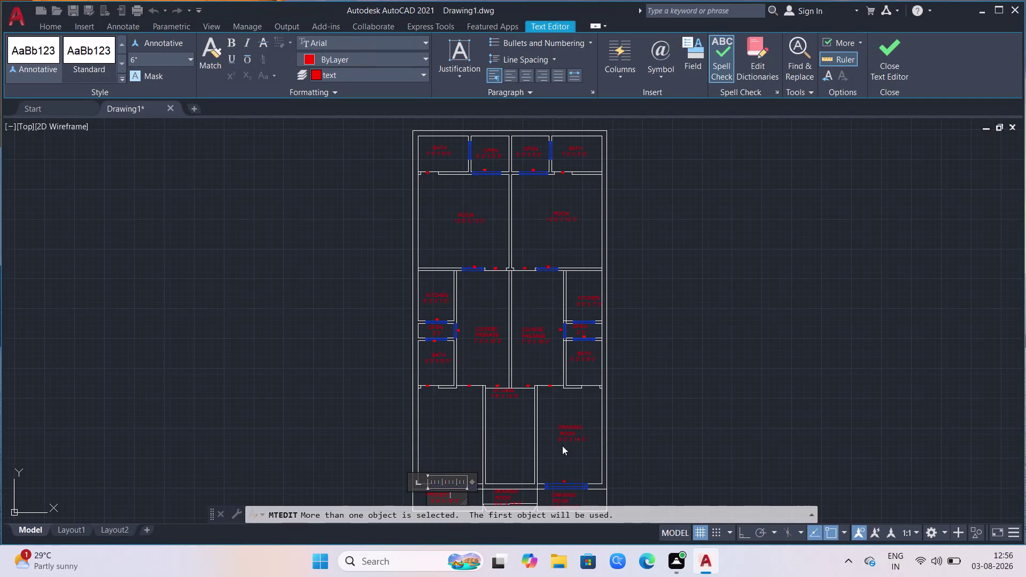
Finish the label edit and copy the DRAWING ROOM label into another front room.
click(573, 433)
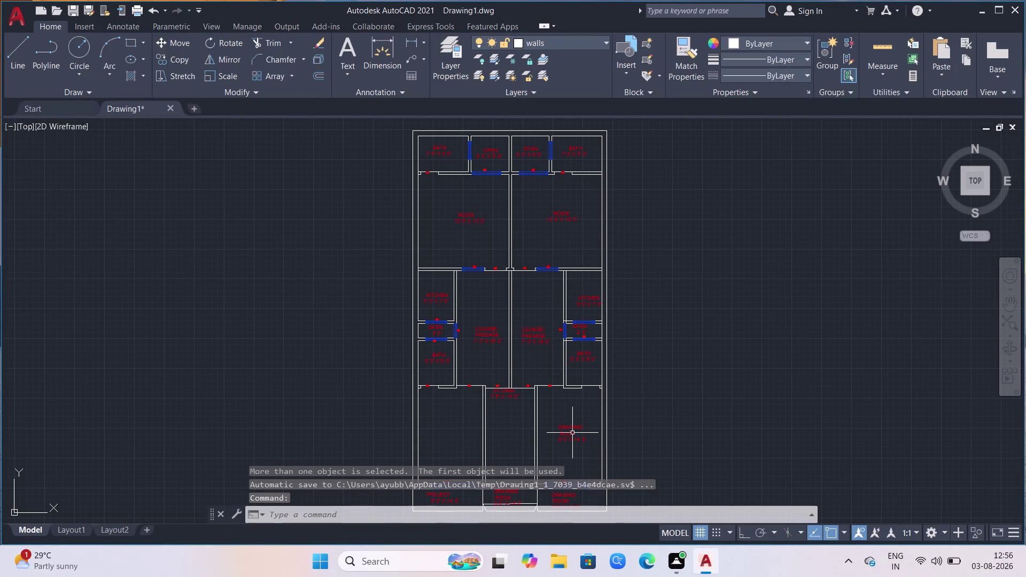
click(565, 442)
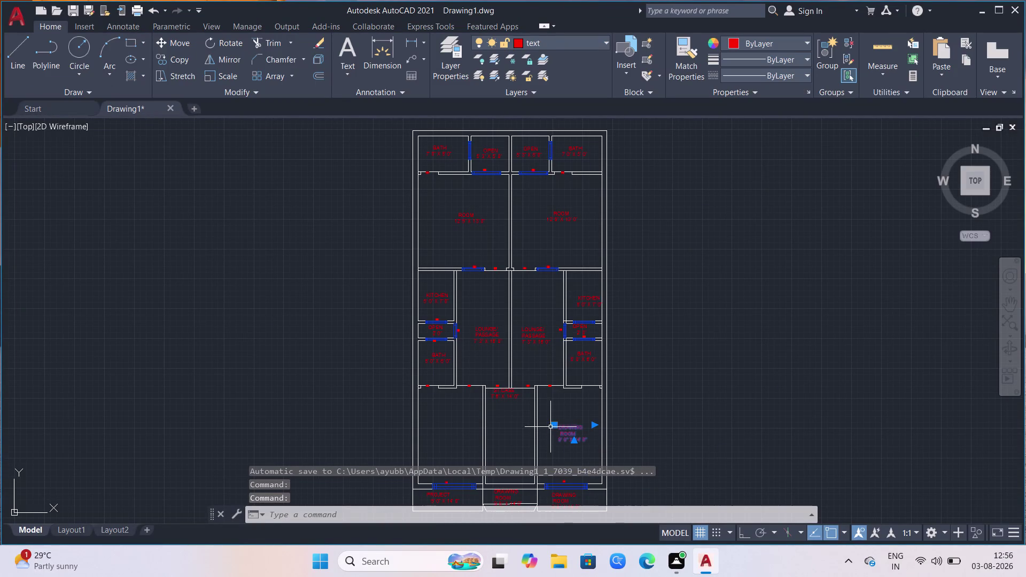
click(555, 427)
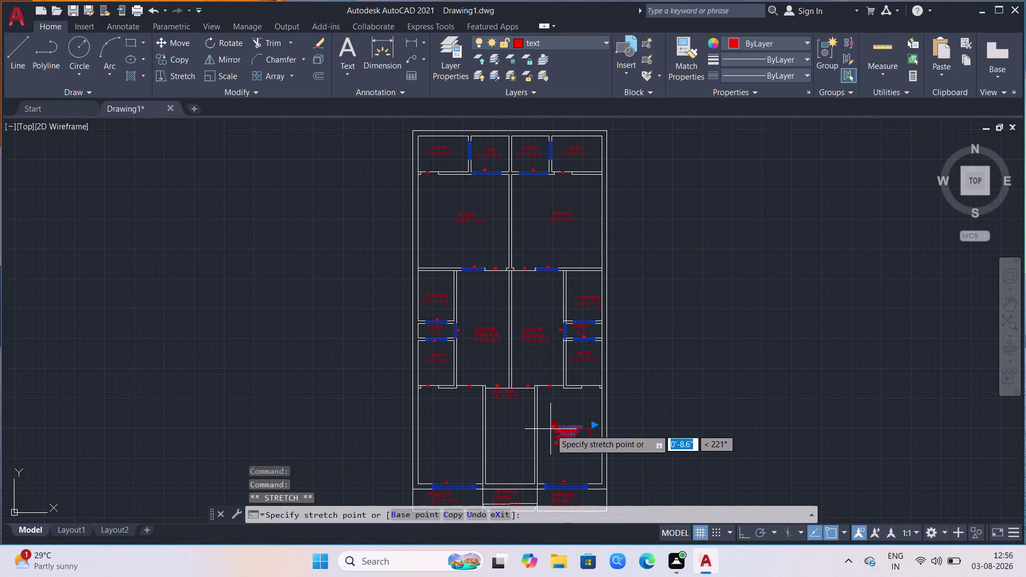
key(c)
key(Return)
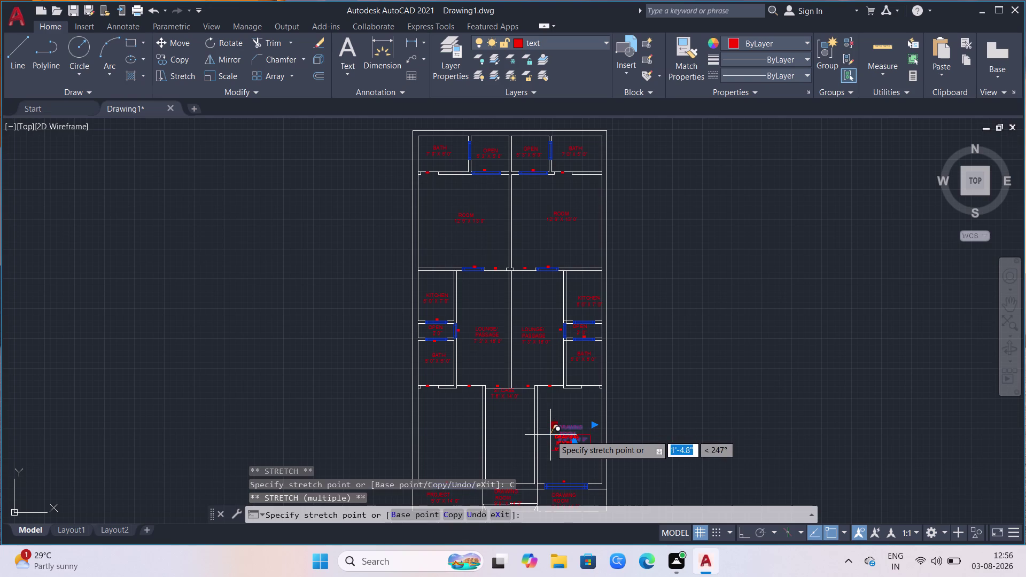
click(427, 422)
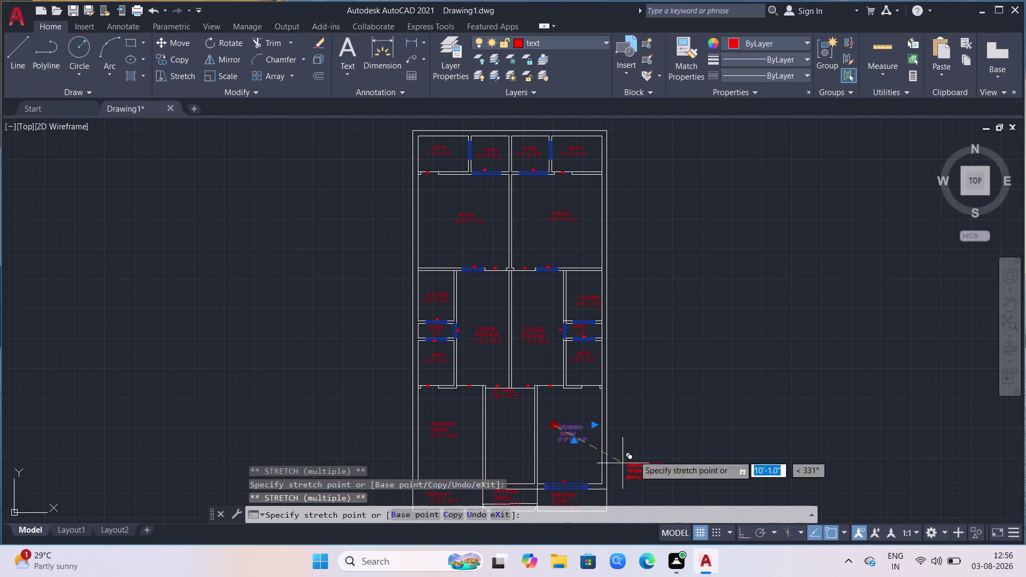
scroll(down, 3)
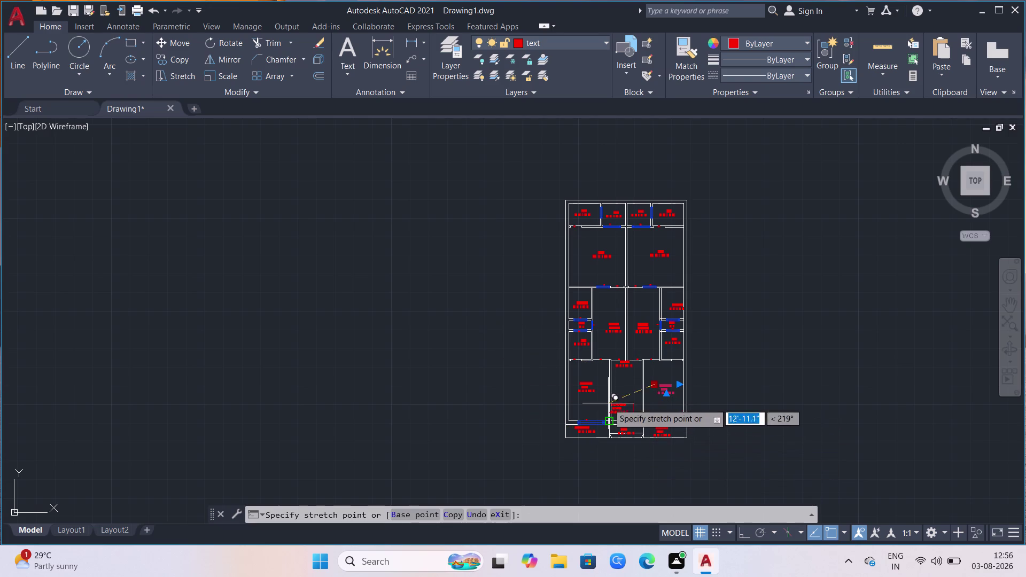
scroll(up, 3)
scroll(up, 3)
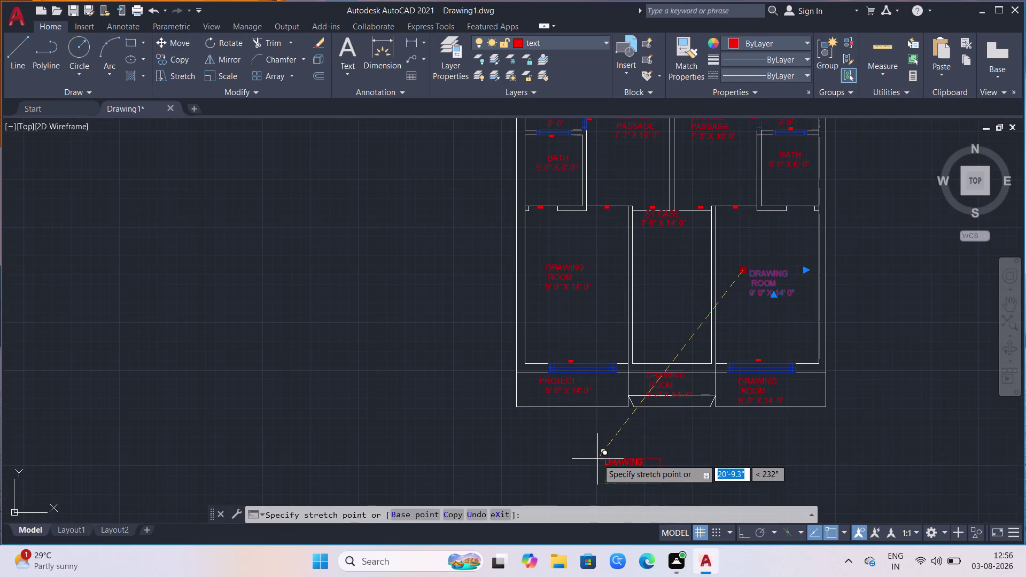
key(Escape)
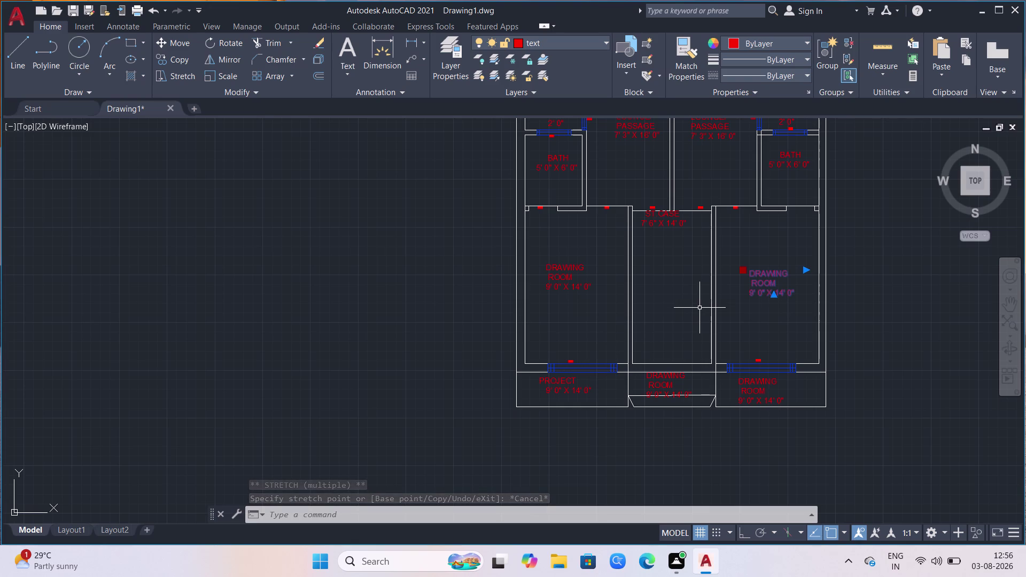
scroll(up, 3)
scroll(up, 3)
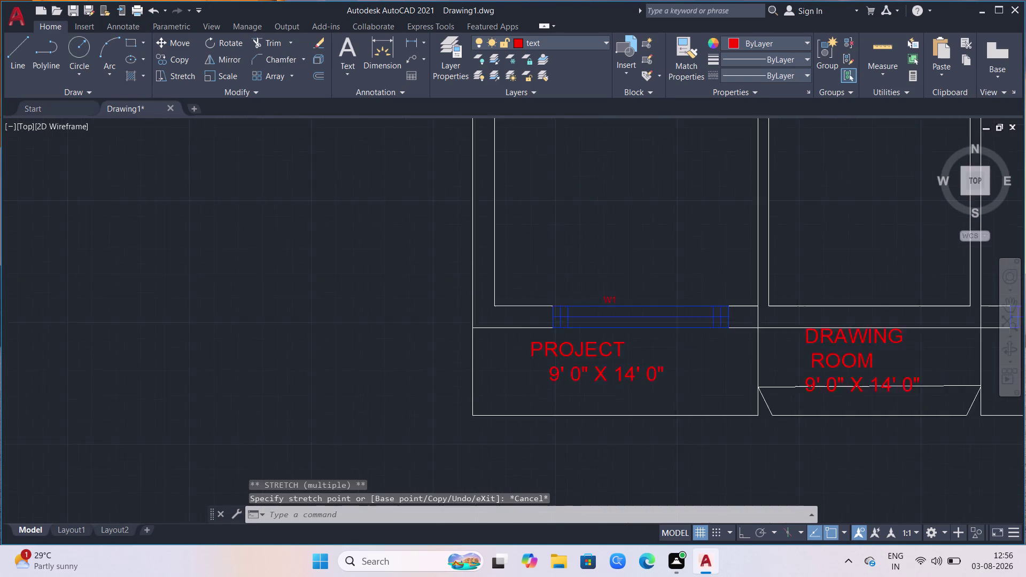
click(741, 361)
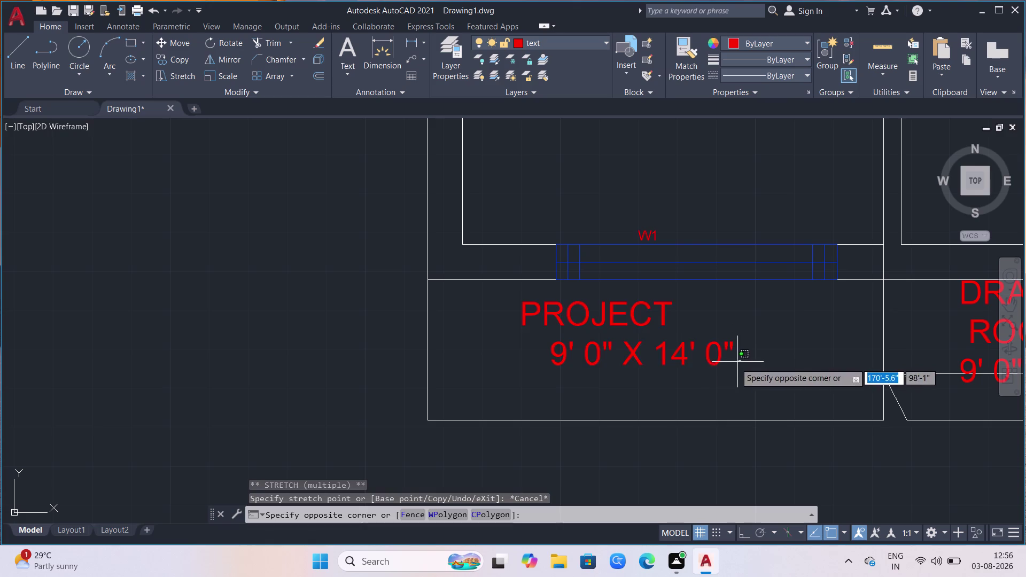
click(807, 376)
click(673, 344)
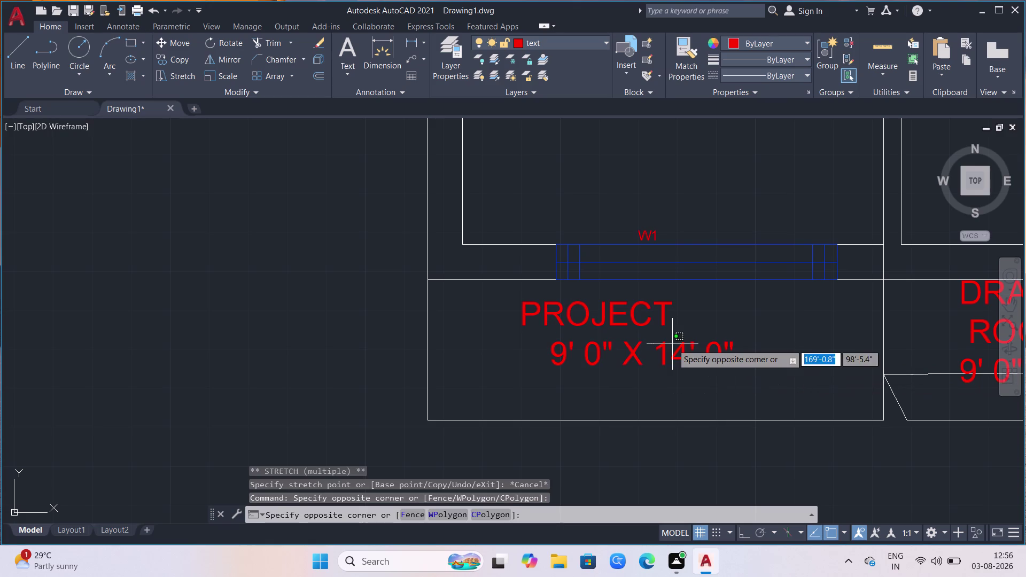
click(681, 367)
click(614, 353)
click(642, 356)
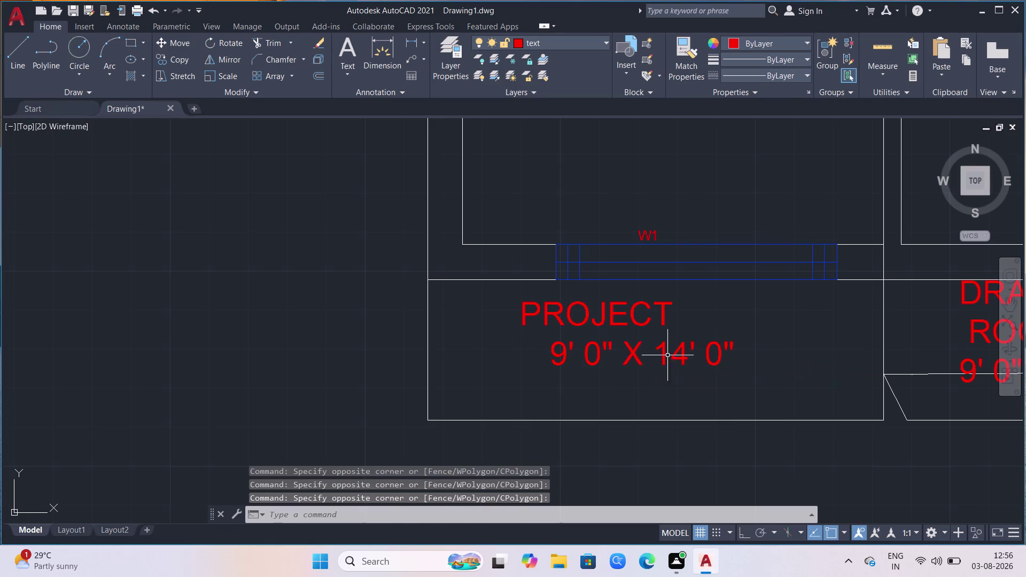
click(611, 309)
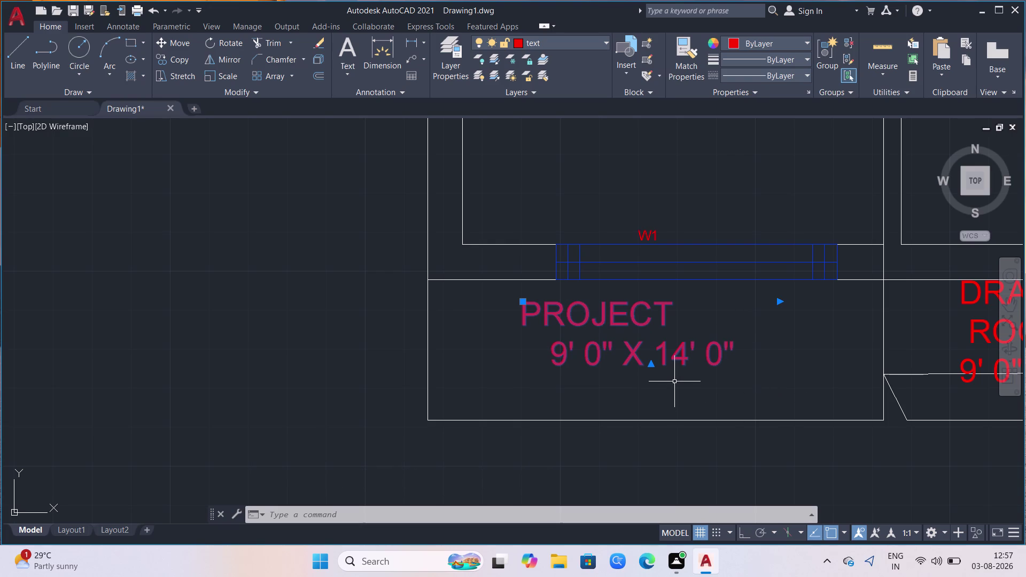
key(Return)
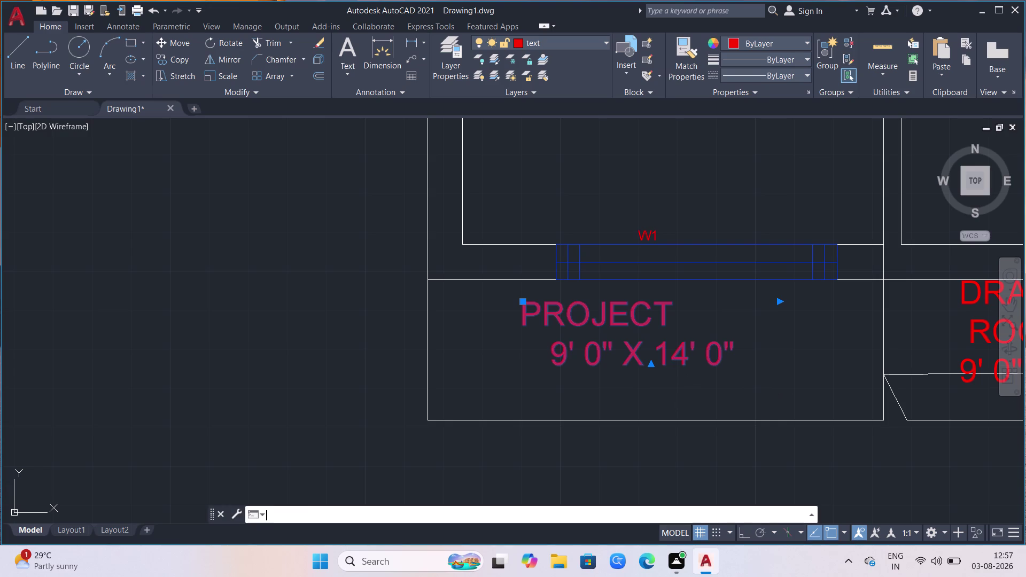
scroll(down, 3)
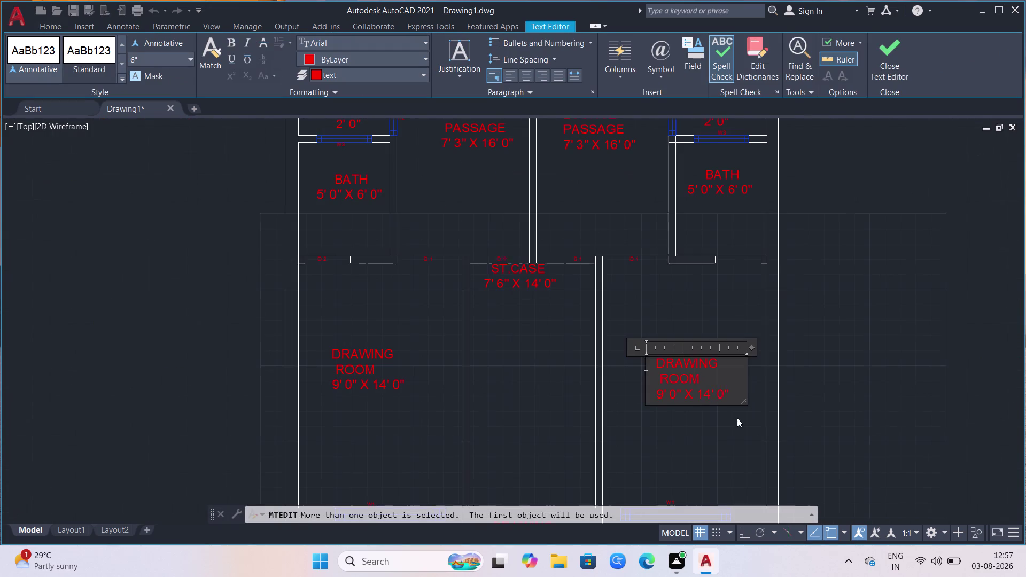
key(Escape)
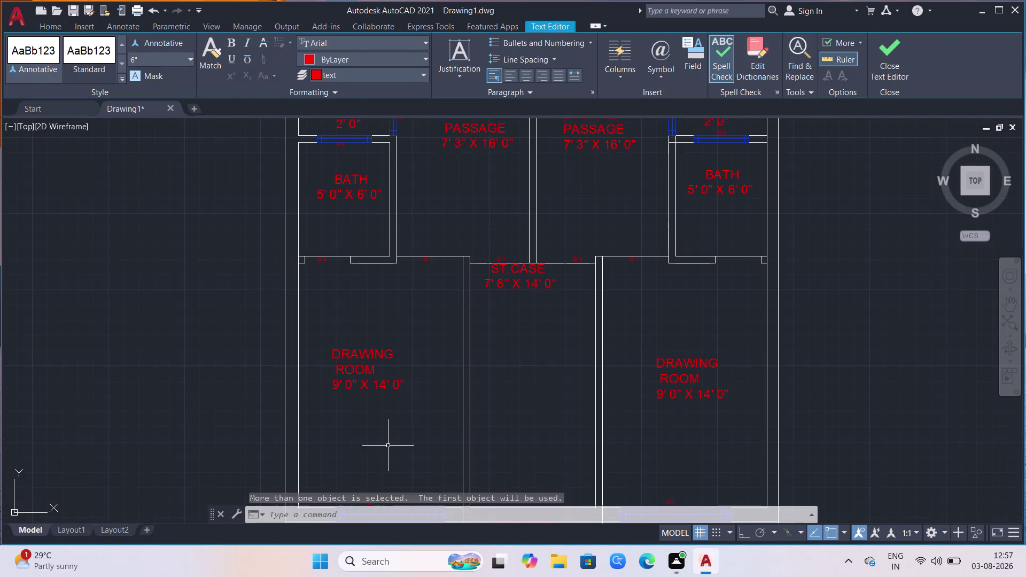
scroll(down, 3)
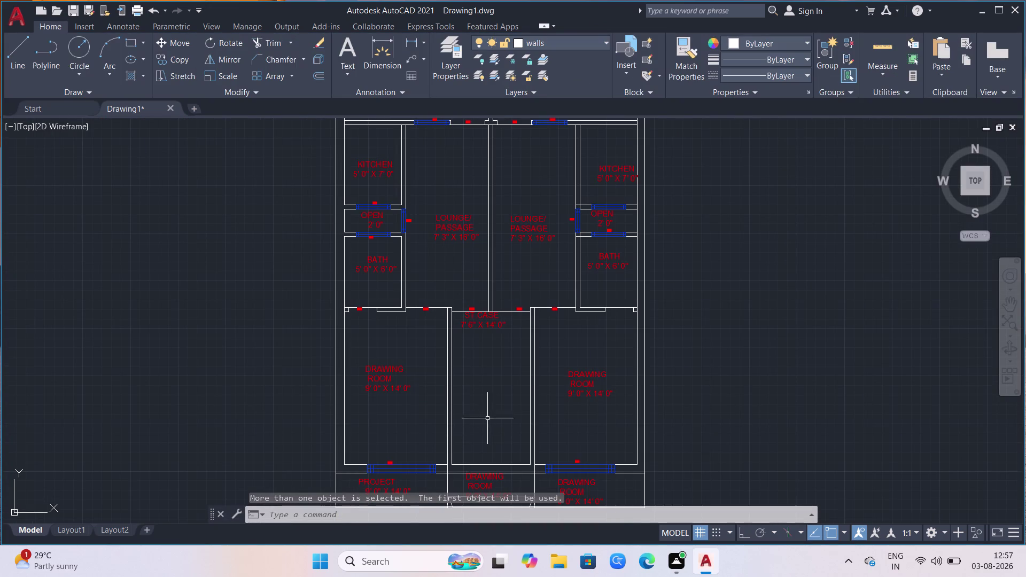
scroll(down, 3)
scroll(up, 3)
scroll(up, 3)
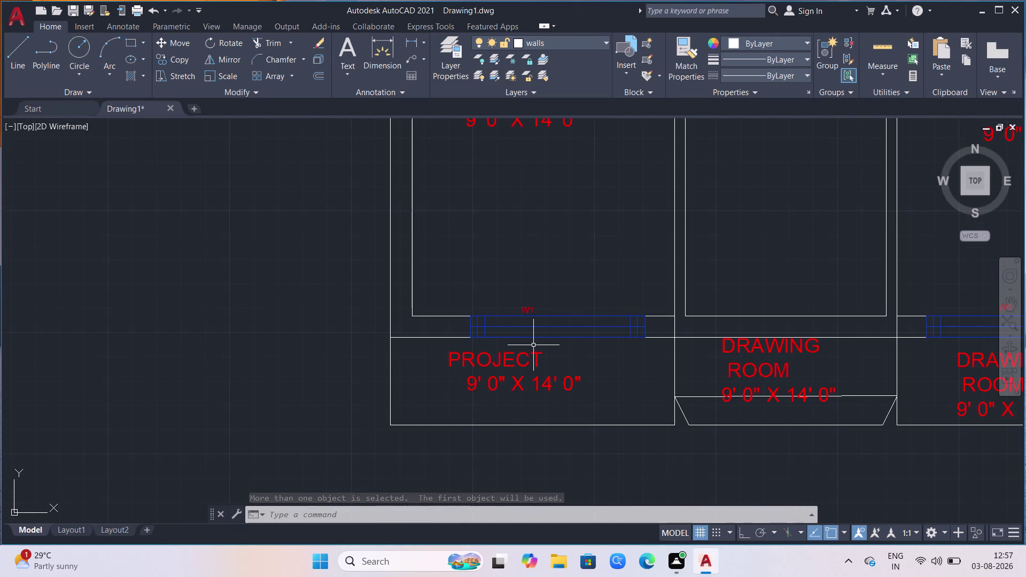
scroll(up, 3)
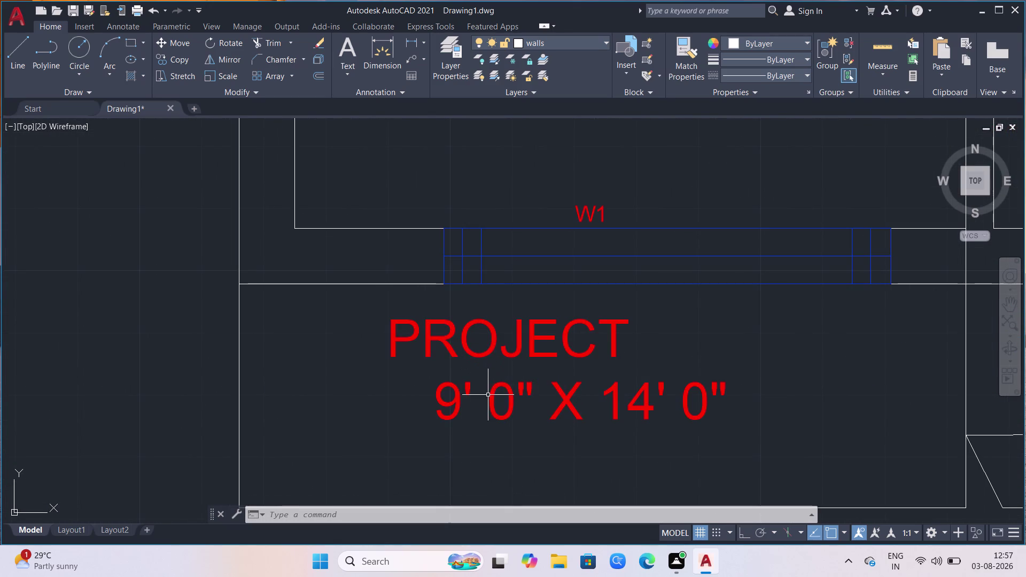
click(494, 398)
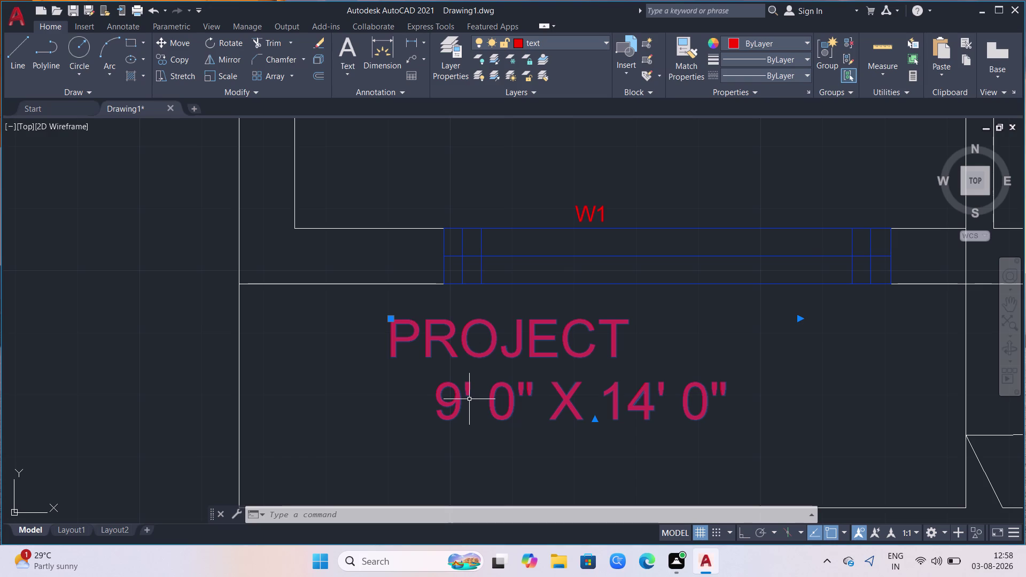
Zoom in and run MTEDIT on the PROJECT, 9' 0" x 14' 0" label.
scroll(down, 3)
scroll(up, 3)
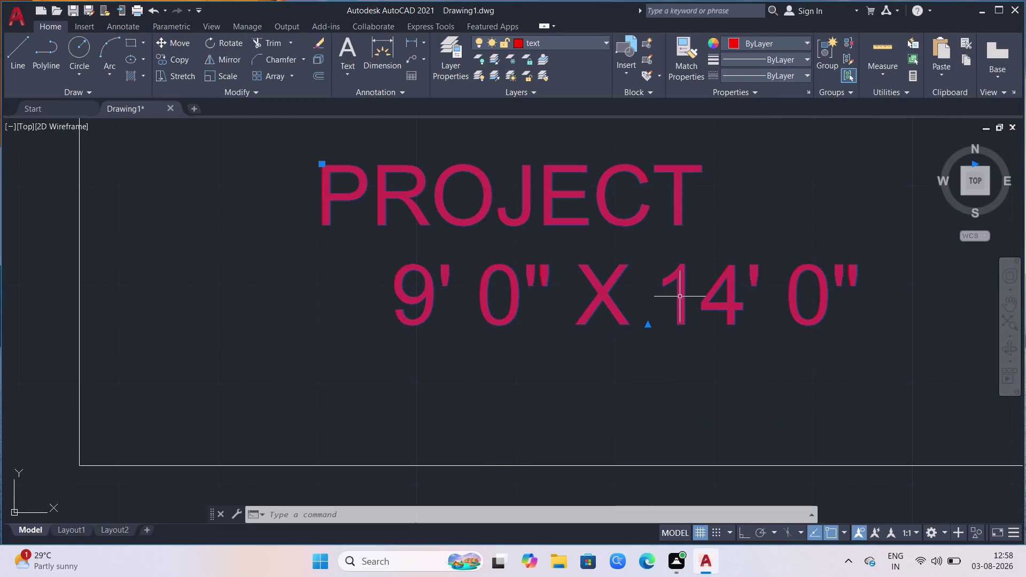
key(m)
key(t)
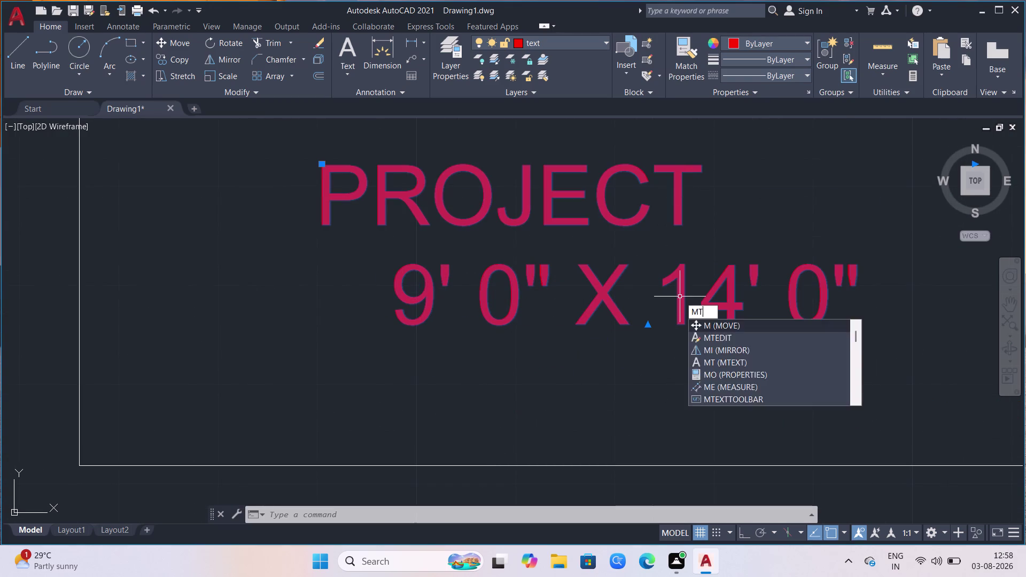
click(725, 334)
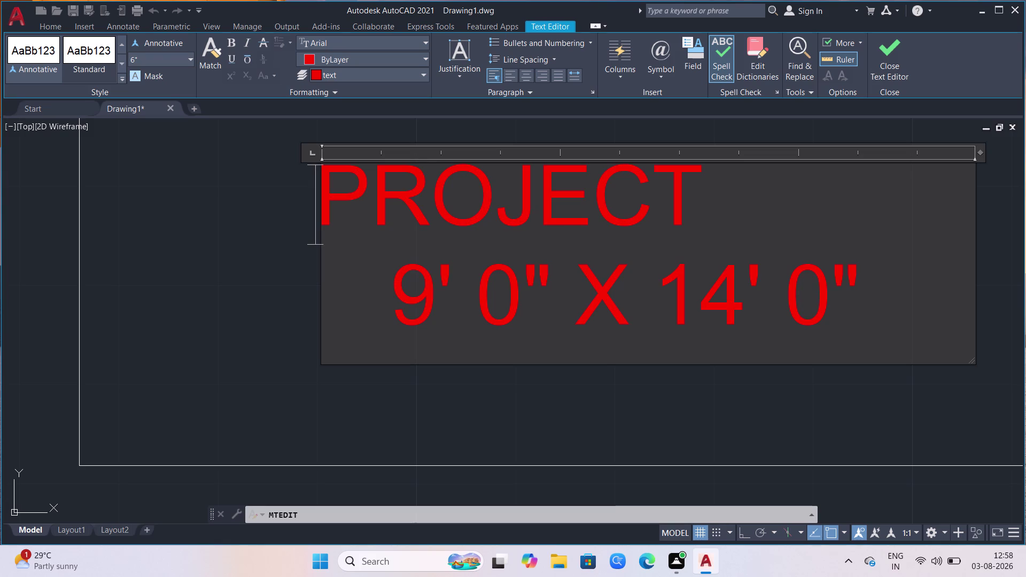
Change the label's width from 9' 0" to 2' 6".
click(445, 302)
key(BackSpace)
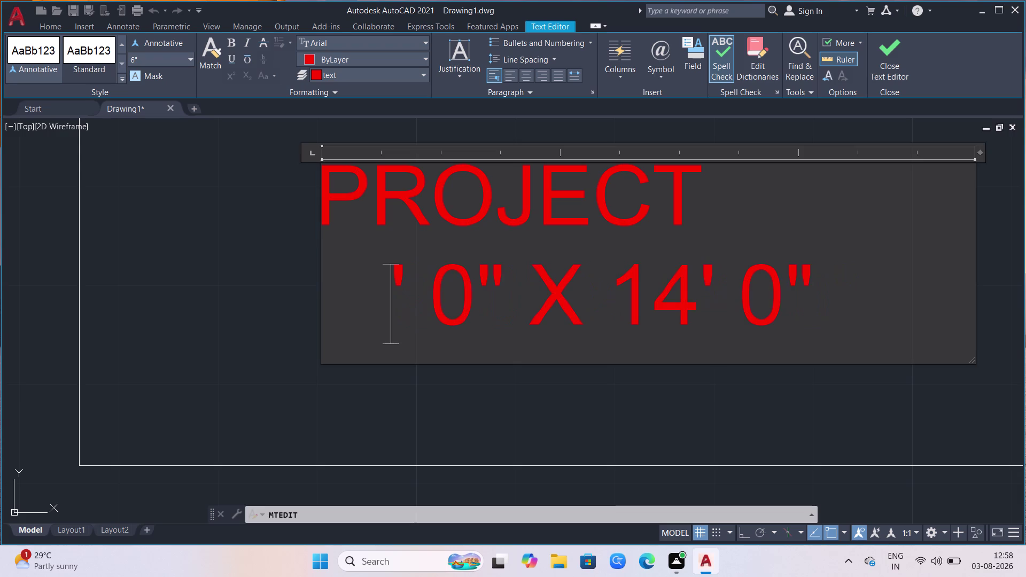
key(2)
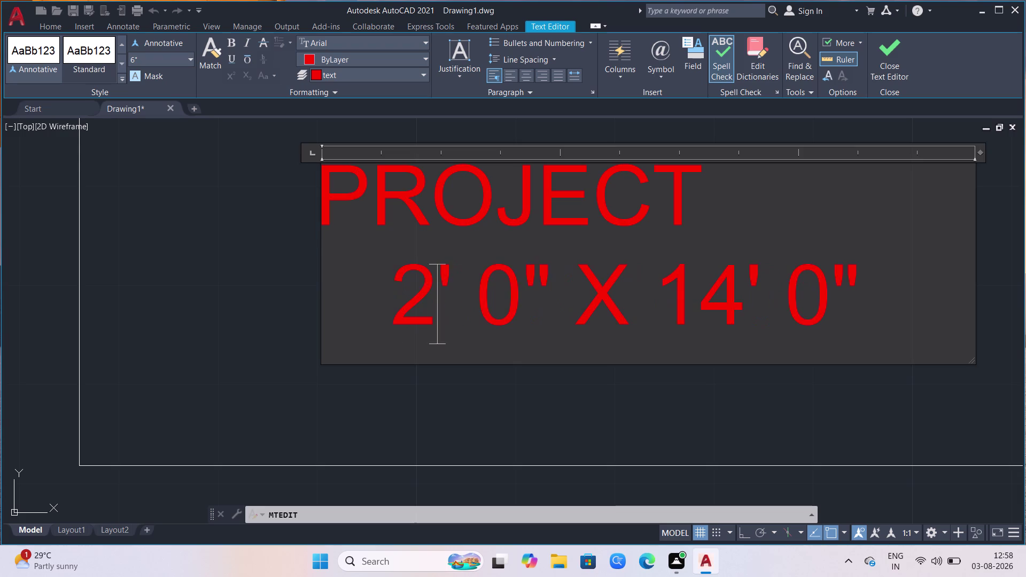
click(520, 295)
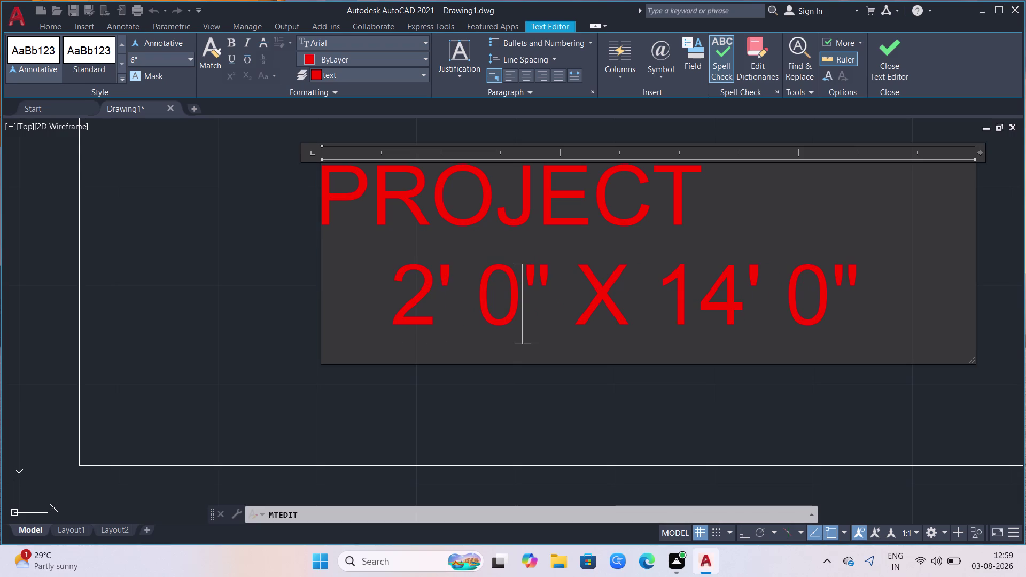
key(BackSpace)
key(6)
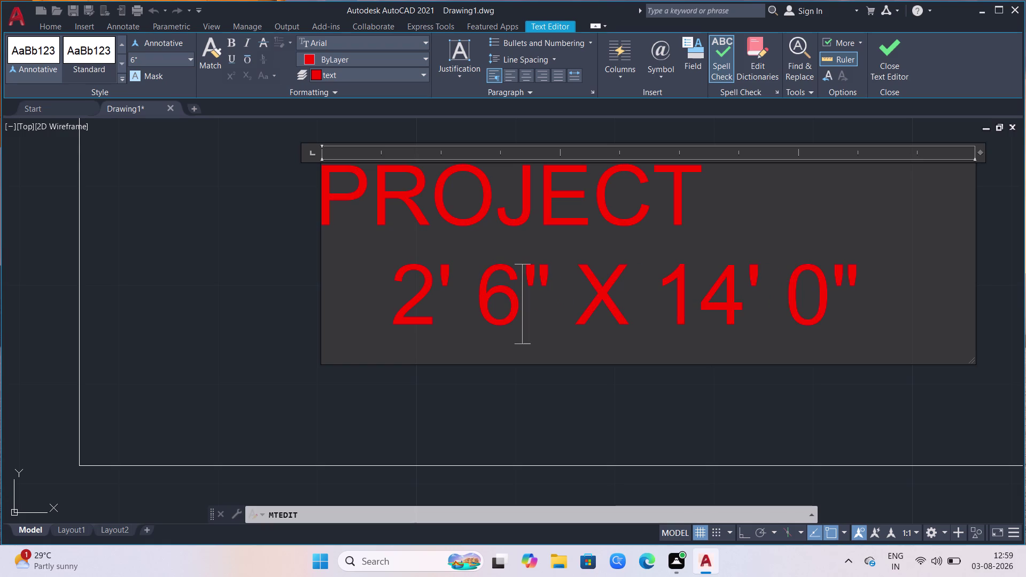
Erase the x 14' 0" length part of the size.
click(897, 295)
key(BackSpace)
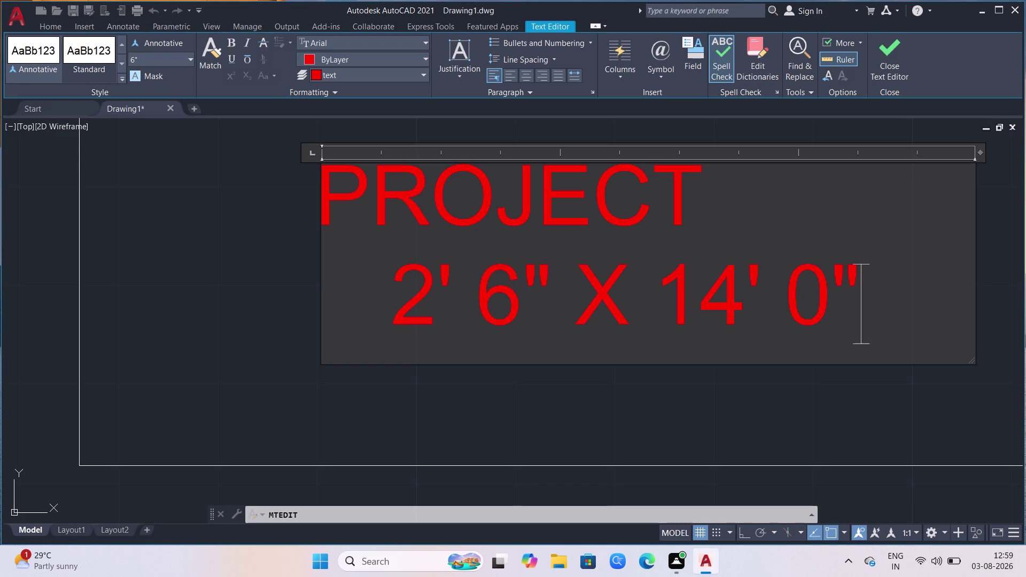
key(backslash)
key(BackSpace)
key(BackSpace)
key(BackSpace)
key(BackSpace)
key(BackSpace)
key(BackSpace)
key(BackSpace)
key(BackSpace)
key(BackSpace)
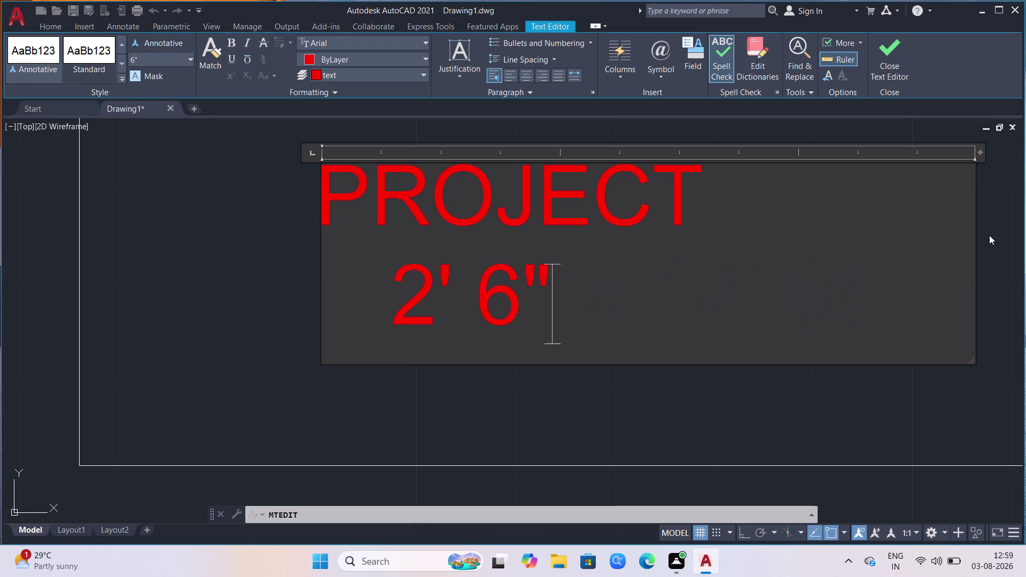
Add IO after PROJECT and delete the spaces before 2' 6".
click(738, 201)
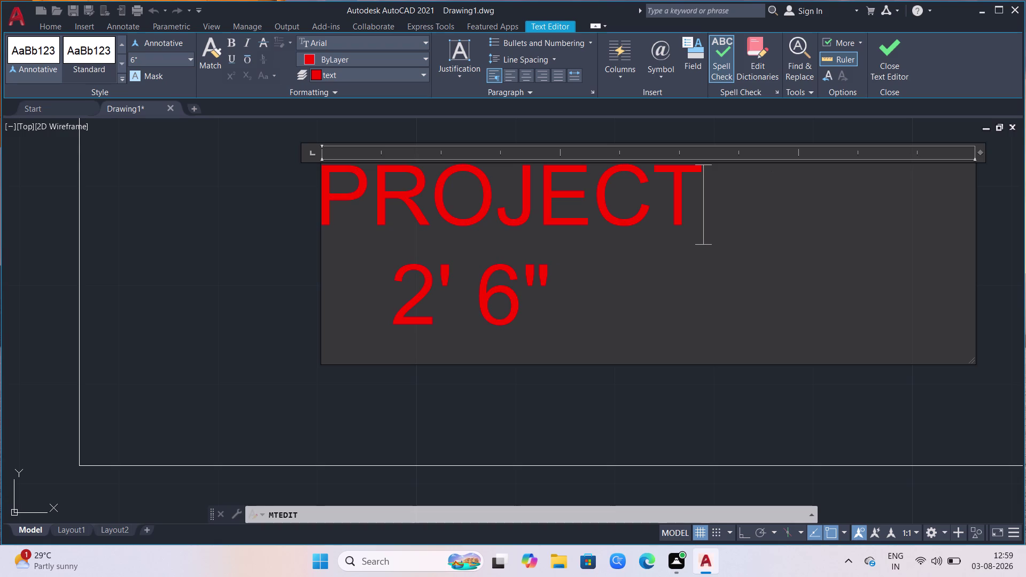
text(IO)
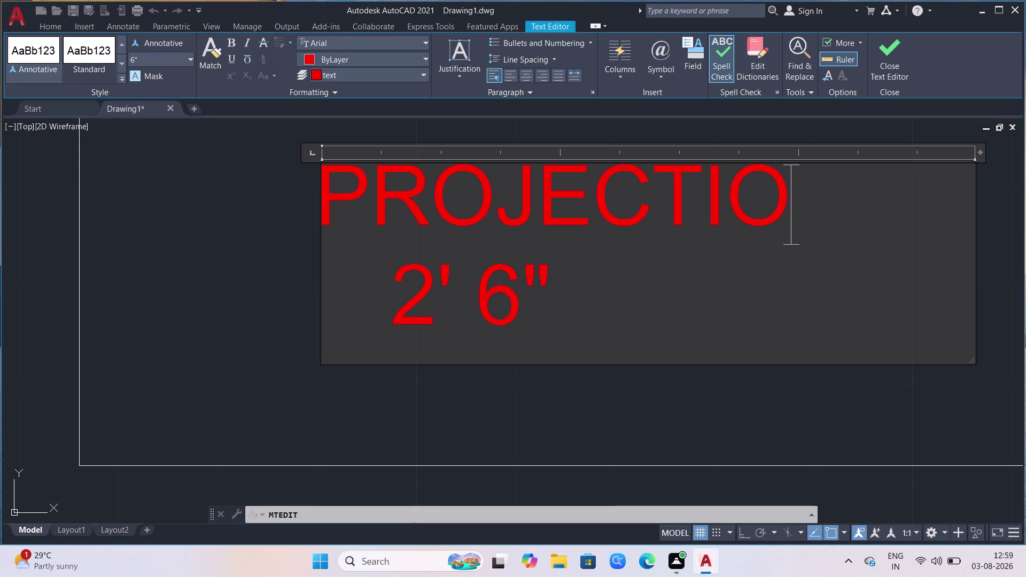
key(n)
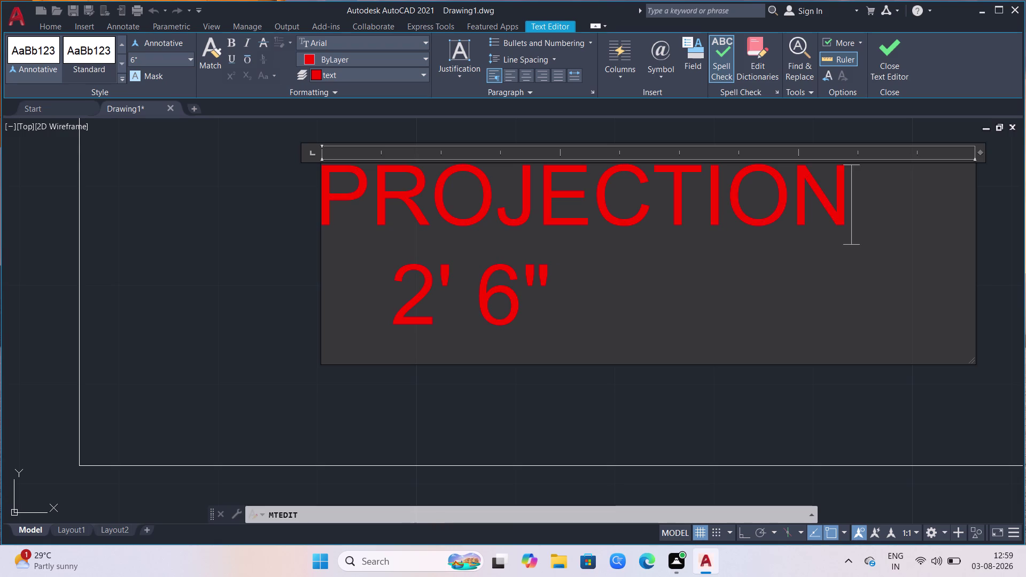
click(363, 275)
key(space)
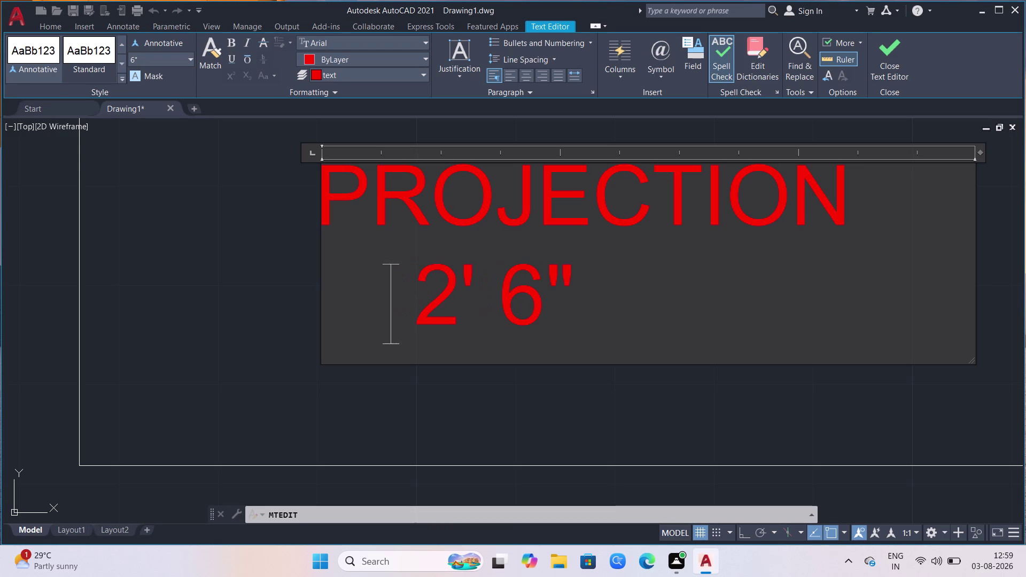
key(space)
key(space)
key(BackSpace)
key(BackSpace)
key(BackSpace)
key(BackSpace)
key(BackSpace)
key(BackSpace)
key(BackSpace)
key(BackSpace)
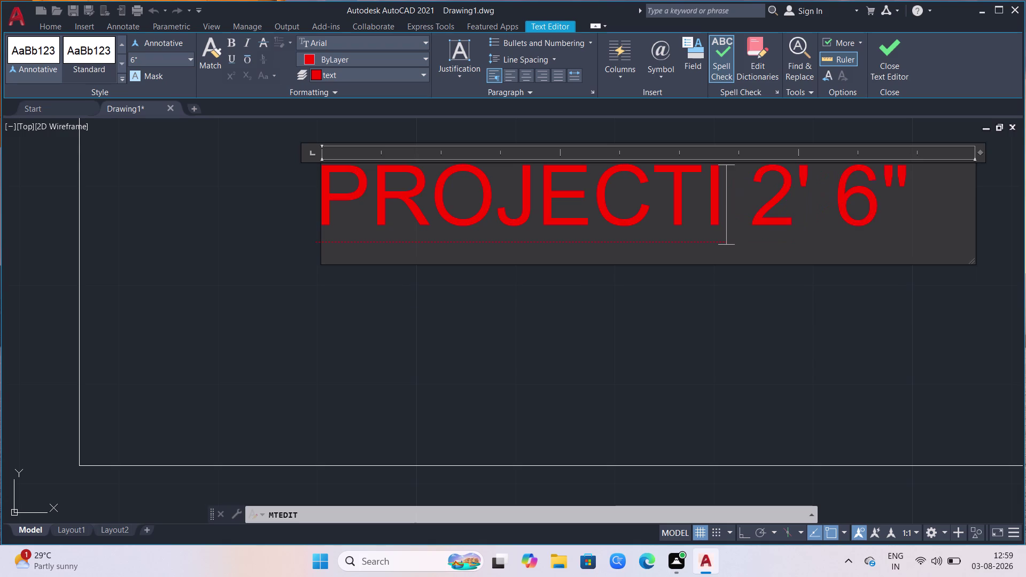
Retype ON to complete PROJECTION and move 2' 6" onto its own line.
text(O)
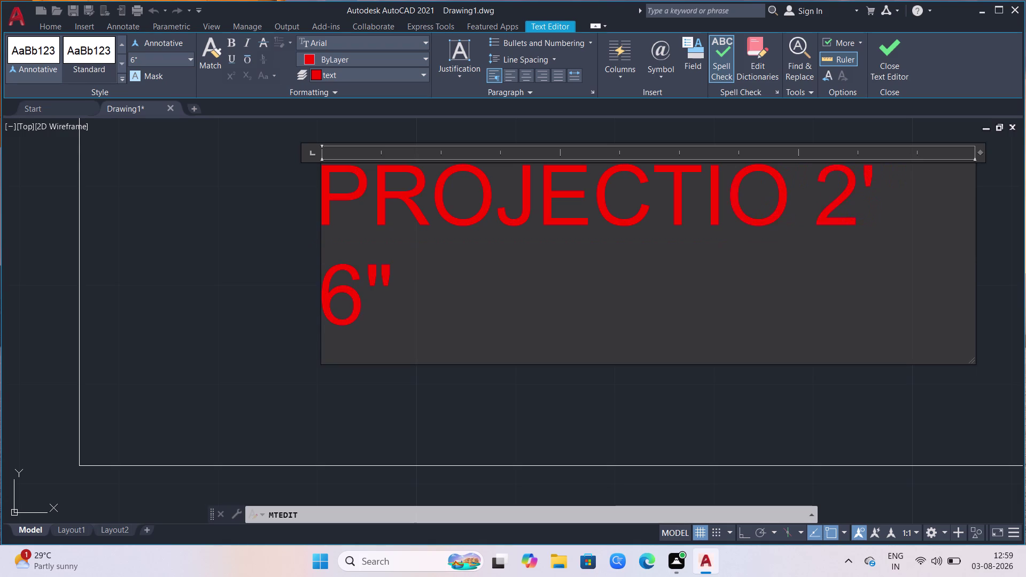
text(N)
key(space)
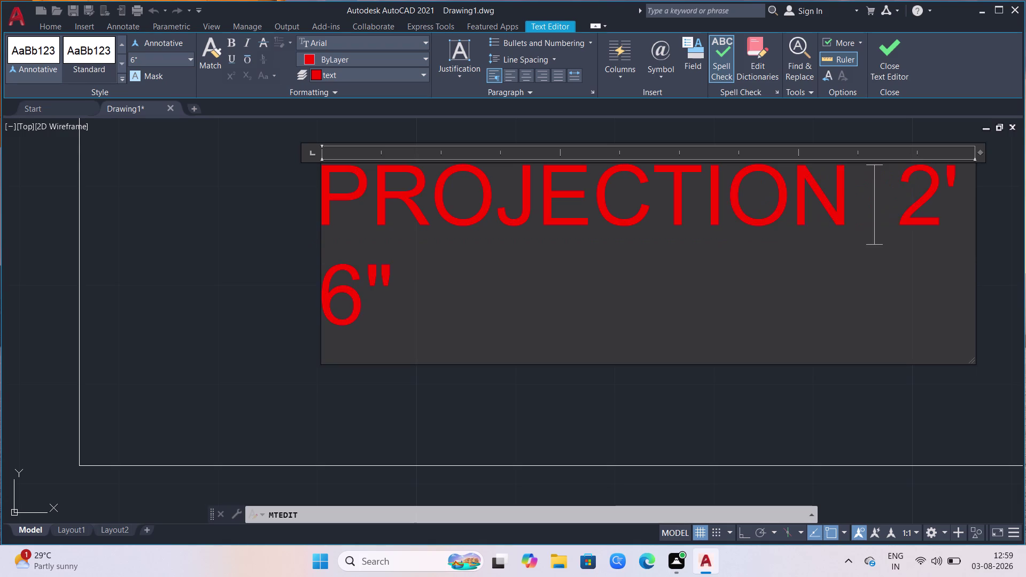
key(space)
key(space)
key(space)
key(space)
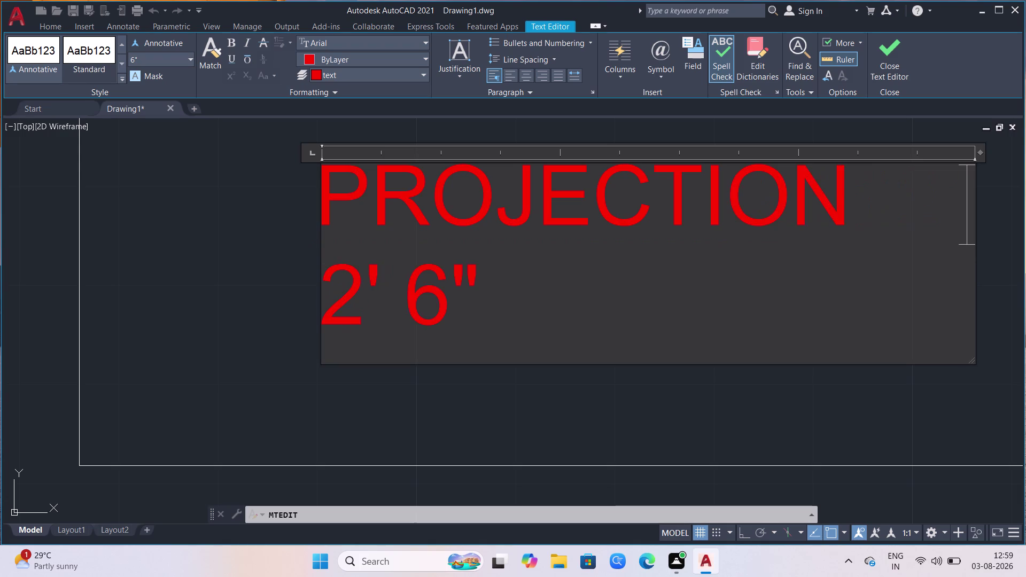
click(323, 273)
key(space)
key(space)
key(space)
key(space)
key(space)
key(space)
key(space)
key(space)
key(space)
key(space)
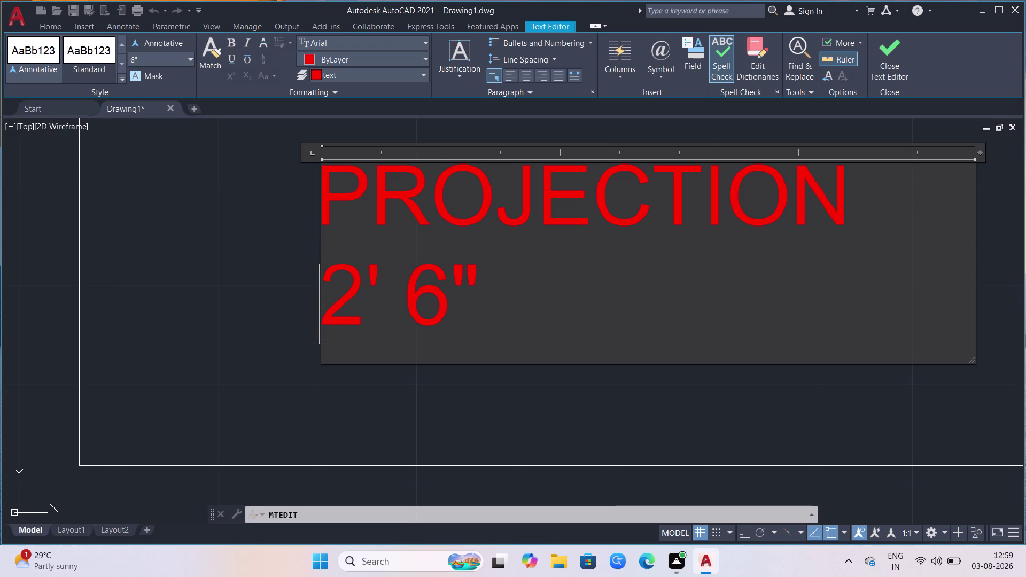
key(space)
click(323, 273)
click(326, 271)
key(space)
key(space)
key(space)
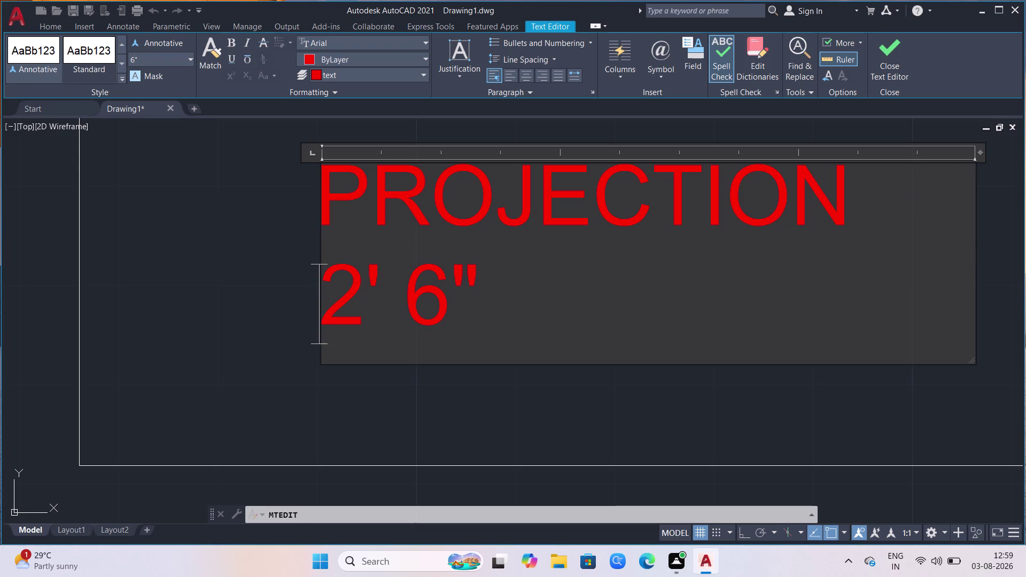
click(323, 291)
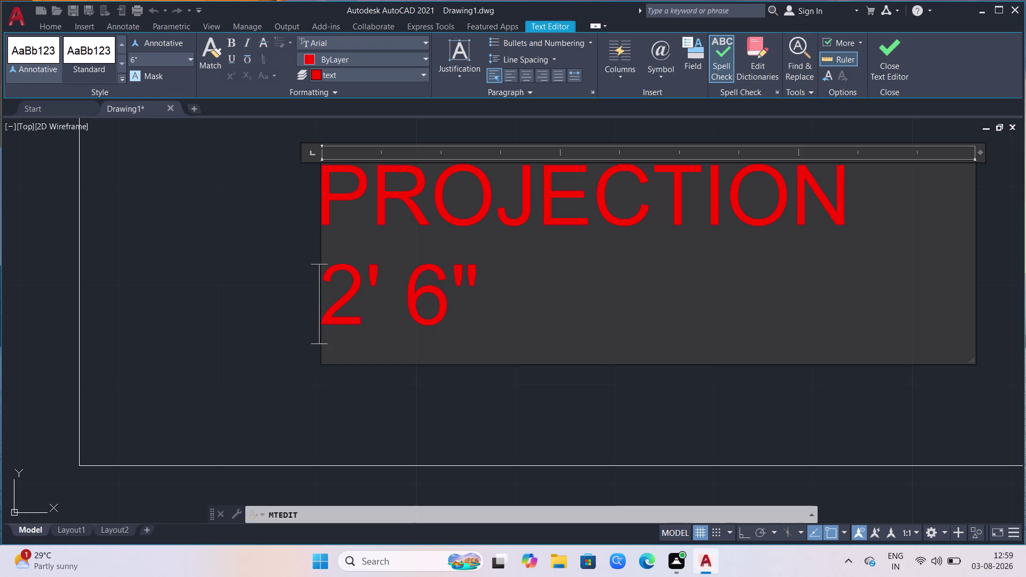
click(330, 287)
key(space)
key(space)
key(space)
Trim the end of 2' 6", undoing over-deletions, leaving the inch mark removed.
click(527, 294)
key(BackSpace)
key(BackSpace)
key(BackSpace)
key(BackSpace)
key(BackSpace)
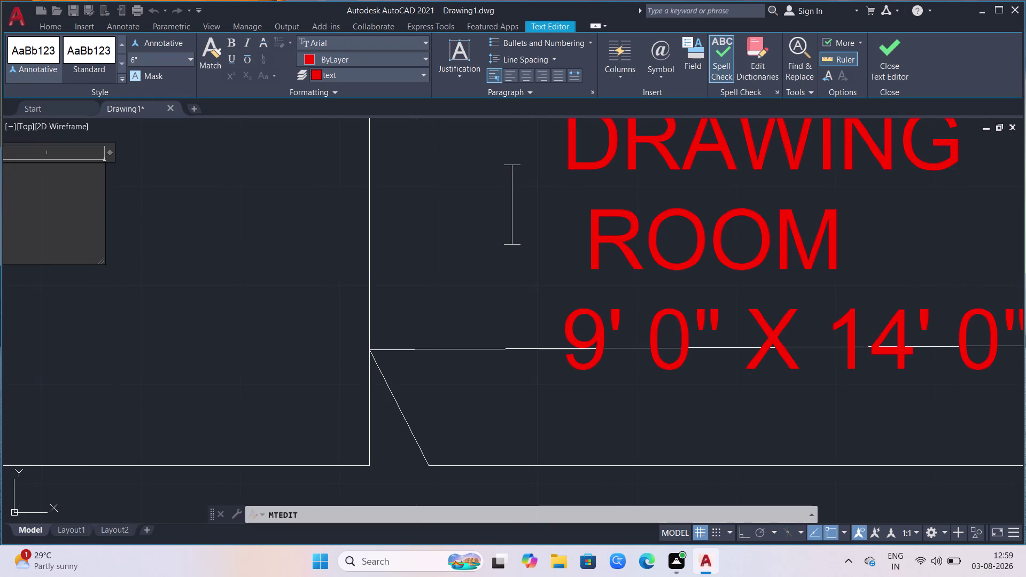
key(ctrl+z)
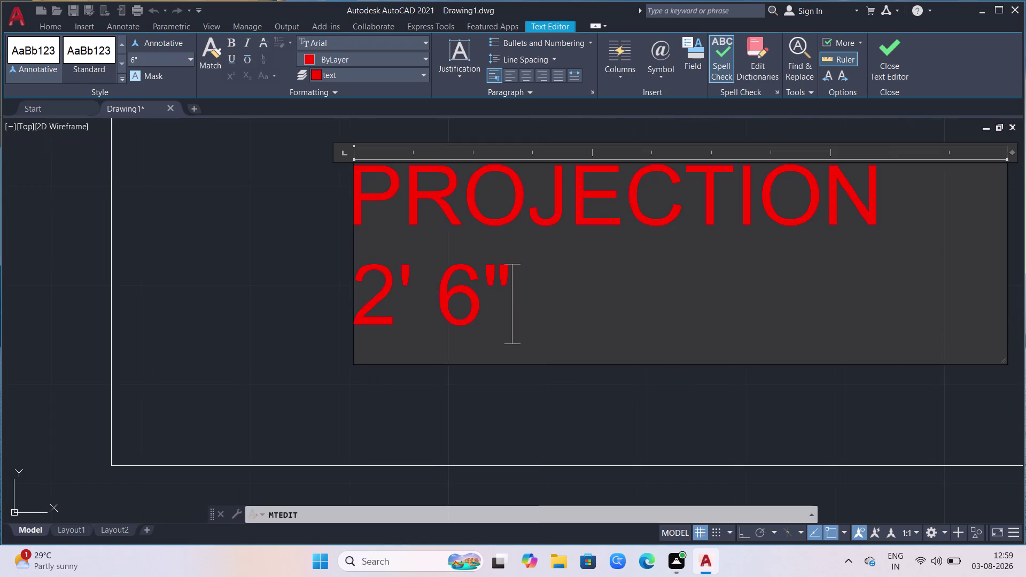
key(BackSpace)
key(BackSpace)
key(BackSpace)
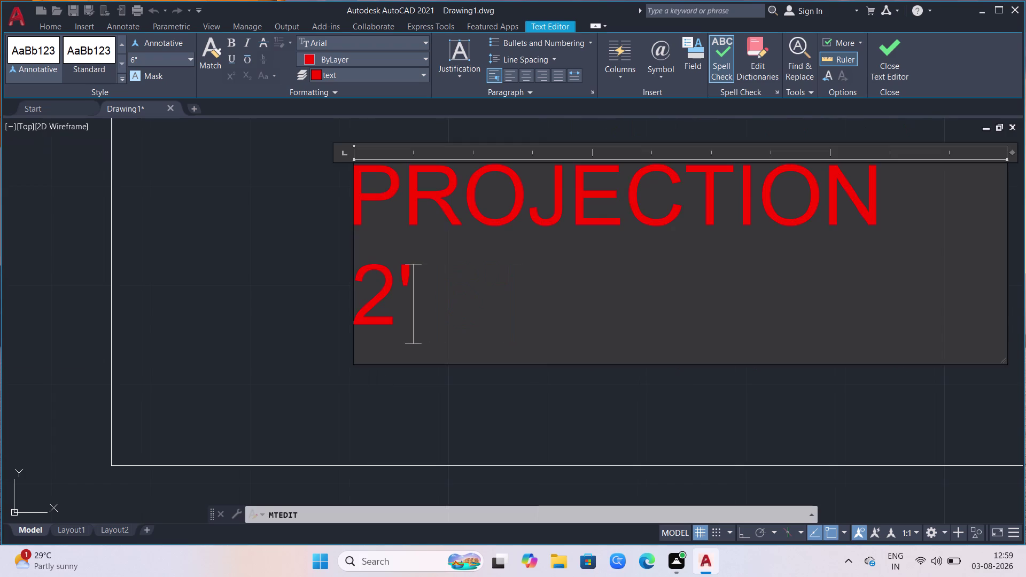
key(BackSpace)
key(BackSpace)
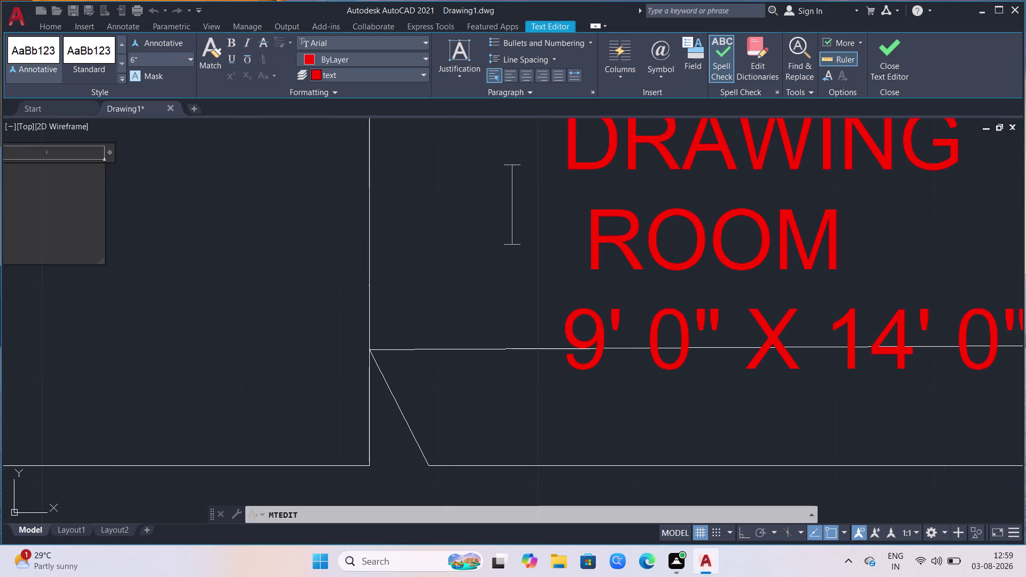
key(ctrl+z)
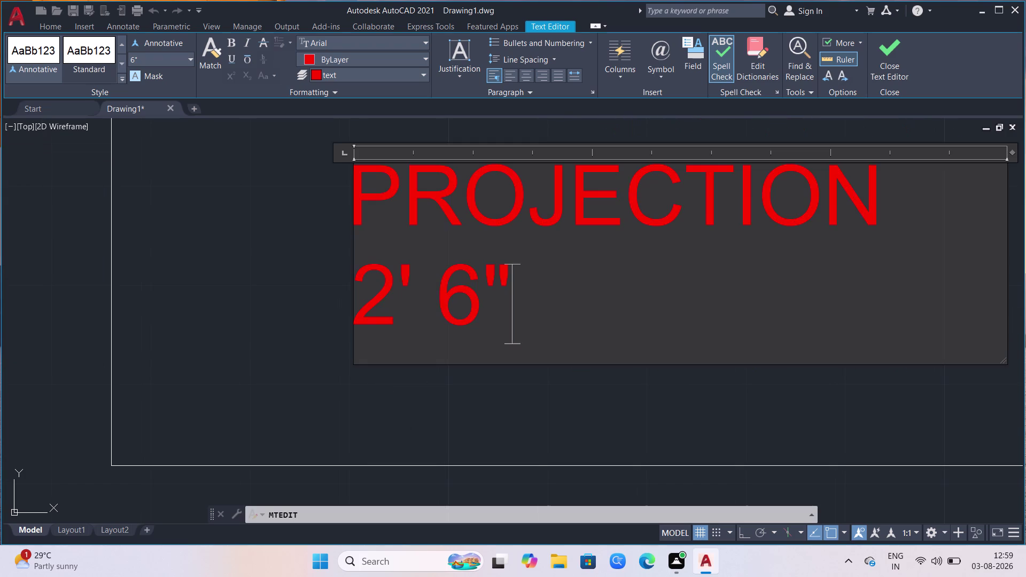
key(BackSpace)
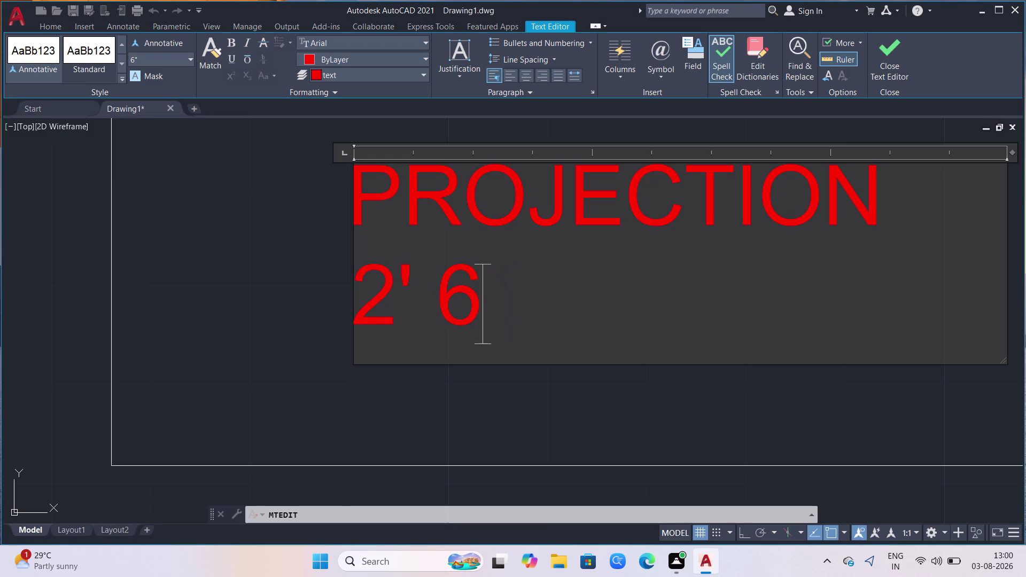
Remove the stray B after PROJECTION and adjust the spacing.
click(882, 201)
text(B)
key(space)
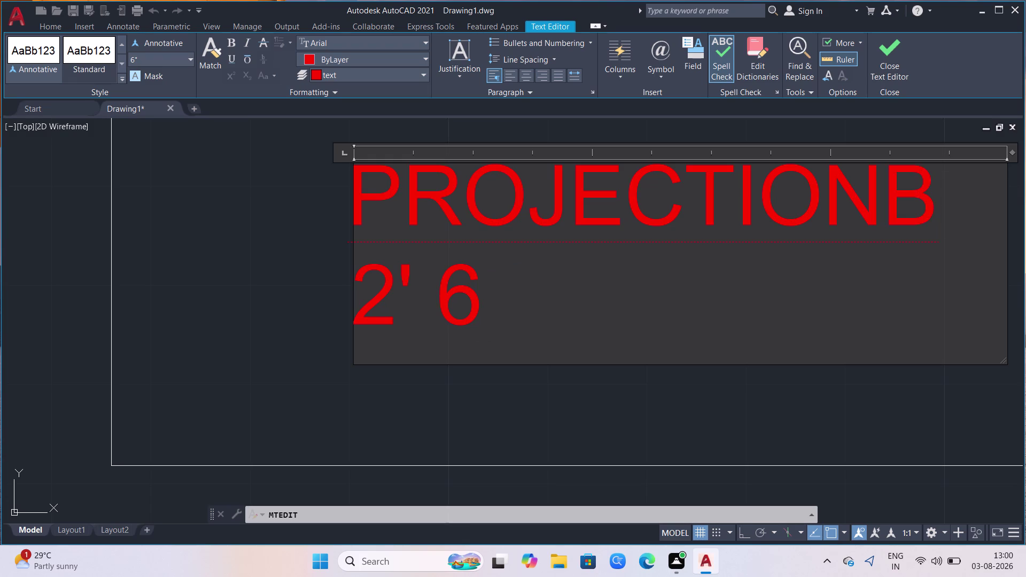
key(BackSpace)
key(BackSpace)
key(space)
key(space)
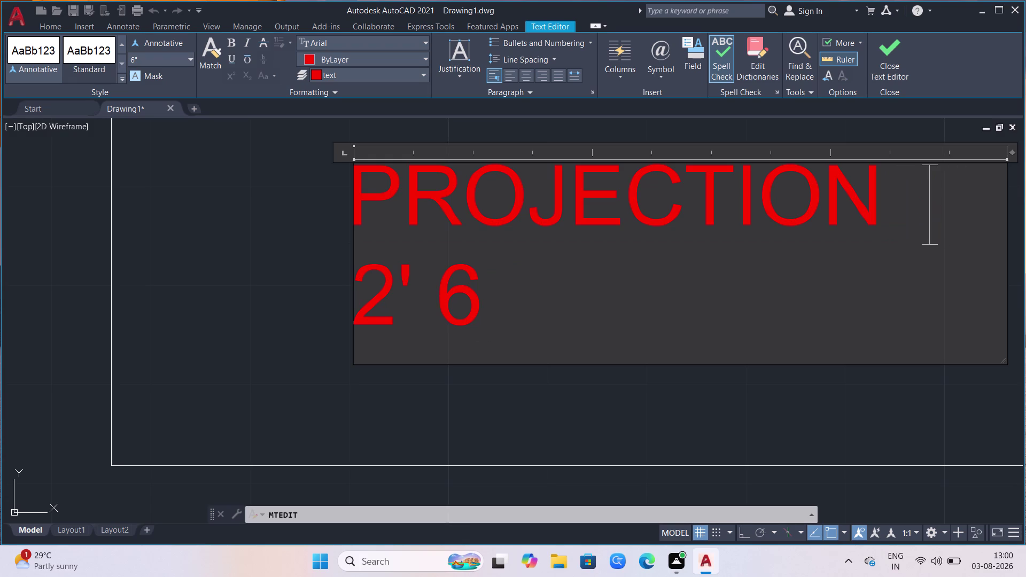
key(space)
key(space)
key(space)
key(space)
key(space)
key(space)
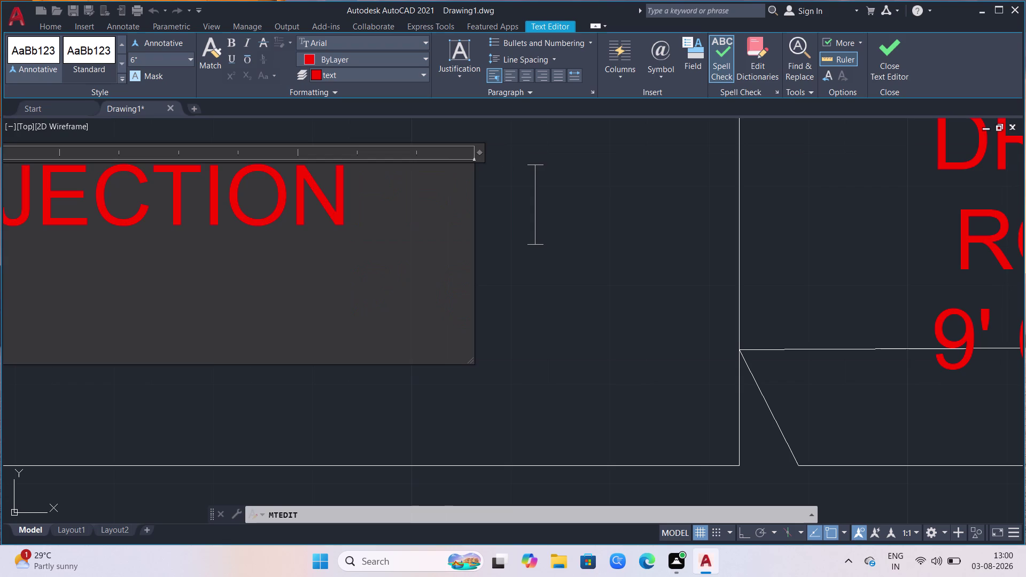
key(space)
key(space)
Keep the text changes, re-add the inch mark after 6, and finish the label.
key(Escape)
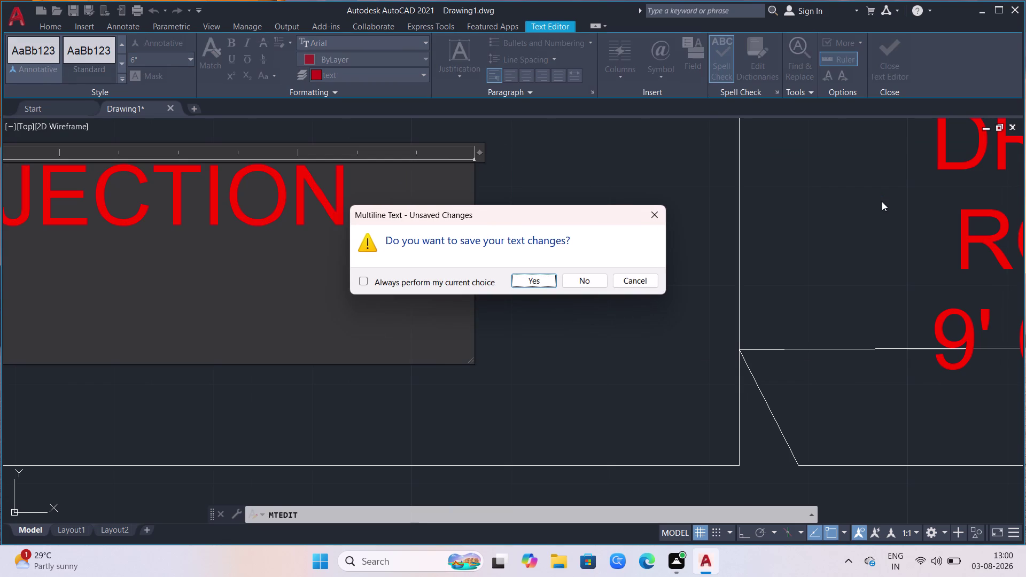
click(659, 211)
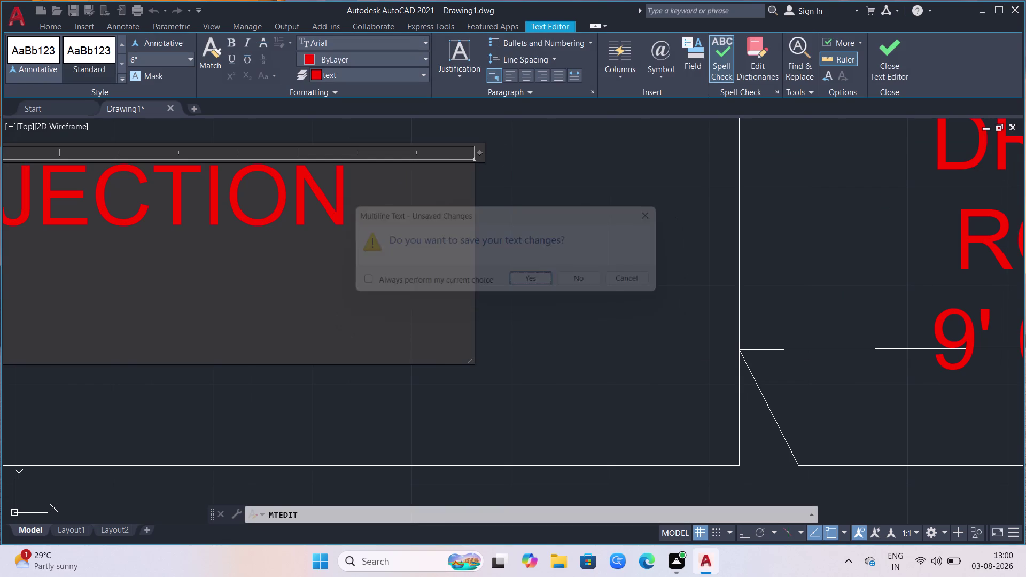
scroll(down, 3)
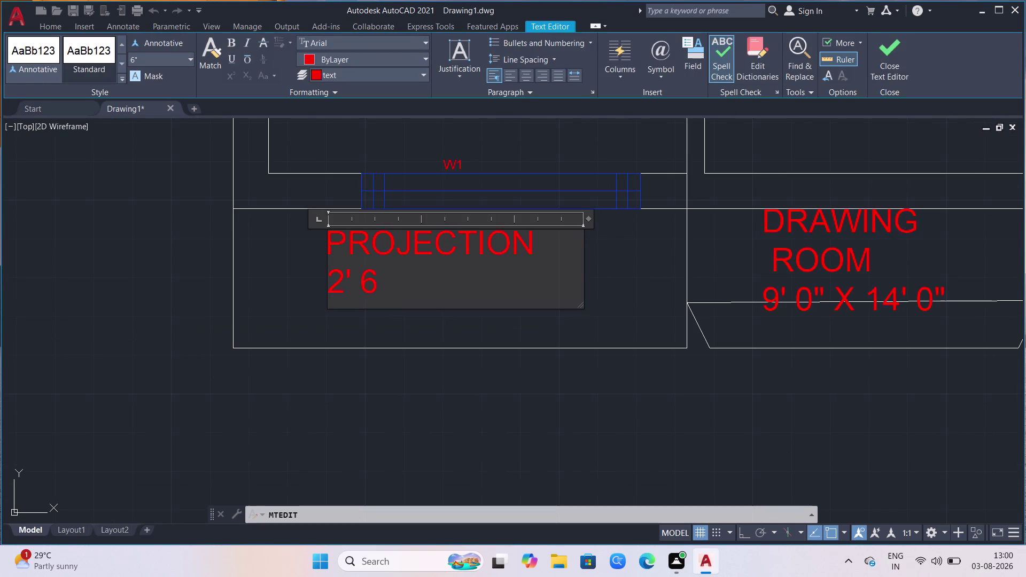
click(401, 272)
key(shift+quotedbl)
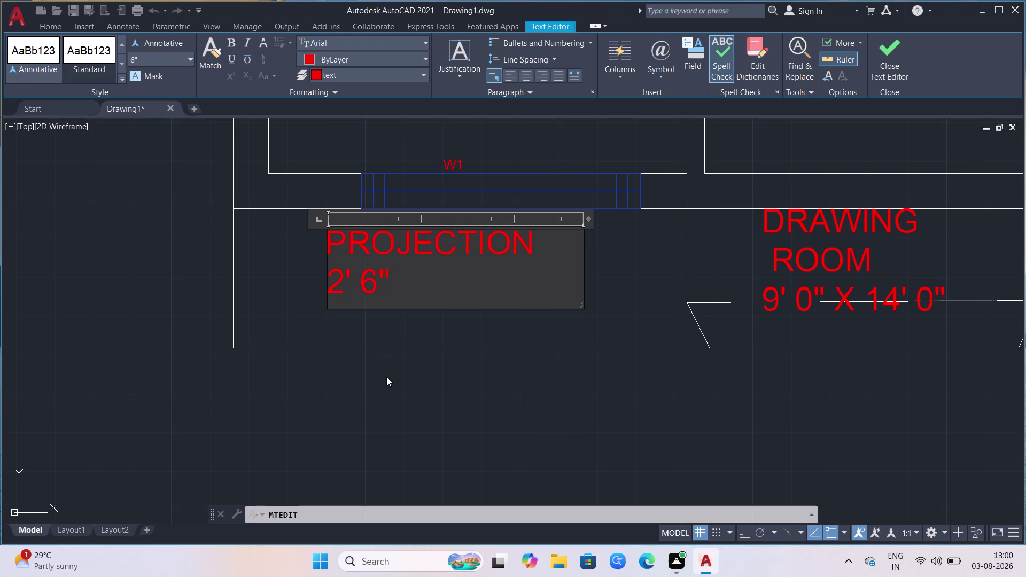
click(387, 377)
scroll(down, 3)
scroll(down, 3)
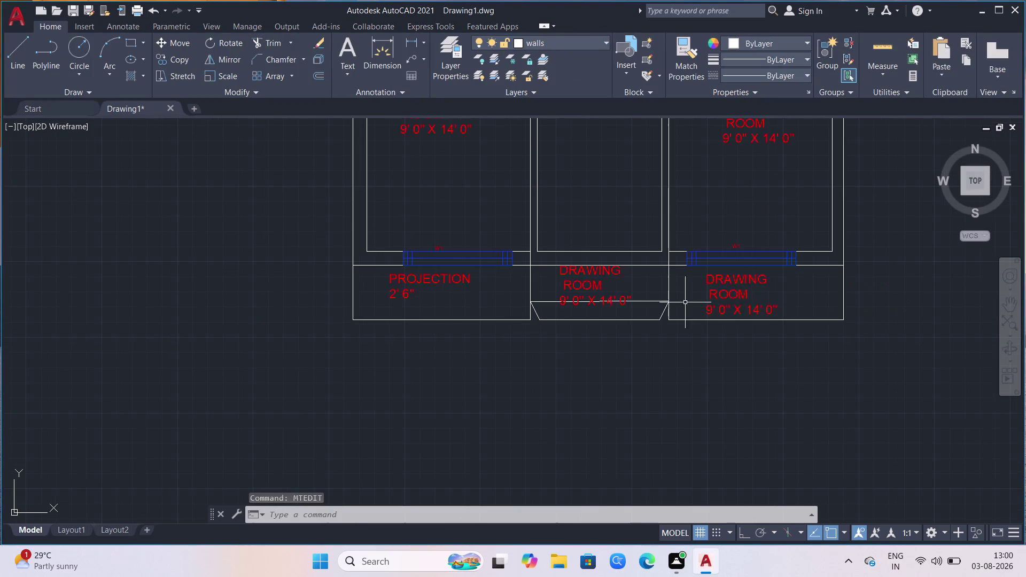
click(595, 297)
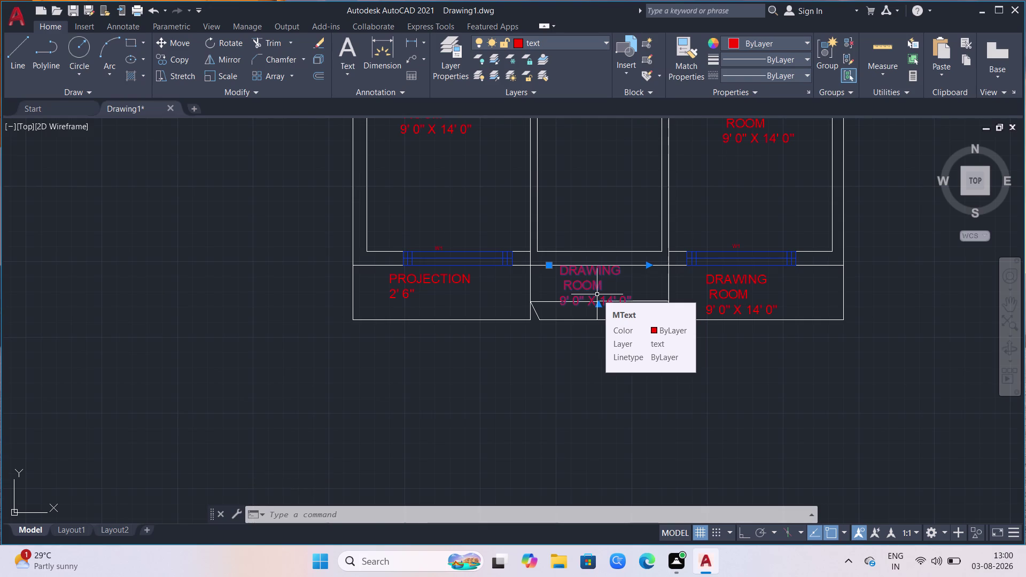
click(732, 288)
key(Delete)
scroll(down, 3)
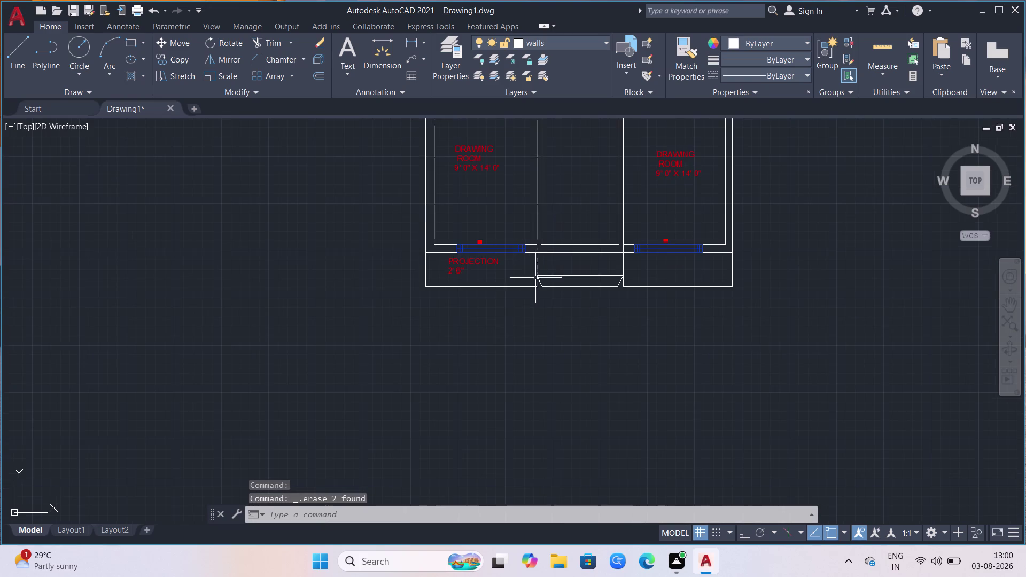
scroll(up, 3)
click(435, 290)
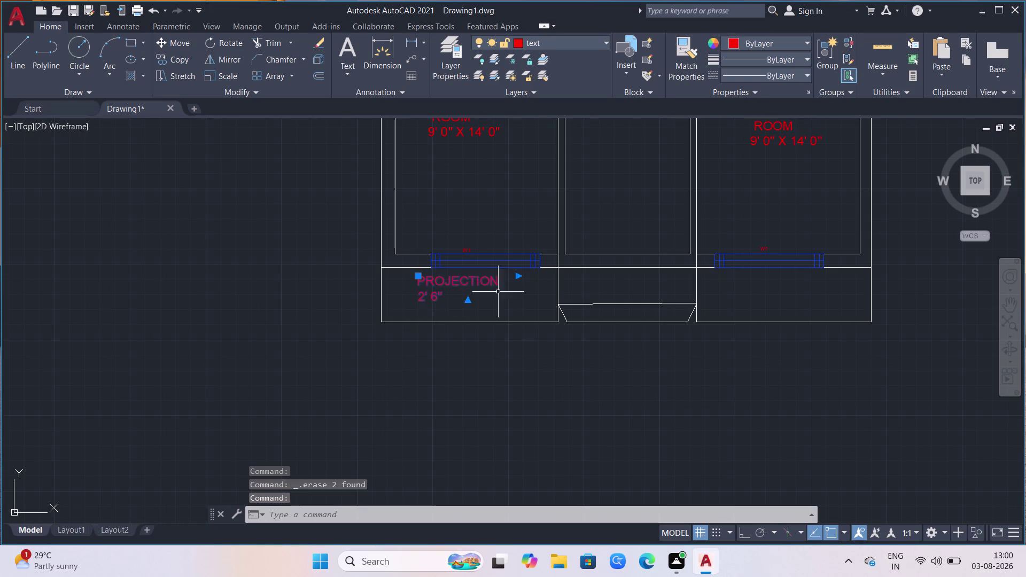
click(421, 277)
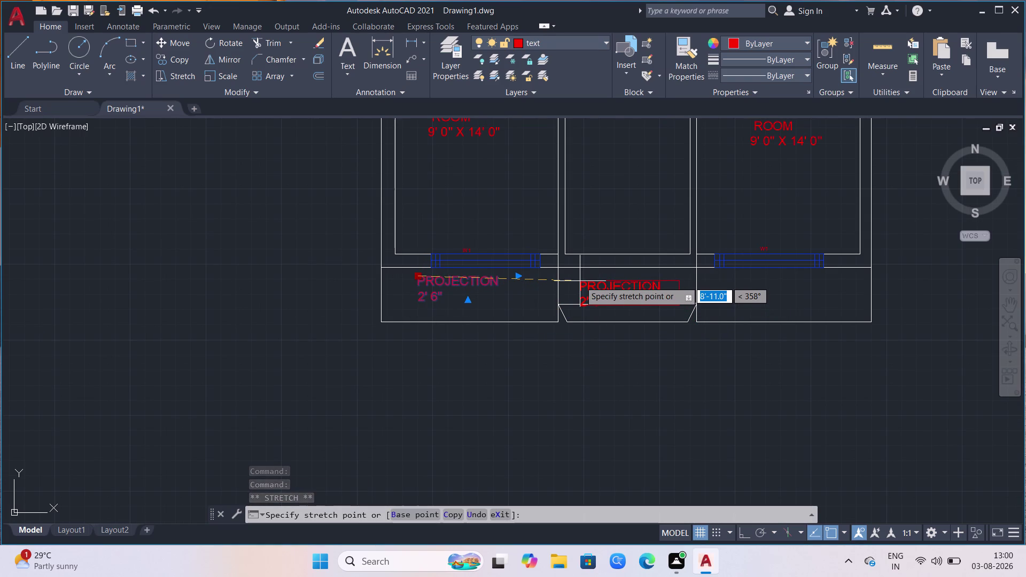
click(580, 281)
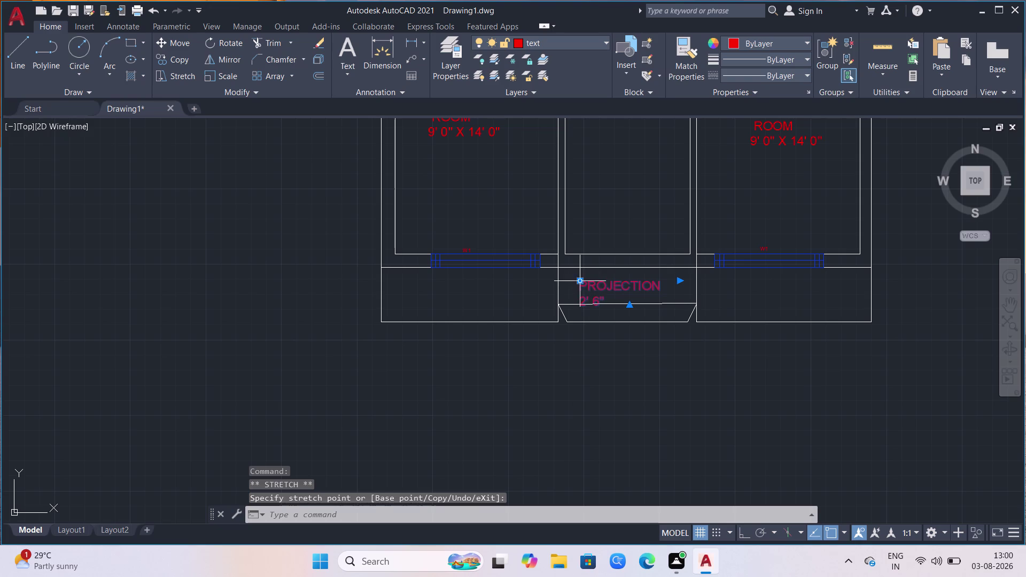
click(580, 284)
key(c)
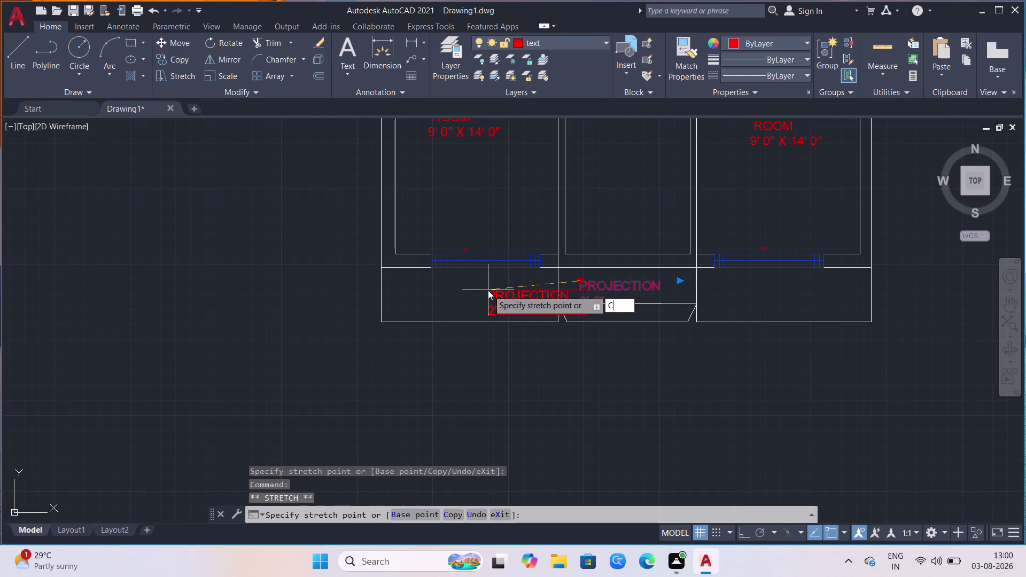
key(Return)
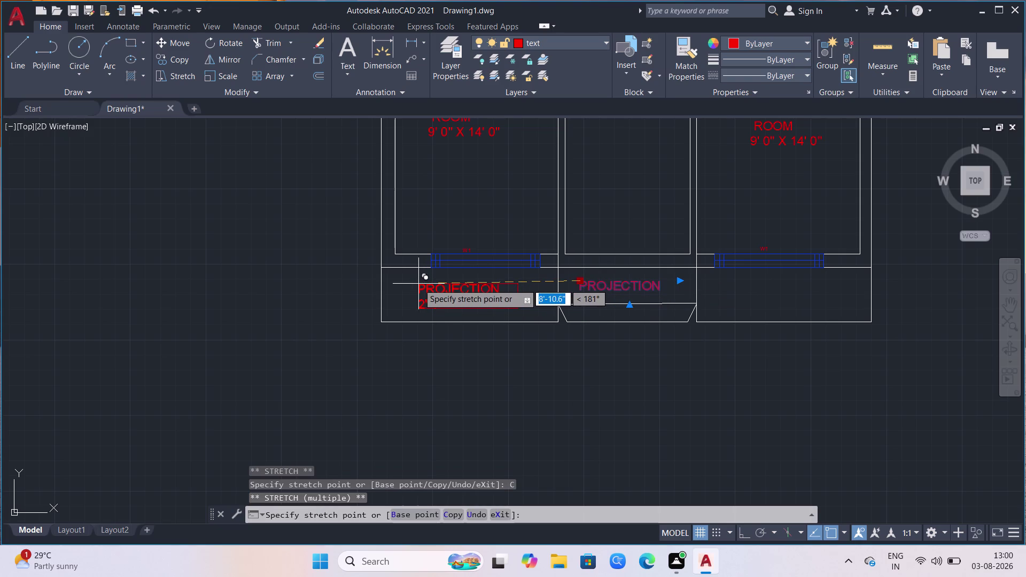
click(417, 280)
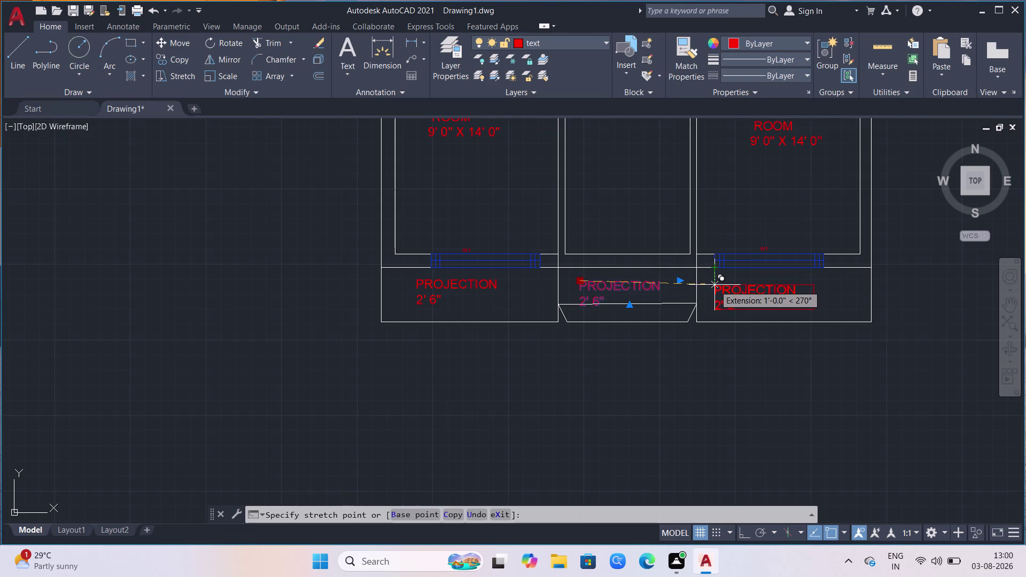
click(715, 285)
key(Escape)
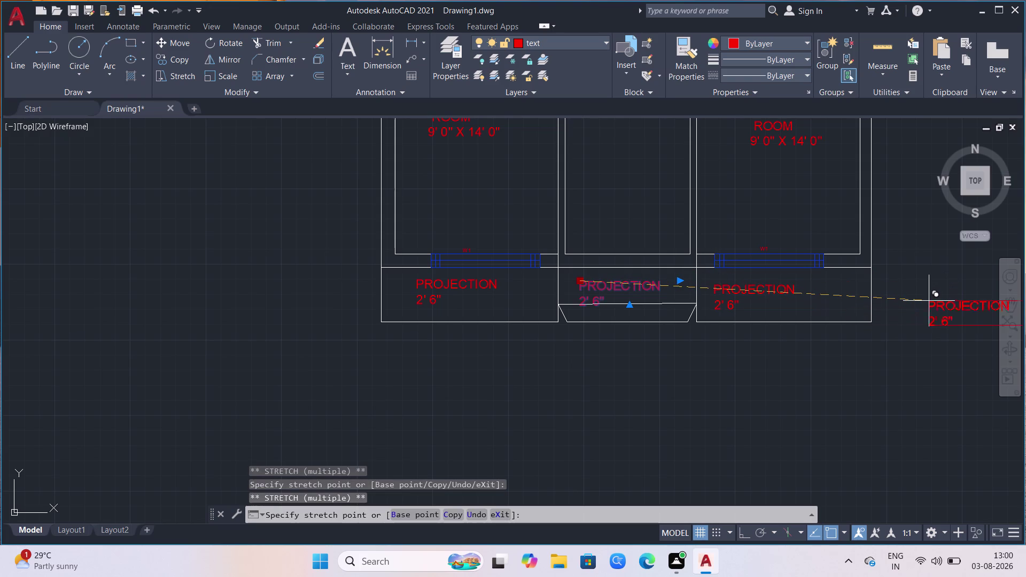
scroll(down, 3)
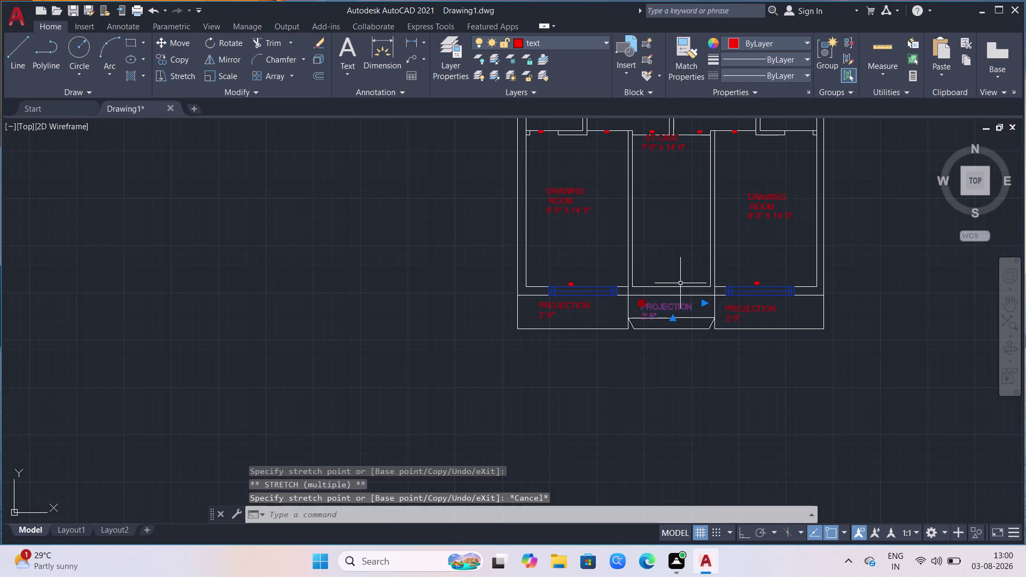
scroll(down, 3)
scroll(down, 3)
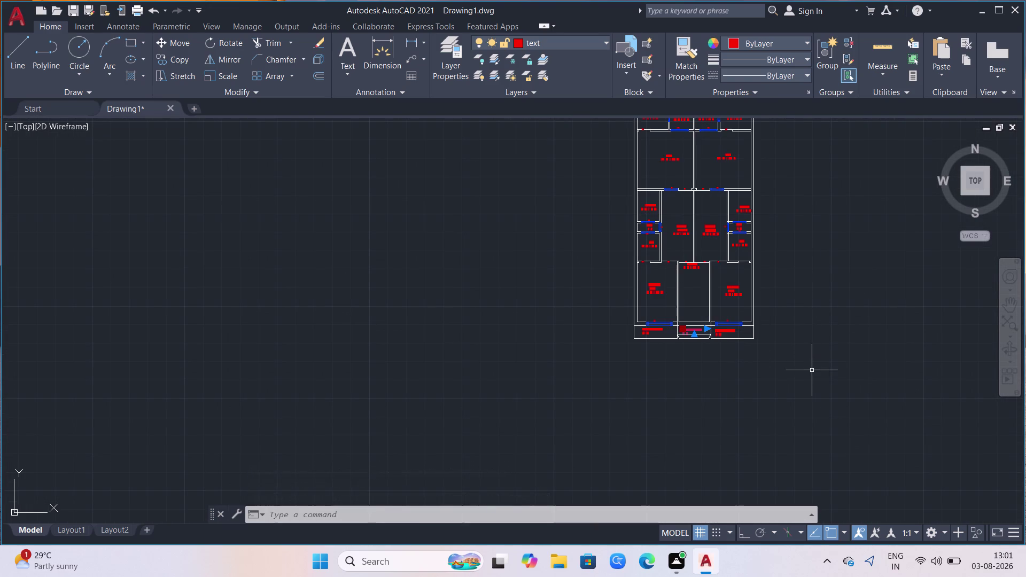
scroll(down, 3)
scroll(up, 3)
scroll(down, 3)
scroll(up, 3)
scroll(down, 3)
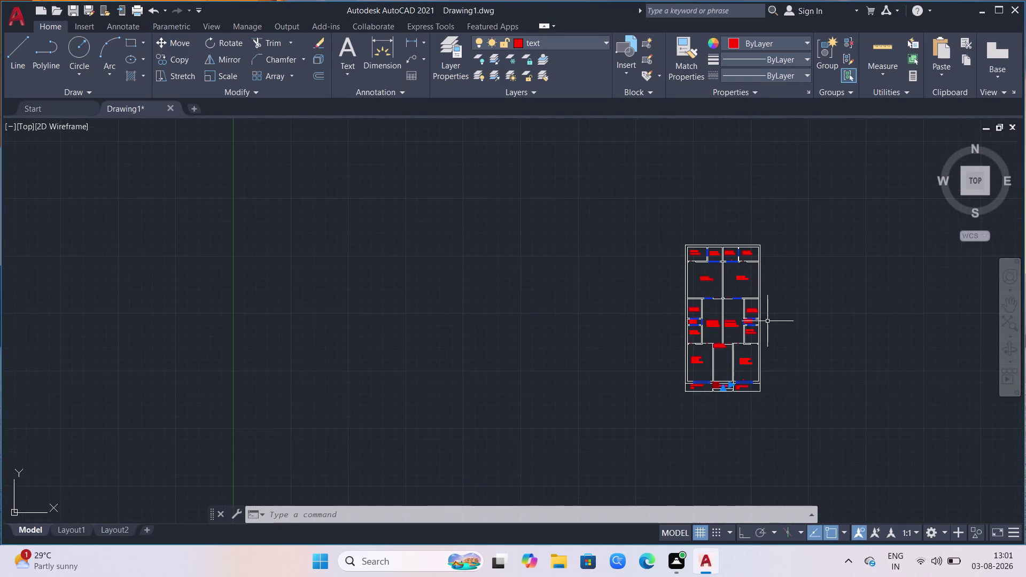
scroll(up, 3)
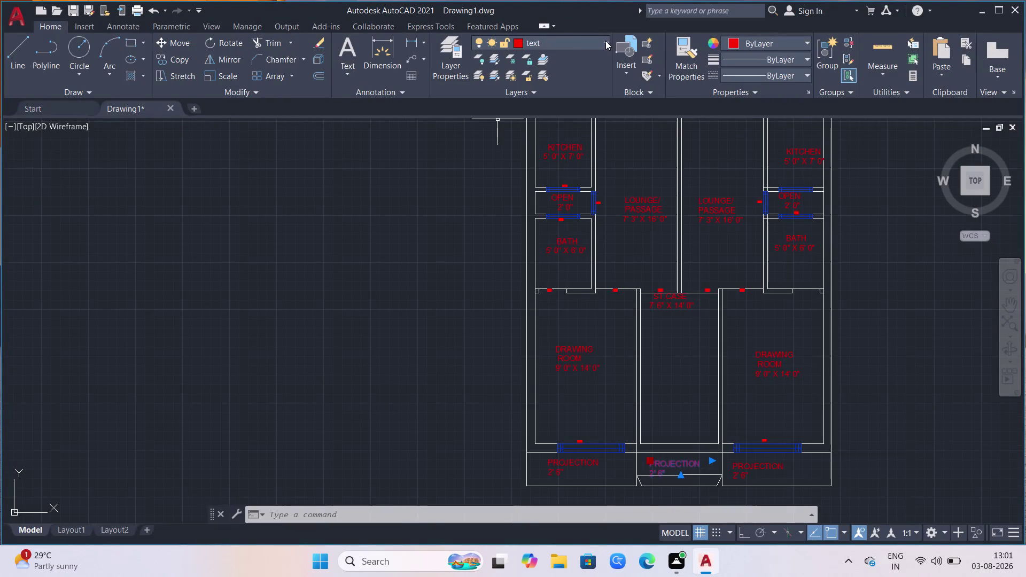
Make st case current, start a line at an M2P midpoint, then cancel it.
click(605, 40)
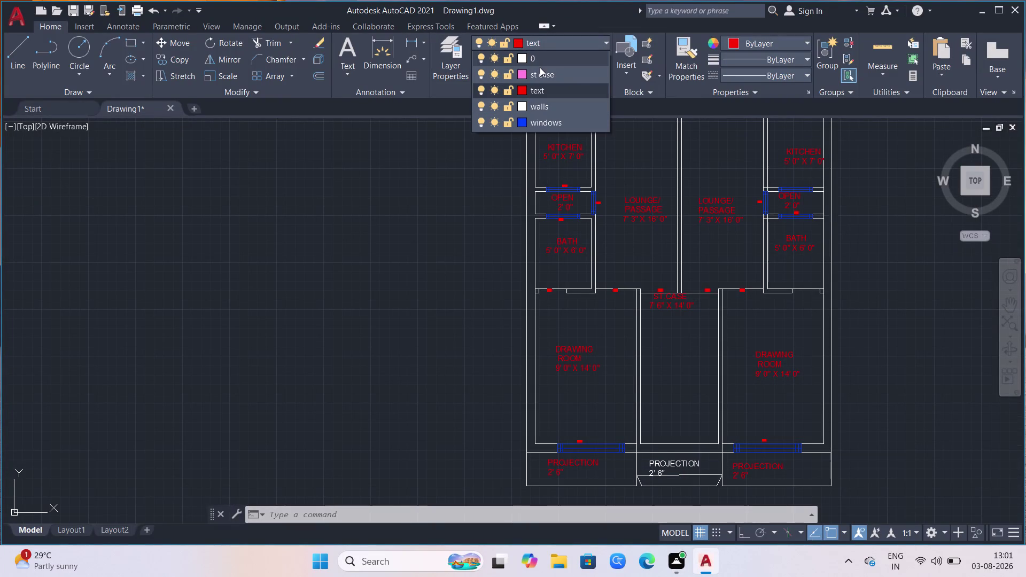
click(540, 70)
scroll(up, 3)
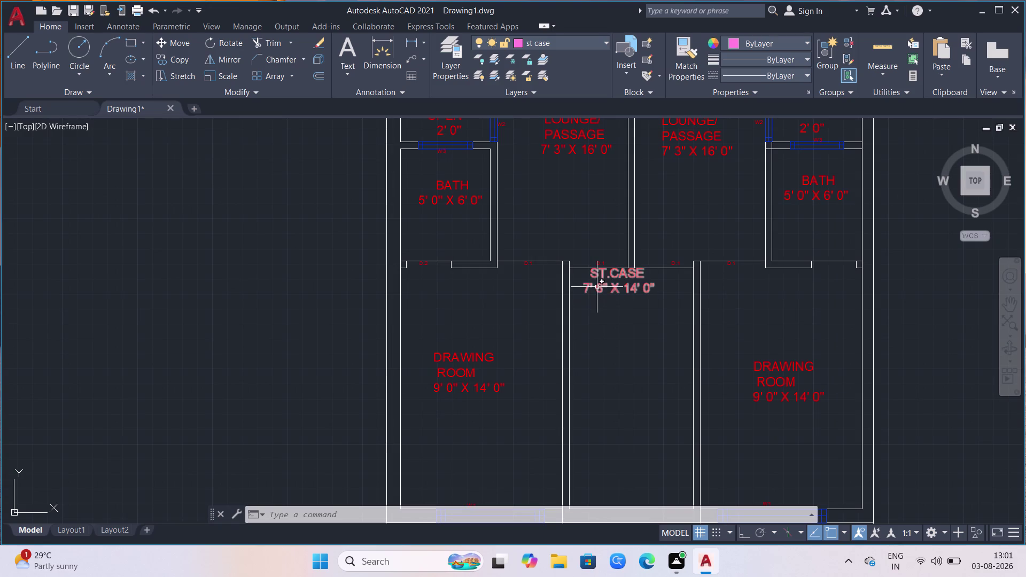
click(22, 49)
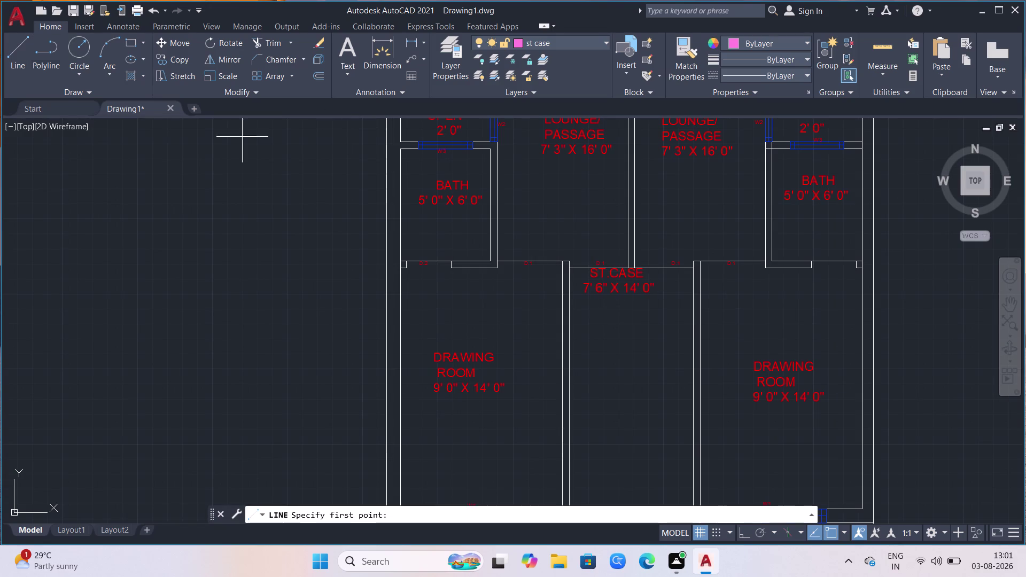
key(m)
text(2P)
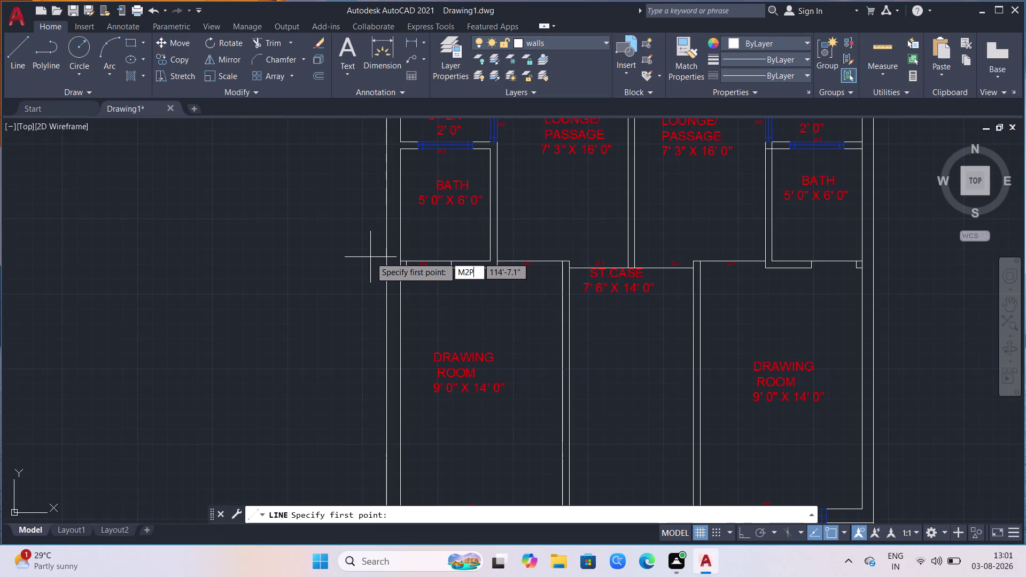
key(Return)
click(573, 268)
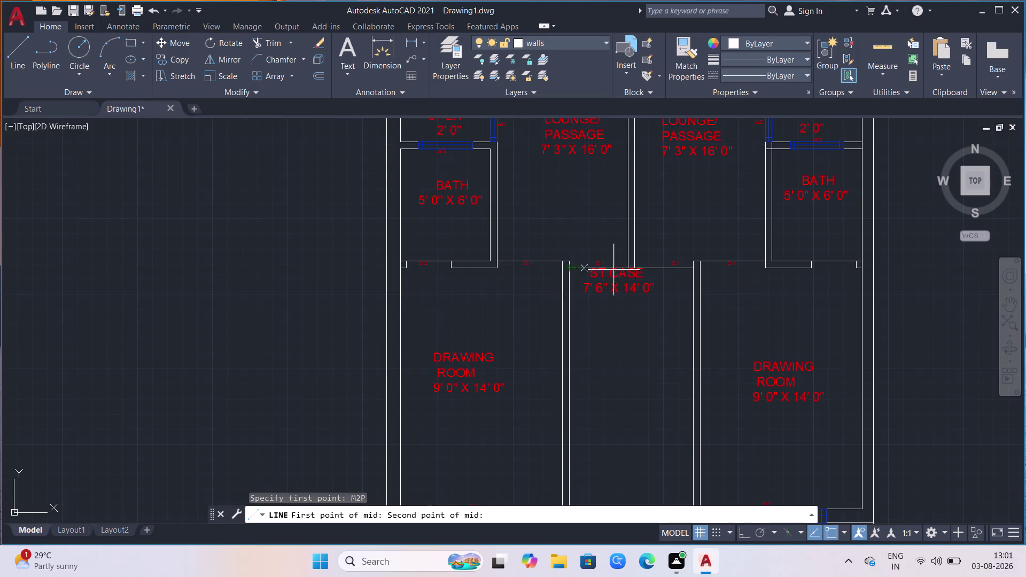
click(693, 273)
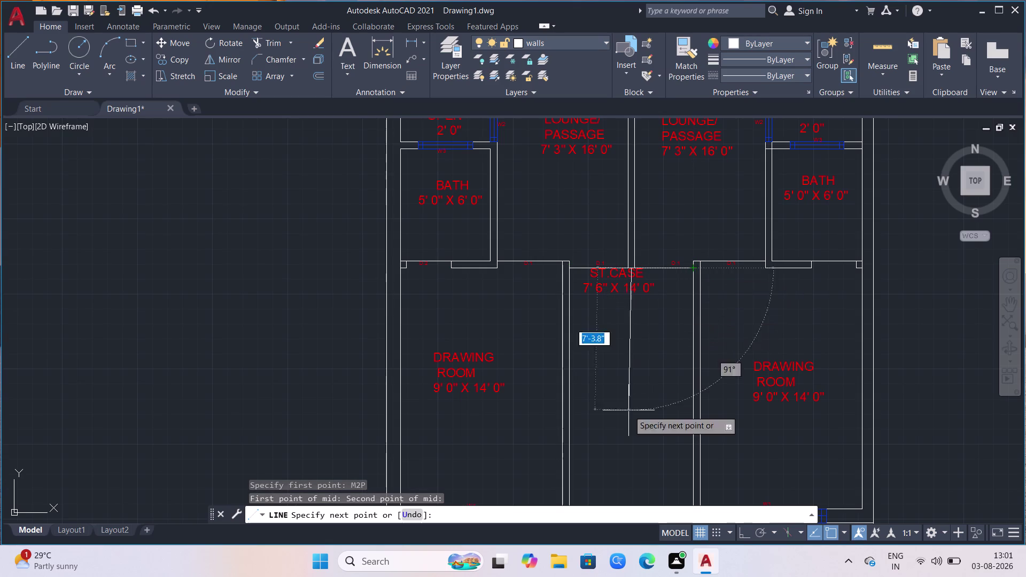
scroll(down, 3)
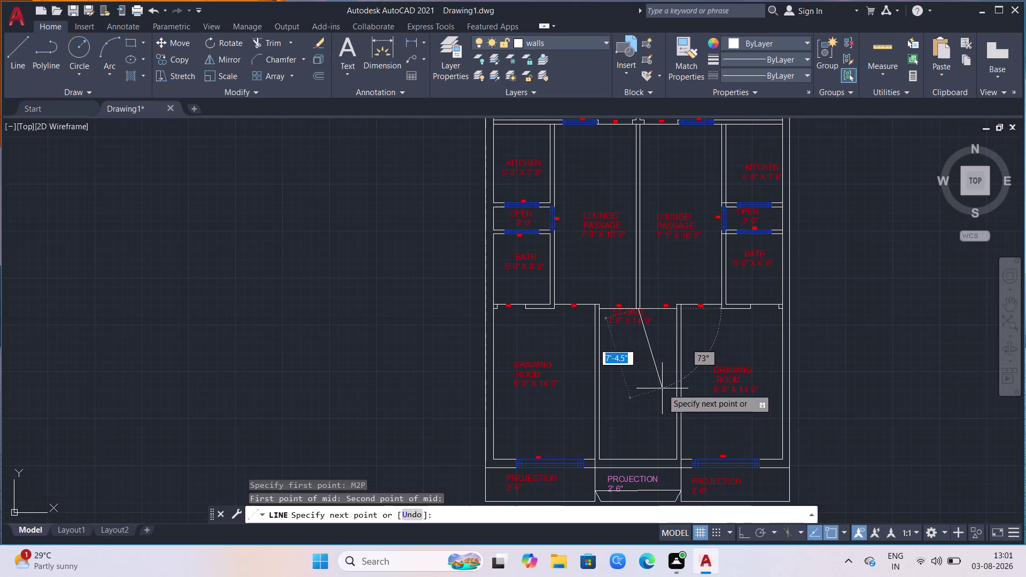
key(Escape)
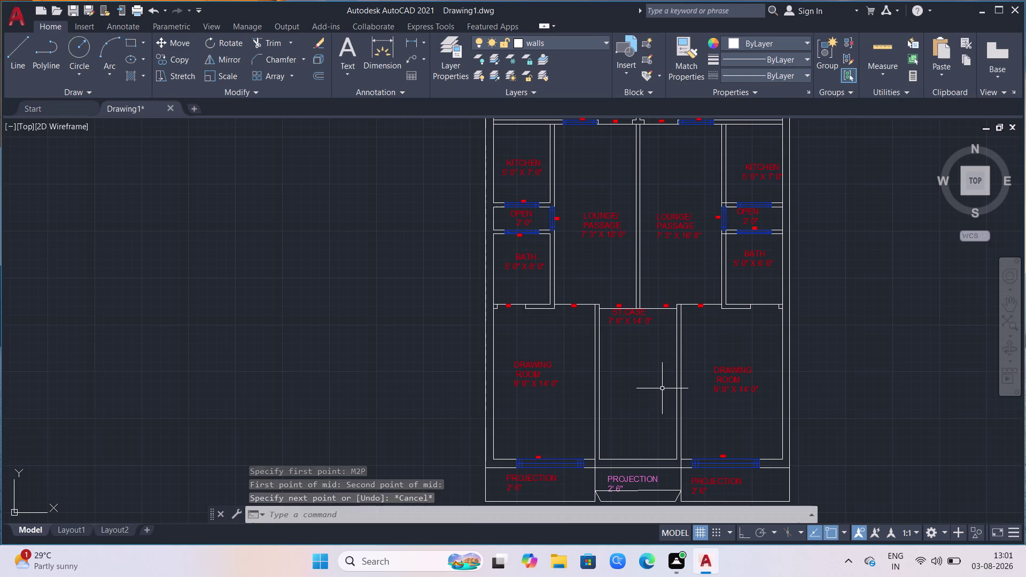
scroll(up, 3)
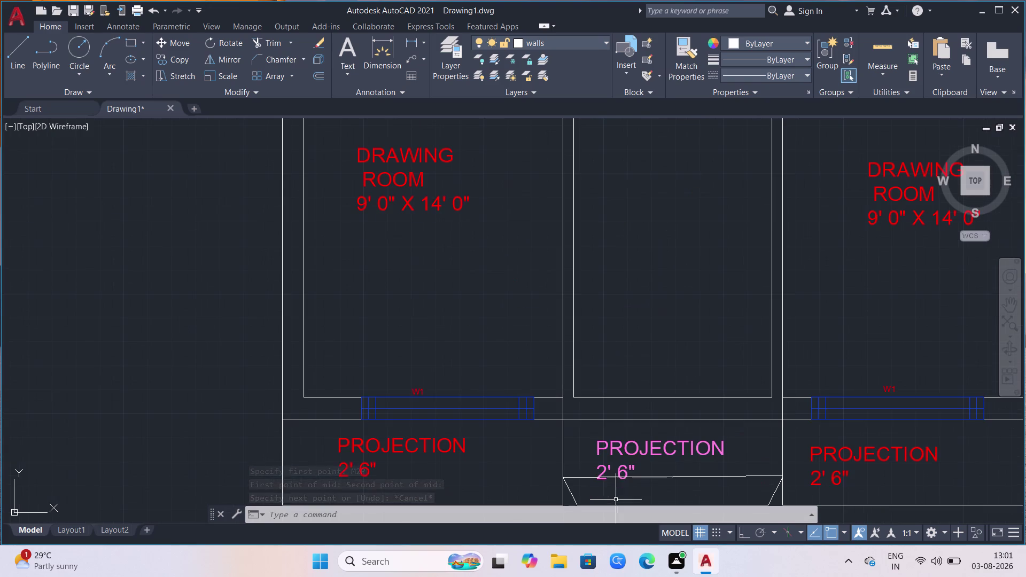
Move the staircase PROJECTION label to the text layer and restore st case as current.
click(628, 453)
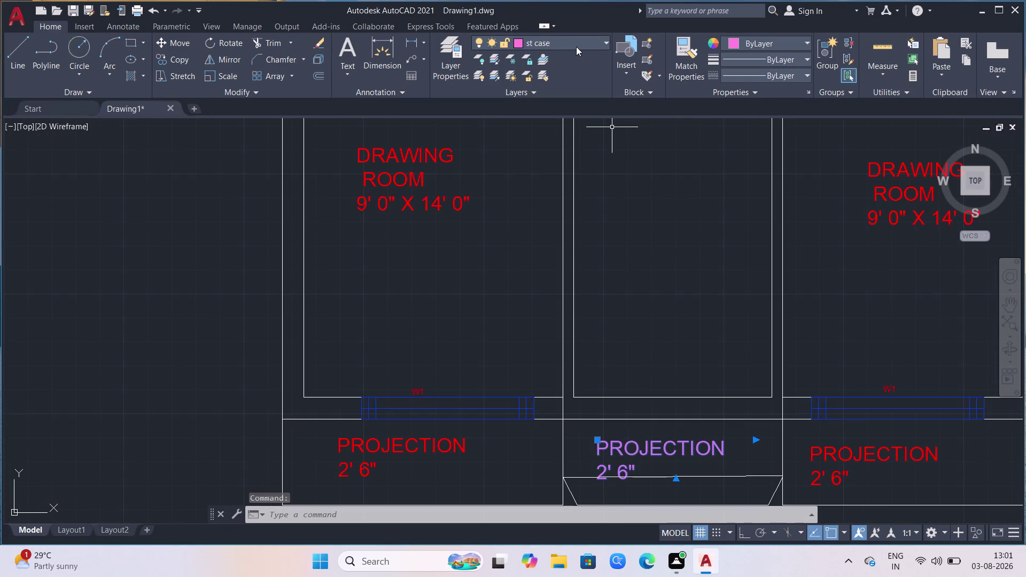
click(576, 47)
click(560, 87)
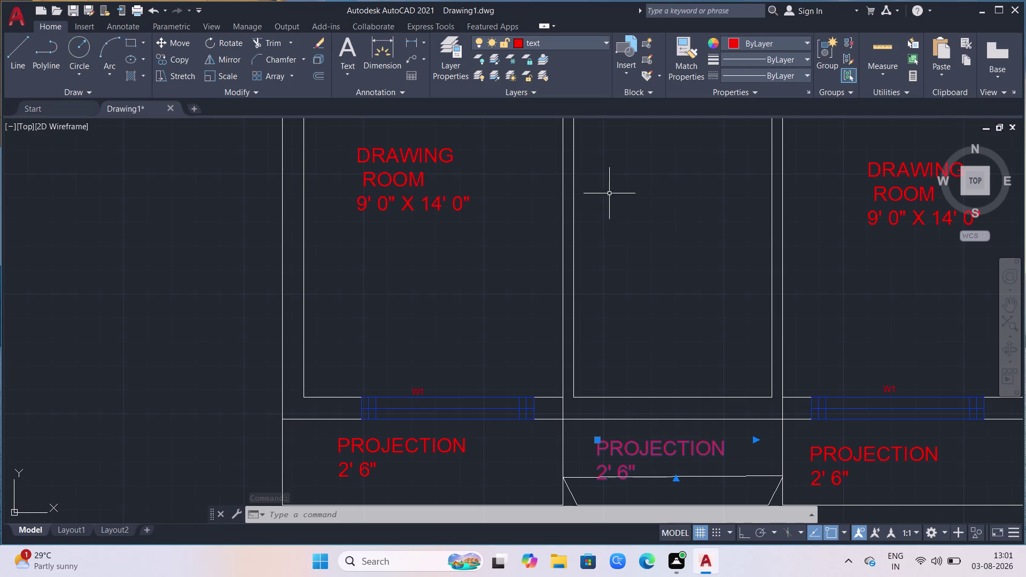
key(Escape)
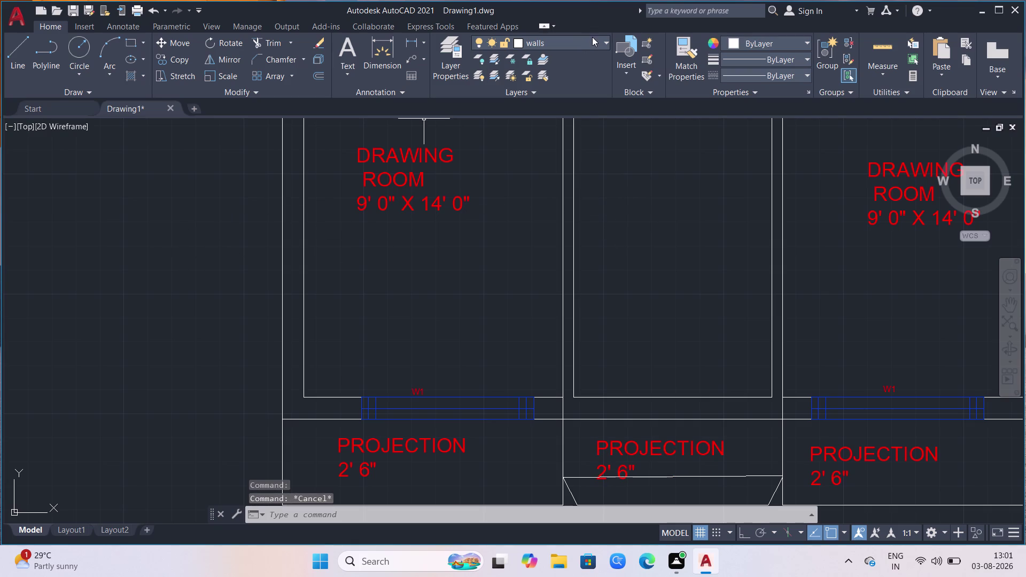
click(605, 40)
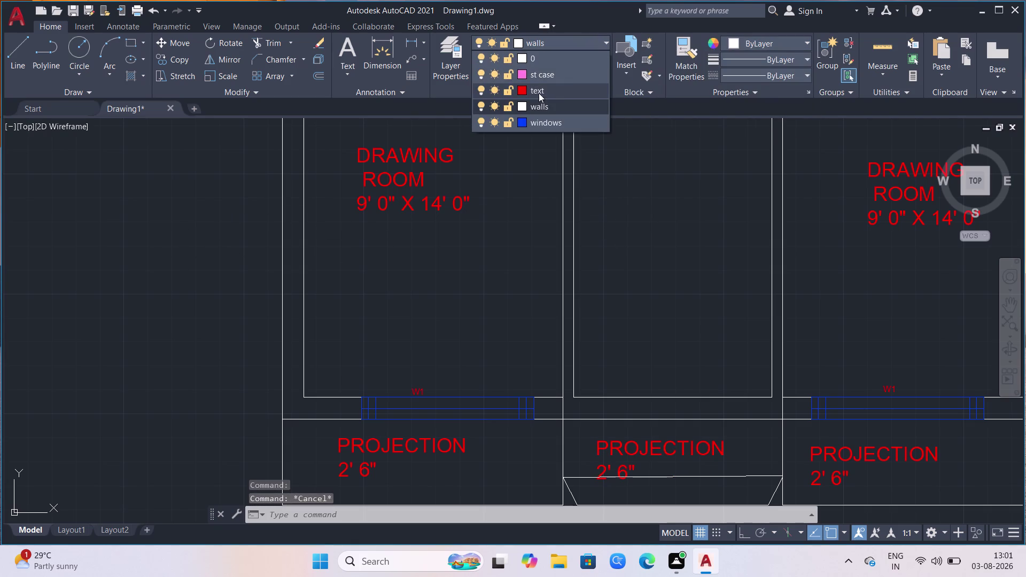
click(545, 70)
scroll(down, 3)
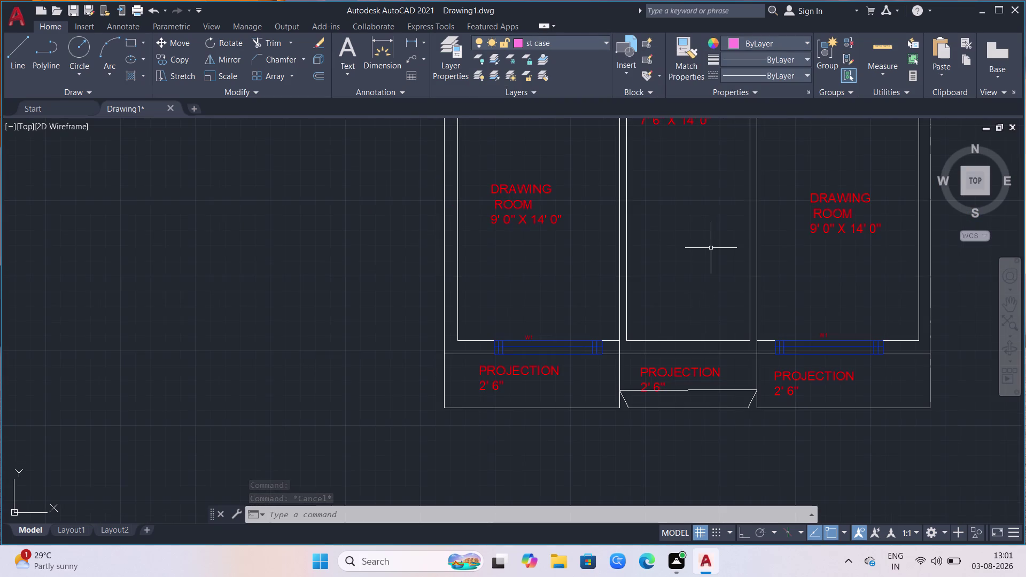
scroll(down, 3)
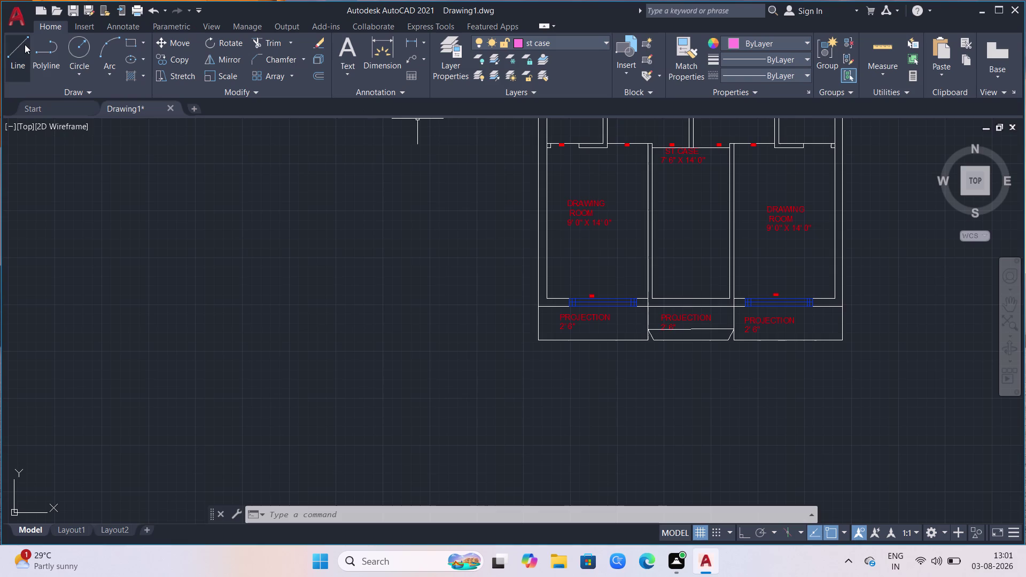
Start a line on the st case layer, then cancel the misplaced start point.
click(25, 45)
scroll(down, 3)
scroll(up, 3)
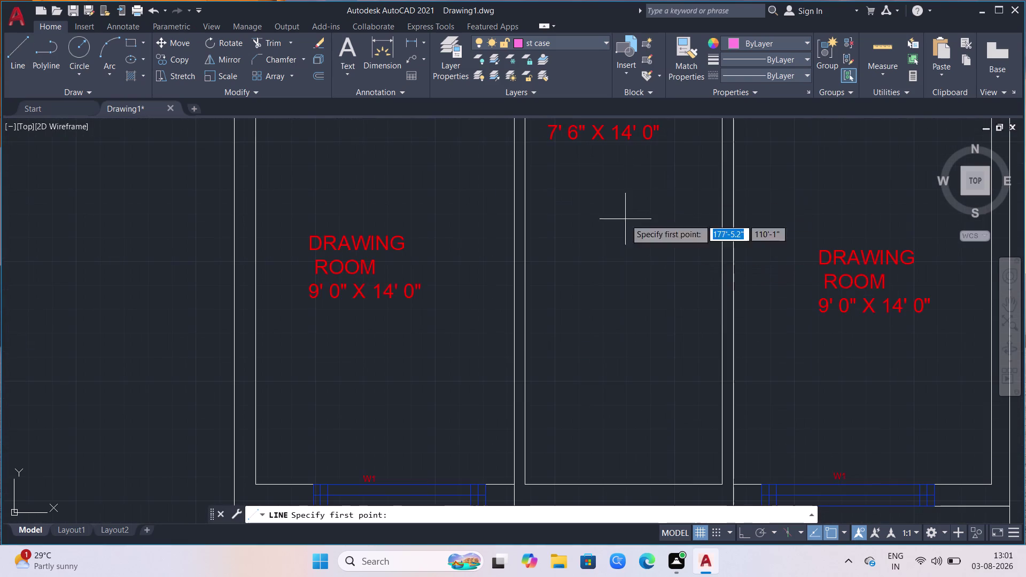
scroll(down, 3)
scroll(up, 3)
click(563, 202)
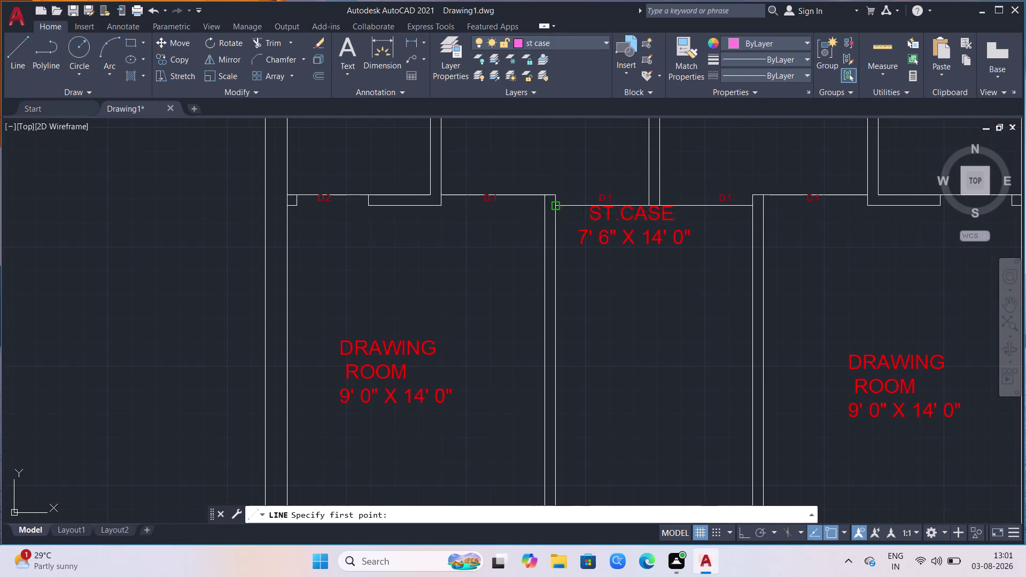
key(Escape)
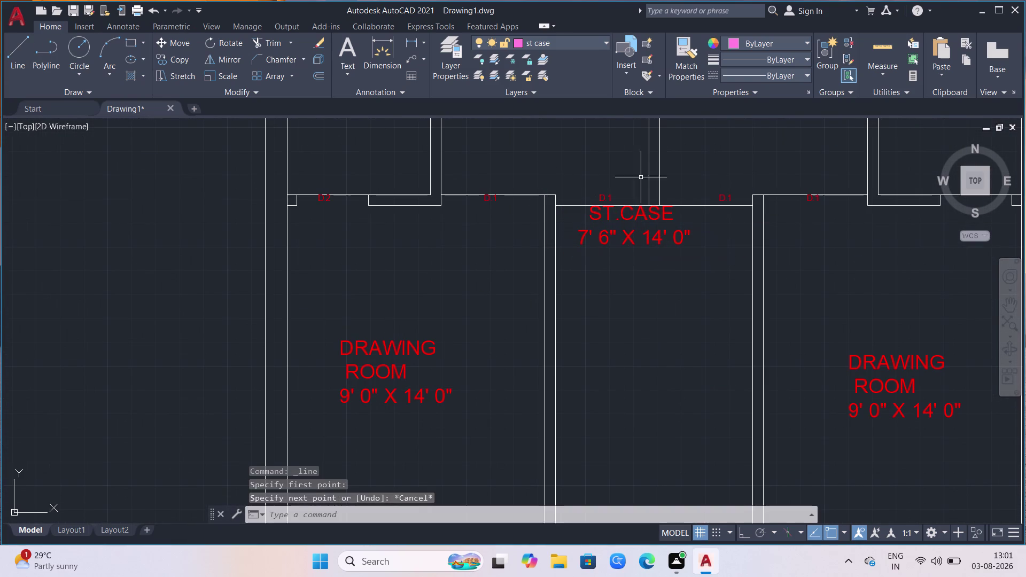
Restart the staircase line at the midpoint between the two room wall corners.
click(16, 52)
key(m)
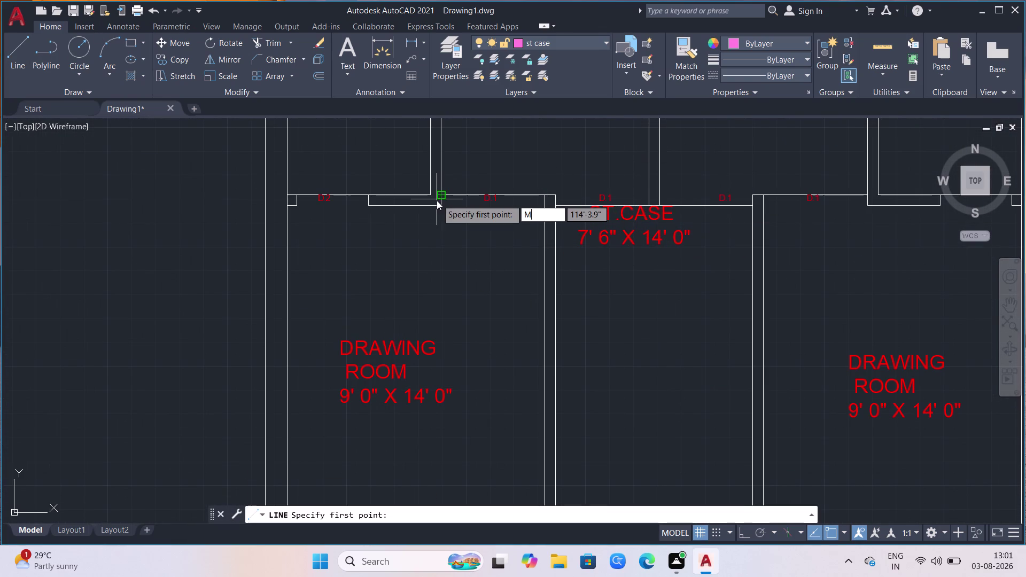
text(2P)
key(Return)
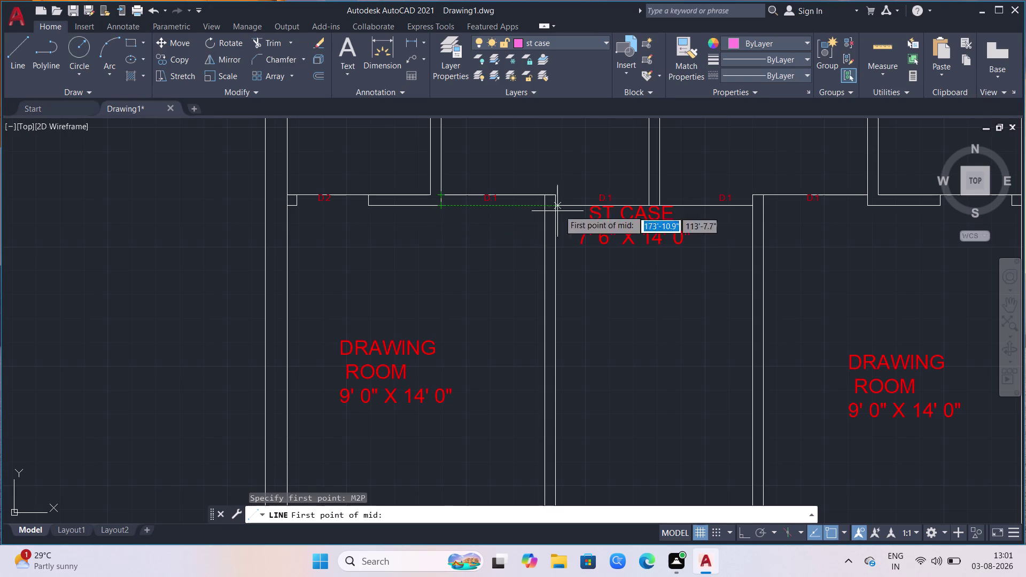
click(554, 202)
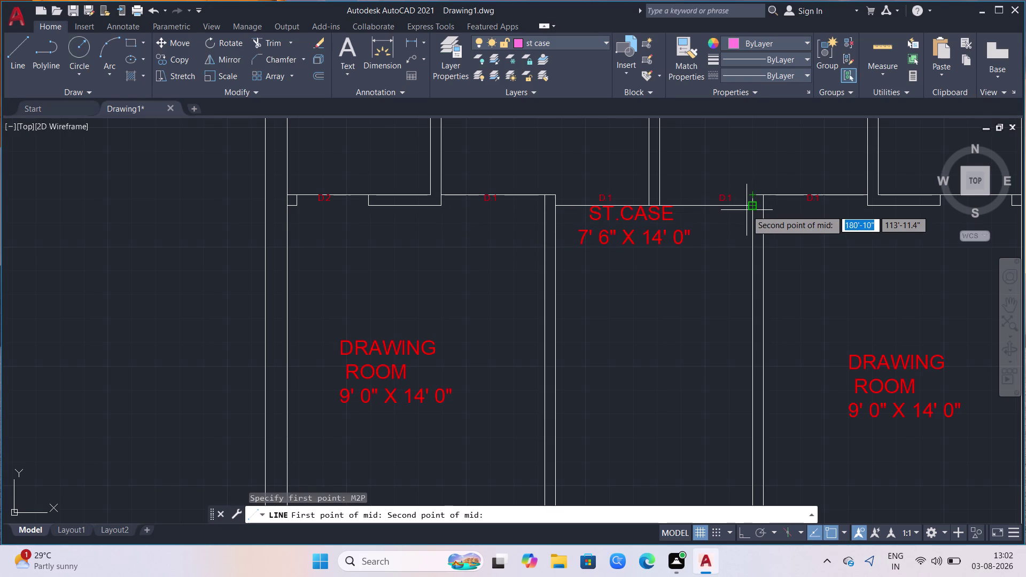
click(747, 208)
With Ortho on, run the staircase line straight down to the bottom wall.
scroll(down, 3)
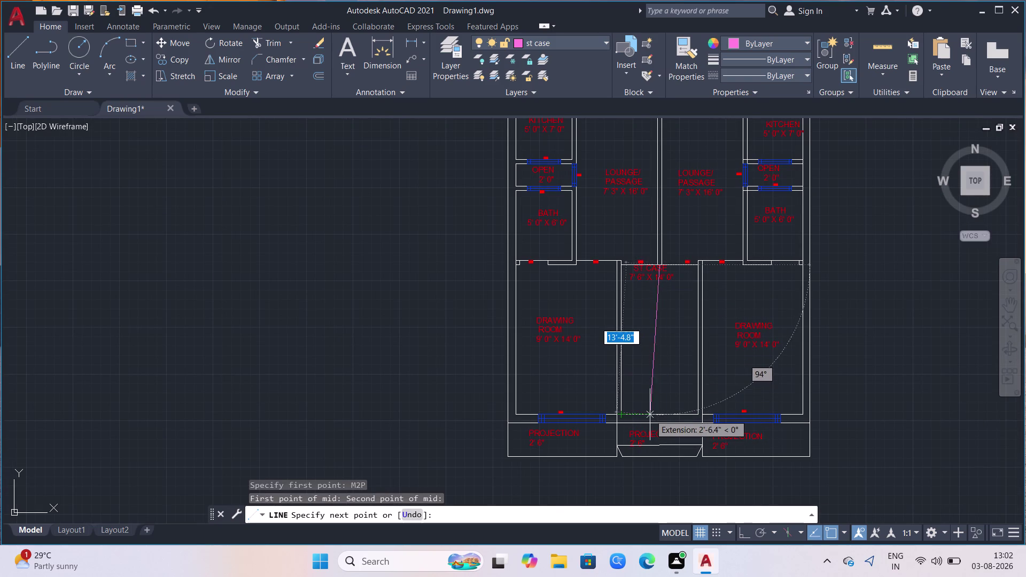
scroll(up, 3)
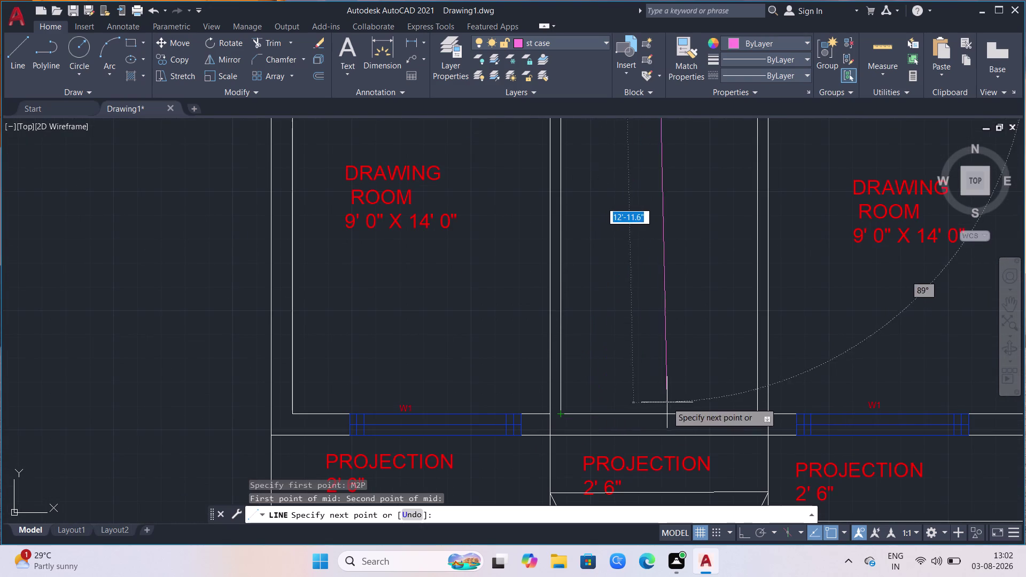
scroll(down, 3)
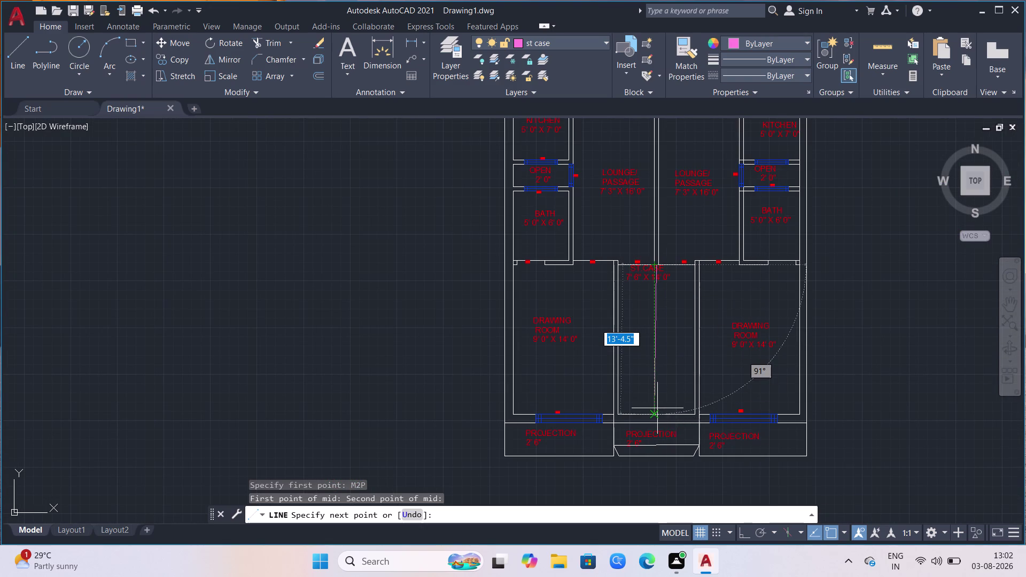
scroll(up, 3)
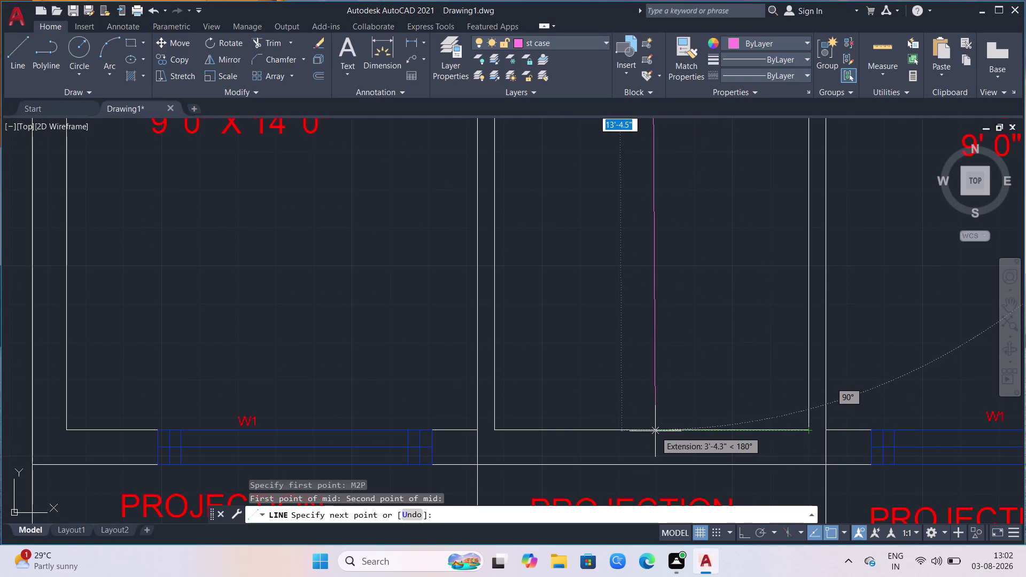
scroll(down, 3)
scroll(down, 3)
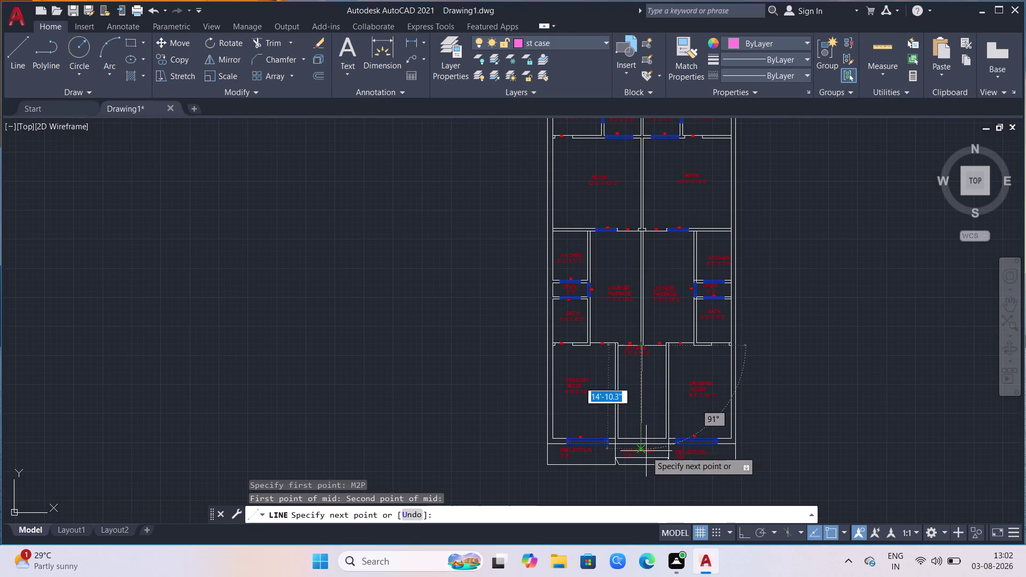
scroll(up, 3)
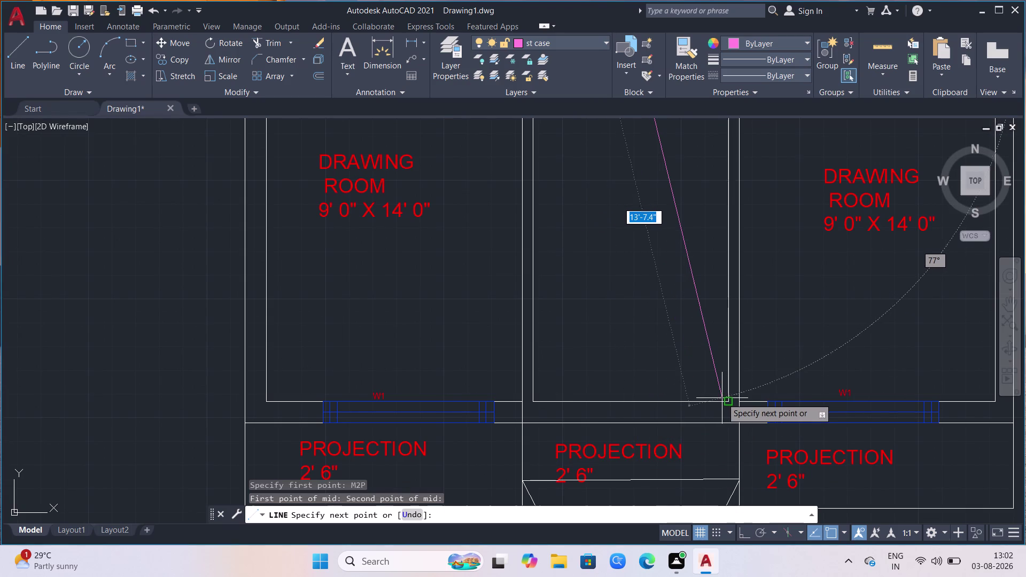
key(F8)
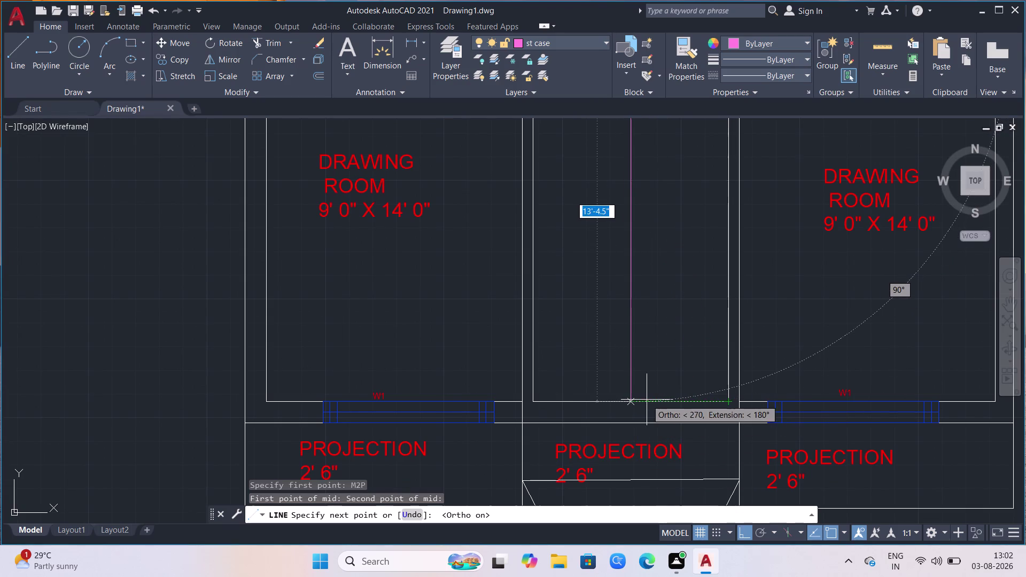
click(631, 403)
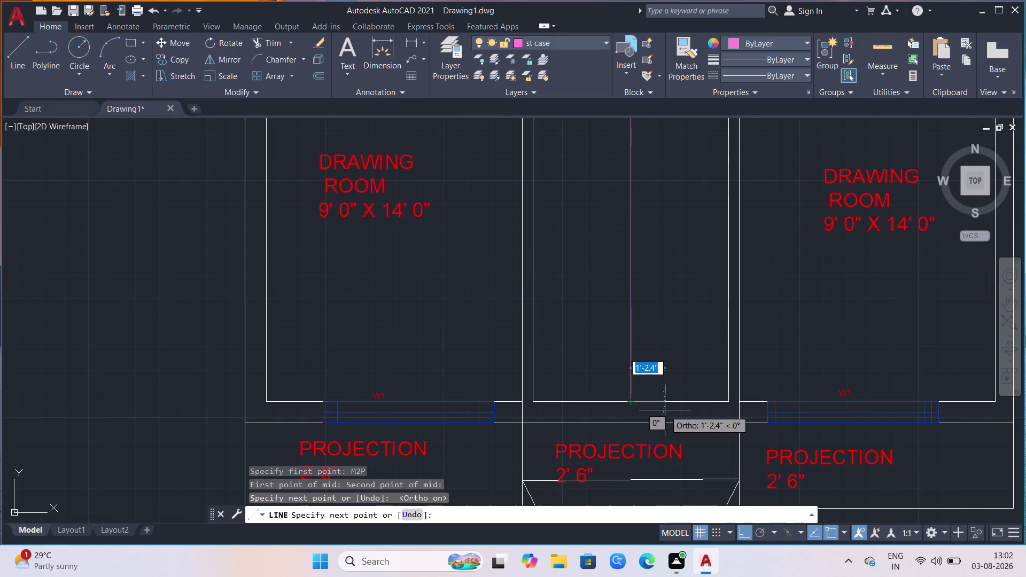
key(Escape)
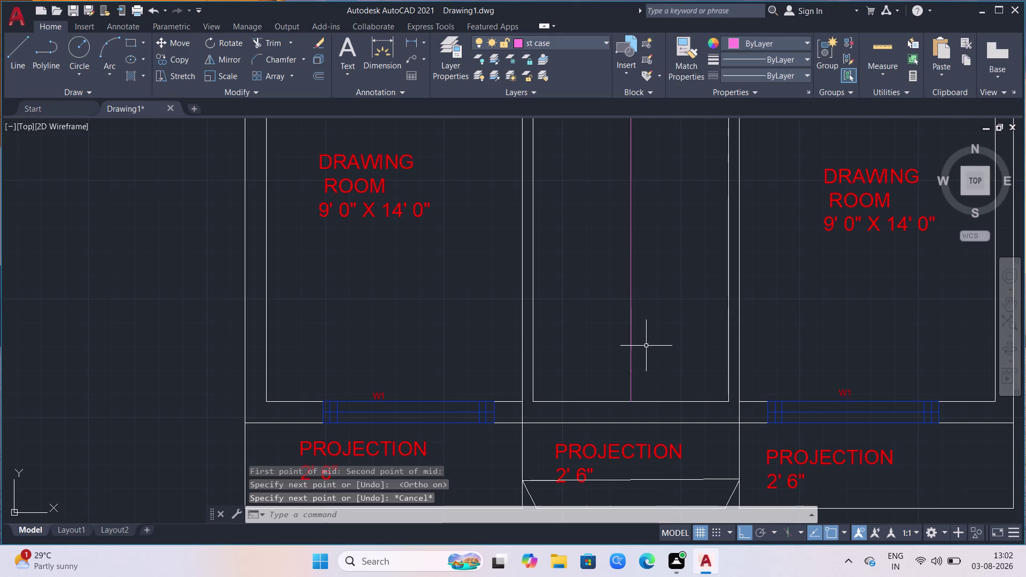
key(o)
key(Return)
Offset the staircase line by 2 to both sides, plus one further copy.
click(641, 399)
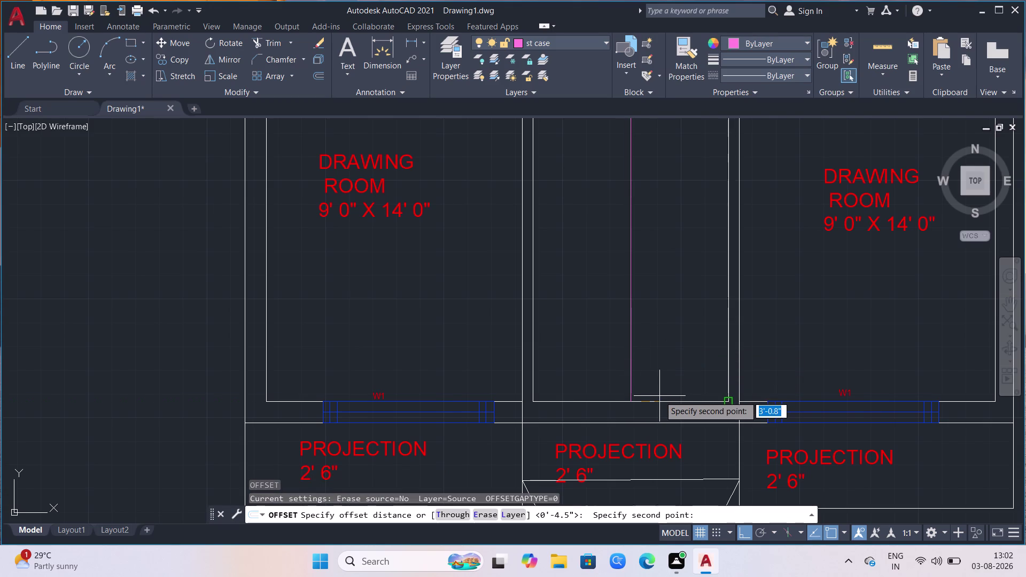
key(2)
key(Return)
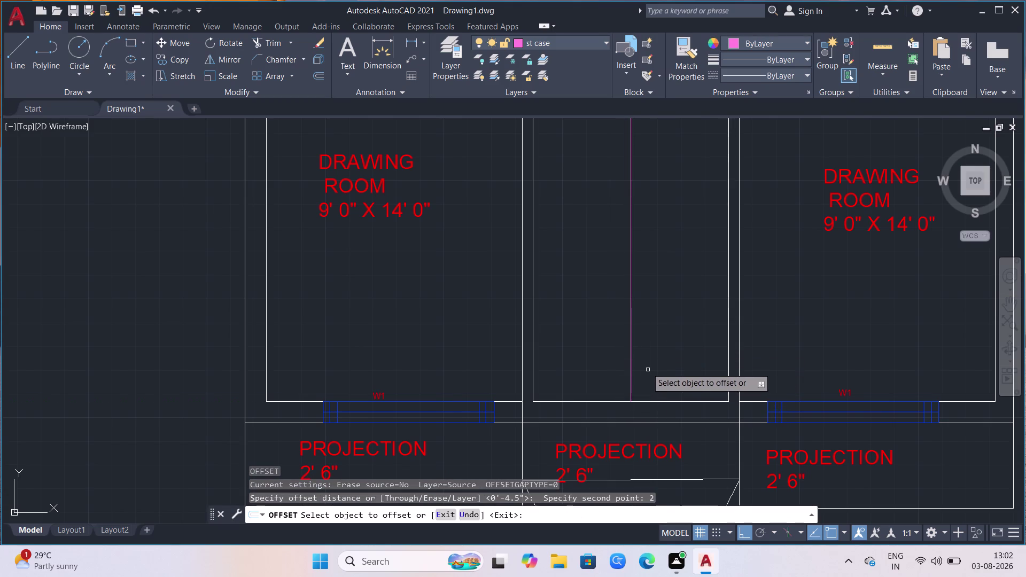
click(629, 358)
click(642, 358)
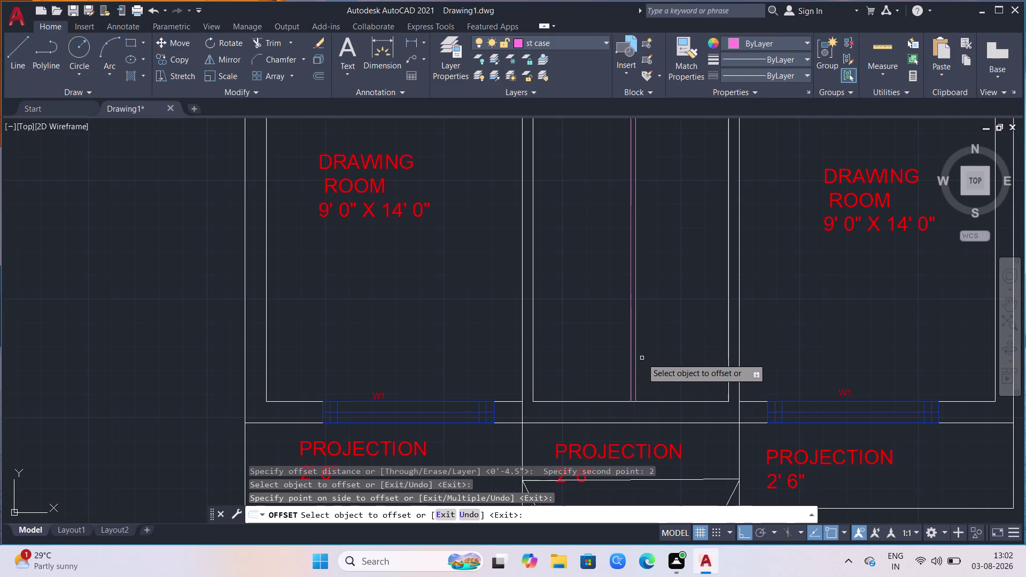
click(630, 356)
click(626, 358)
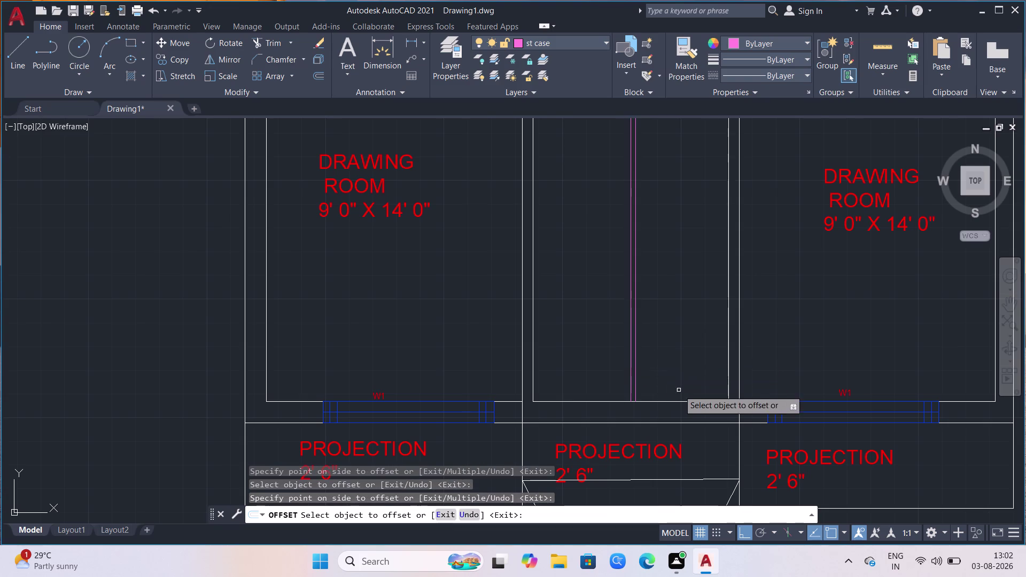
click(629, 352)
click(623, 354)
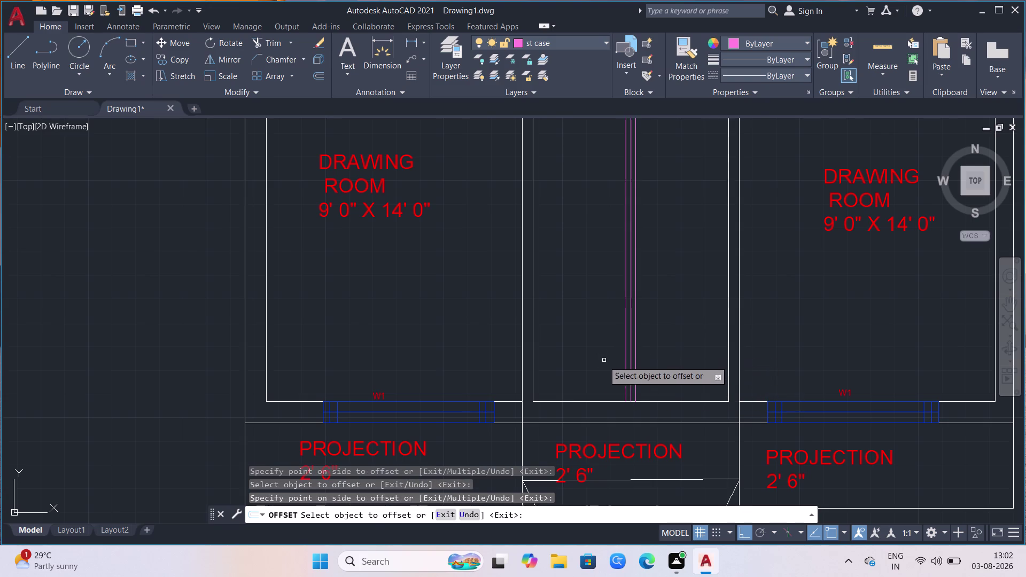
Offset the middle staircase line by 1 to the right and left.
scroll(down, 3)
scroll(down, 3)
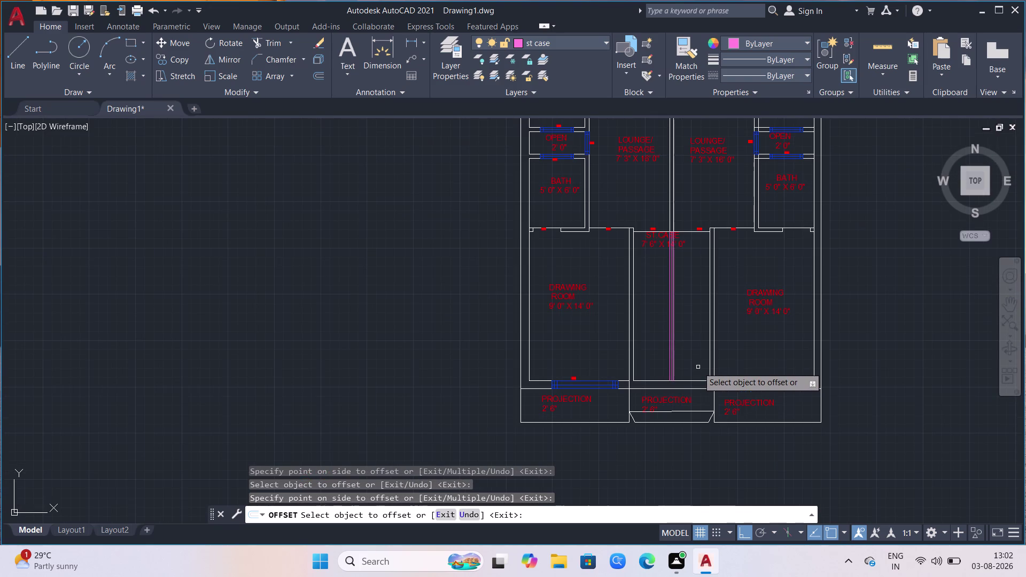
scroll(up, 3)
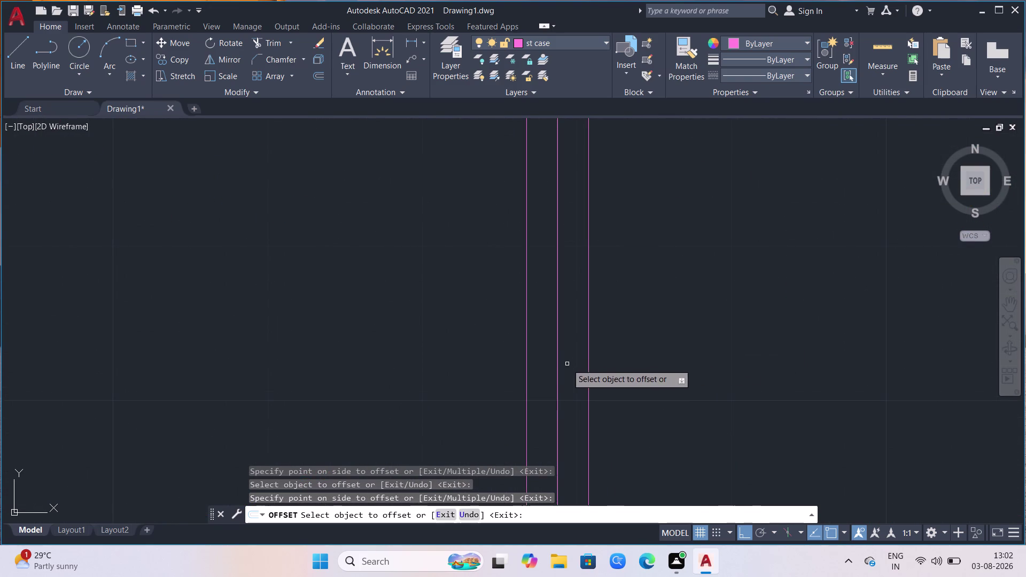
click(559, 367)
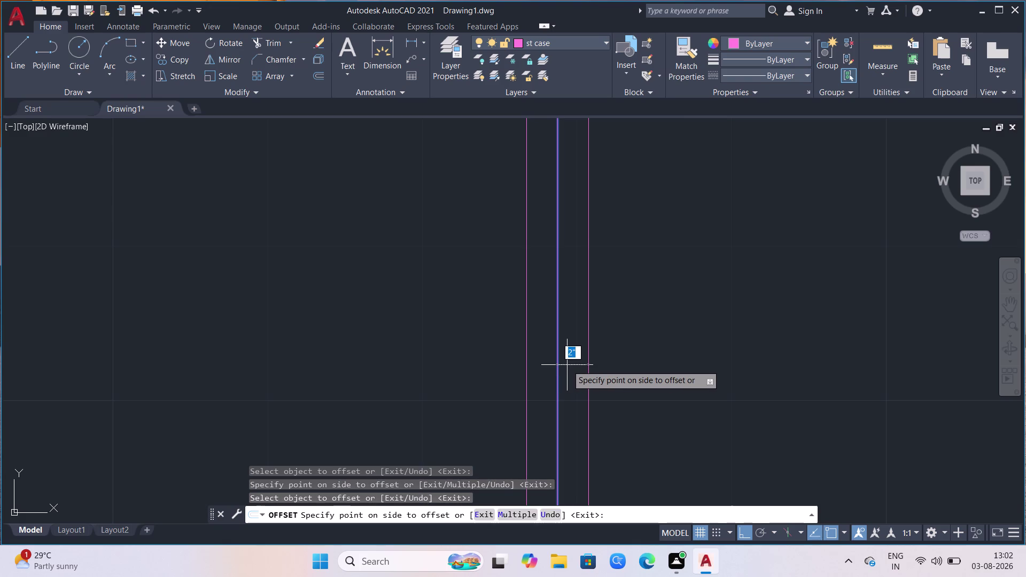
key(1)
key(Return)
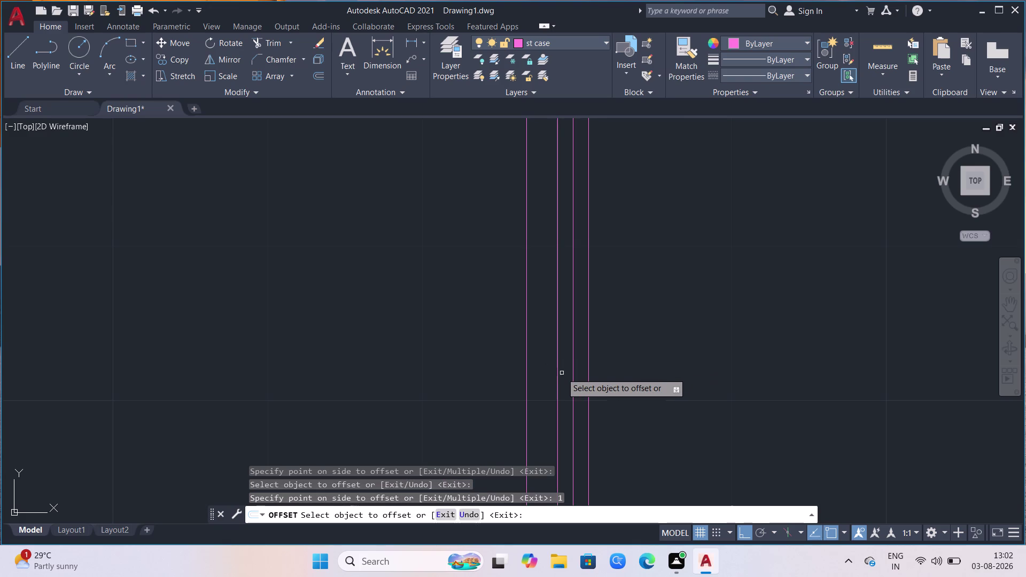
click(558, 377)
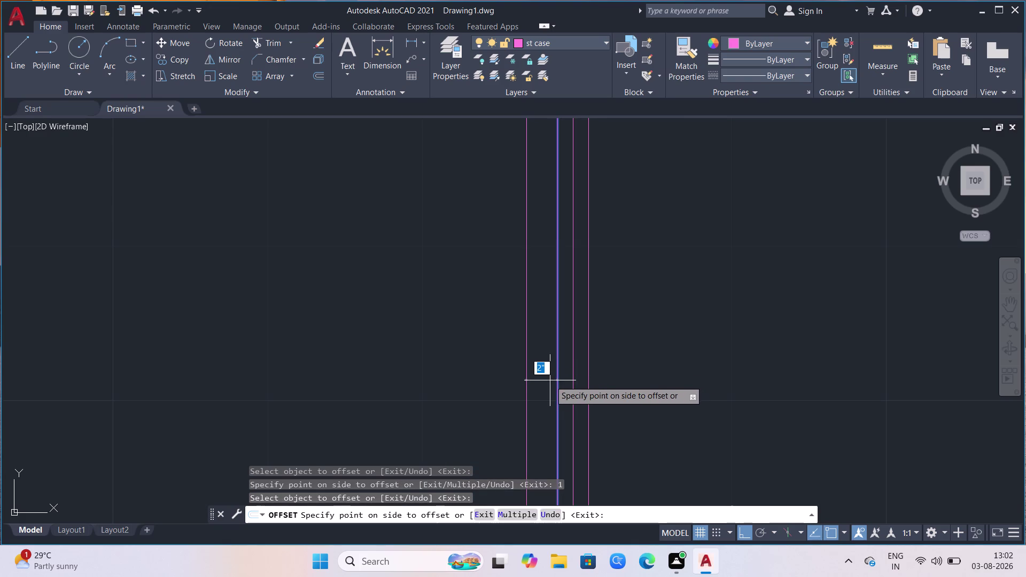
key(1)
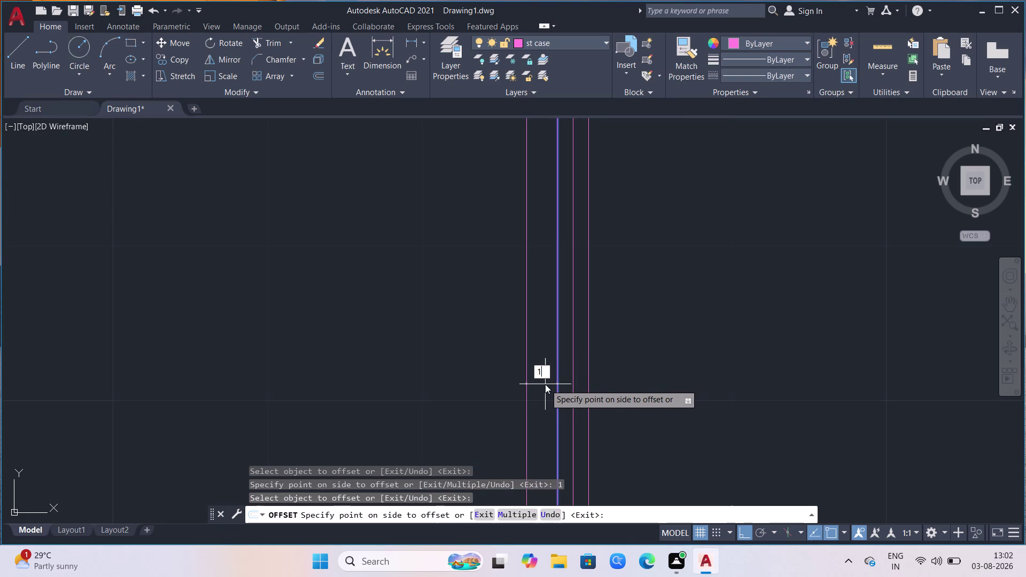
key(Return)
key(Escape)
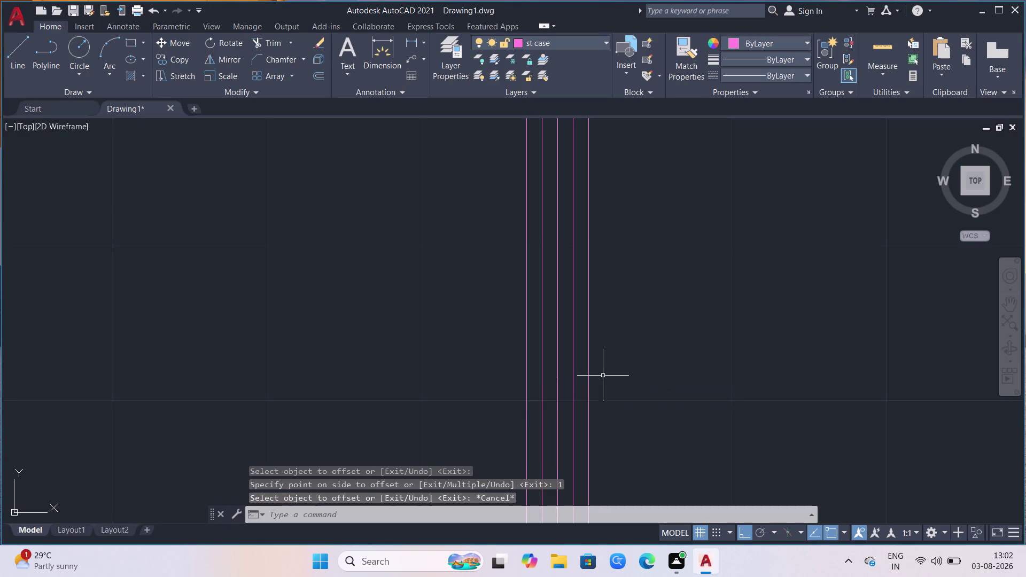
Select the rightmost, middle and leftmost staircase lines.
click(587, 378)
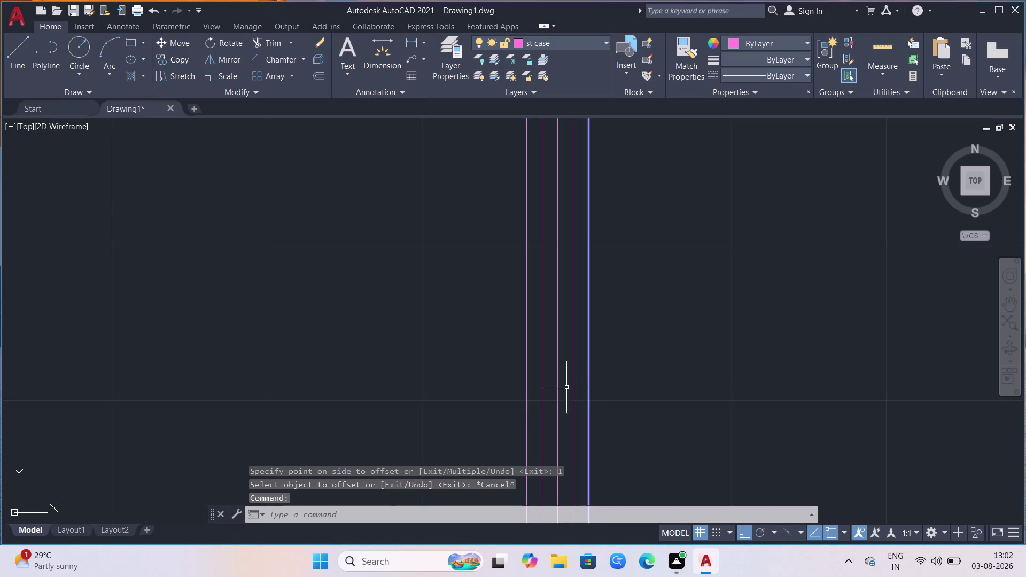
click(558, 389)
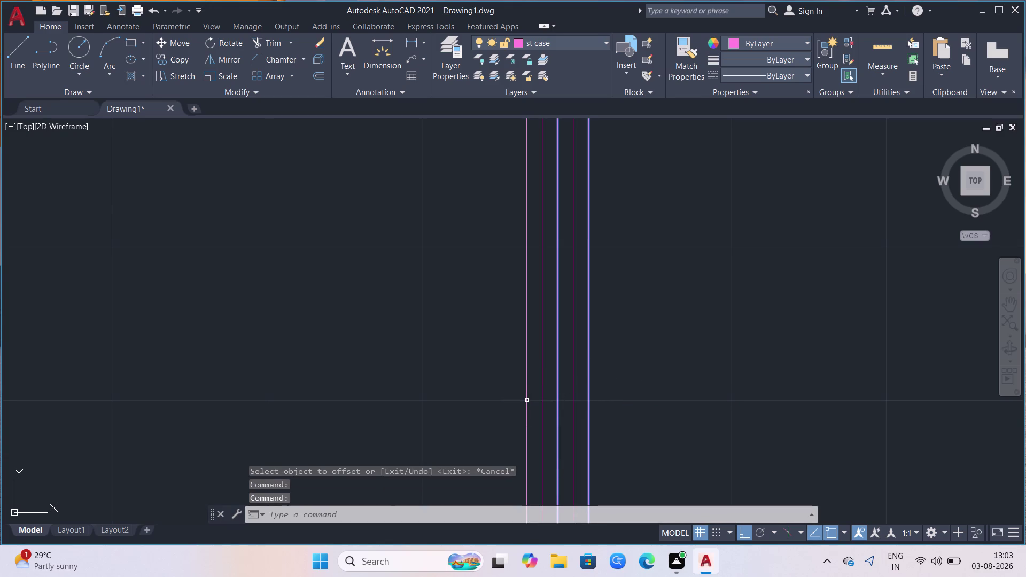
click(526, 401)
Undo the first erase, then delete the rightmost, middle and leftmost staircase lines.
key(Delete)
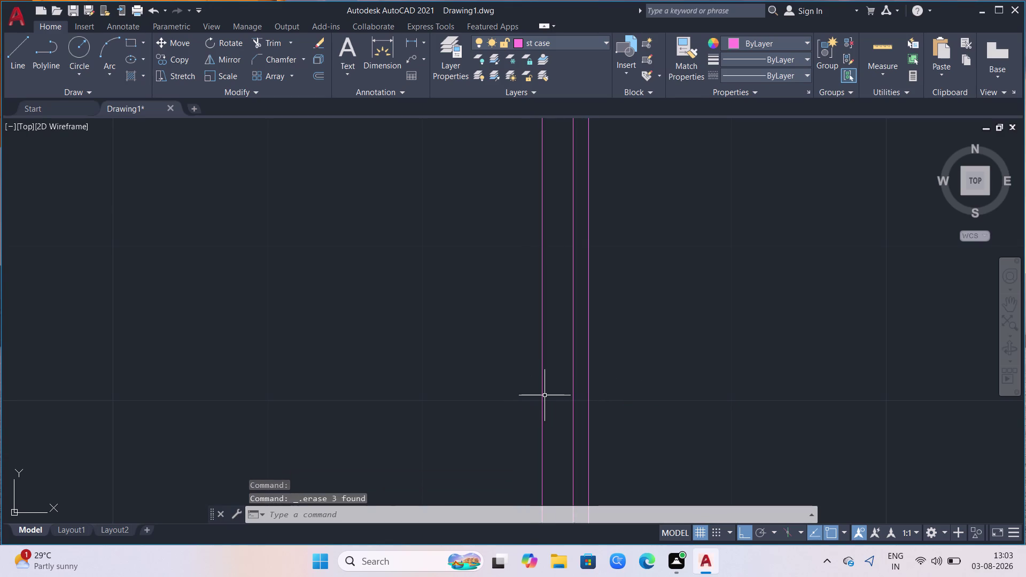
key(ctrl+z)
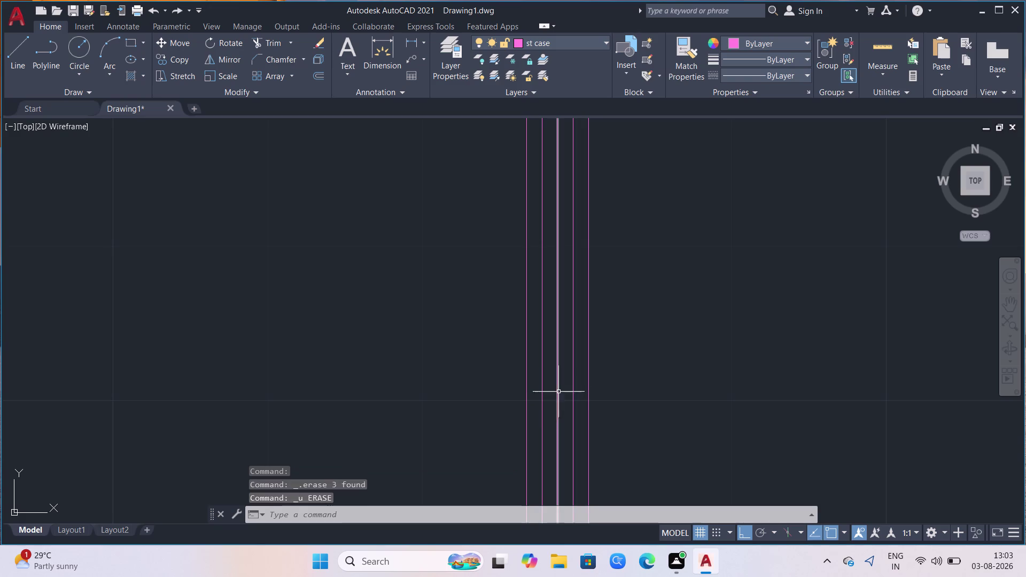
click(588, 376)
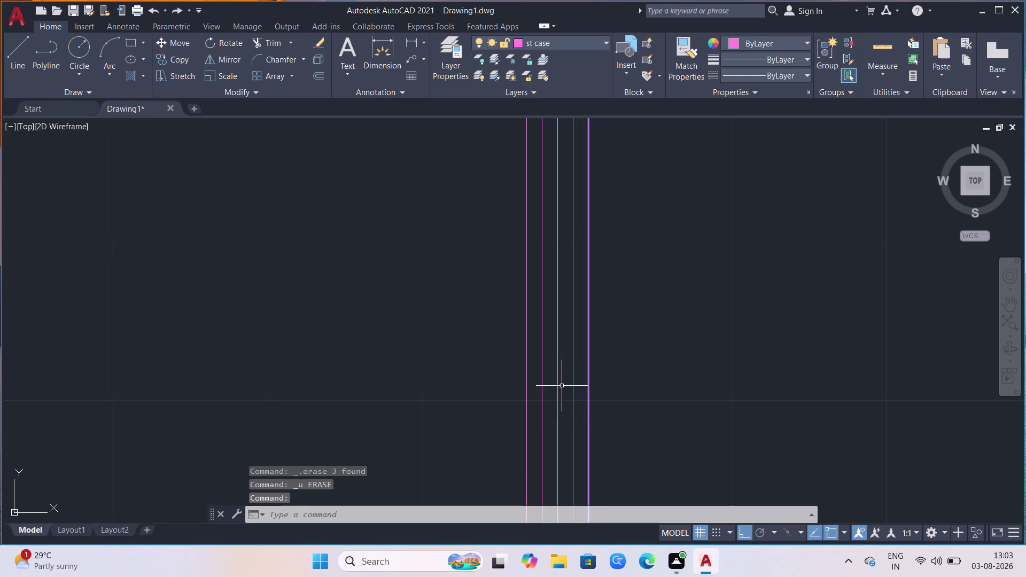
click(556, 388)
click(525, 400)
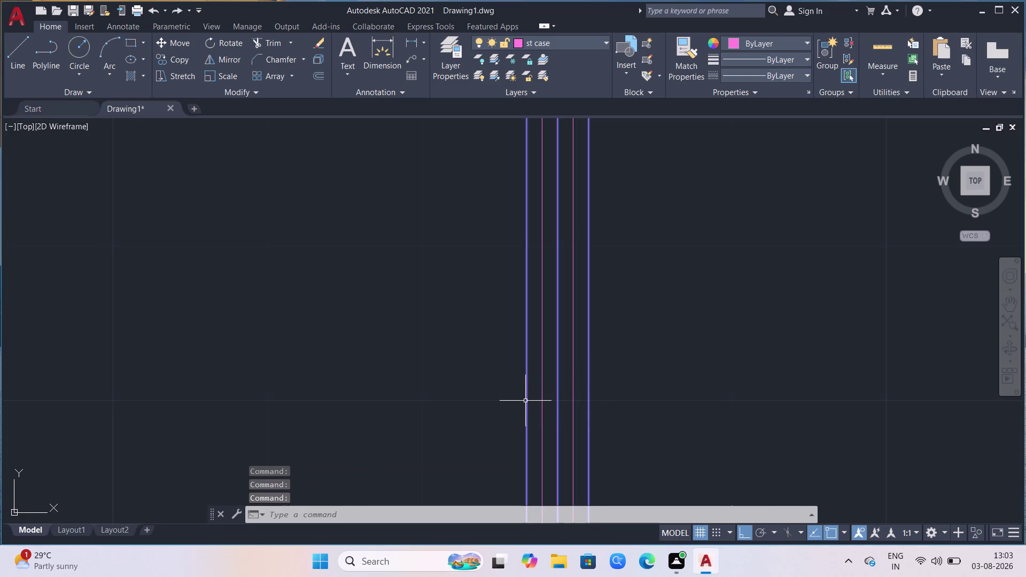
key(Delete)
Delete one more leftover staircase line and zoom out to review the plan.
scroll(down, 3)
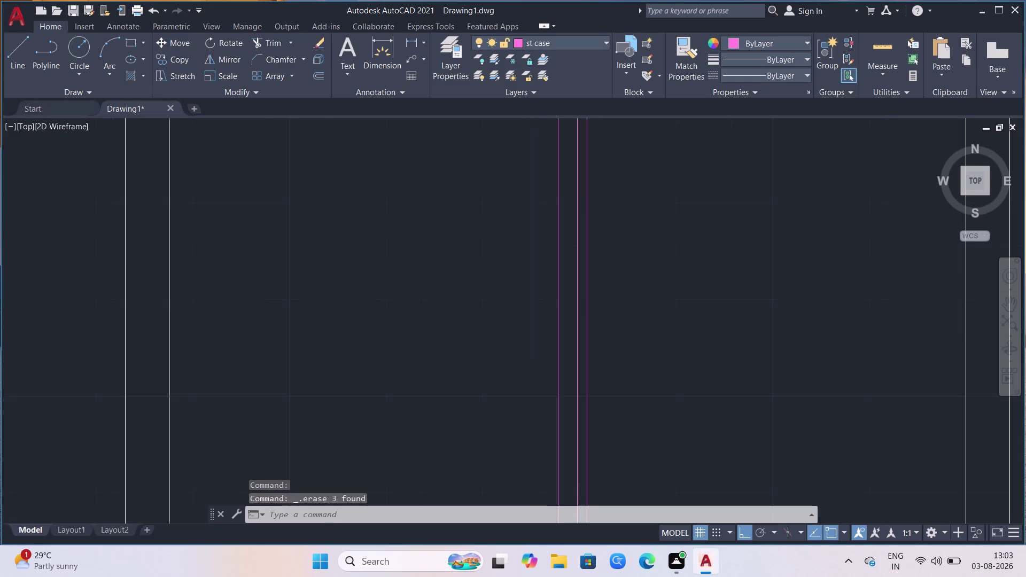
scroll(down, 3)
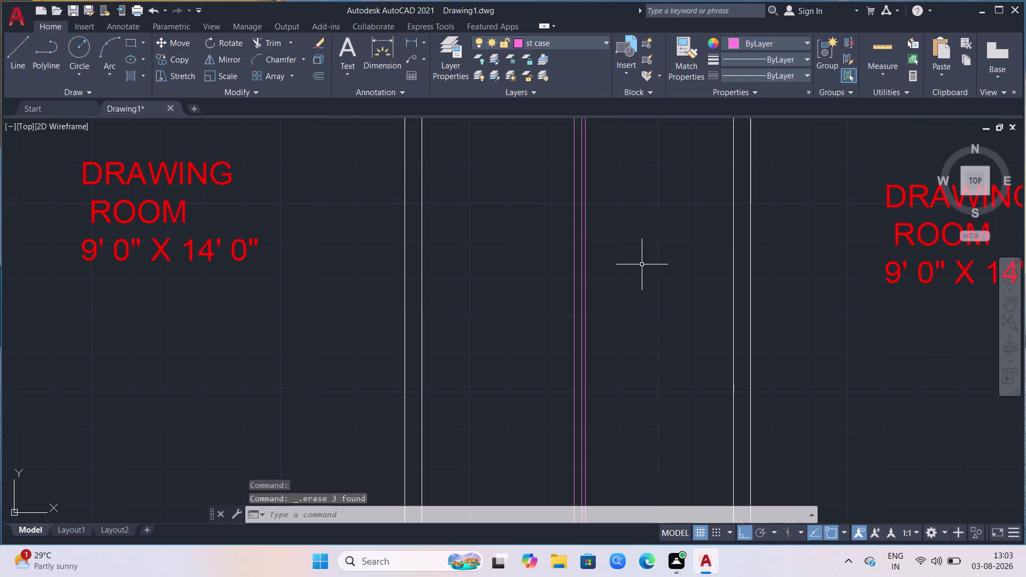
scroll(down, 3)
scroll(up, 3)
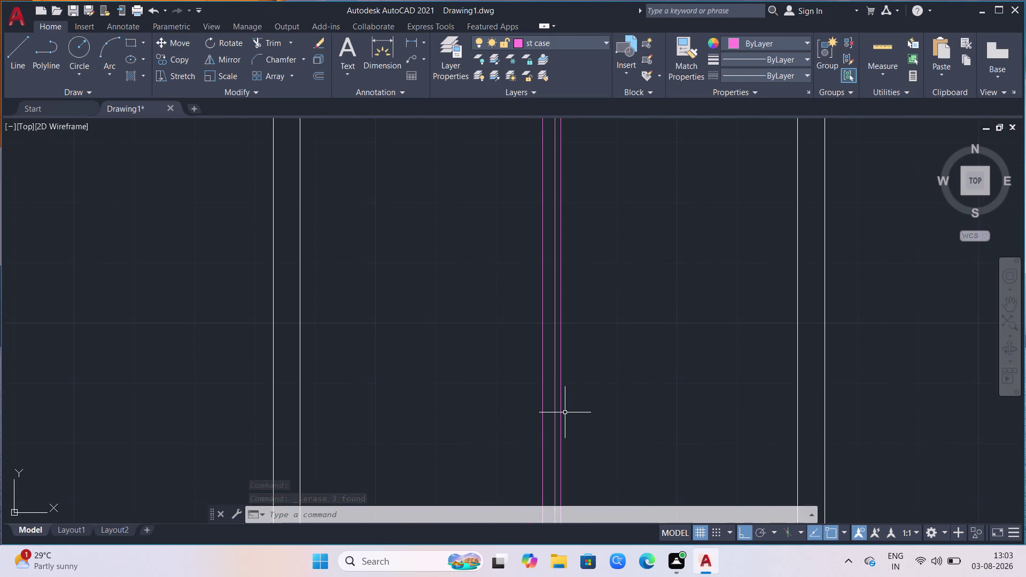
click(561, 420)
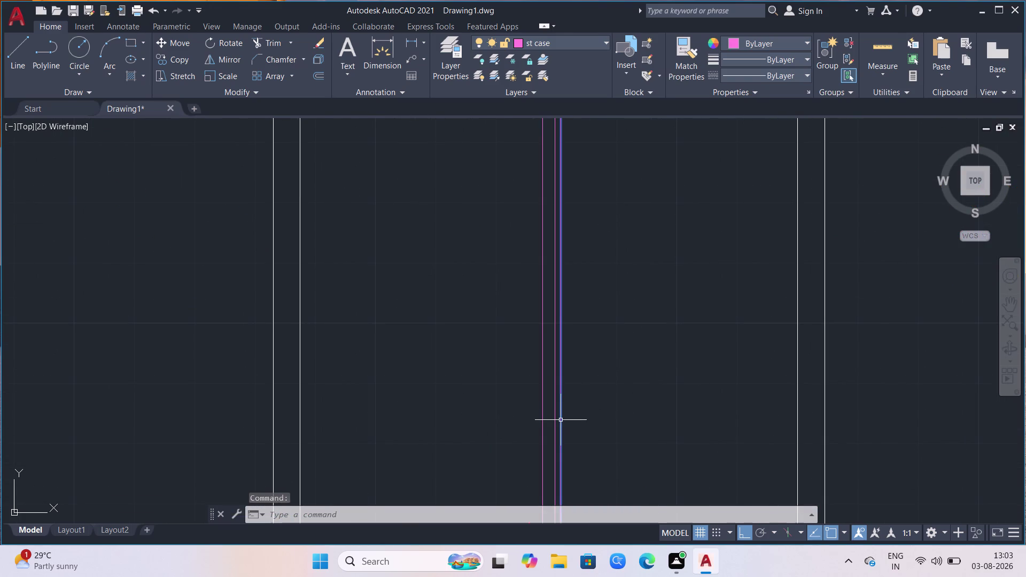
key(Delete)
scroll(down, 3)
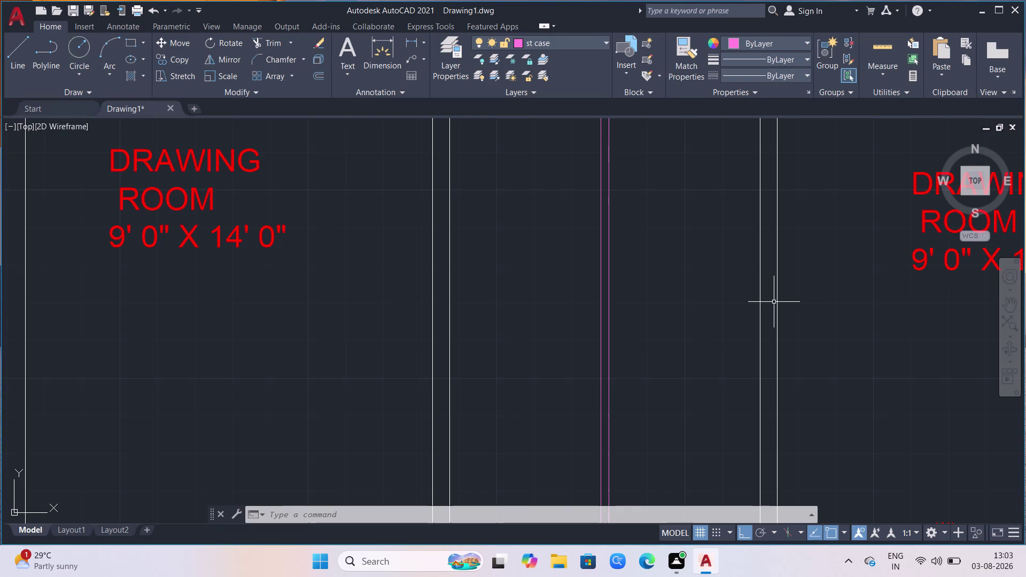
scroll(down, 3)
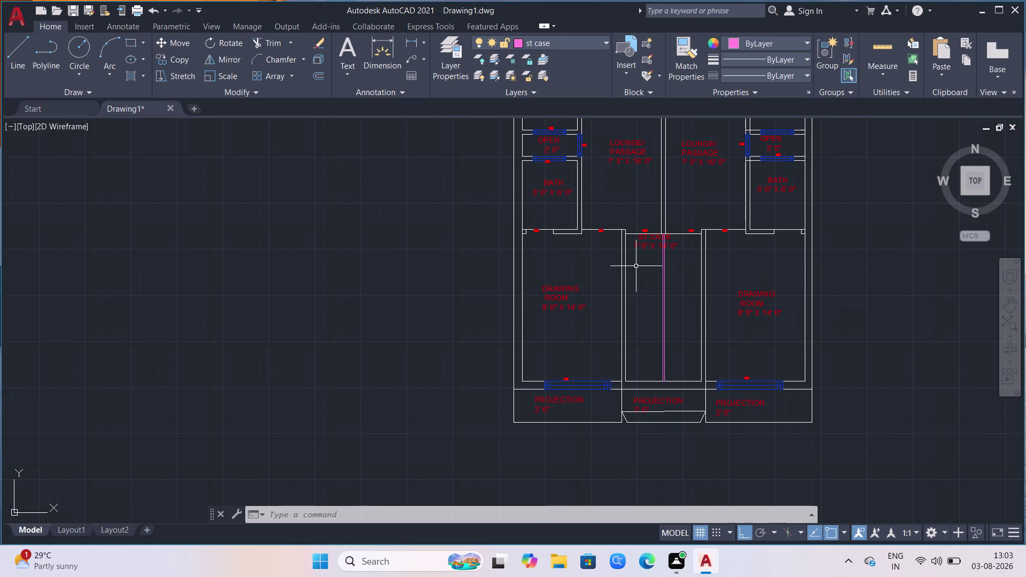
scroll(up, 3)
scroll(down, 3)
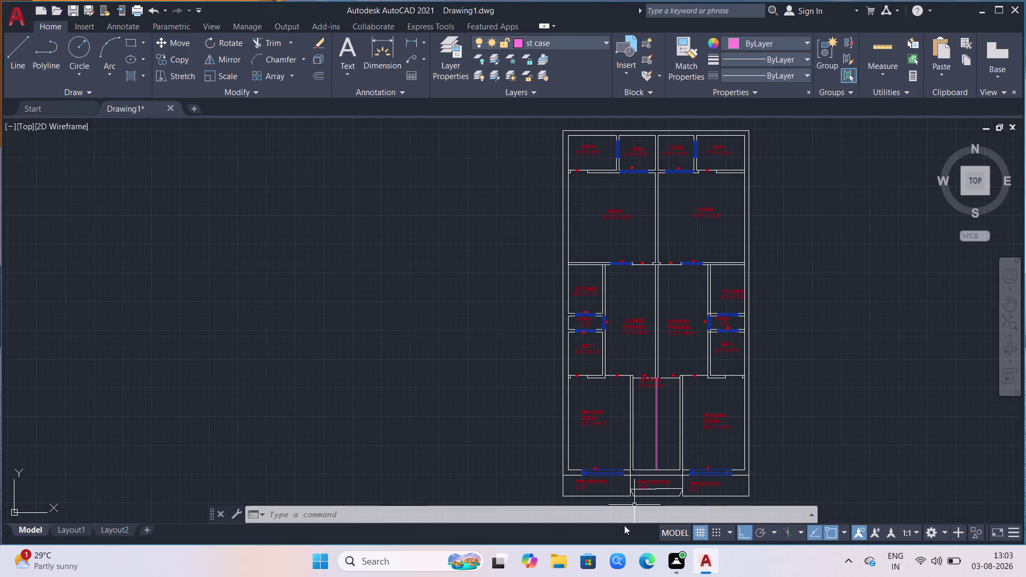
scroll(up, 3)
scroll(up, 3)
scroll(up, 3)
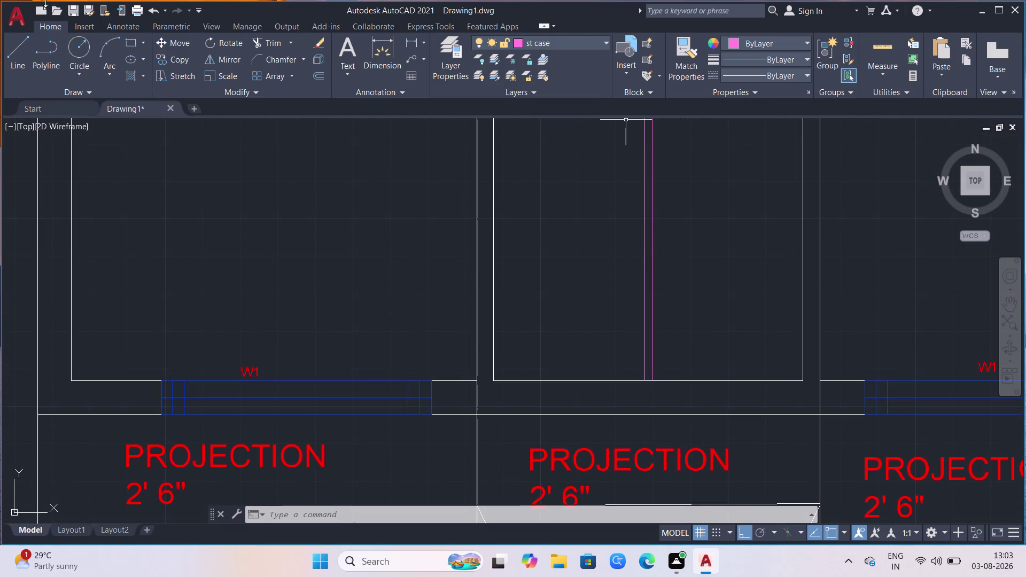
Draw a horizontal tread line from the room's inner corner across the left flight.
click(8, 49)
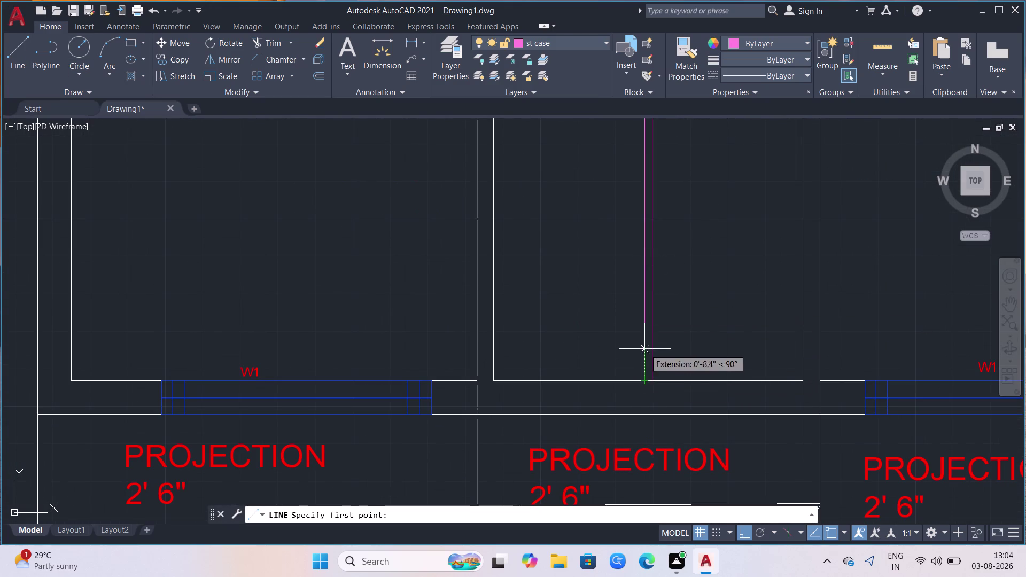
click(643, 293)
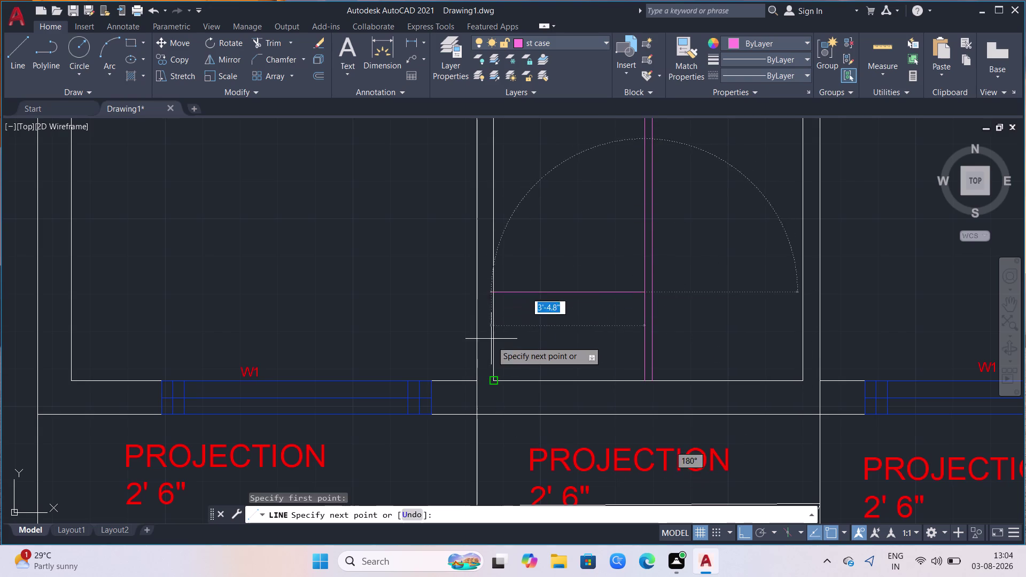
click(494, 292)
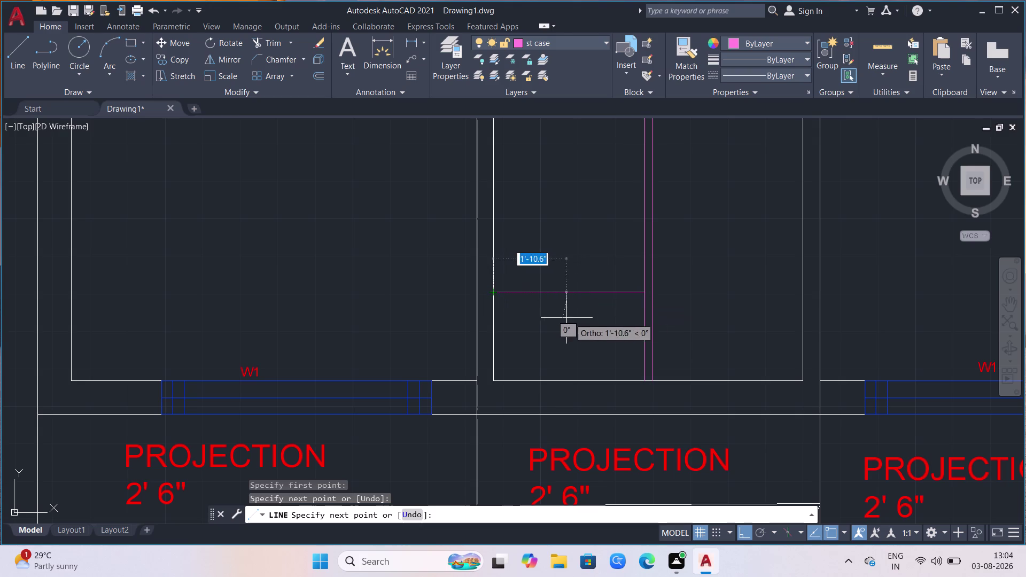
key(space)
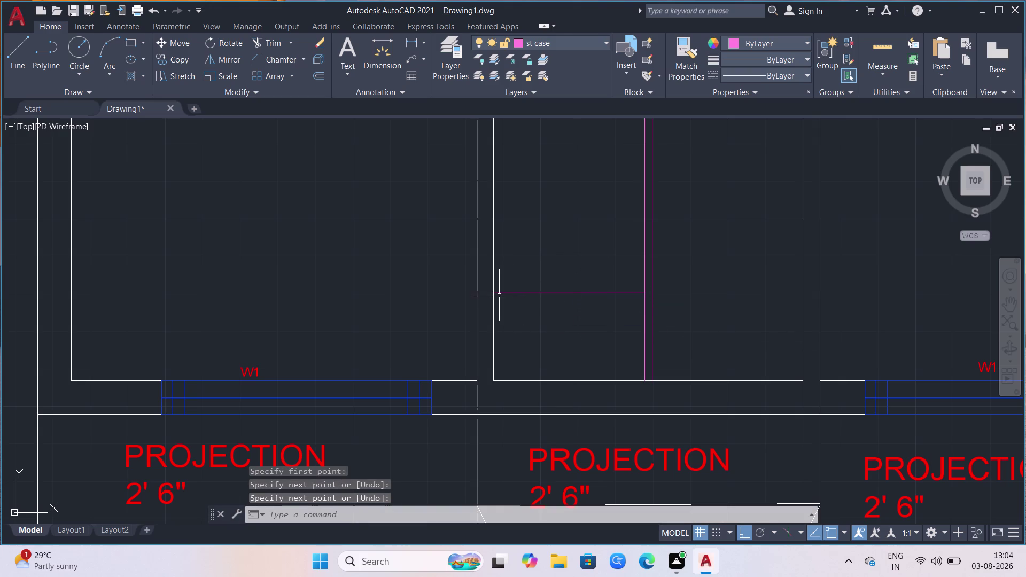
Window-select the new tread line in the left flight.
click(502, 290)
click(551, 305)
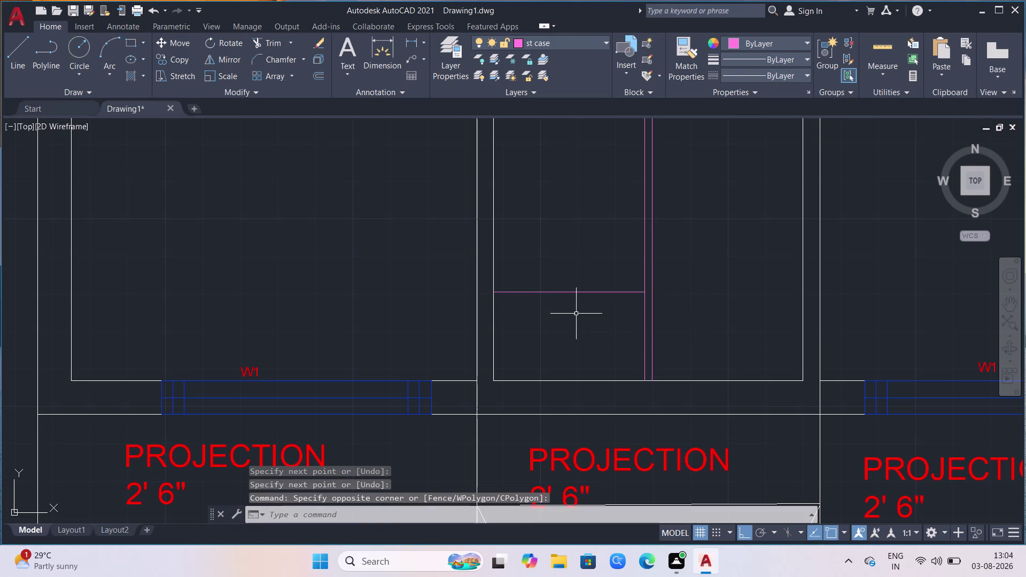
click(557, 289)
click(553, 304)
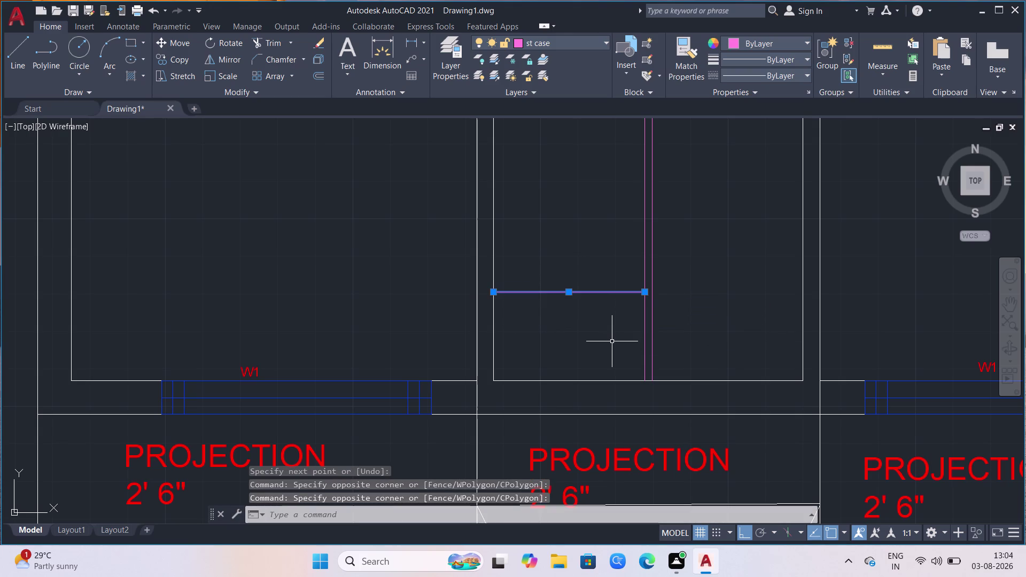
Copy the tread line into the right flight, then select both tread lines.
text(CO)
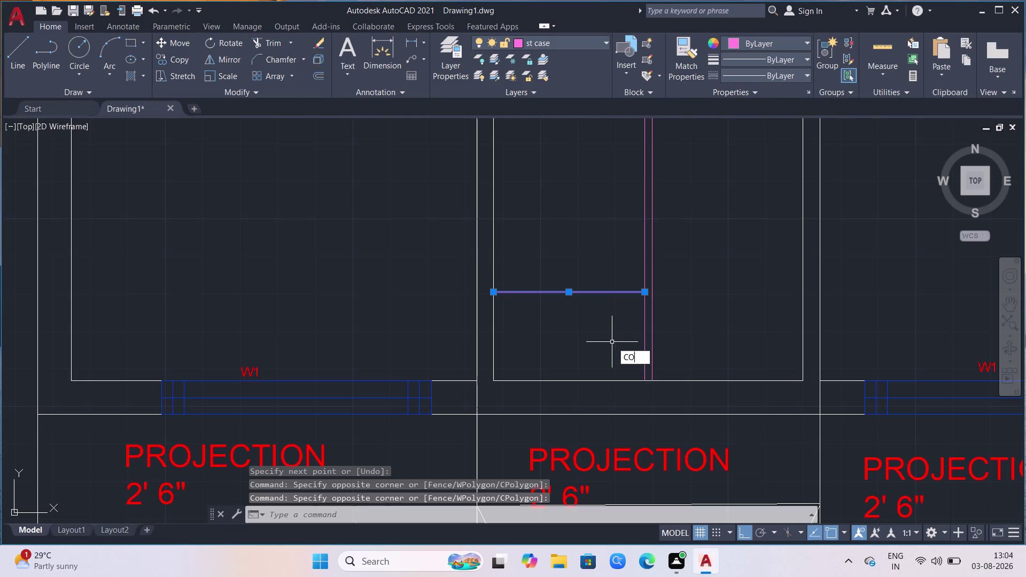
key(Return)
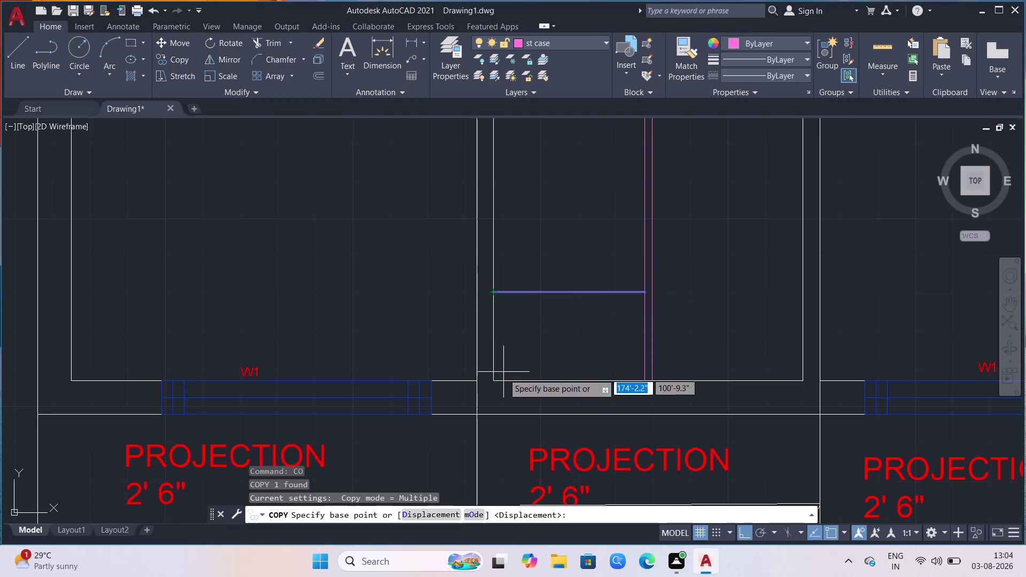
click(495, 383)
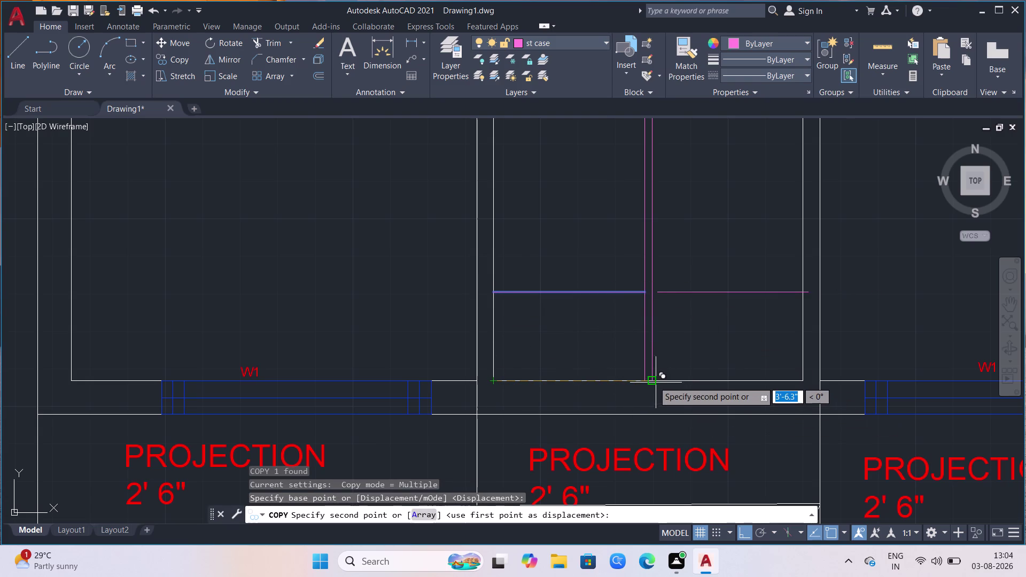
click(652, 377)
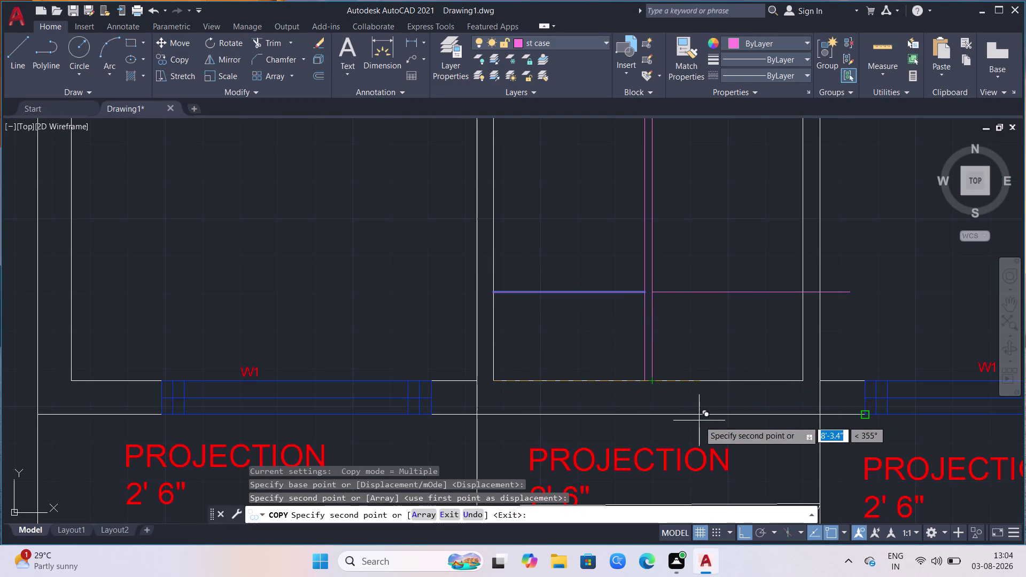
key(Escape)
click(691, 292)
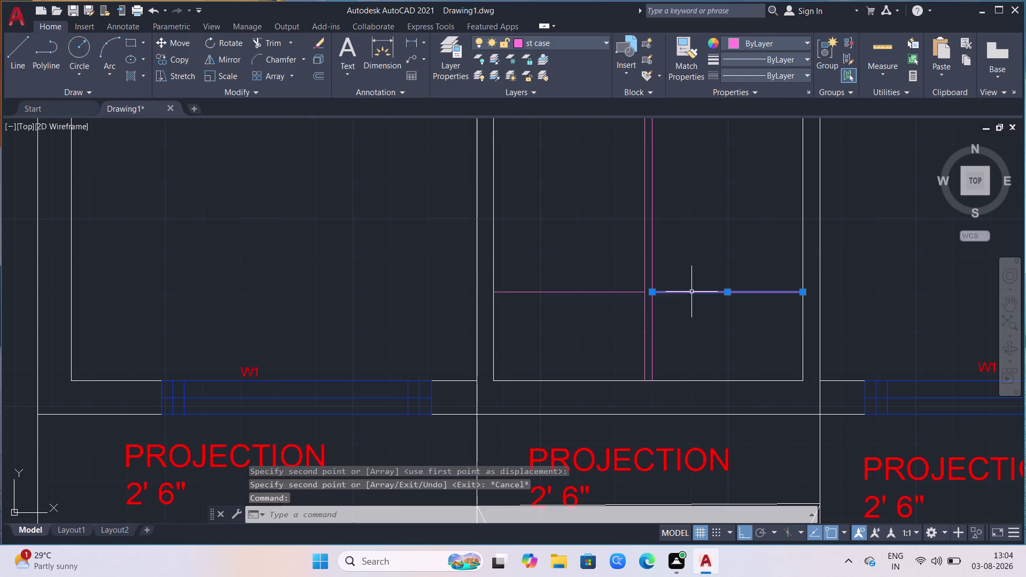
click(618, 291)
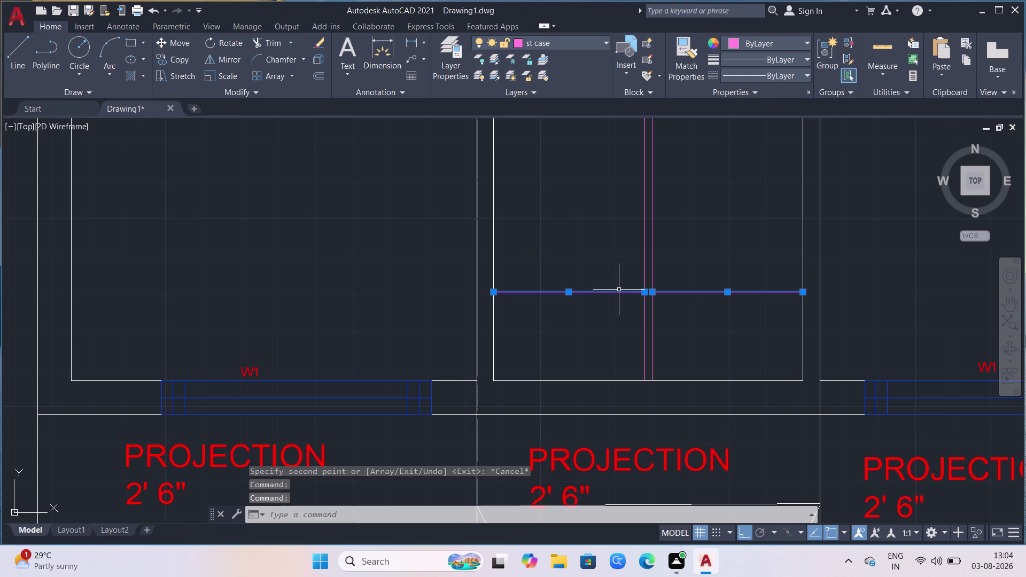
Copy both tread lines from the stair's bottom-left corner as an array of 11.
text(CO)
key(Return)
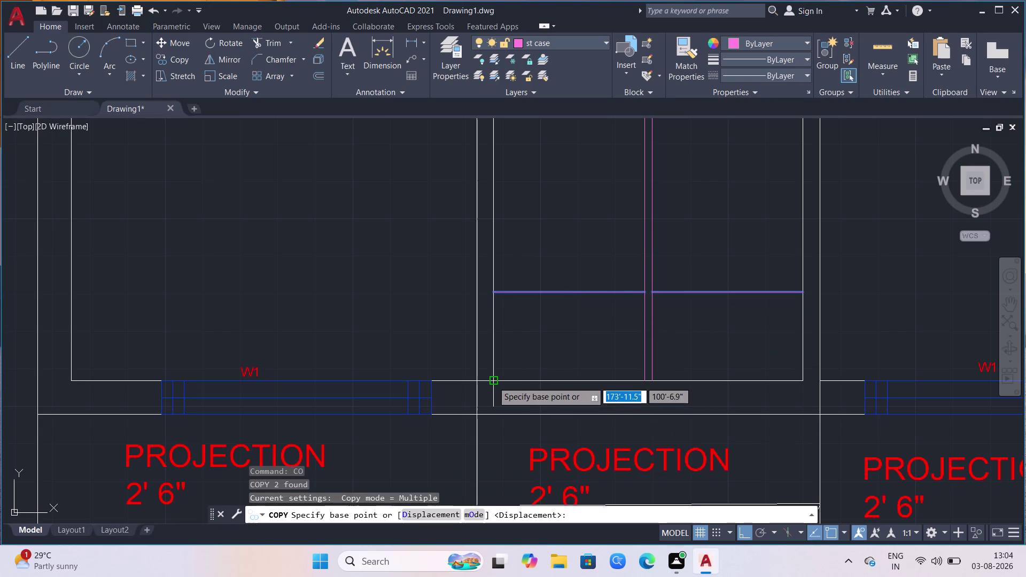
click(495, 378)
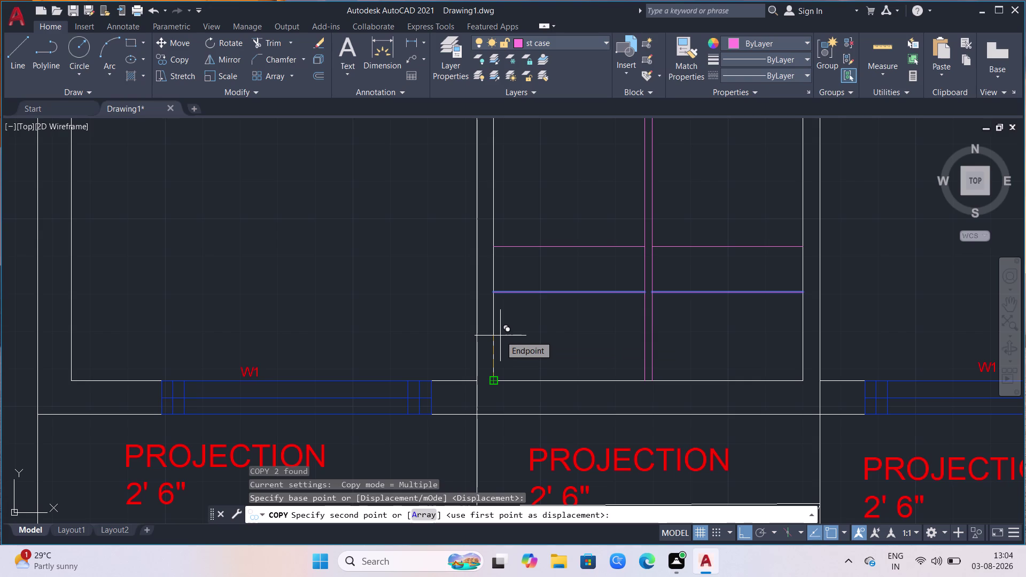
text(1)
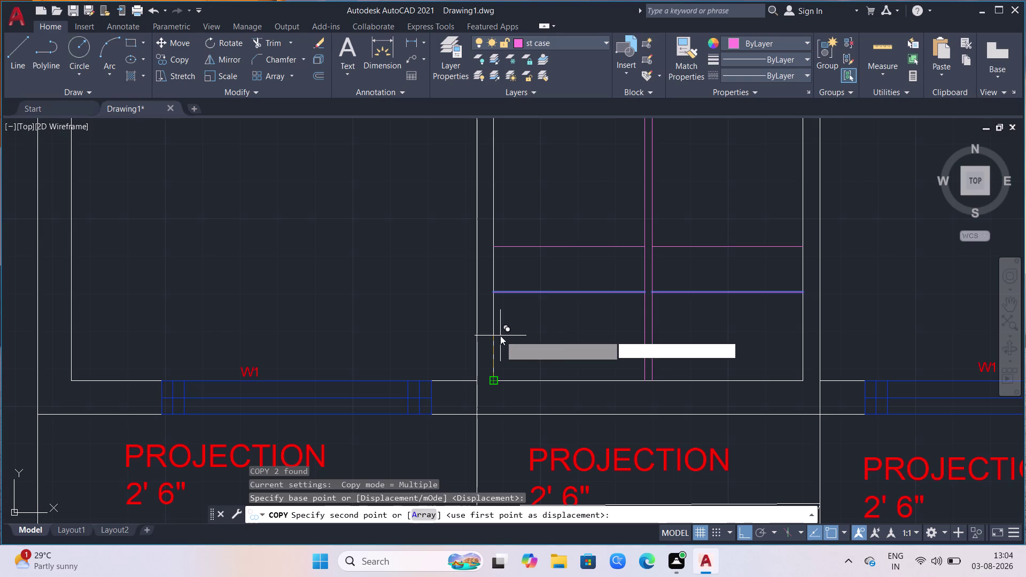
text(1)
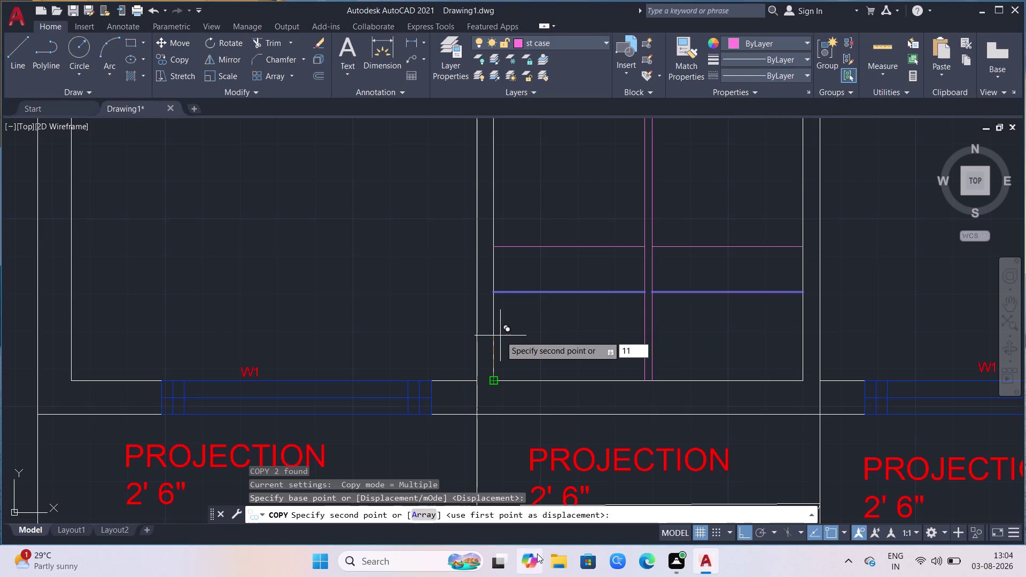
click(416, 511)
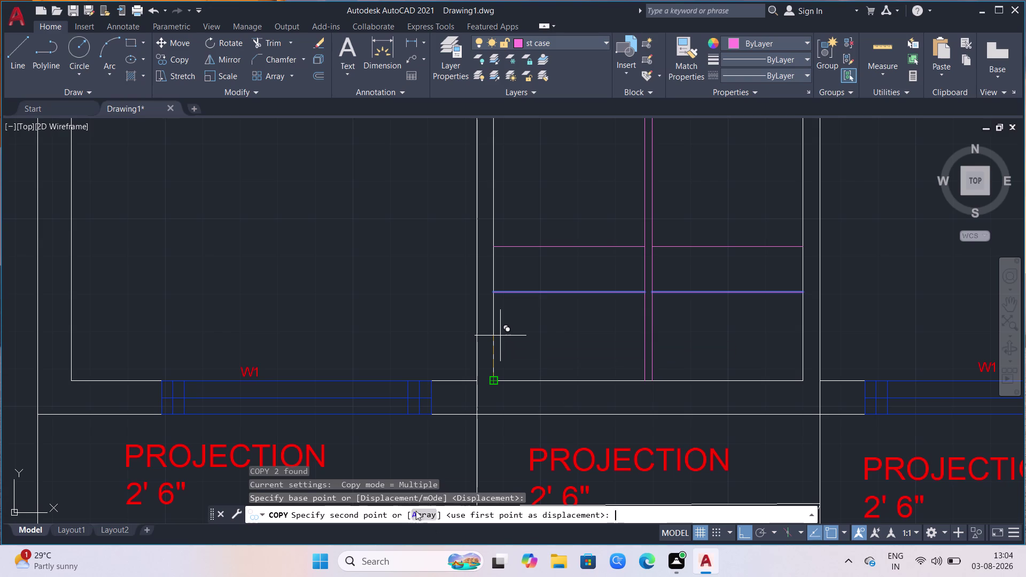
key(1)
key(1)
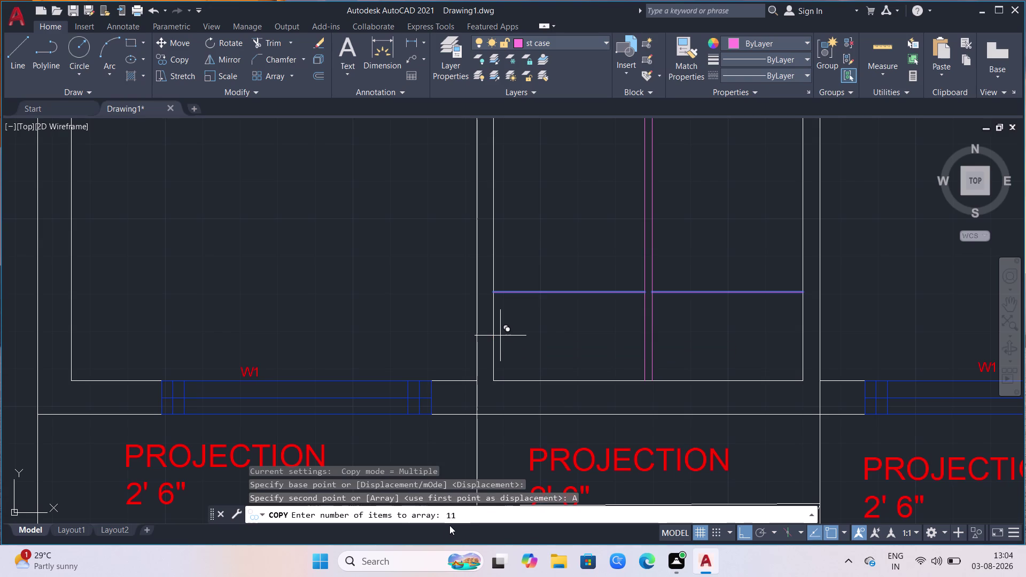
key(Return)
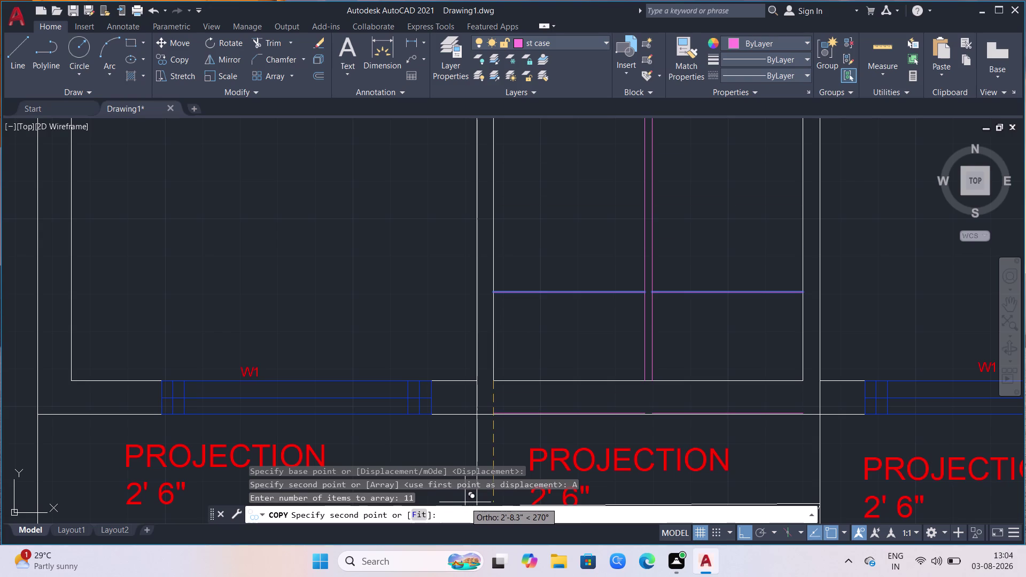
Fit the 11 tread copies evenly up to the top of the flight.
key(e)
key(BackSpace)
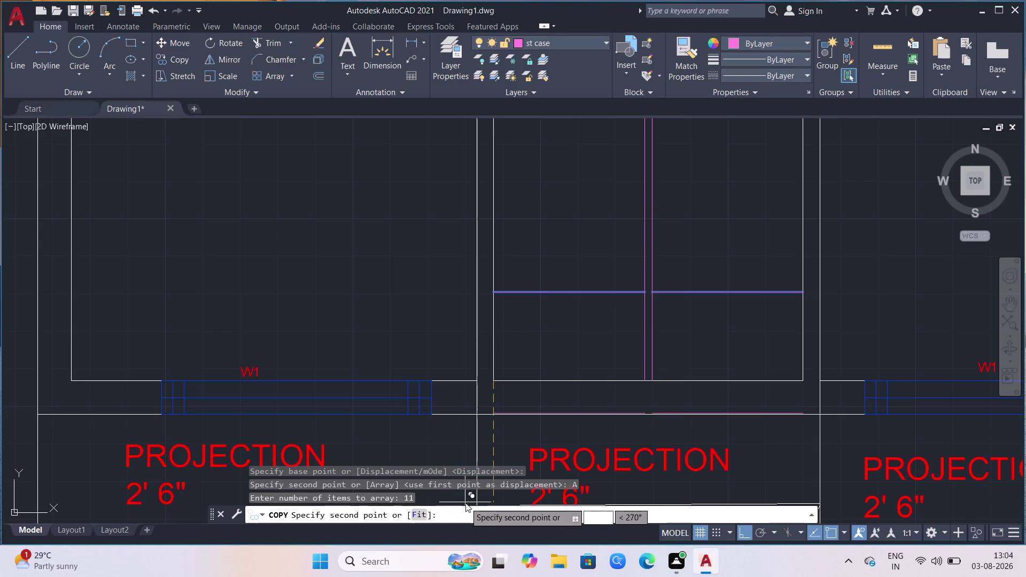
key(f)
key(Return)
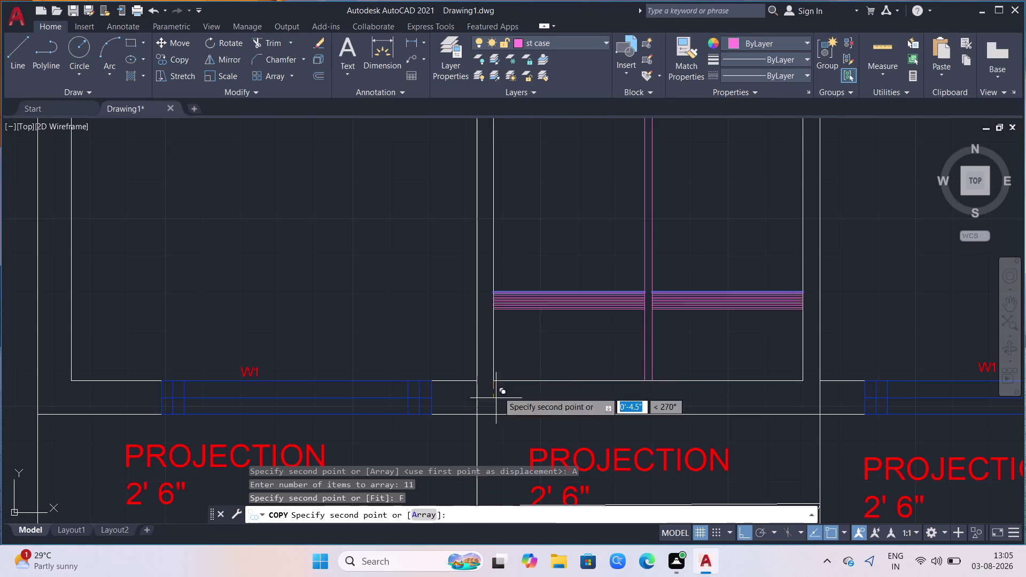
scroll(down, 3)
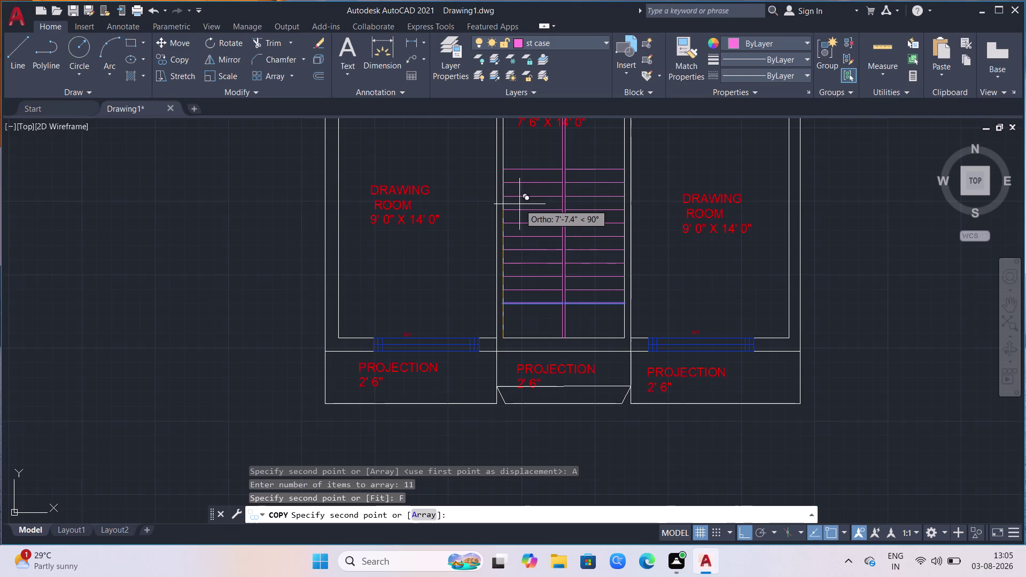
click(519, 204)
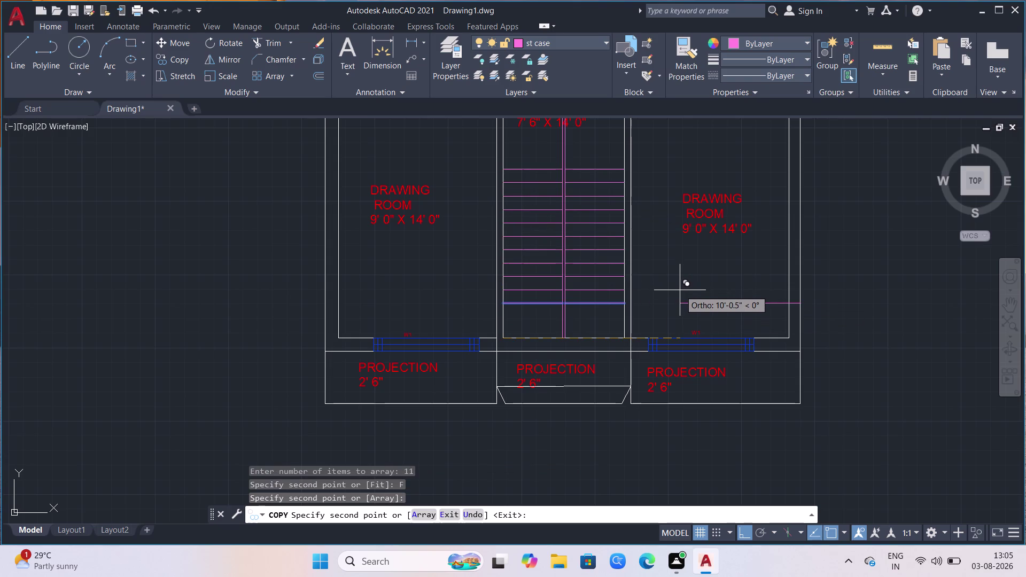
key(Escape)
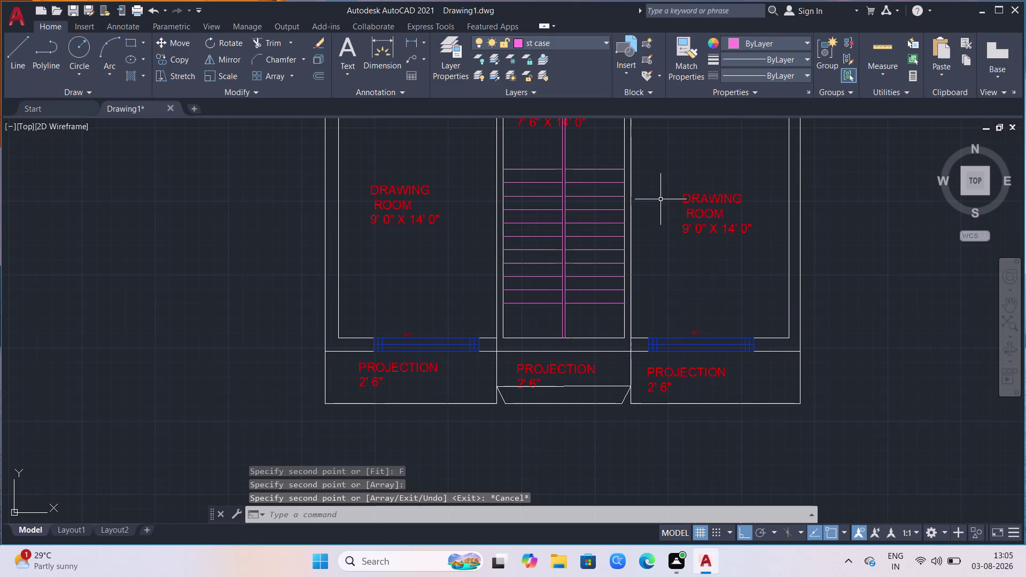
scroll(up, 3)
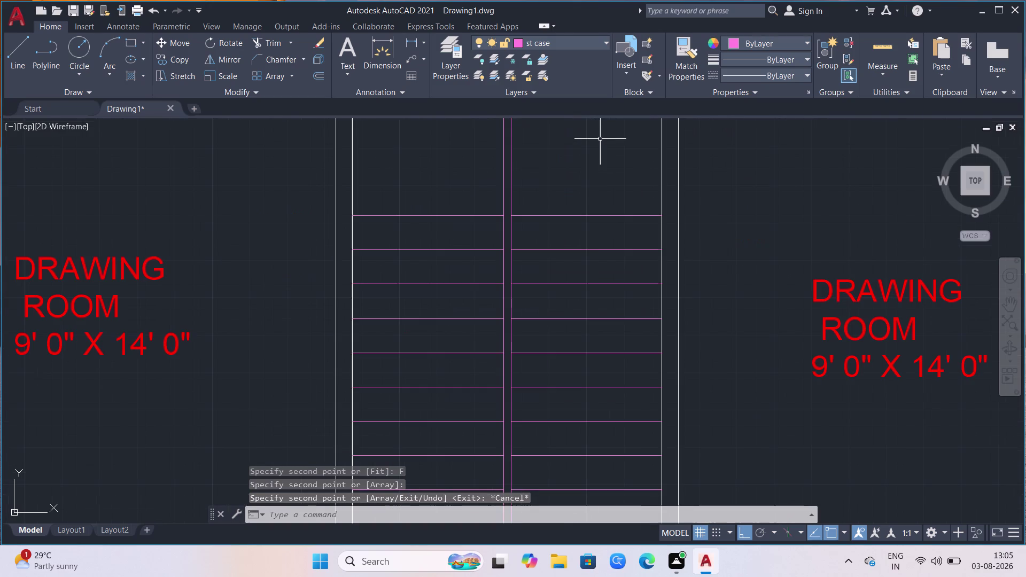
Zoom and pan to the ST.CASE label at the top of the staircase.
scroll(down, 3)
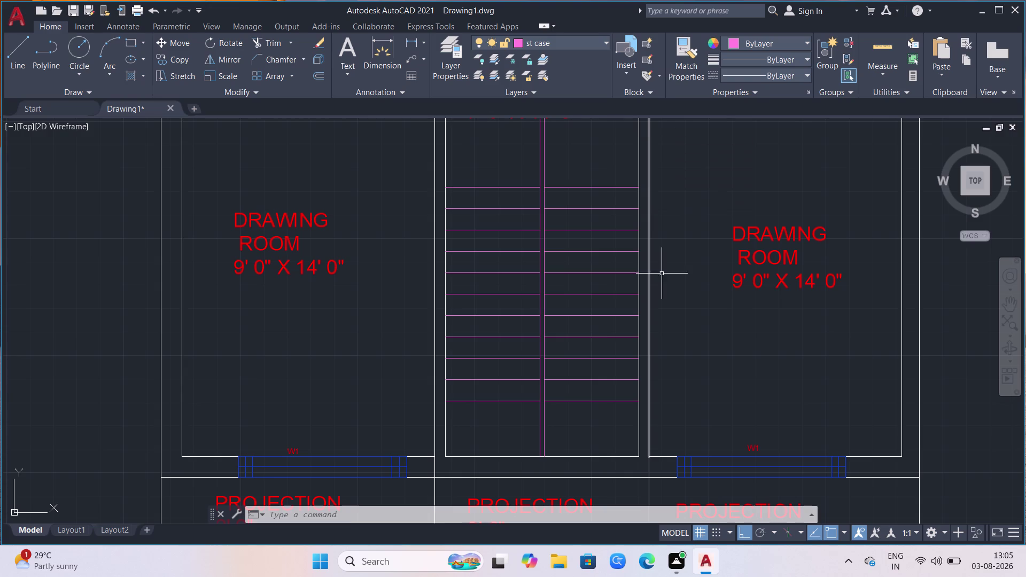
scroll(down, 3)
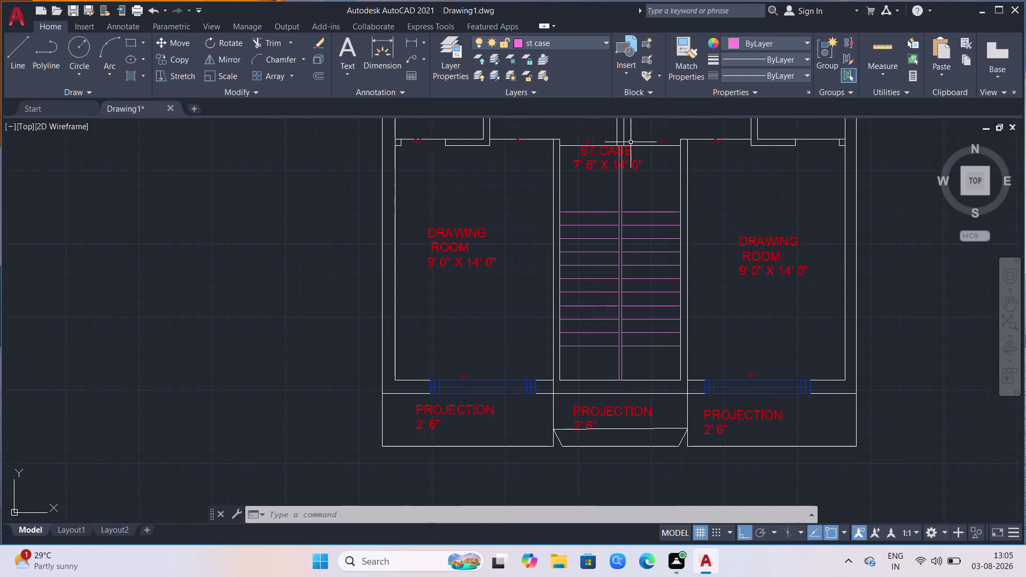
scroll(up, 3)
scroll(up, 3)
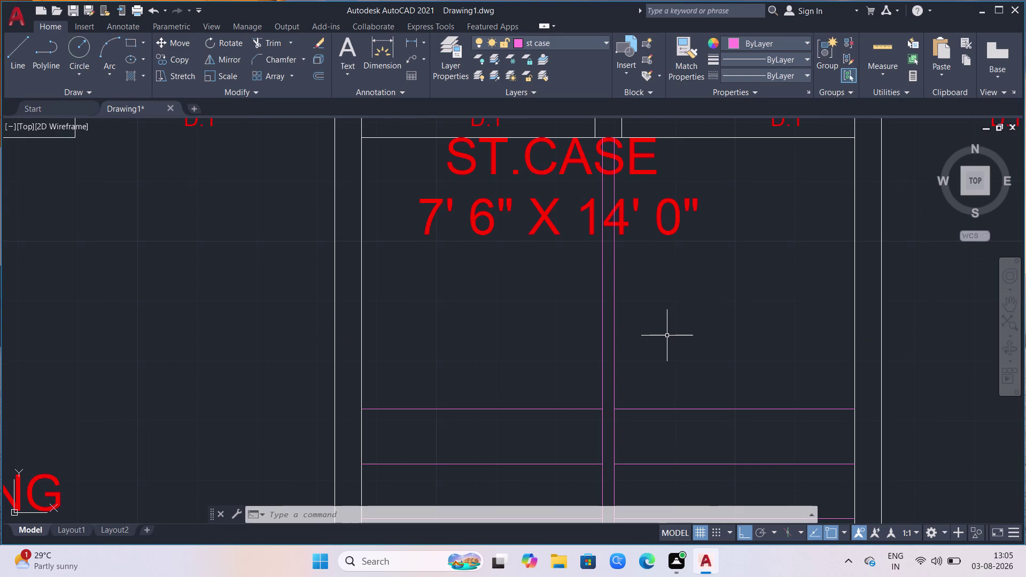
Trim the stair centre lines at the top of the staircase using a fence.
text(TR)
key(Return)
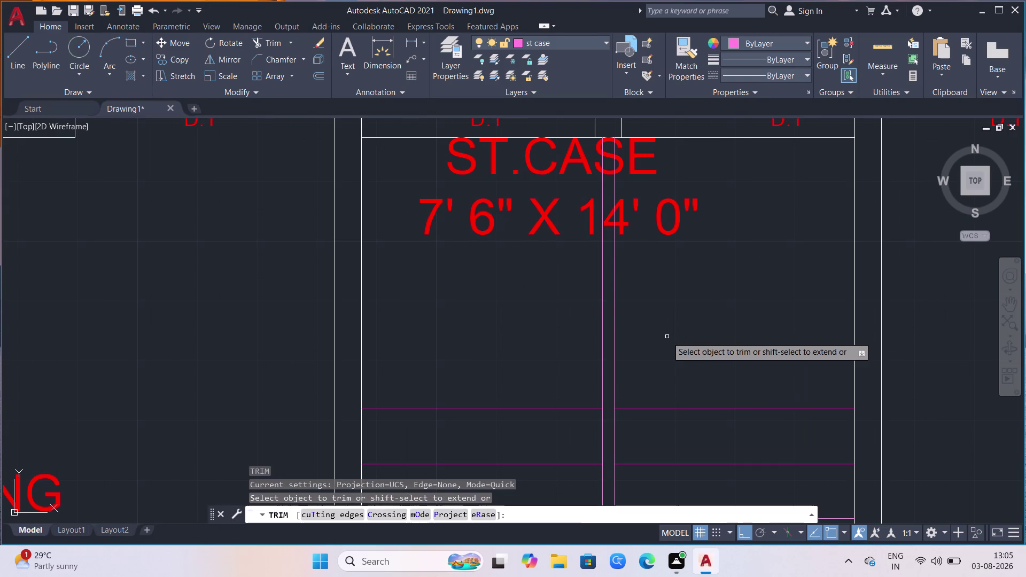
click(615, 374)
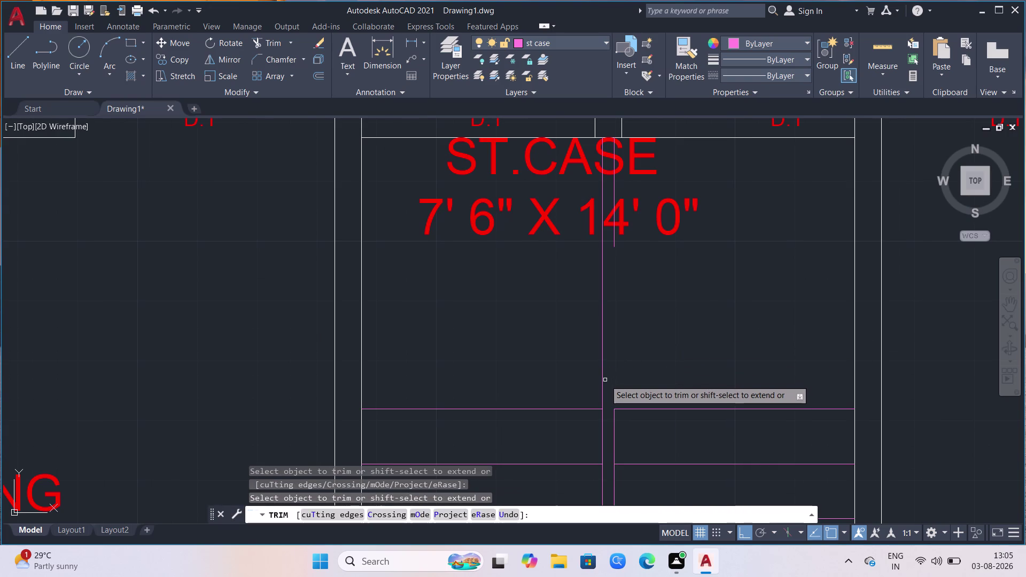
click(599, 383)
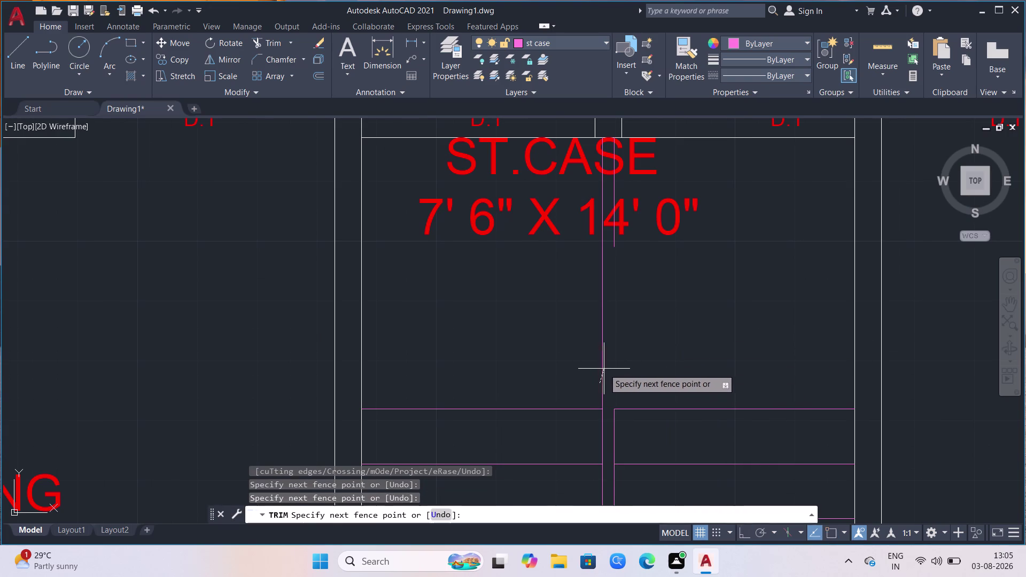
click(606, 369)
scroll(down, 3)
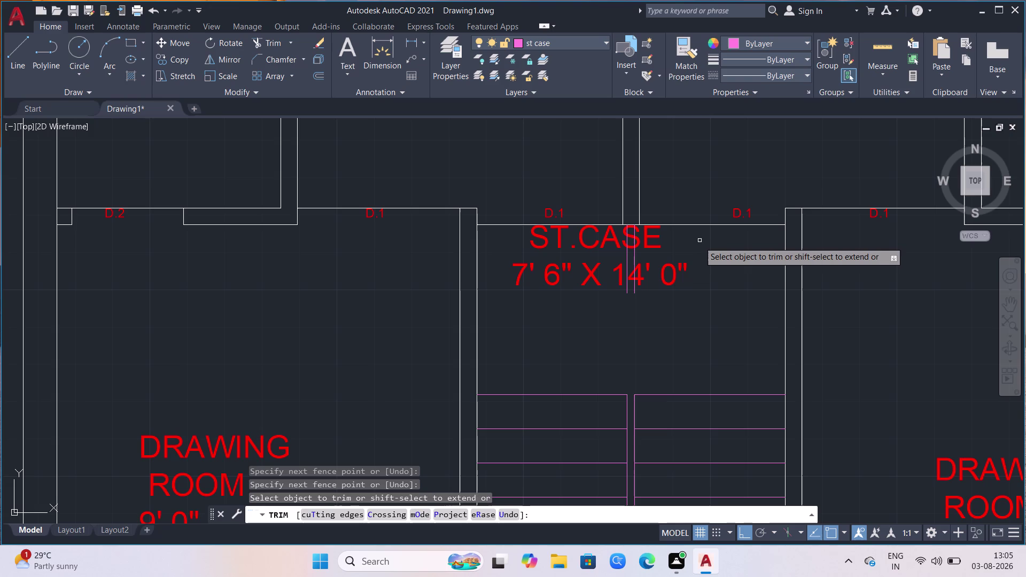
key(Escape)
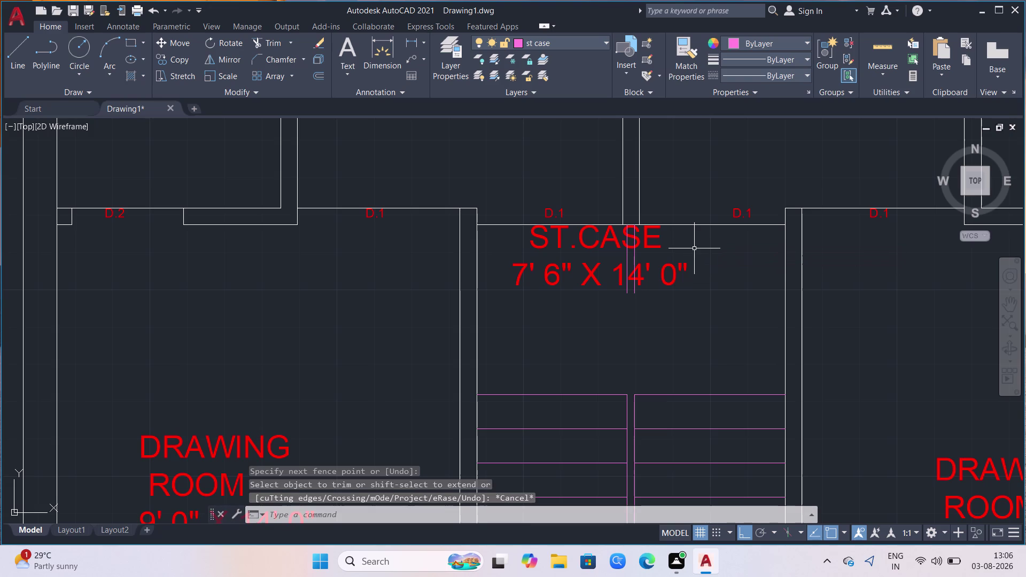
scroll(up, 3)
Erase the two leftover centre line pieces crossing the ST.CASE label.
click(631, 289)
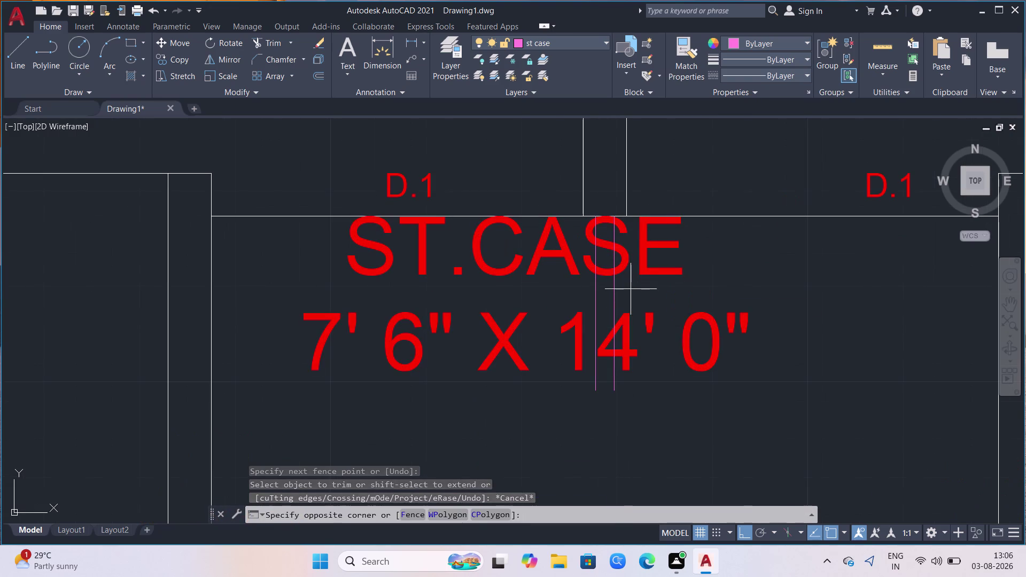
click(560, 290)
key(Delete)
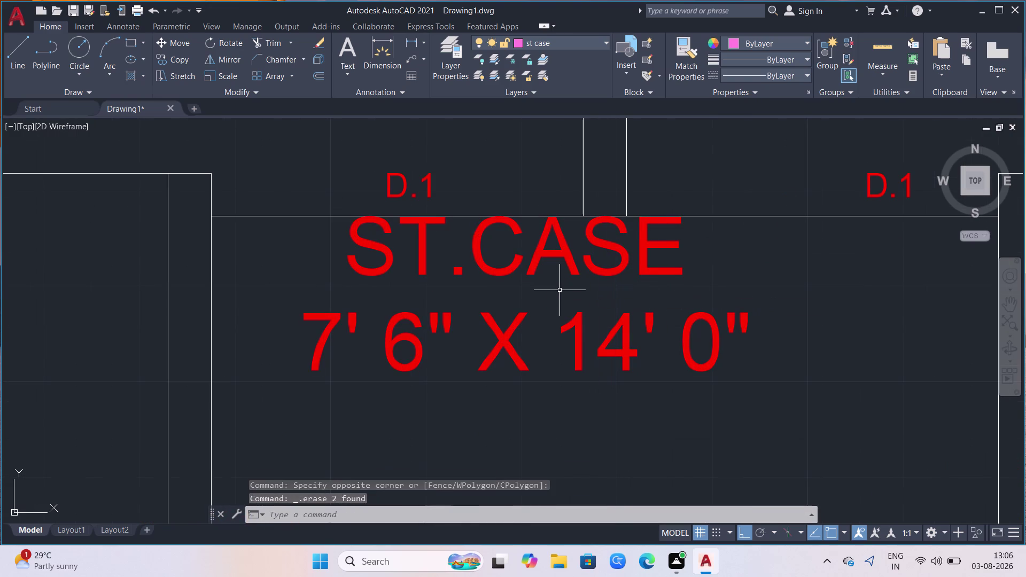
scroll(down, 3)
scroll(down, 3)
scroll(down, 3)
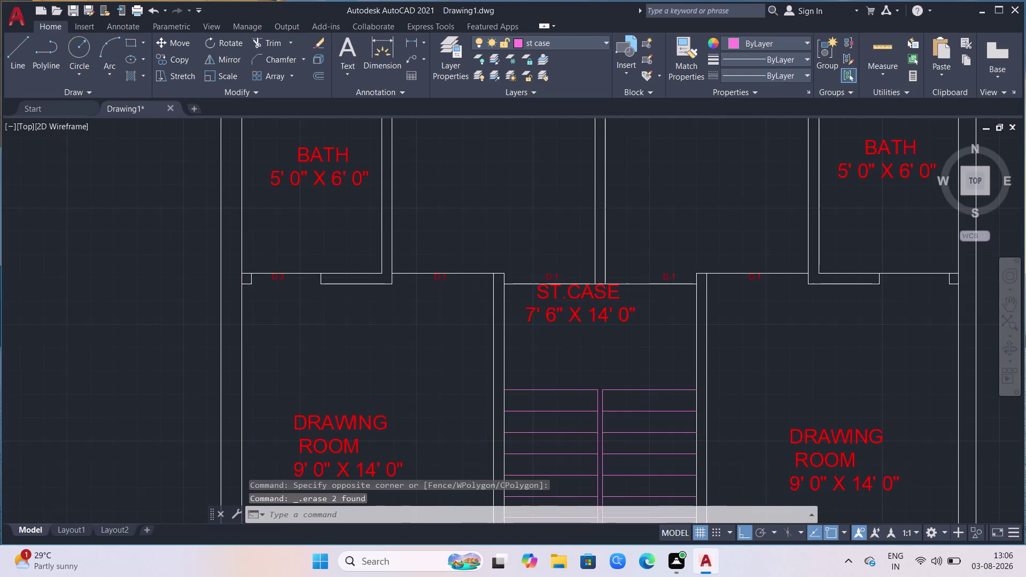
scroll(down, 3)
scroll(down, 3)
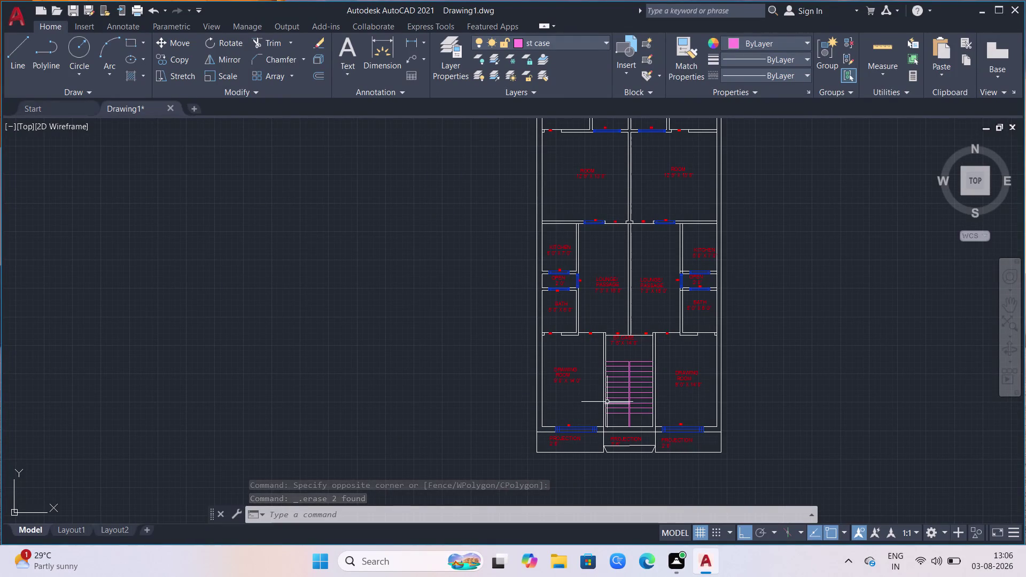
scroll(up, 3)
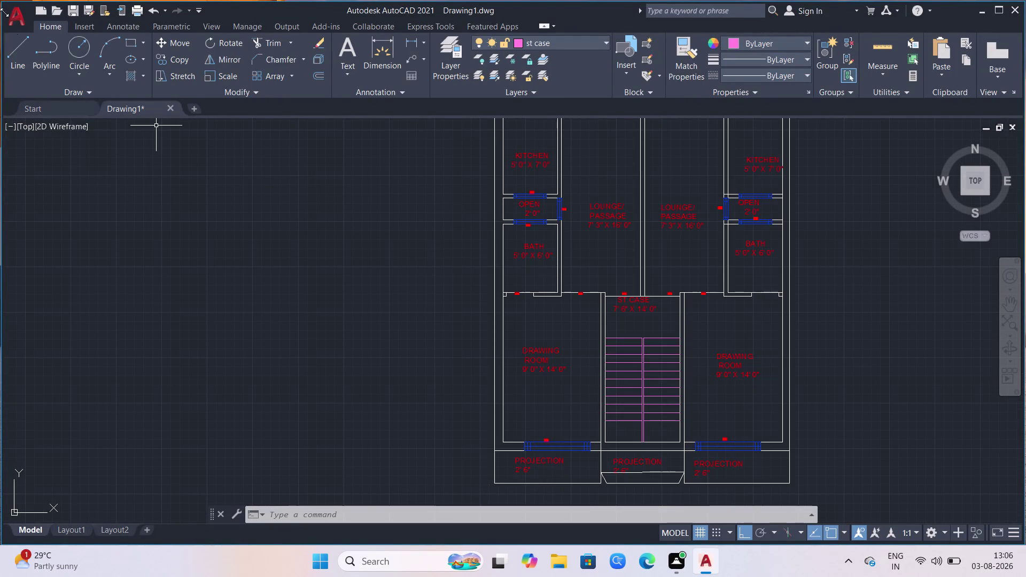
click(15, 48)
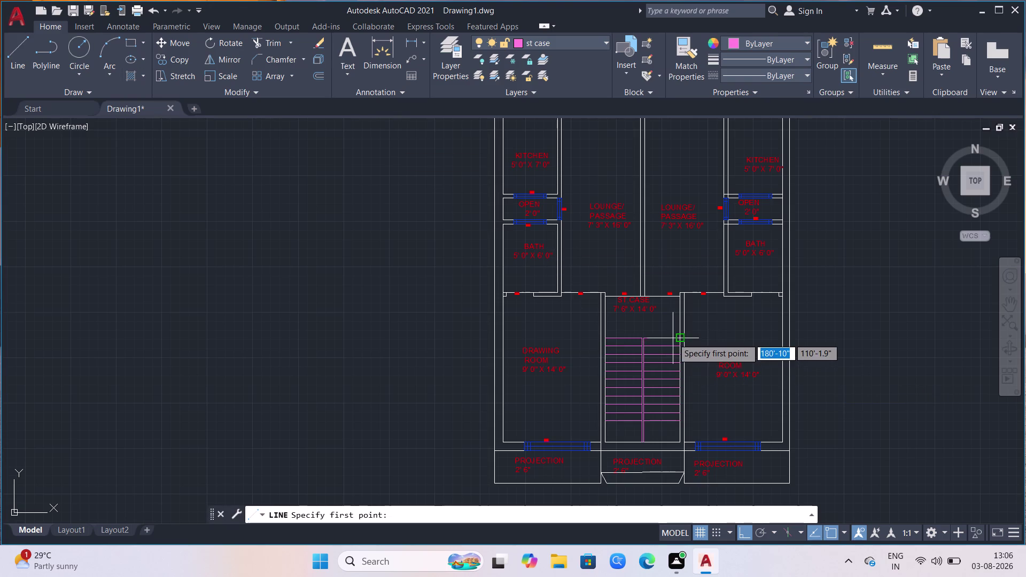
Start a line at the staircase and undo its wrong first segment.
scroll(up, 3)
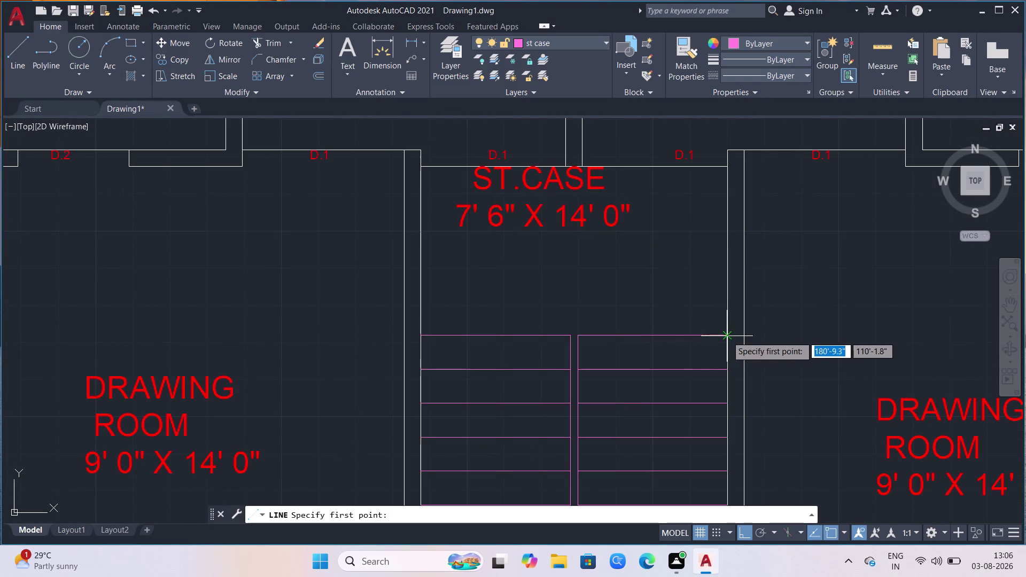
click(651, 336)
scroll(down, 3)
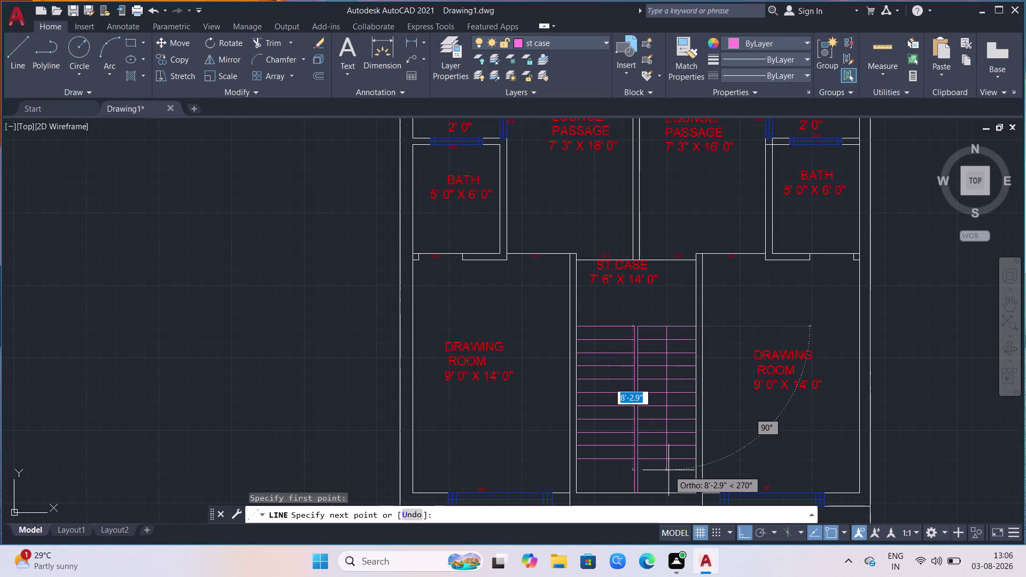
scroll(down, 3)
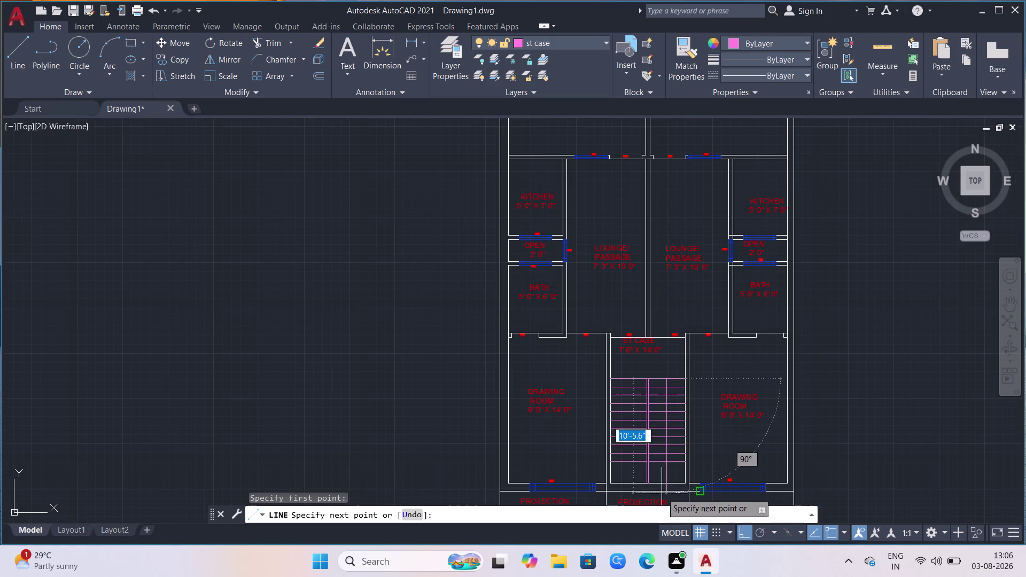
click(662, 495)
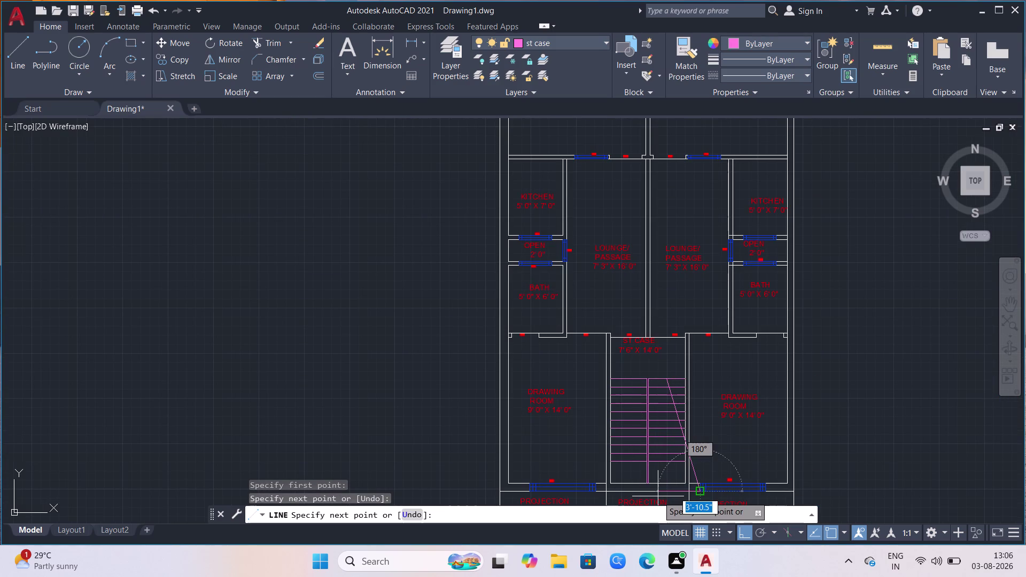
key(ctrl+z)
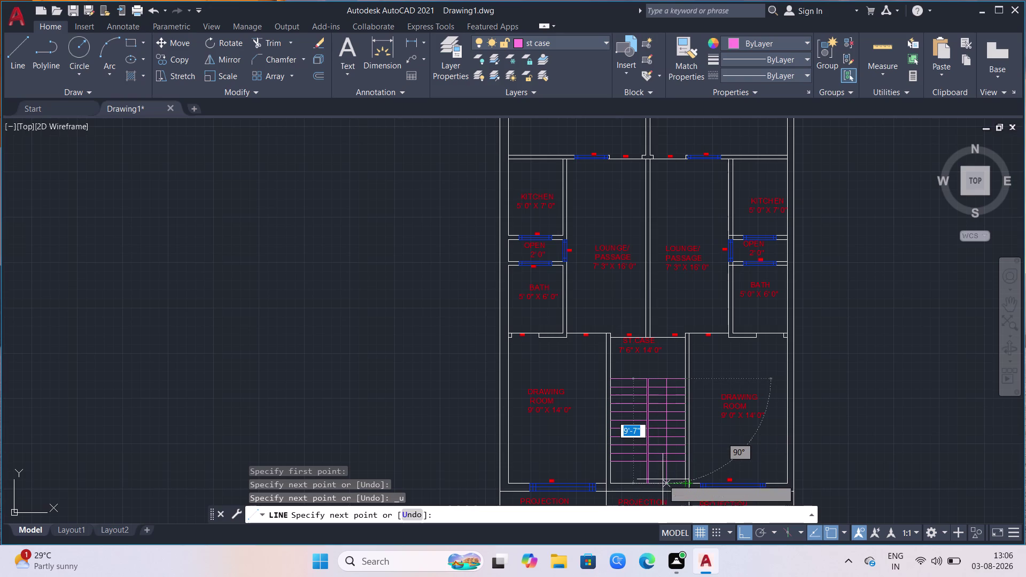
Continue the line up through the staircase and across a tread, then finish it.
scroll(down, 3)
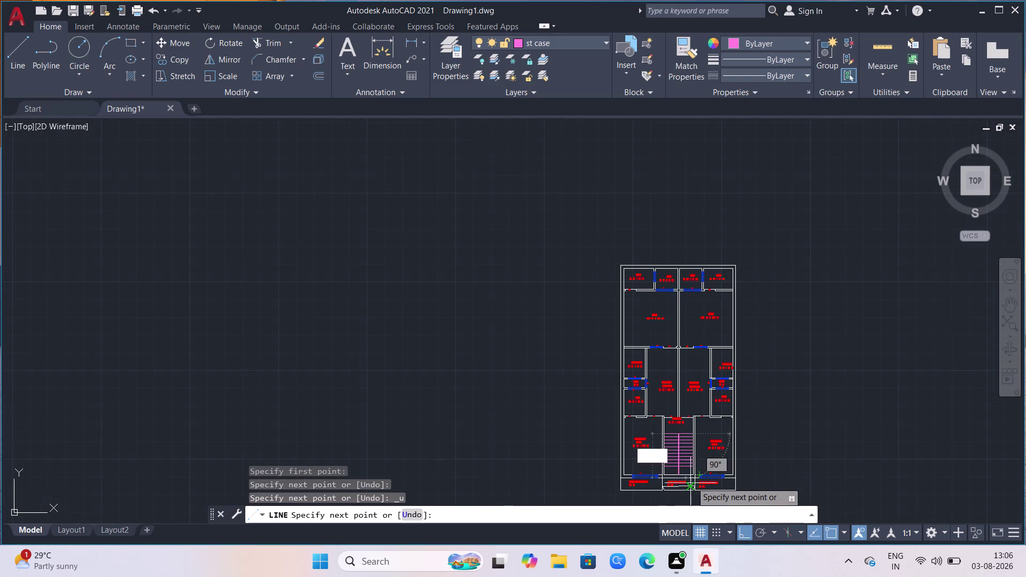
scroll(up, 3)
scroll(up, 3)
scroll(up, 3)
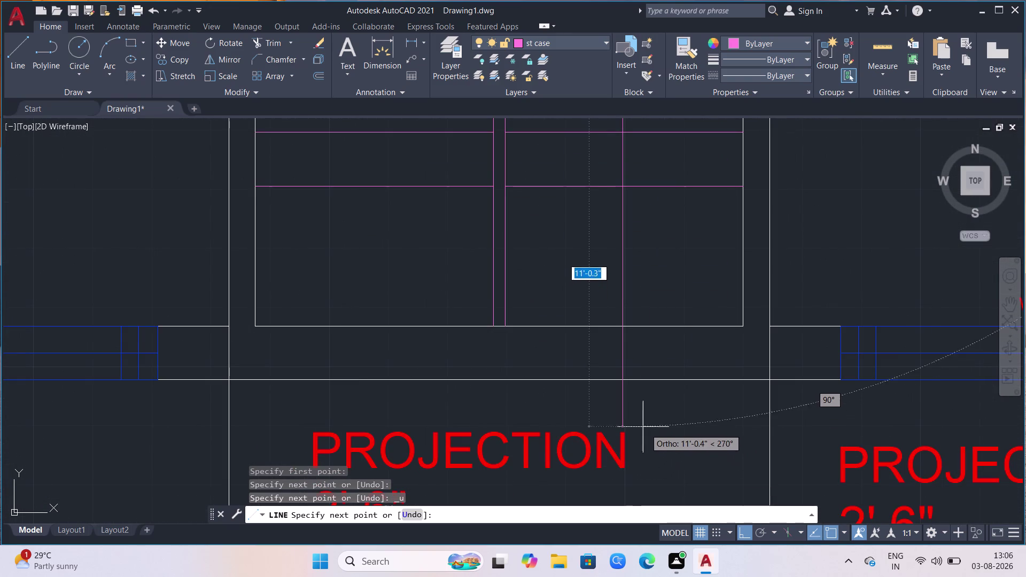
click(624, 420)
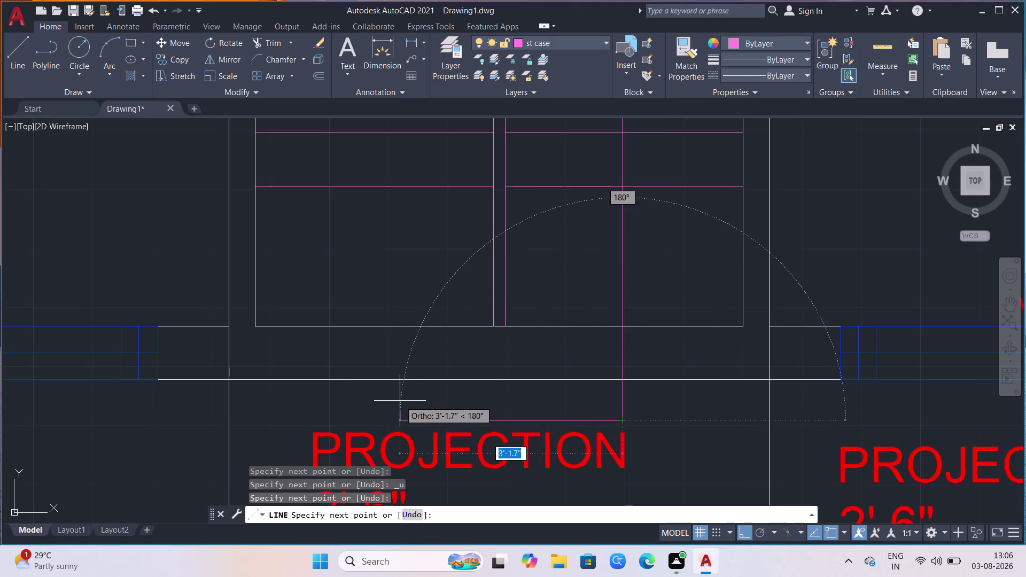
click(367, 394)
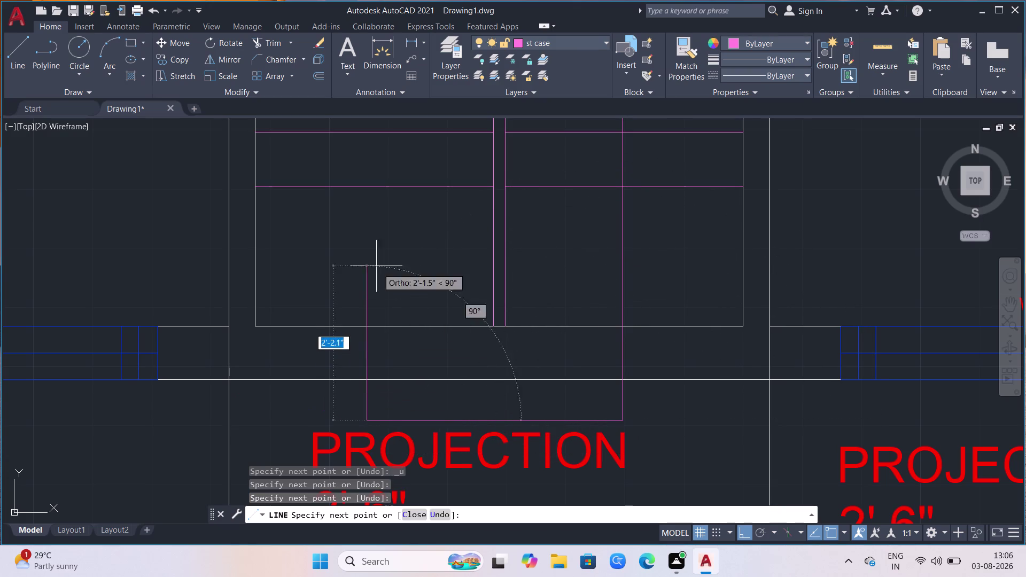
scroll(down, 3)
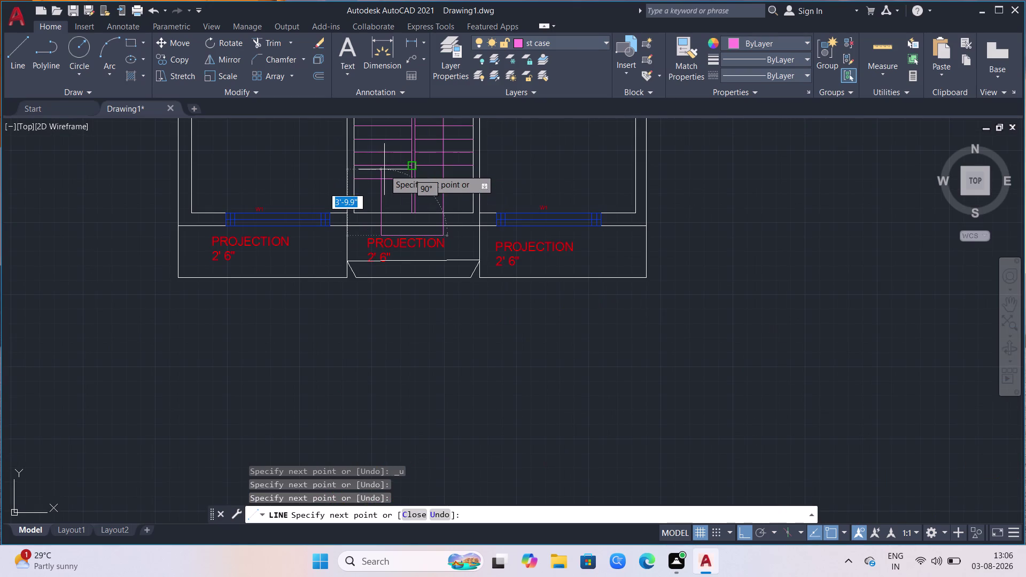
scroll(down, 3)
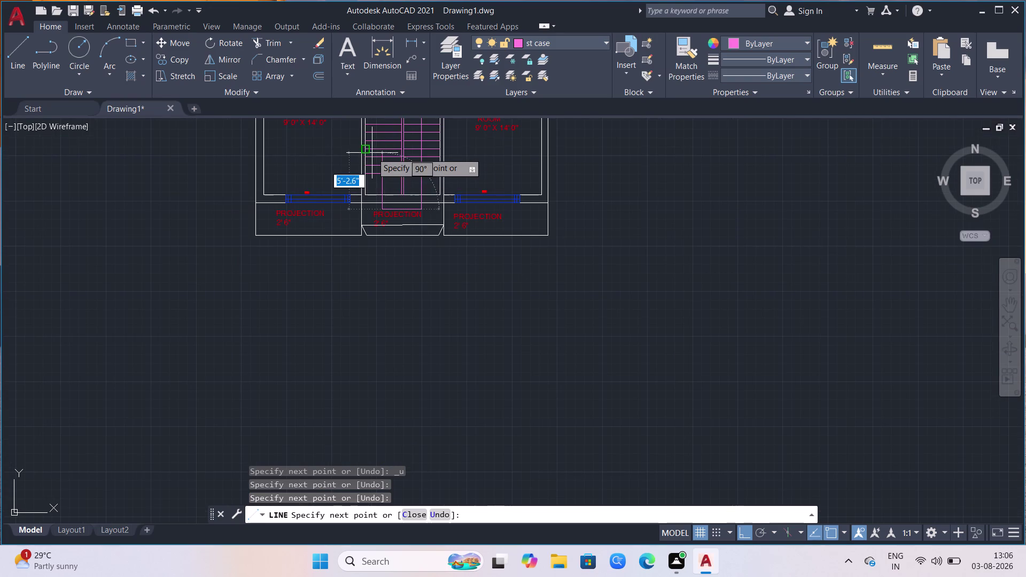
scroll(up, 3)
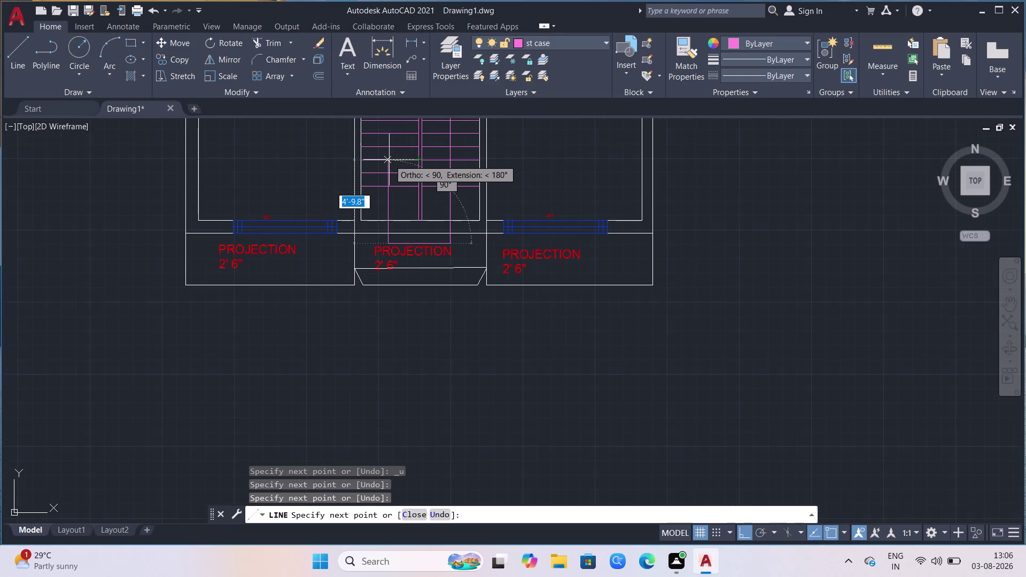
click(389, 160)
key(space)
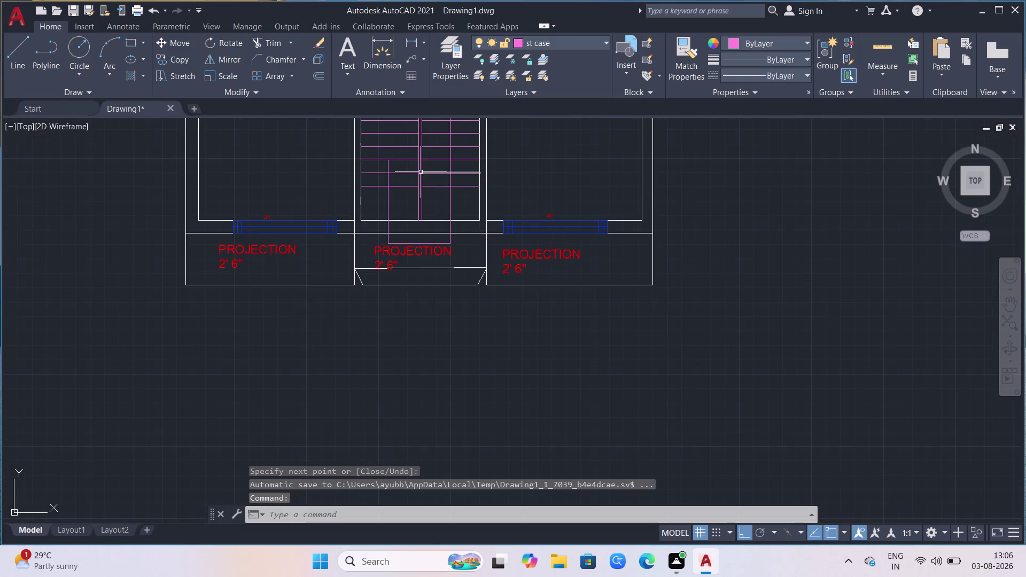
scroll(down, 3)
scroll(up, 3)
scroll(up, 3)
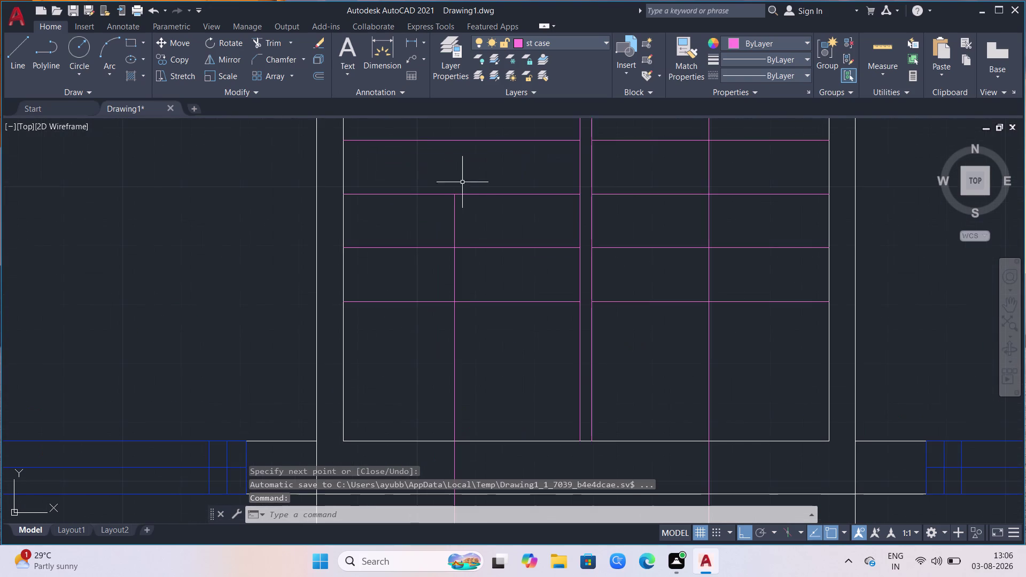
scroll(up, 3)
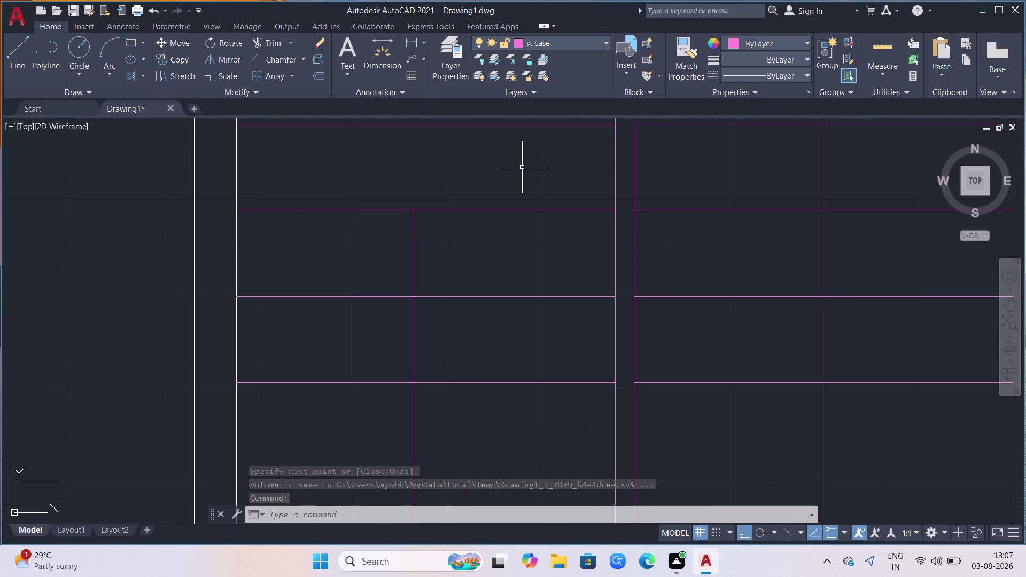
click(24, 44)
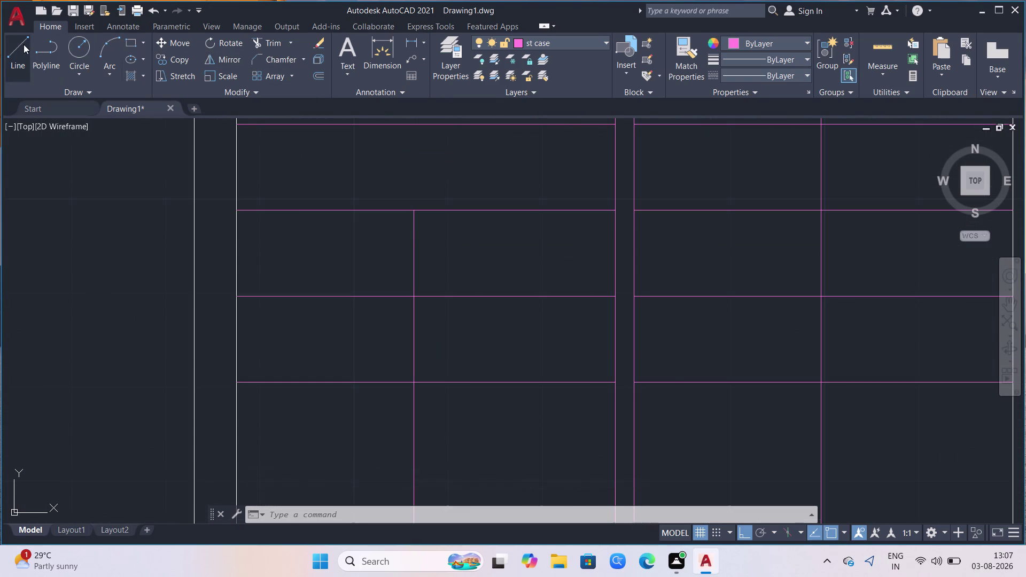
From the tread edge, draw a 2-unit segment and an angled segment with Ortho off, then select the line.
click(413, 213)
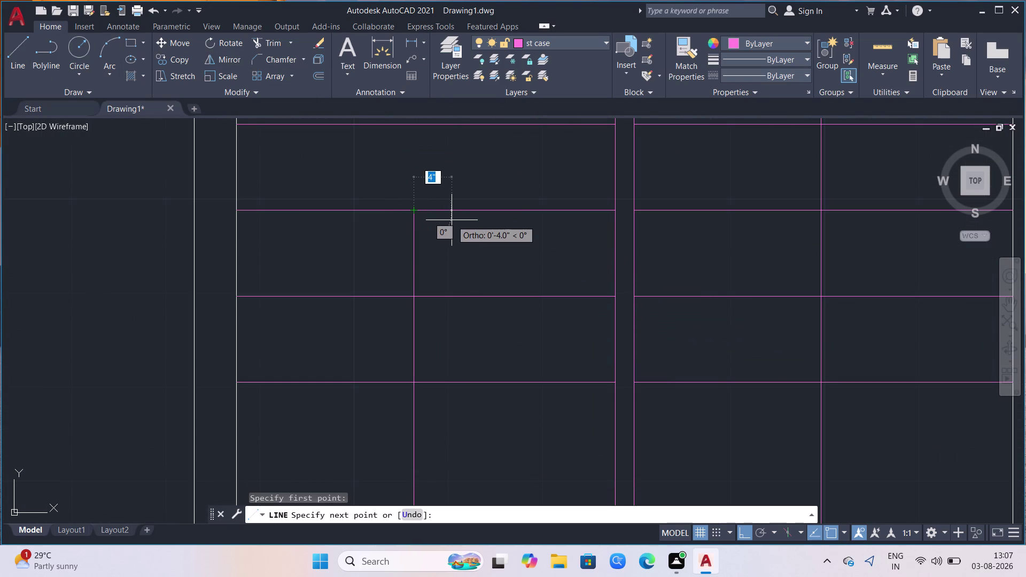
key(2)
key(Return)
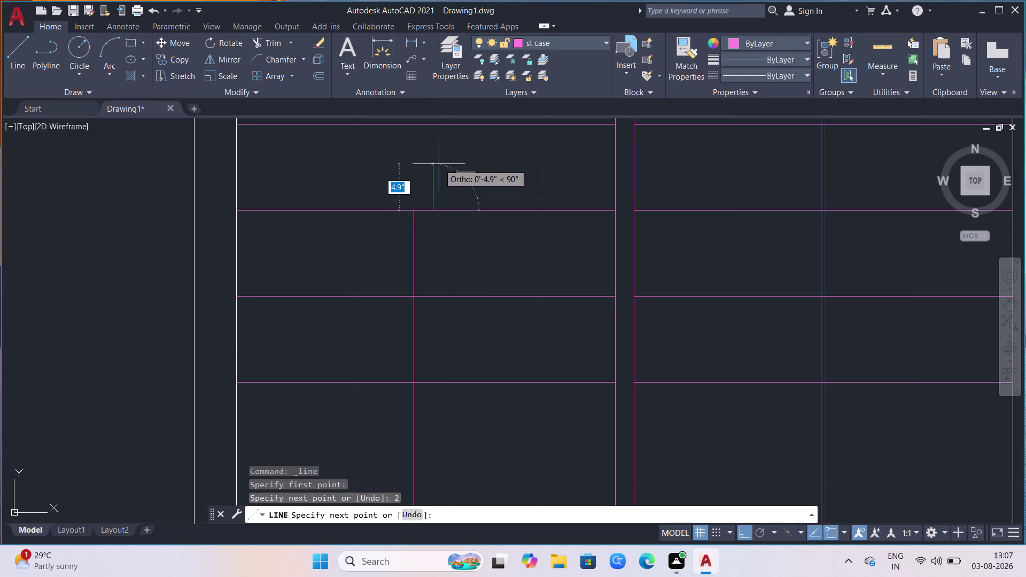
key(F8)
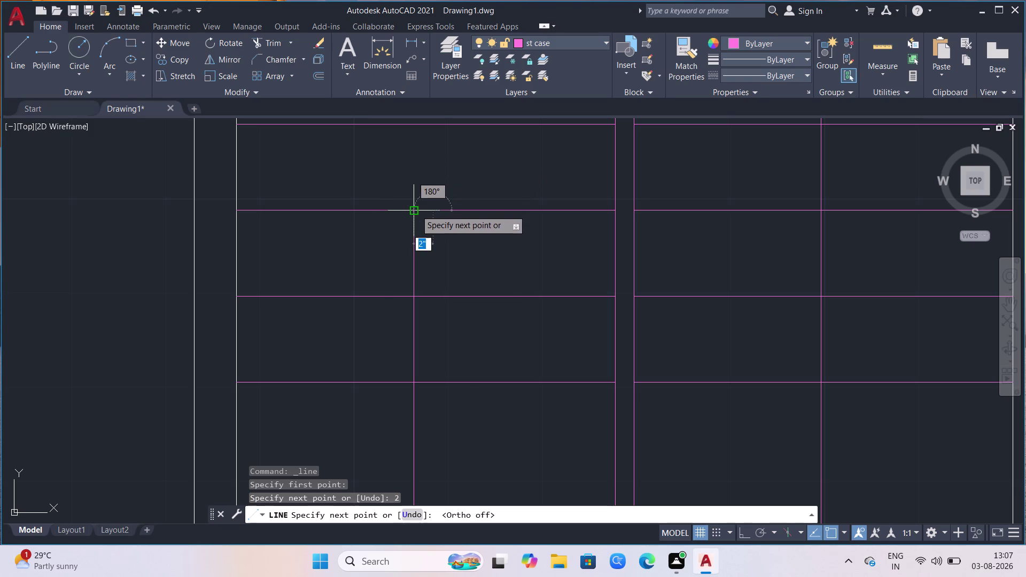
click(418, 180)
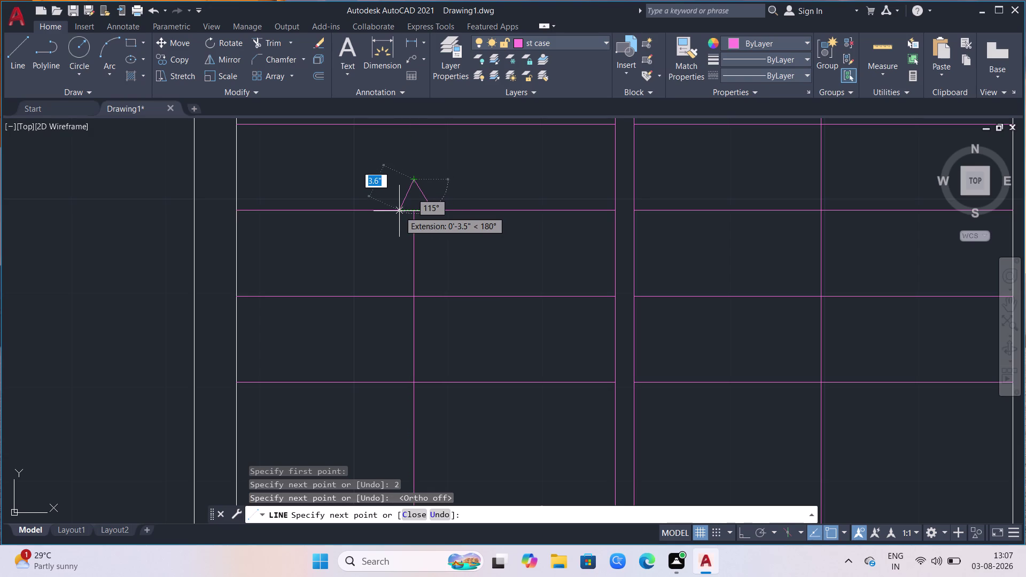
key(Escape)
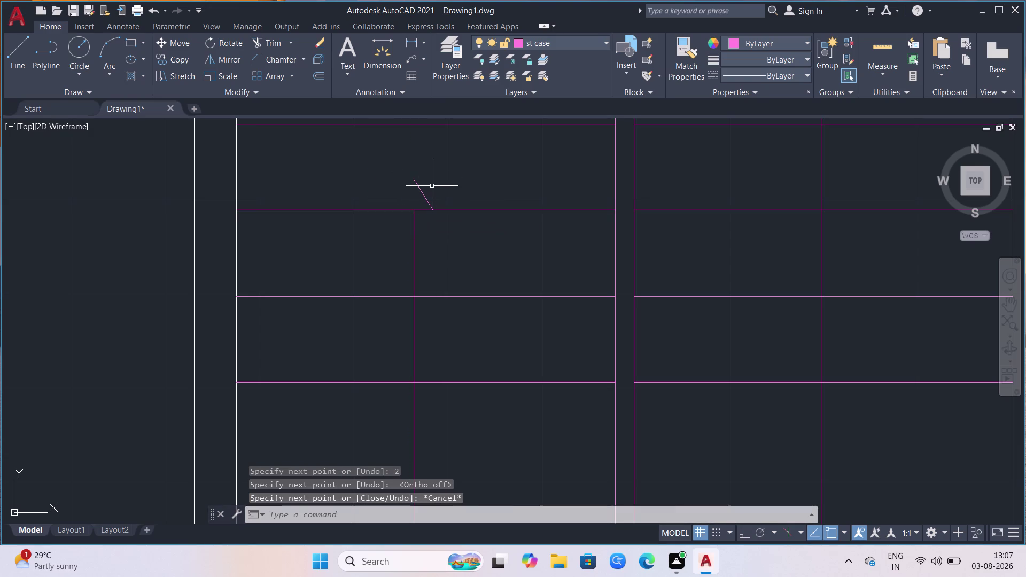
click(434, 187)
click(405, 197)
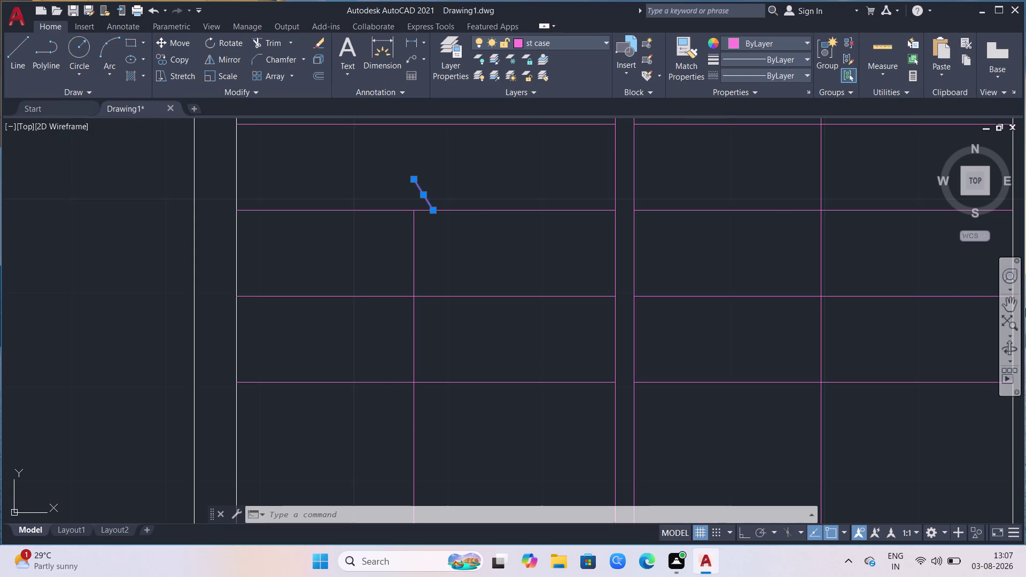
Start mirroring the angled line with MI, then abandon the attempt.
text(M)
text(I)
key(Return)
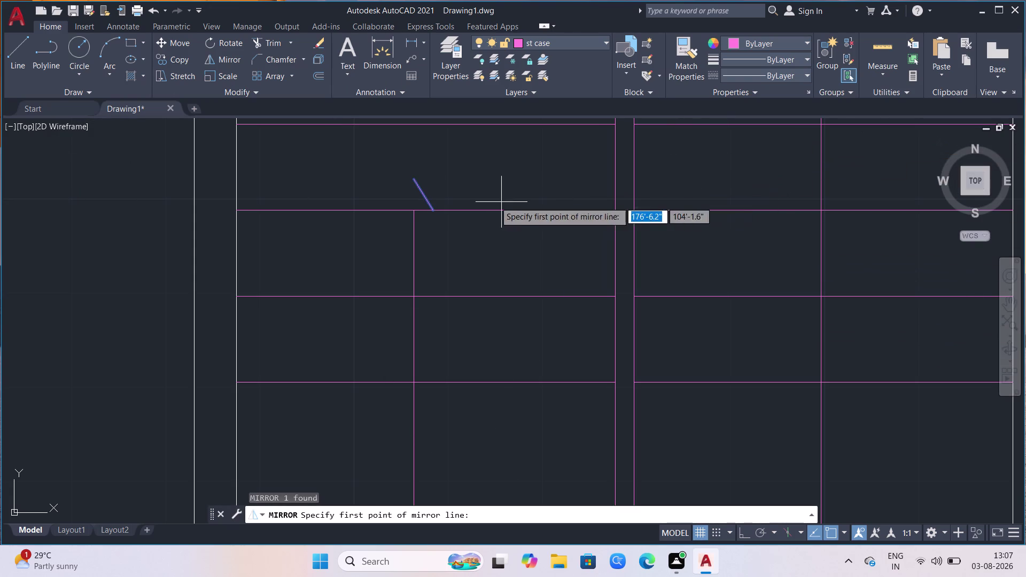
click(416, 211)
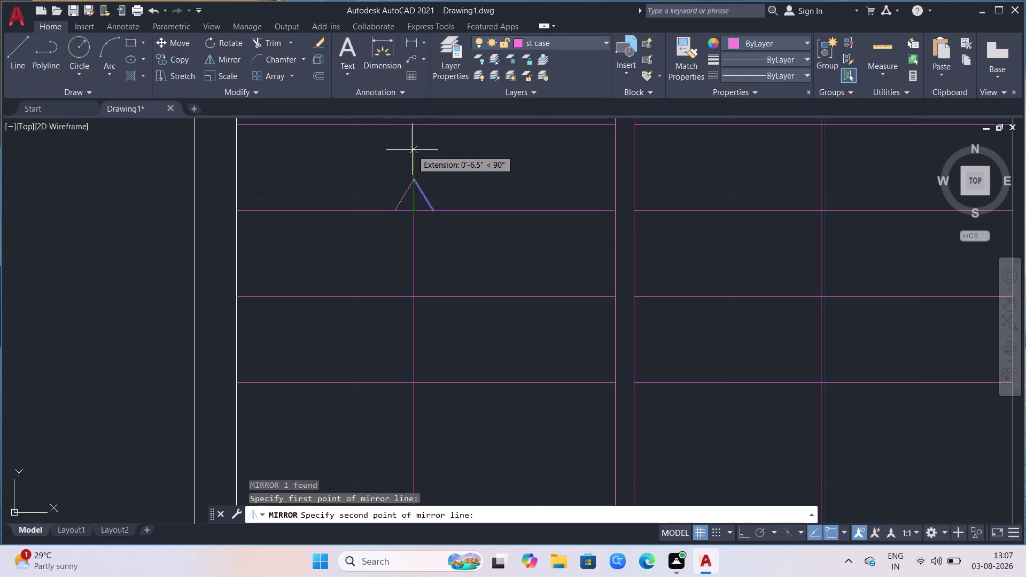
scroll(up, 3)
scroll(up, 3)
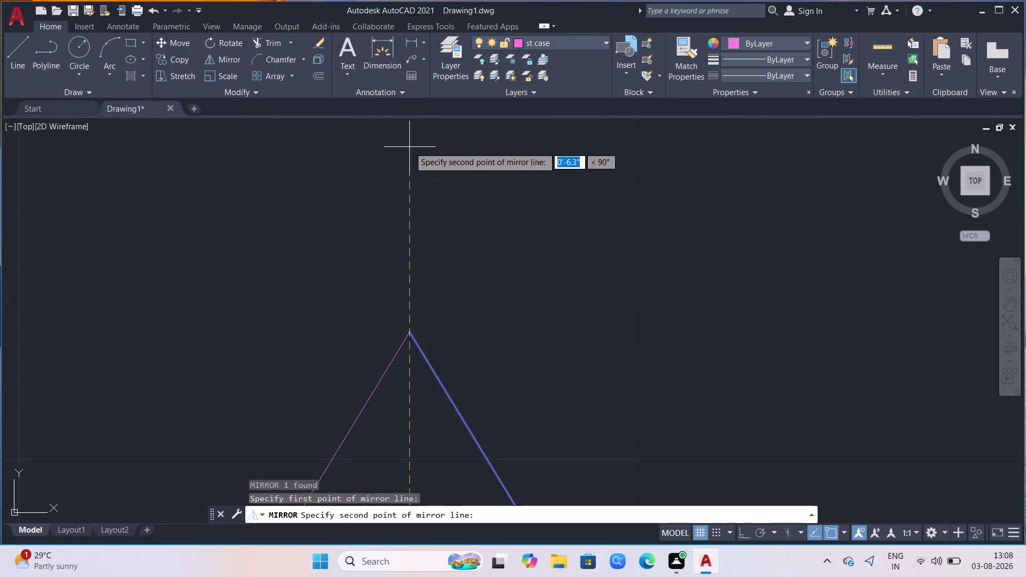
click(410, 147)
scroll(down, 3)
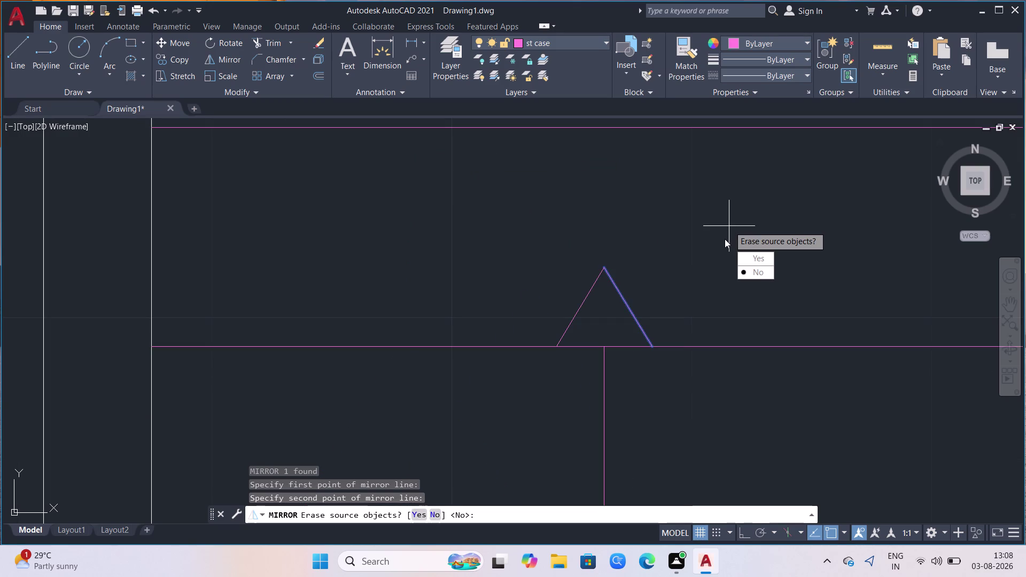
key(Escape)
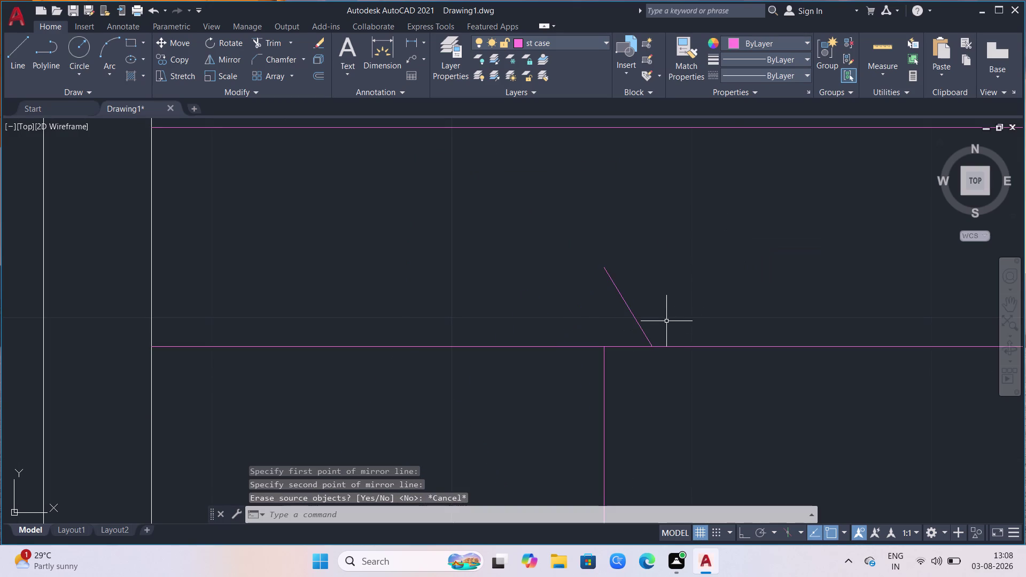
Mirror the angled line and its adjoining tread edge about a picked axis.
click(658, 311)
click(593, 319)
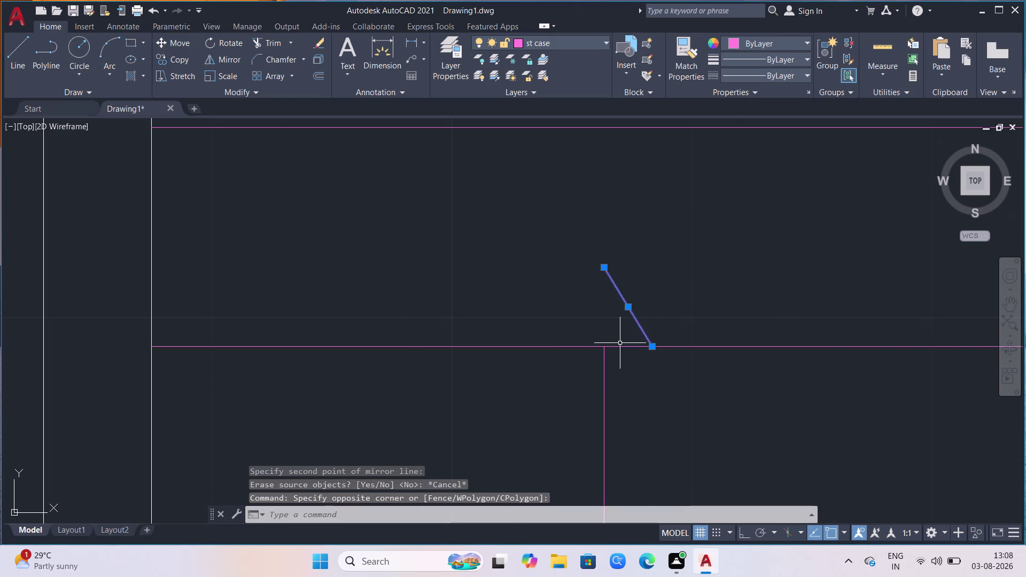
click(619, 347)
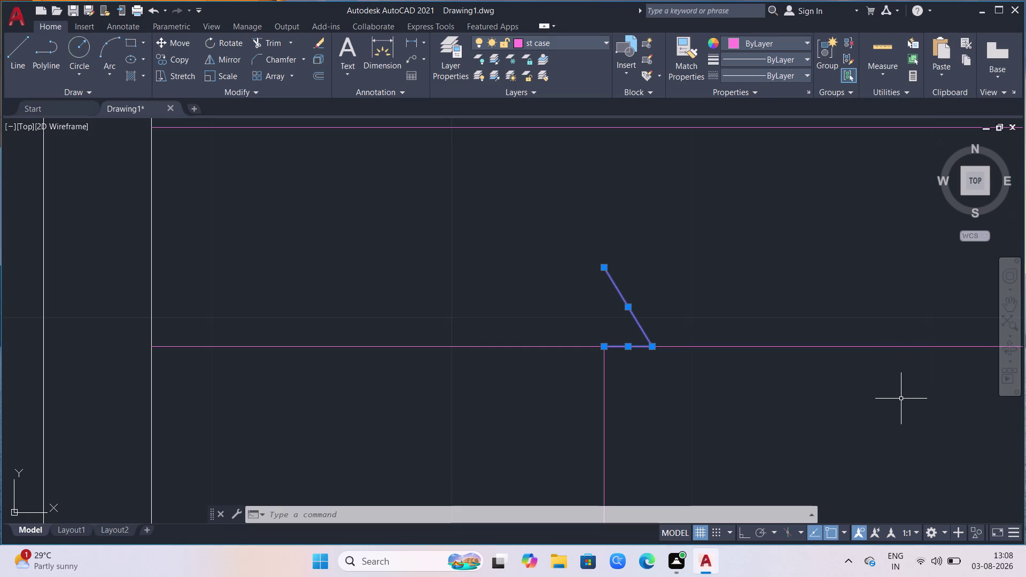
key(m)
key(i)
key(Return)
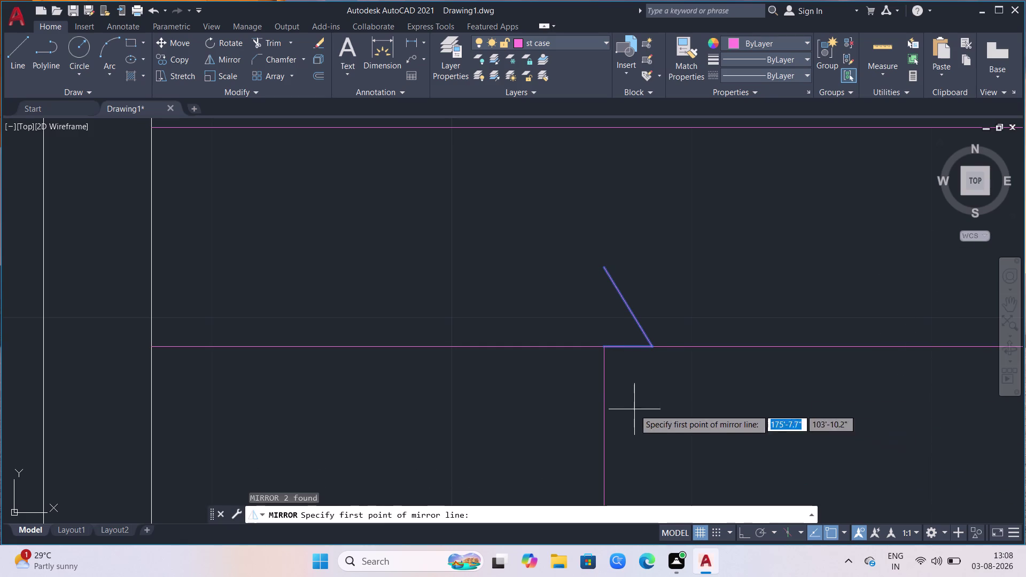
click(605, 347)
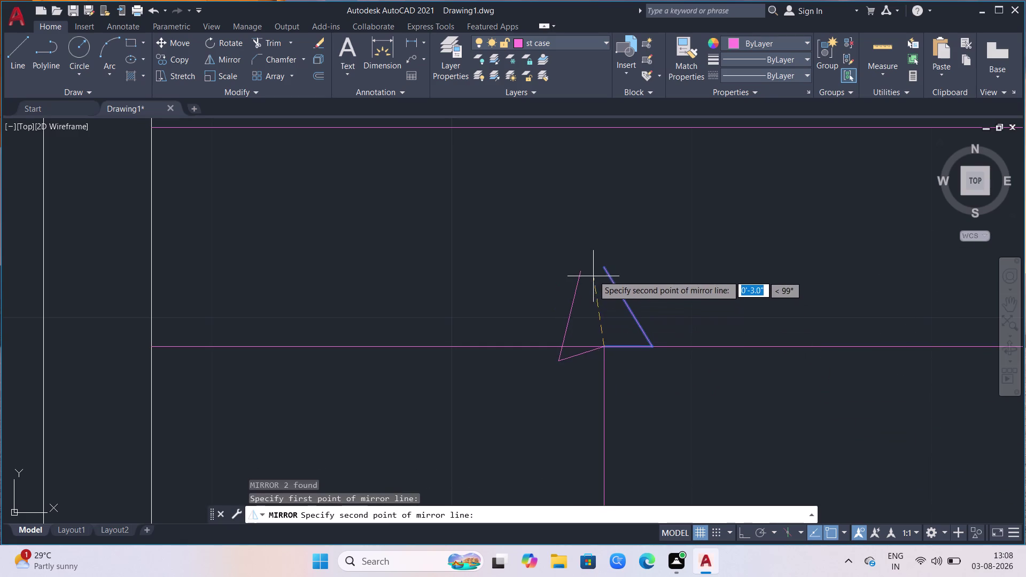
scroll(up, 3)
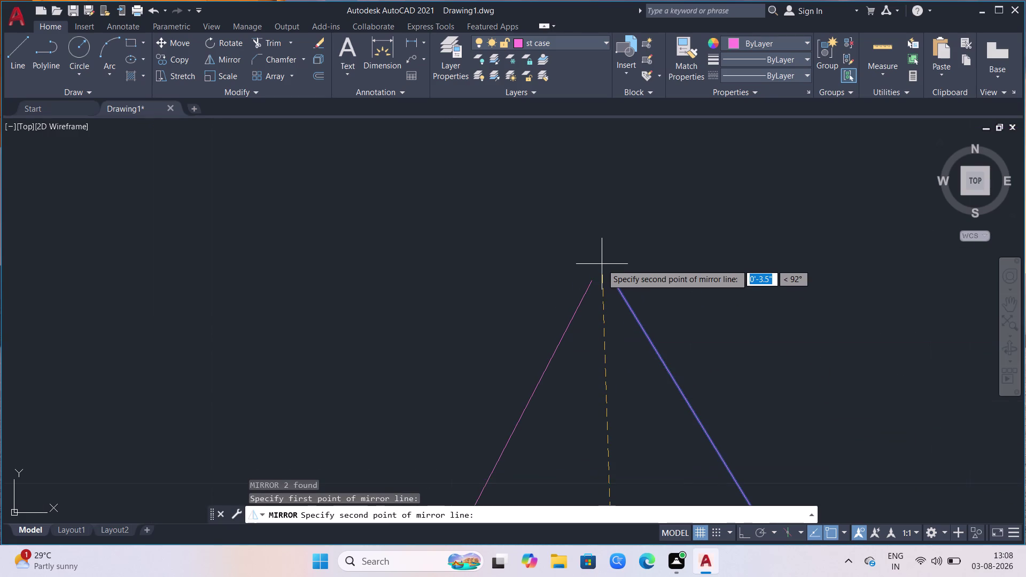
scroll(up, 3)
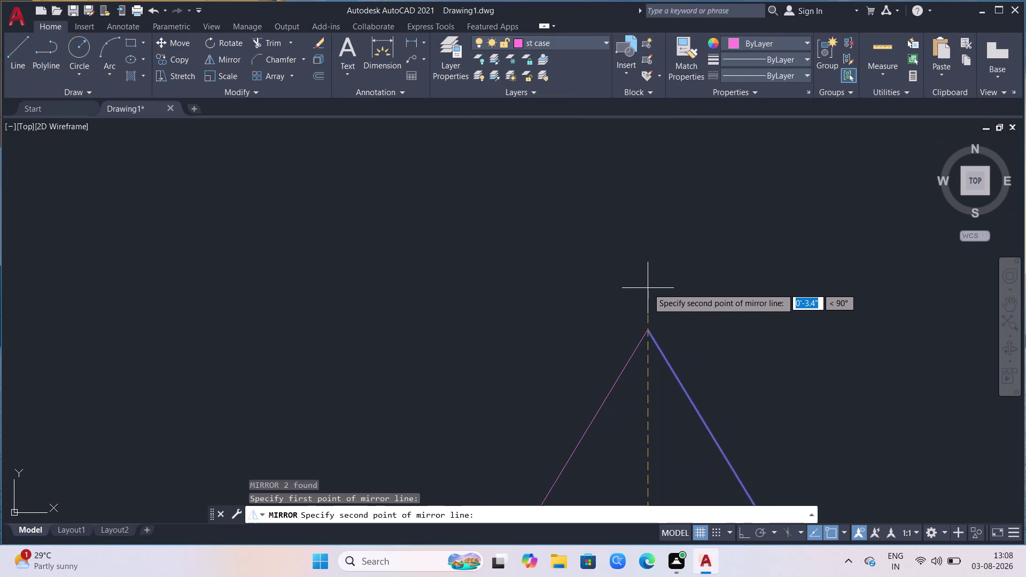
scroll(up, 3)
scroll(down, 3)
scroll(down, 3)
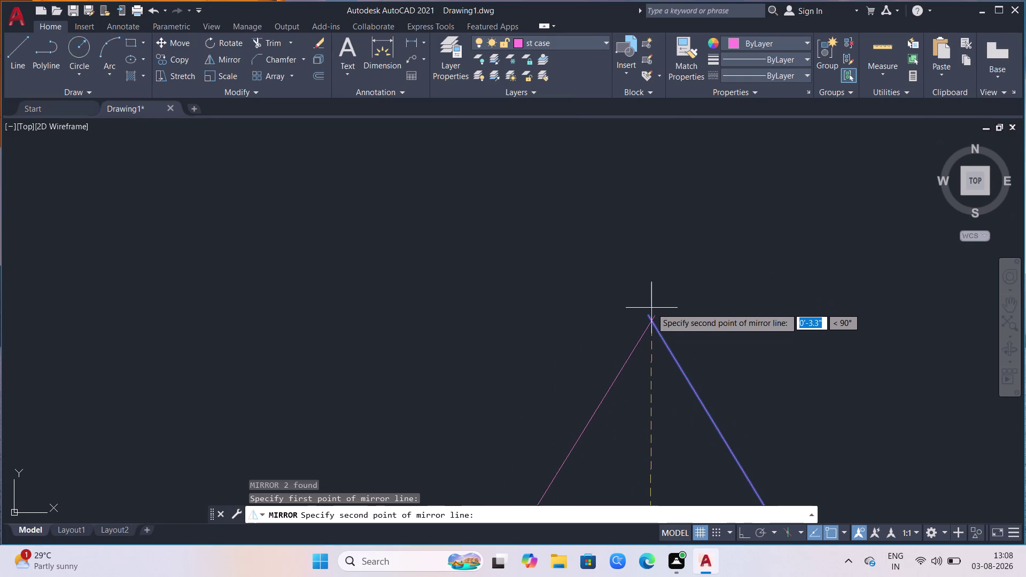
scroll(up, 3)
scroll(up, 3)
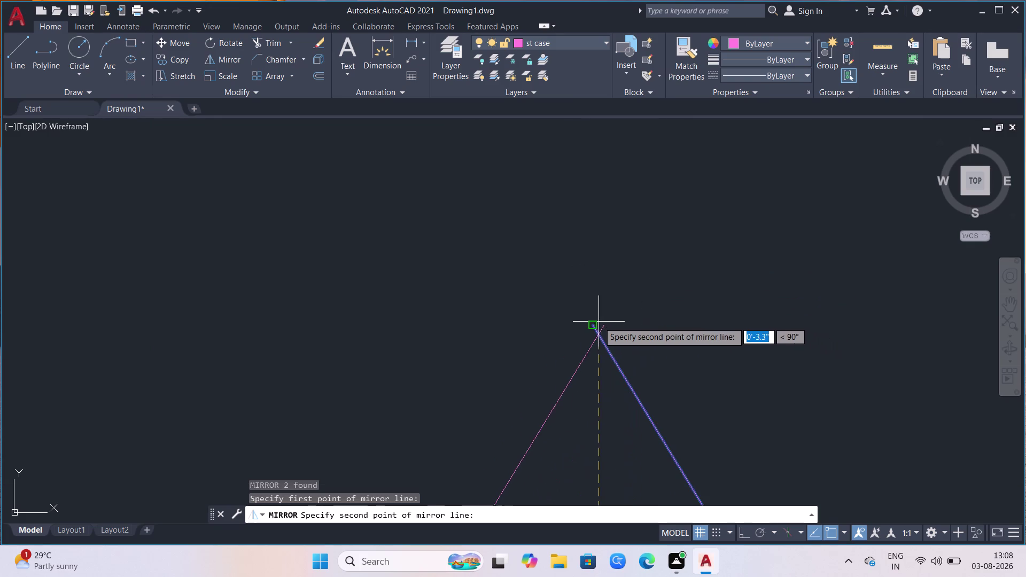
scroll(up, 3)
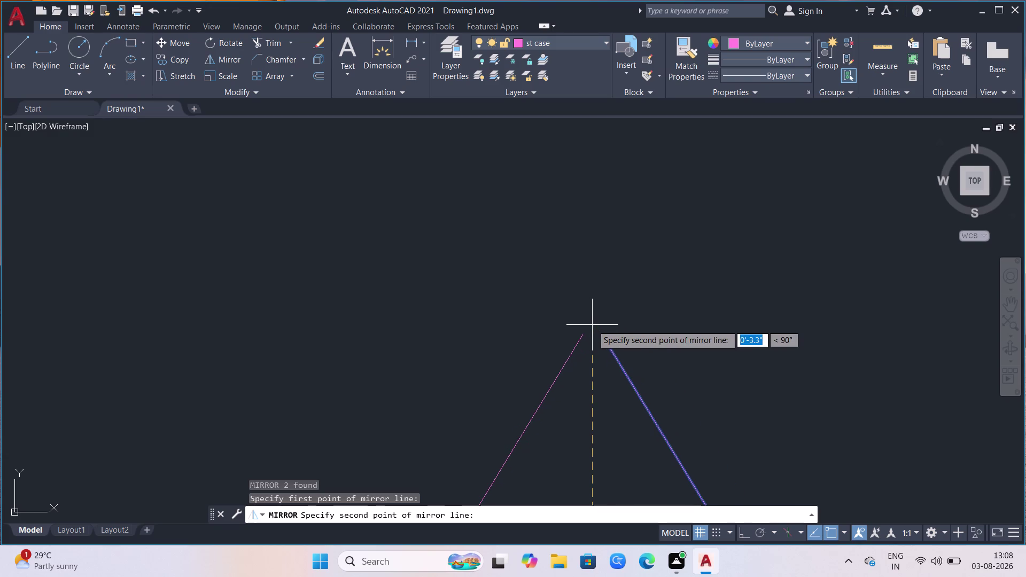
click(598, 334)
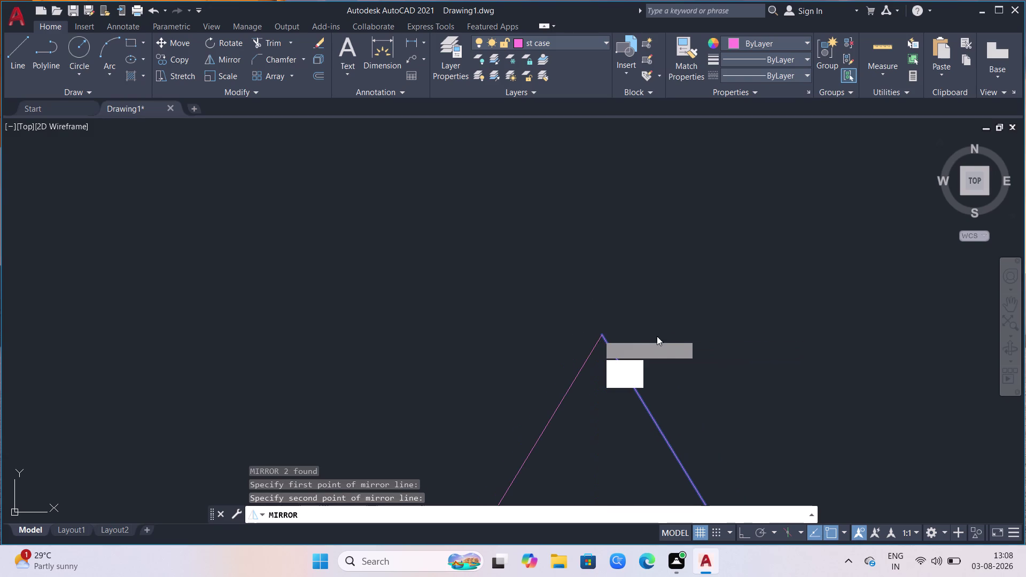
Undo the mirror that removed the original lines.
drag(635, 362, 598, 334)
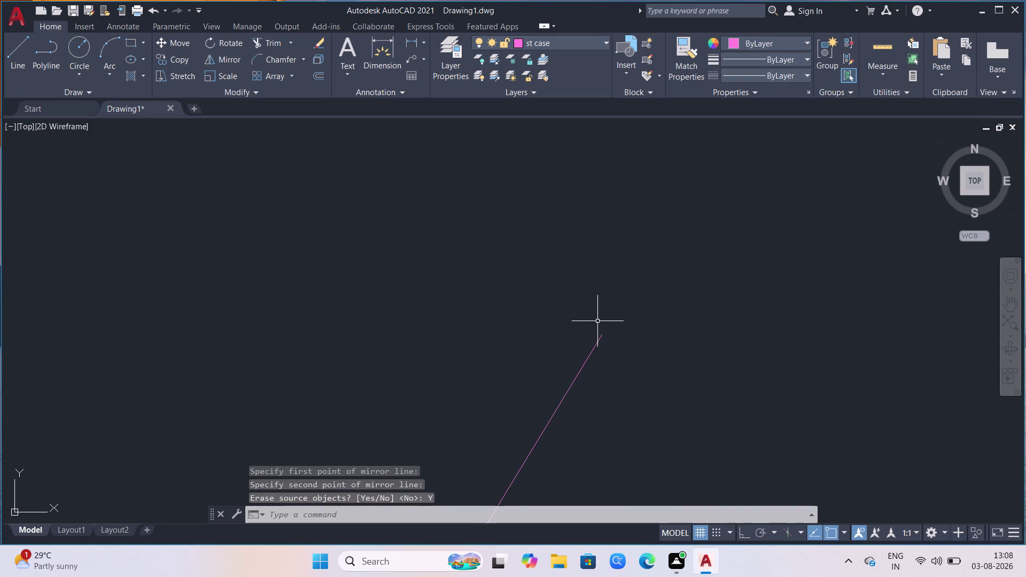
key(ctrl+z)
drag(641, 293, 634, 298)
click(593, 317)
click(609, 339)
click(614, 353)
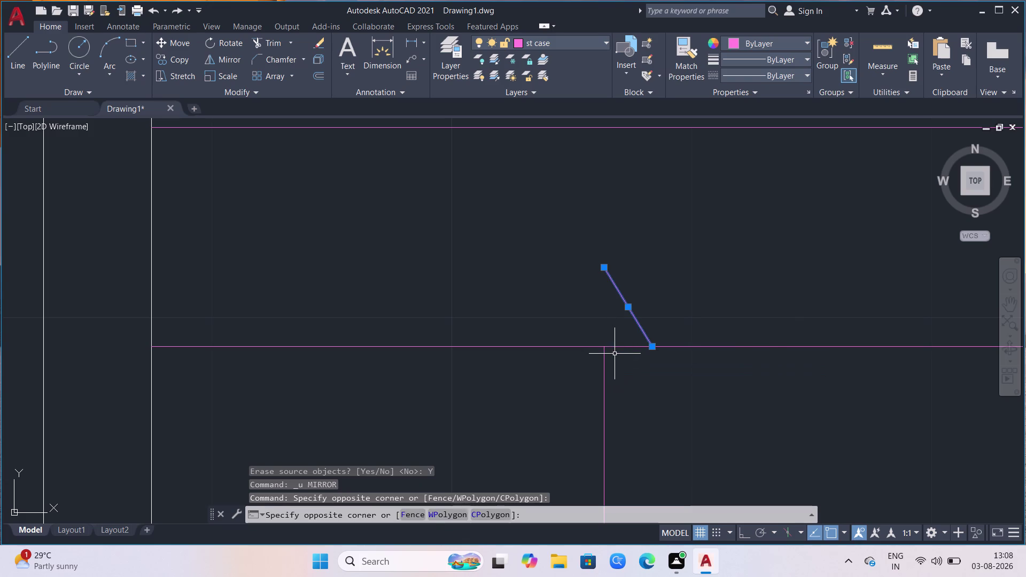
Reselect only the slanted arrow line, clearing the unwanted selection.
click(626, 355)
scroll(up, 3)
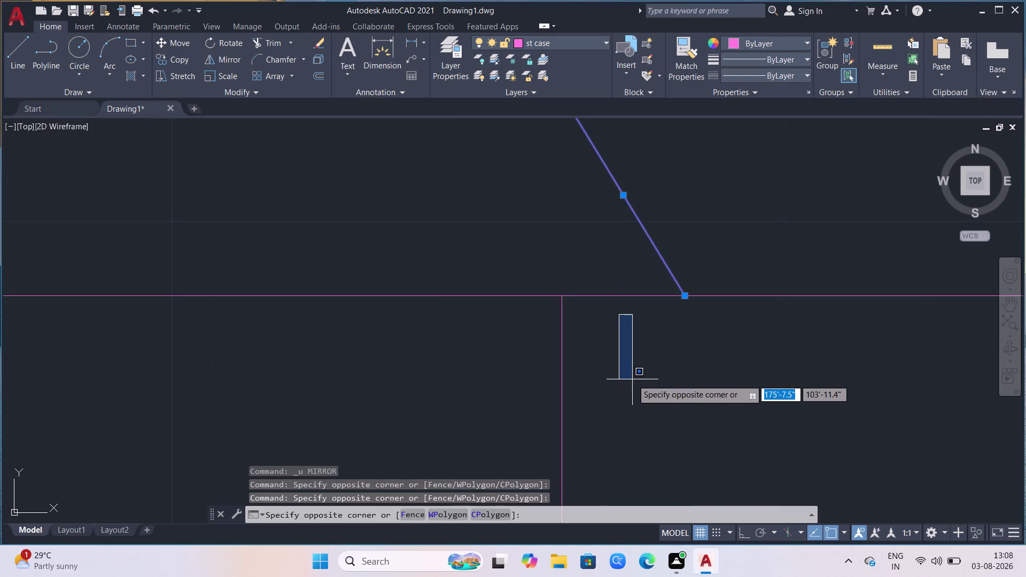
click(607, 272)
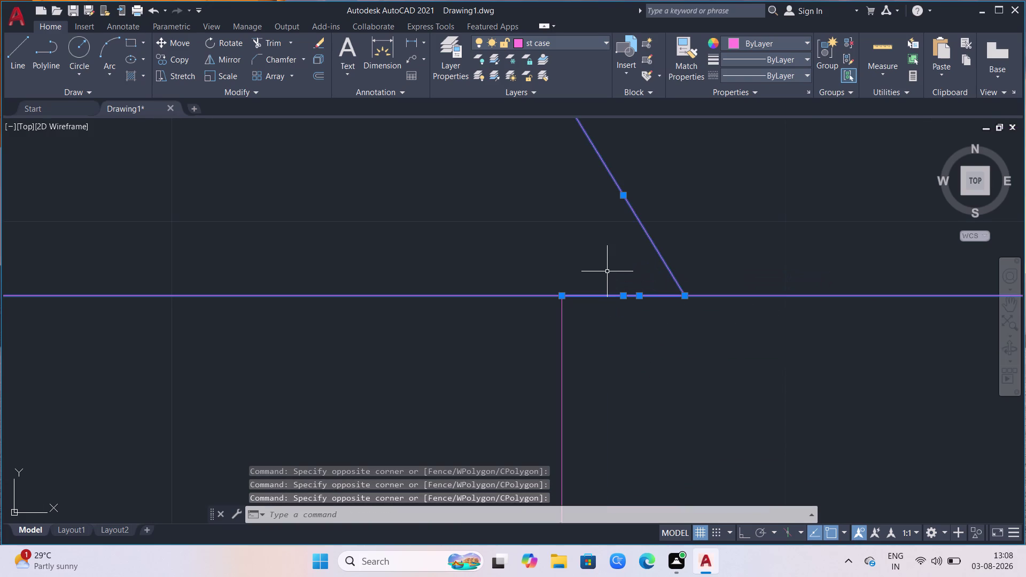
key(Escape)
click(663, 246)
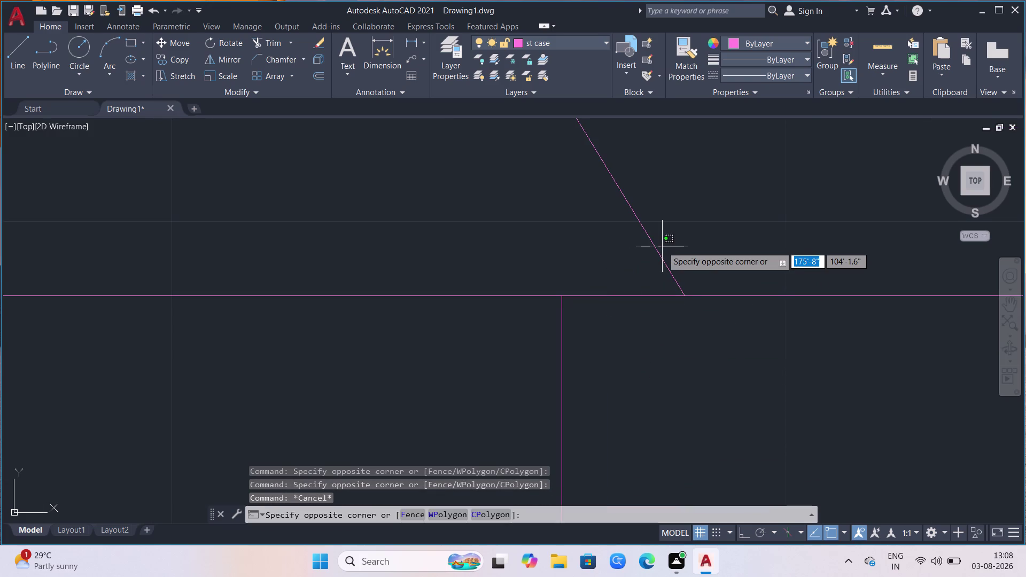
click(662, 246)
click(645, 259)
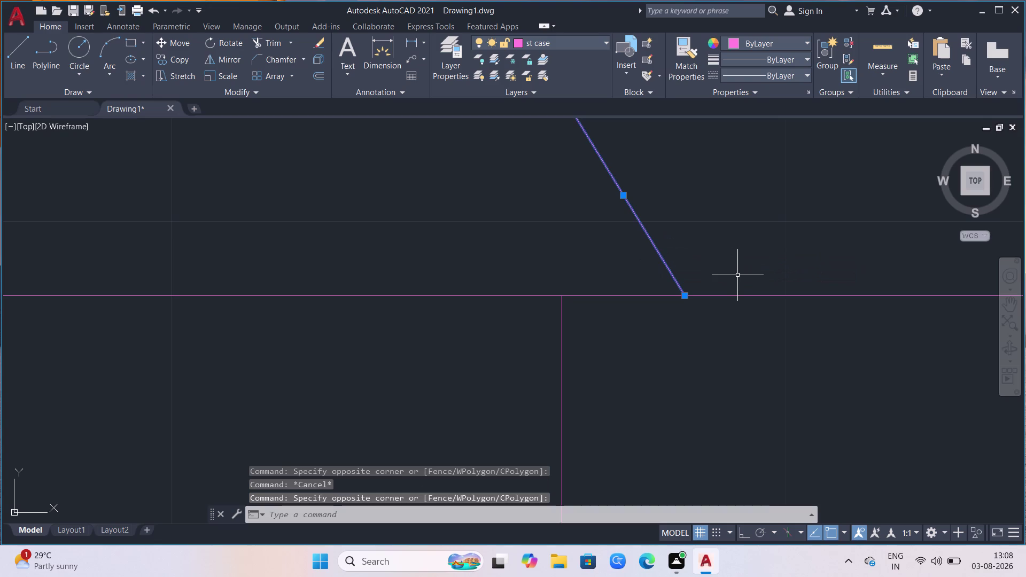
Mirror the slanted line about a vertical Ortho axis from the arrow's base, keeping the original.
text(MI)
key(Return)
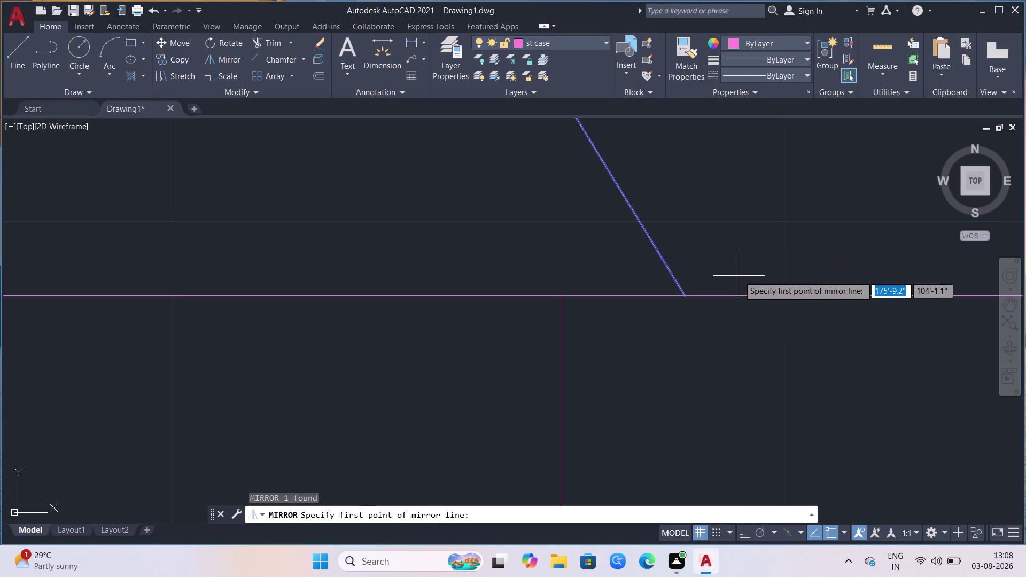
click(559, 301)
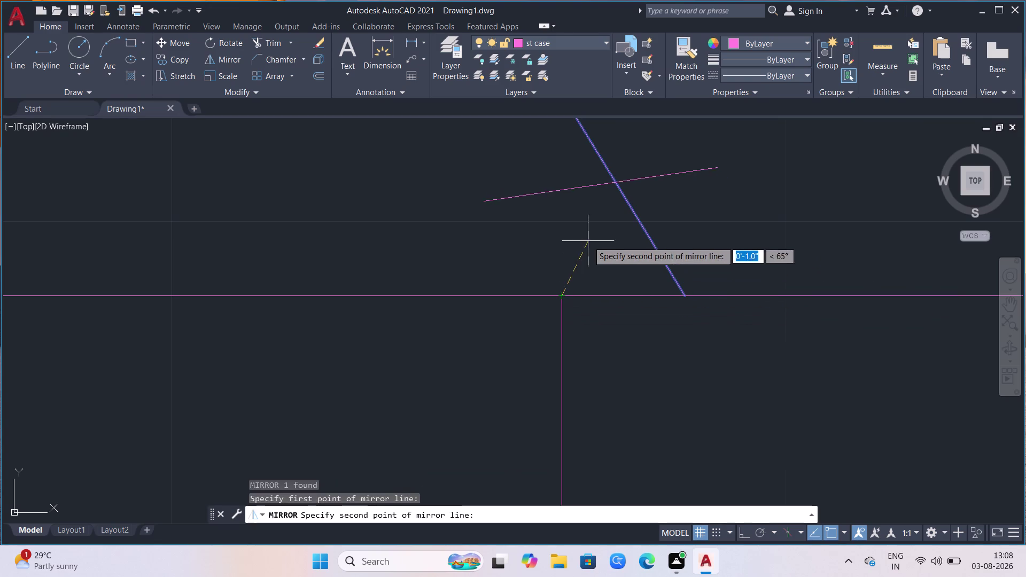
scroll(up, 3)
scroll(down, 3)
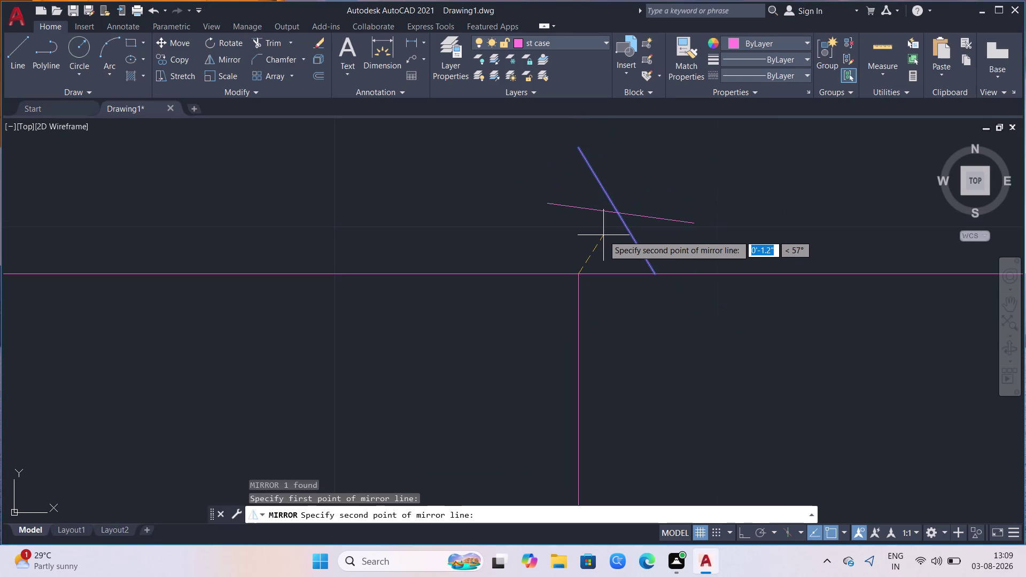
key(F8)
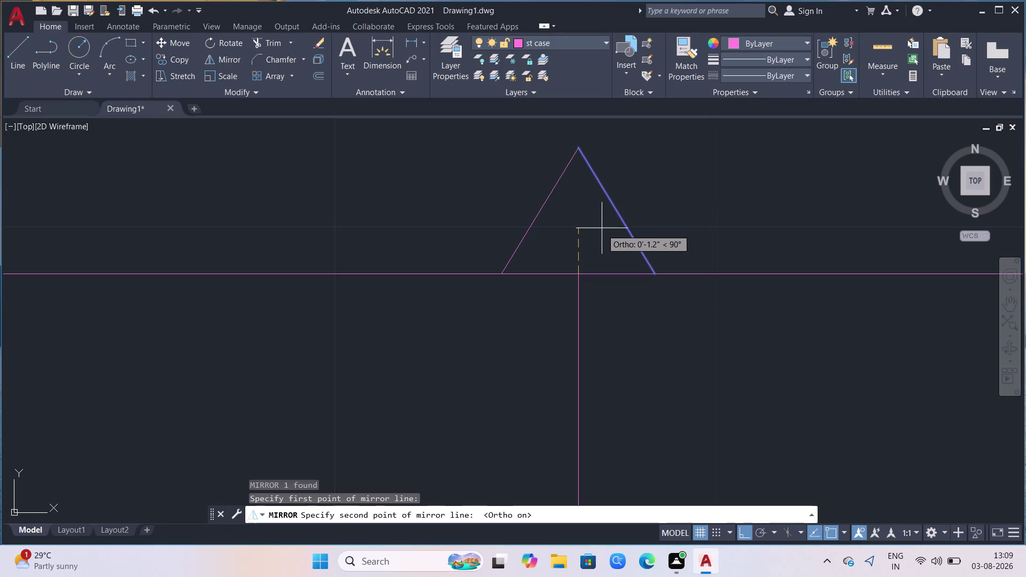
click(602, 228)
drag(614, 268, 603, 228)
scroll(down, 3)
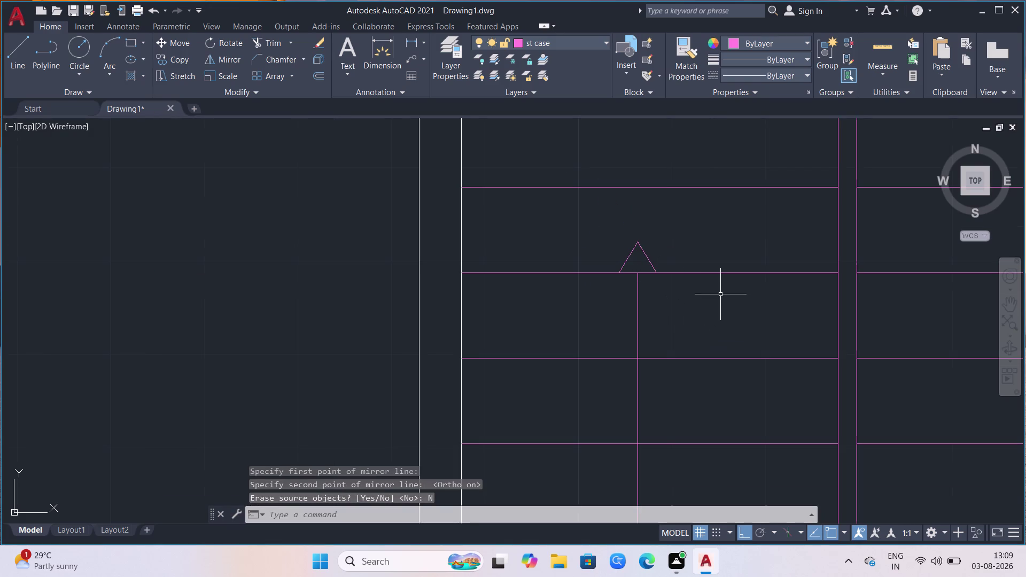
Move the ST.CASE 7' 6" X 14' 0" label down into the staircase room, just above the treads.
scroll(down, 3)
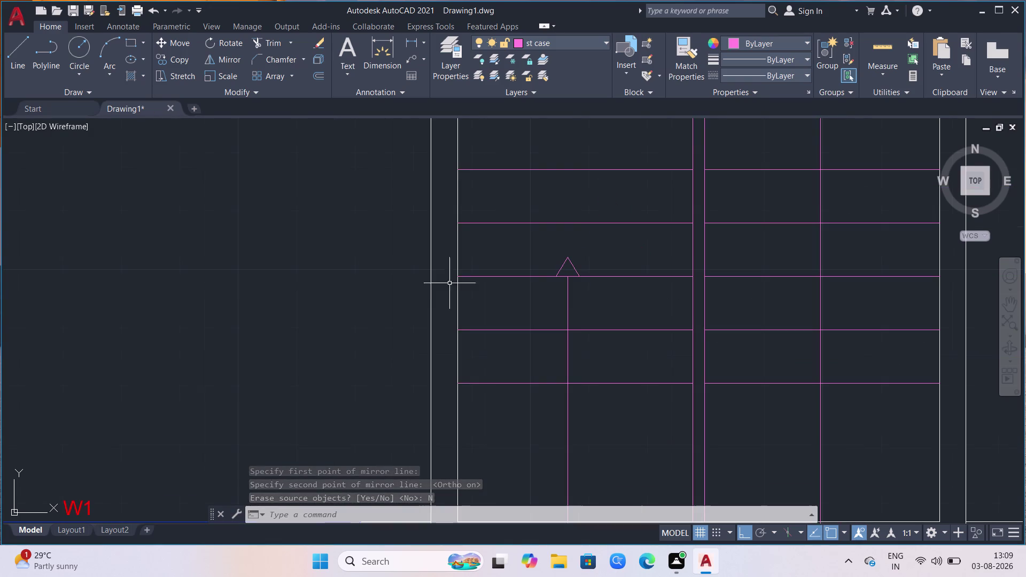
scroll(down, 3)
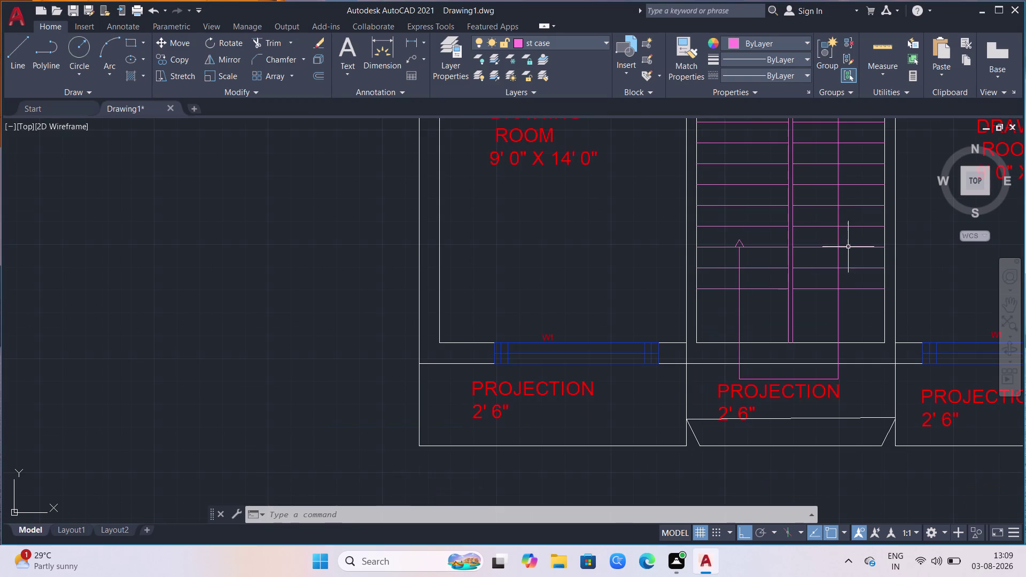
scroll(down, 3)
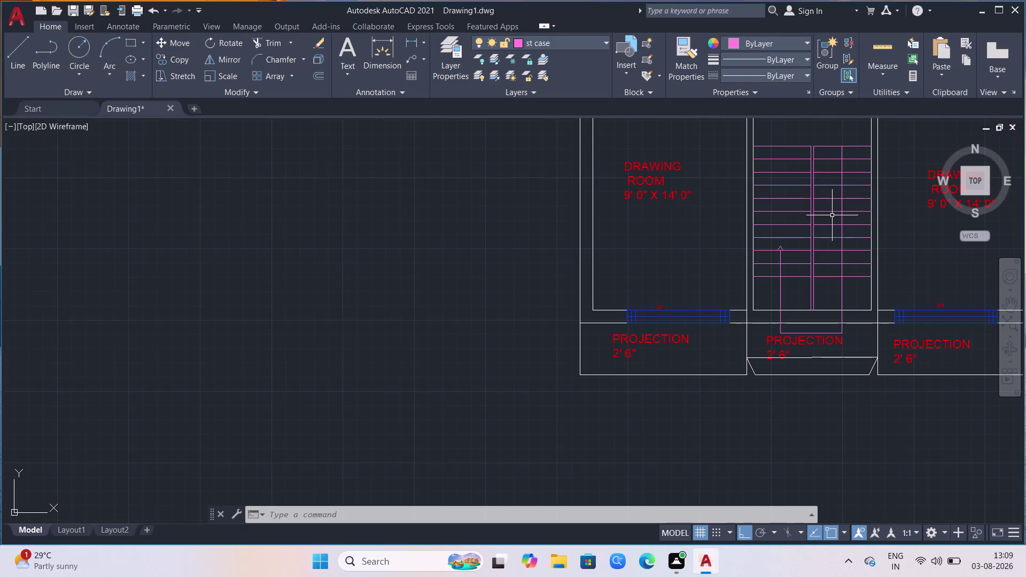
scroll(down, 3)
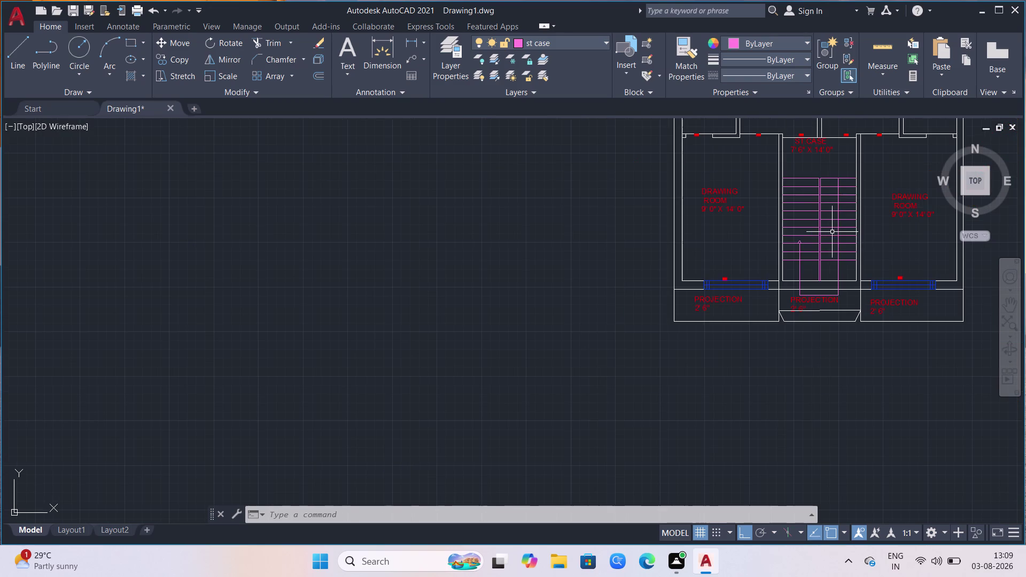
click(827, 152)
click(780, 136)
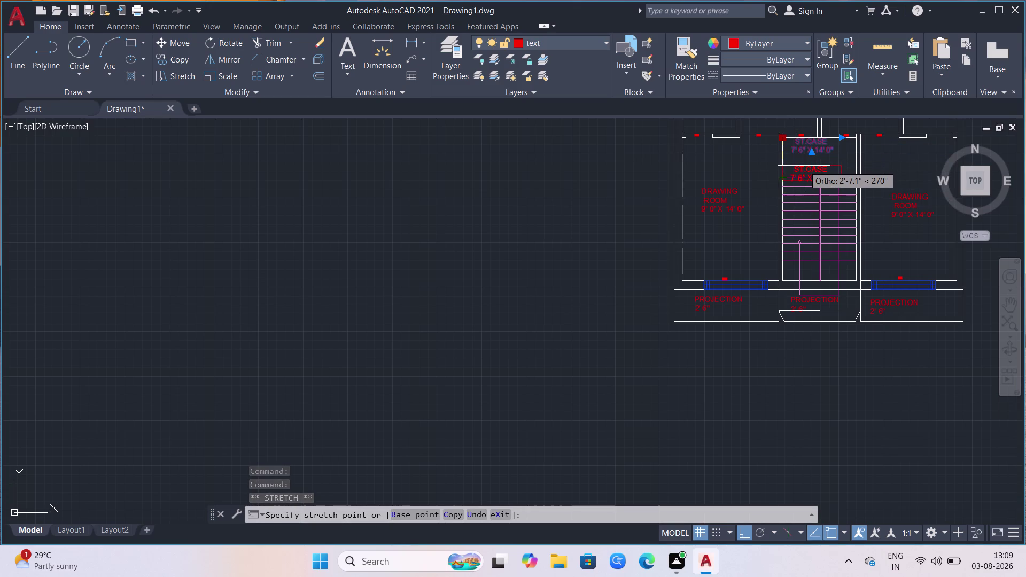
scroll(up, 3)
scroll(down, 3)
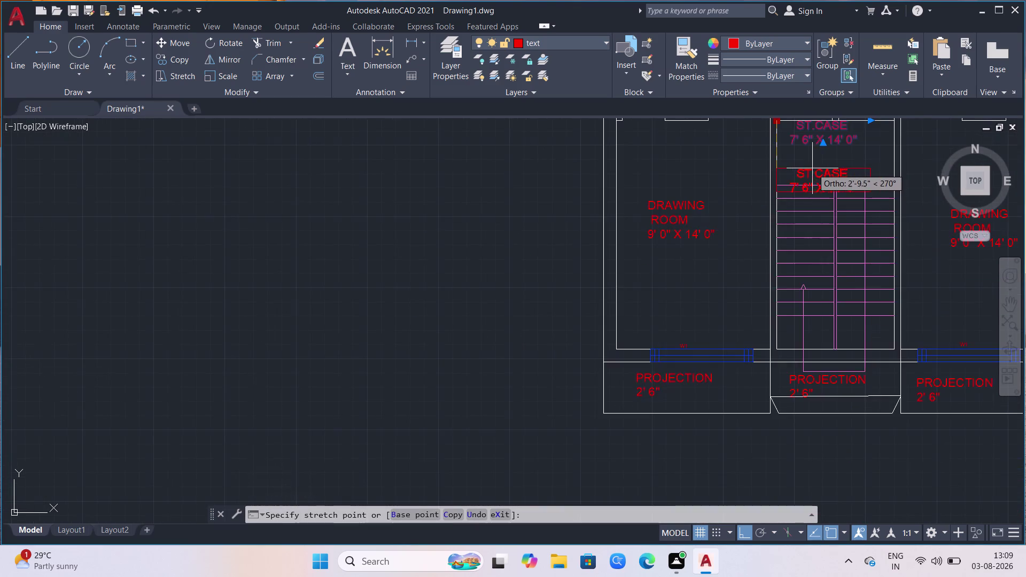
scroll(down, 3)
scroll(up, 3)
scroll(down, 3)
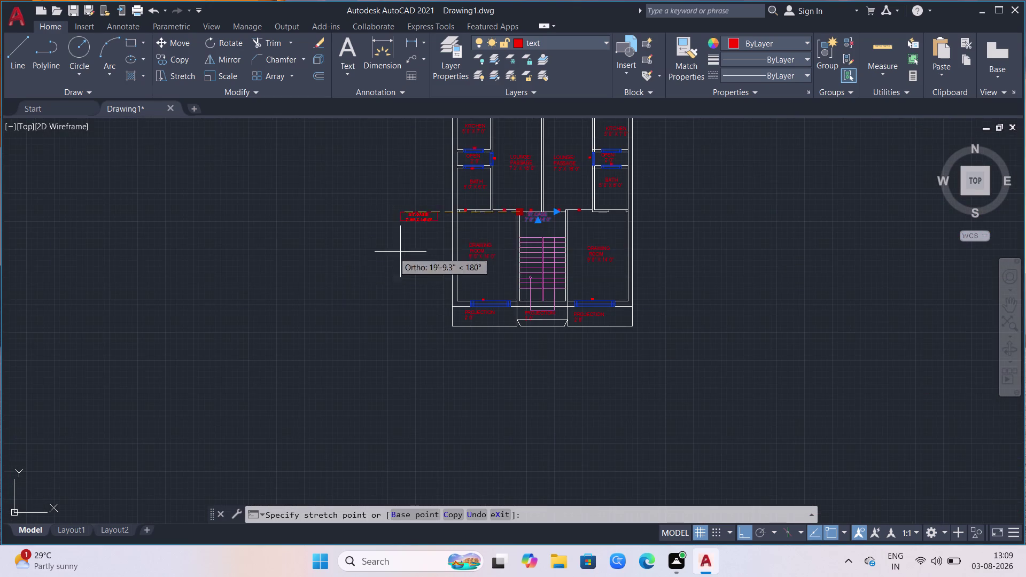
scroll(up, 3)
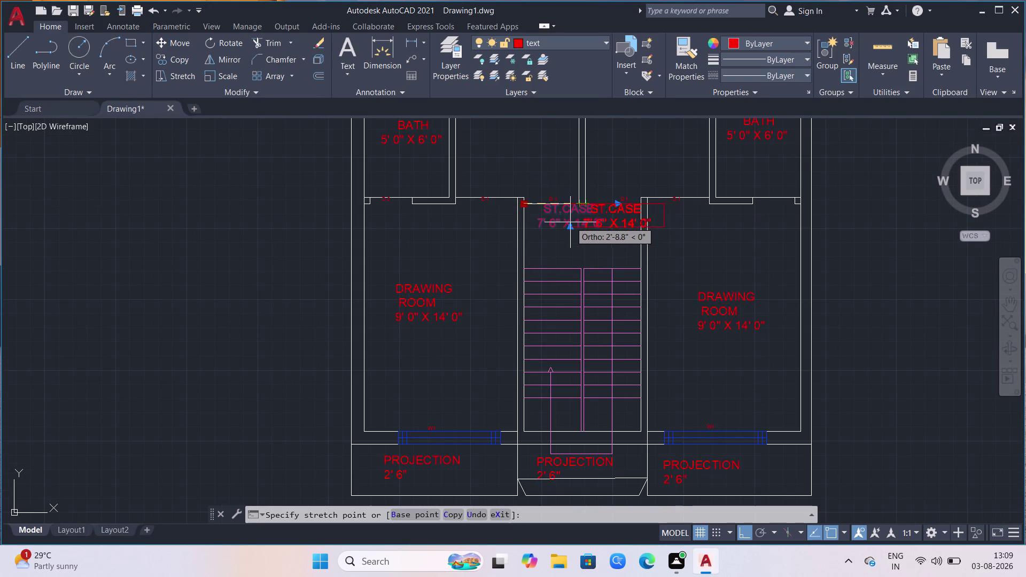
click(539, 231)
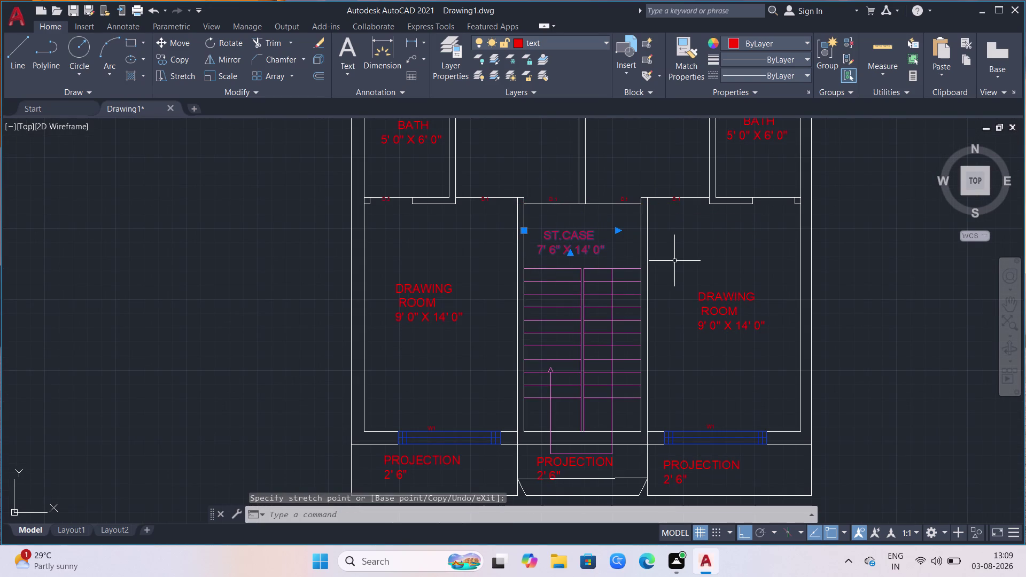
key(Escape)
scroll(down, 3)
scroll(down, 3)
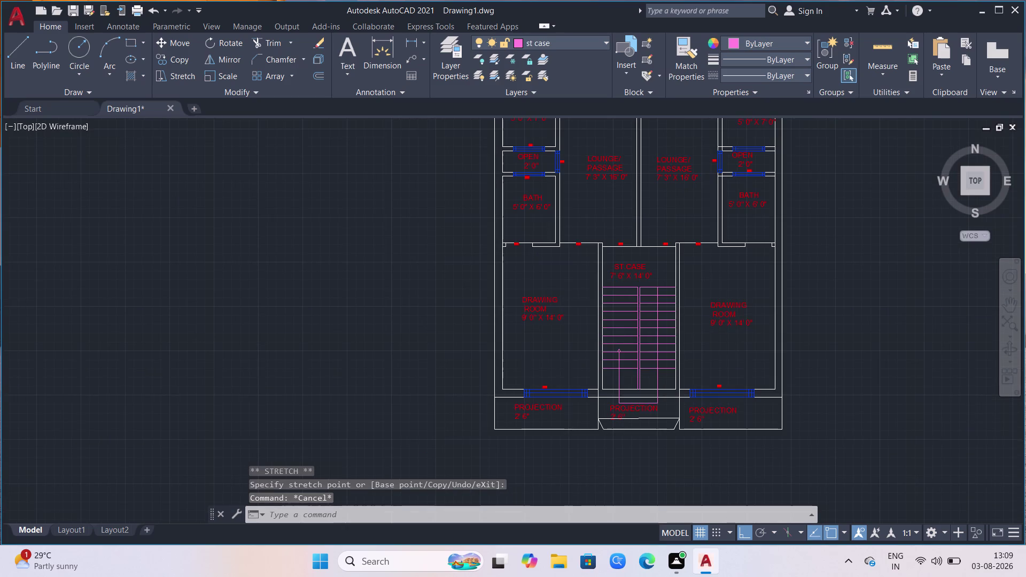
Zoom out to show the full floor plan and start a Linear dimension.
scroll(down, 3)
scroll(up, 3)
scroll(up, 3)
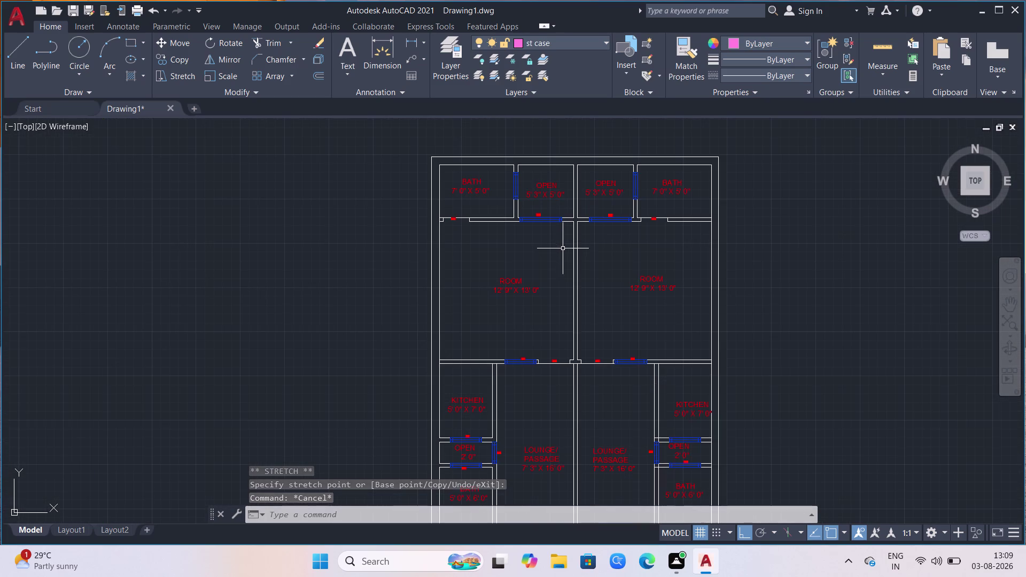
scroll(down, 3)
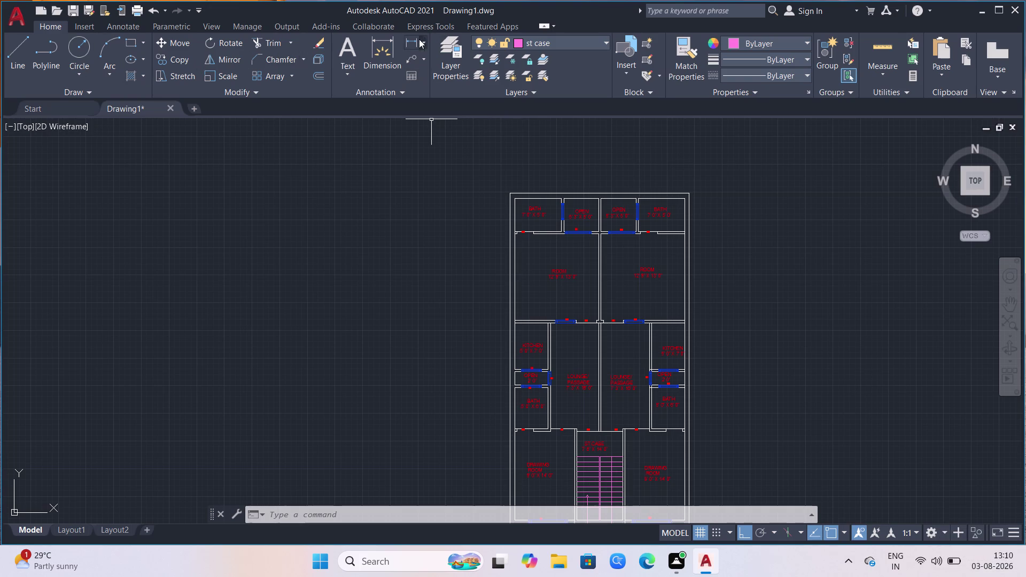
click(407, 40)
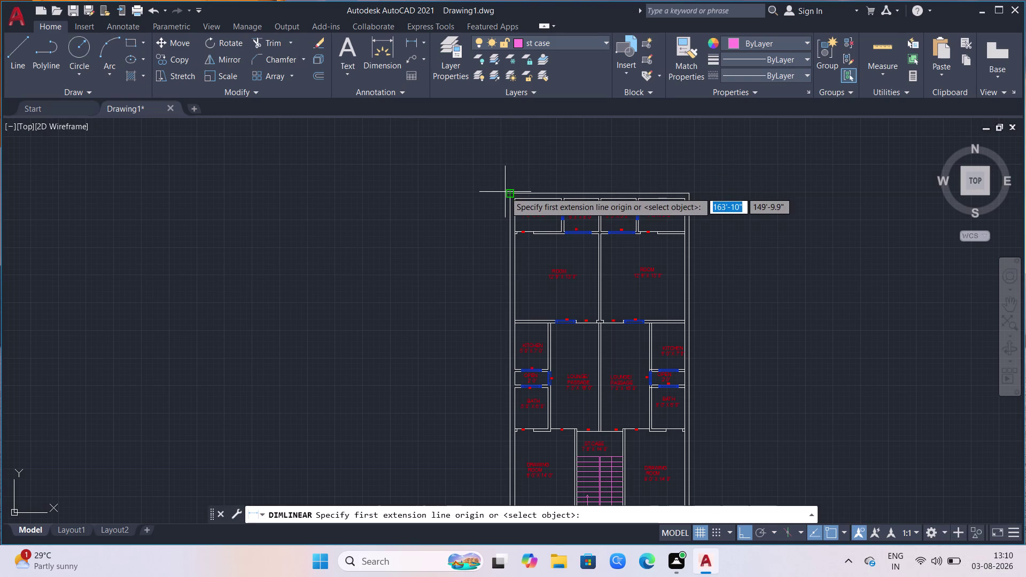
Dimension the plan's overall 27' width between the top corners, placed above.
click(604, 41)
click(535, 88)
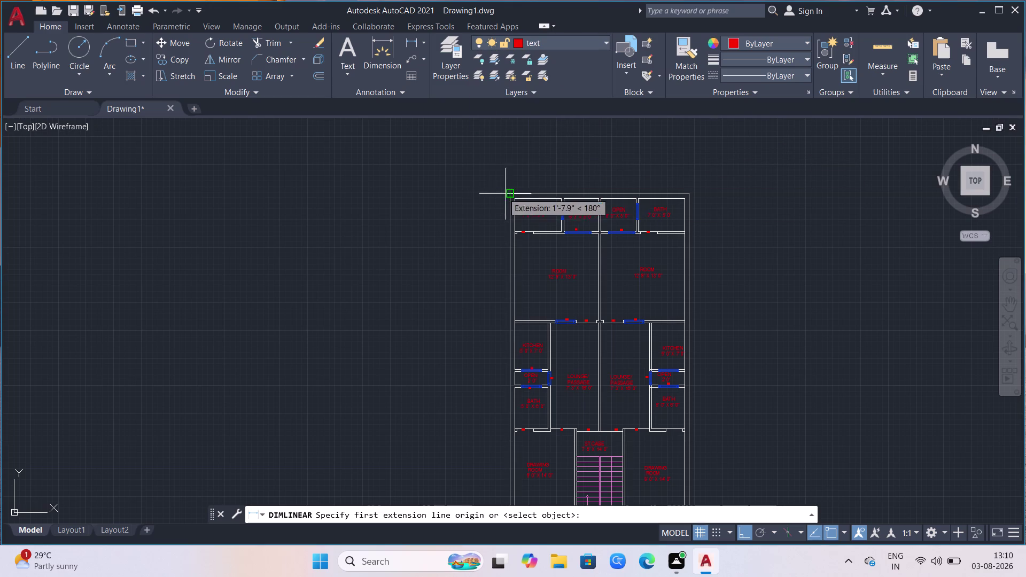
click(510, 195)
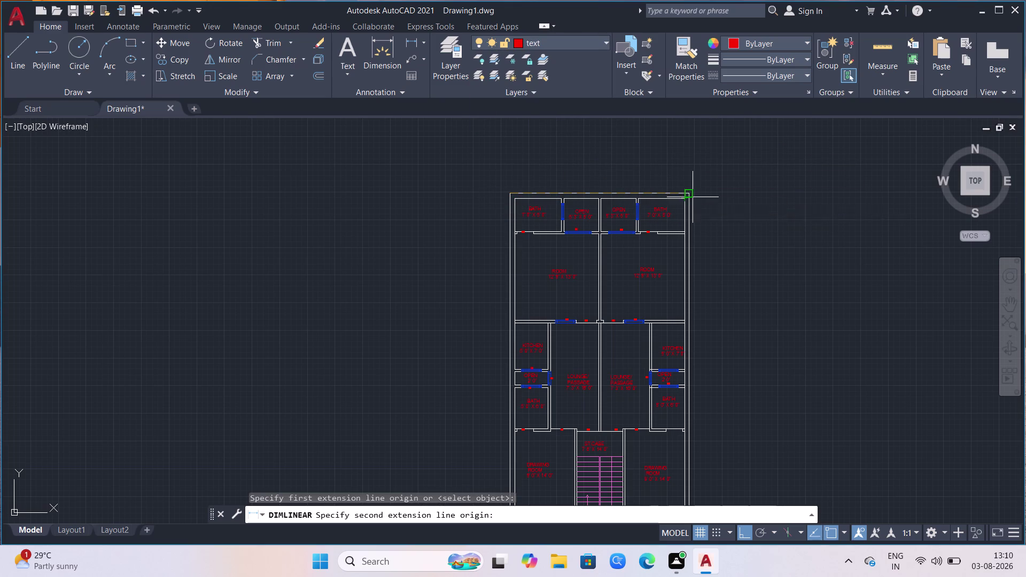
drag(693, 196, 694, 191)
scroll(up, 3)
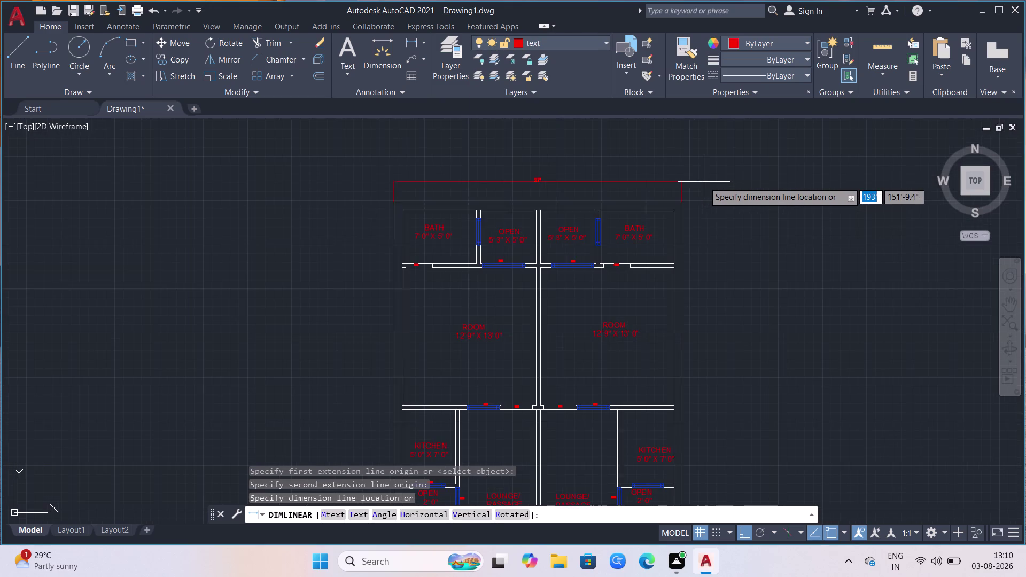
scroll(up, 3)
click(704, 183)
scroll(down, 3)
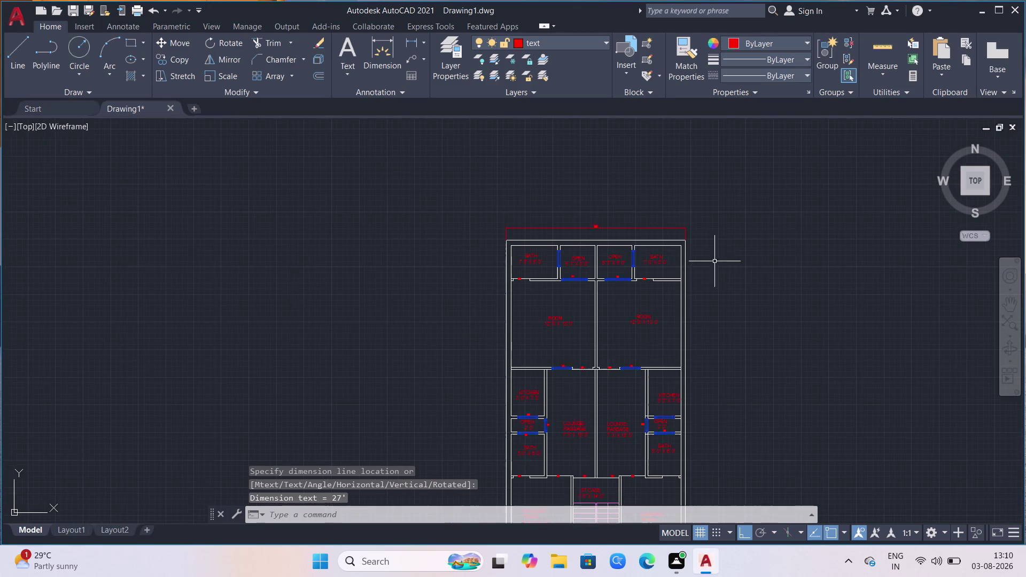
scroll(down, 3)
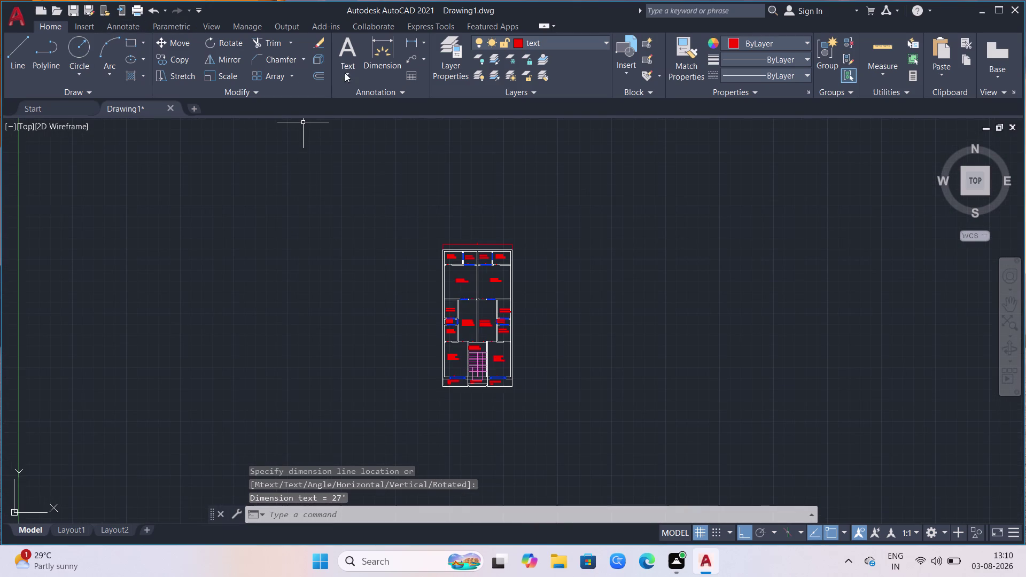
Add the 50' overall length dimension along the left side of the plan.
click(409, 40)
scroll(up, 3)
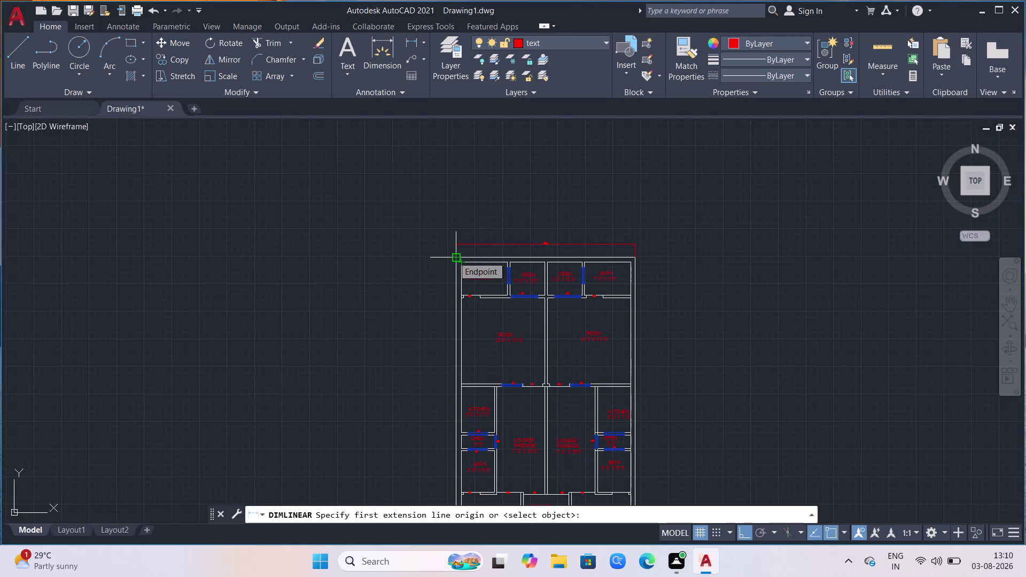
click(453, 256)
scroll(down, 3)
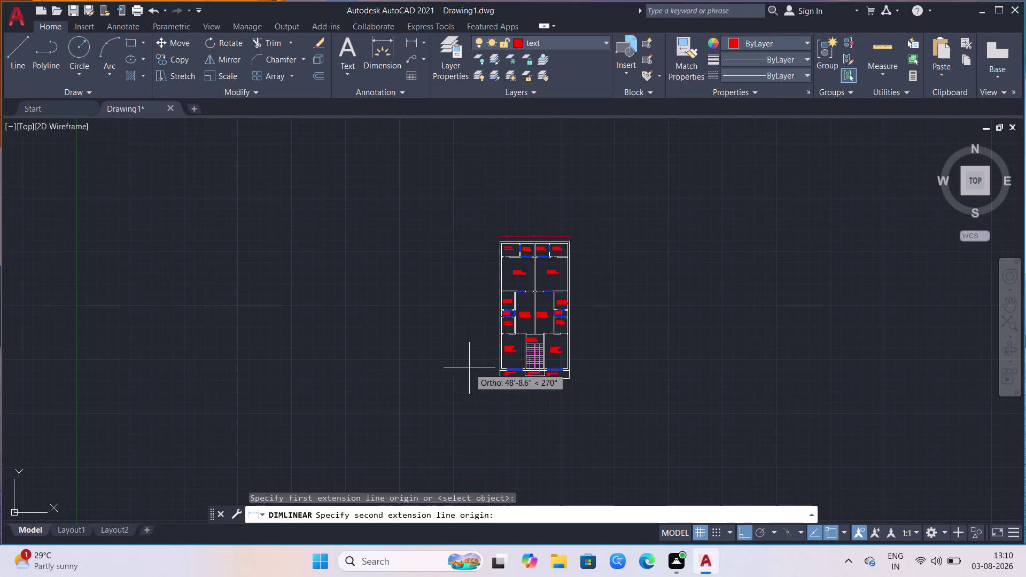
scroll(up, 3)
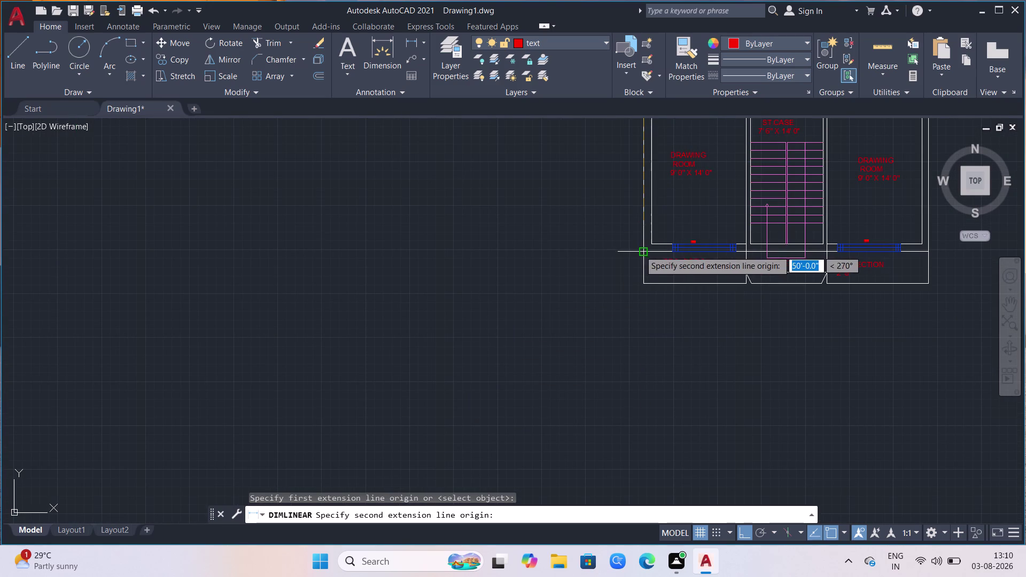
click(640, 252)
scroll(down, 3)
scroll(down, 3)
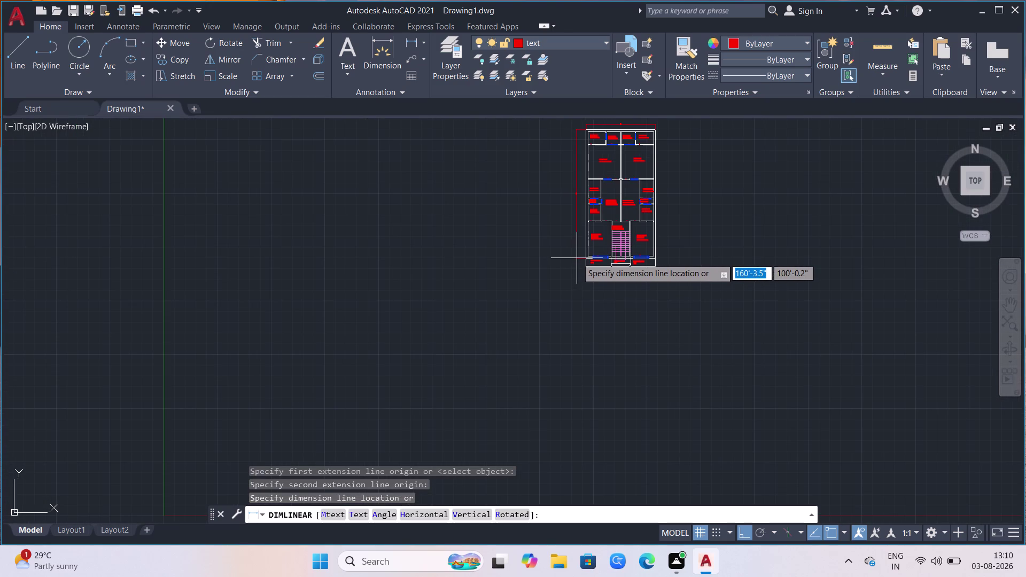
click(578, 258)
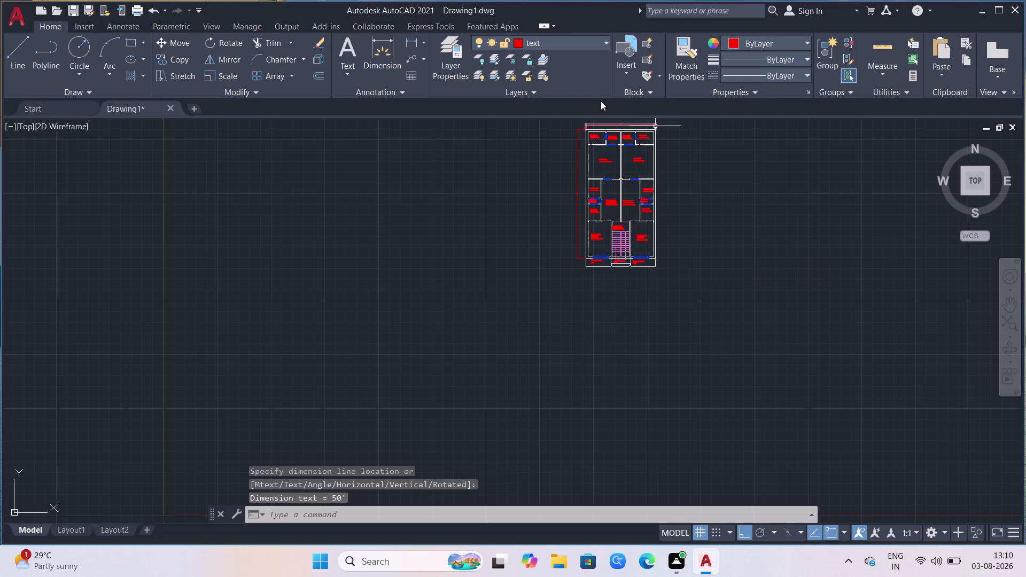
scroll(up, 3)
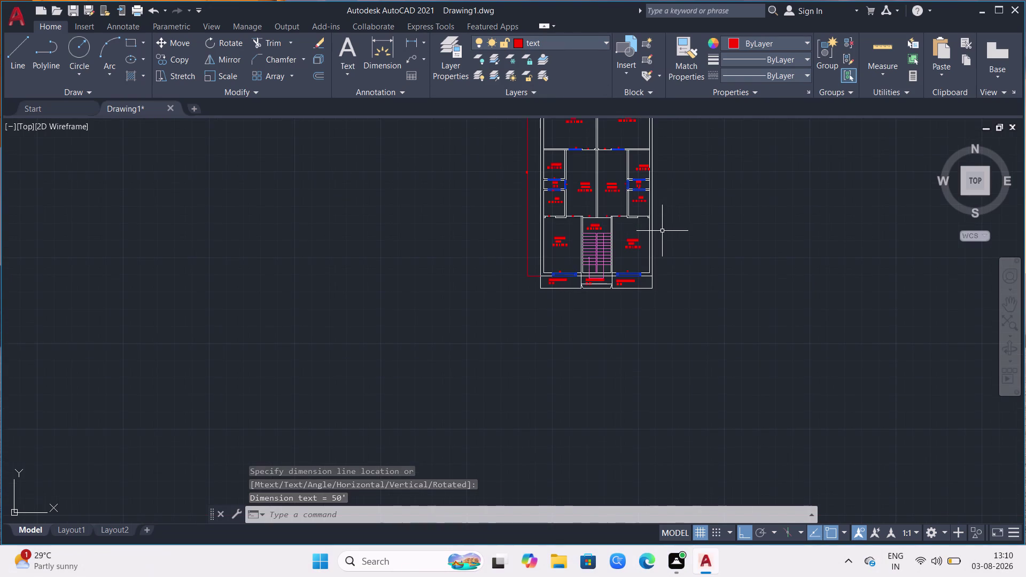
scroll(down, 3)
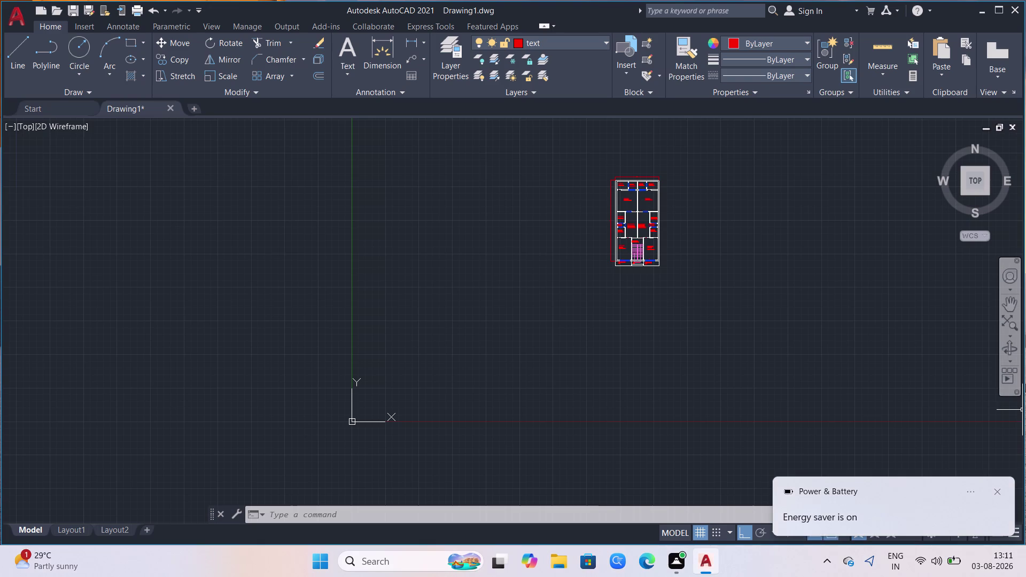
scroll(up, 3)
scroll(up, 3)
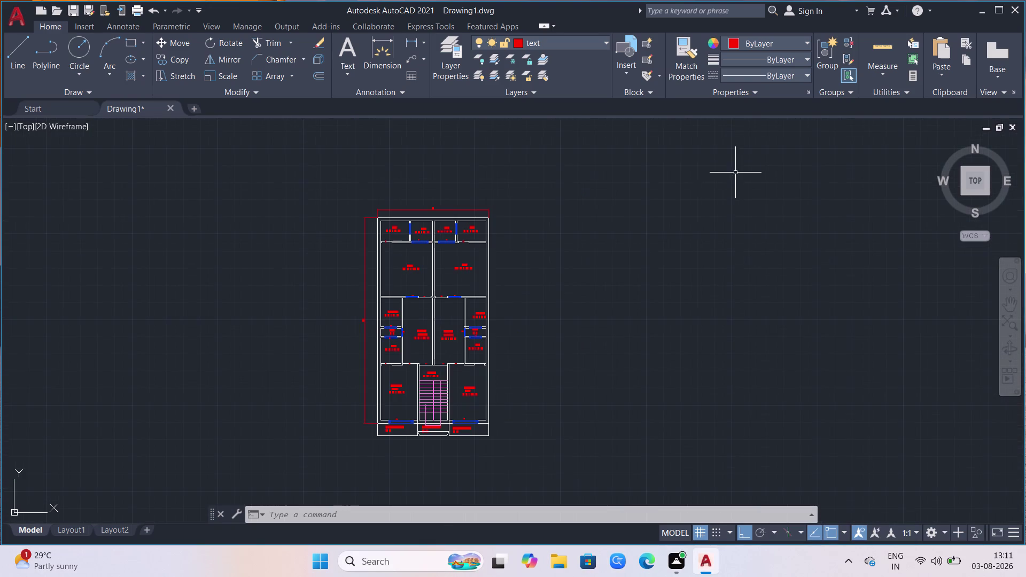
scroll(down, 3)
scroll(up, 3)
scroll(up, 3)
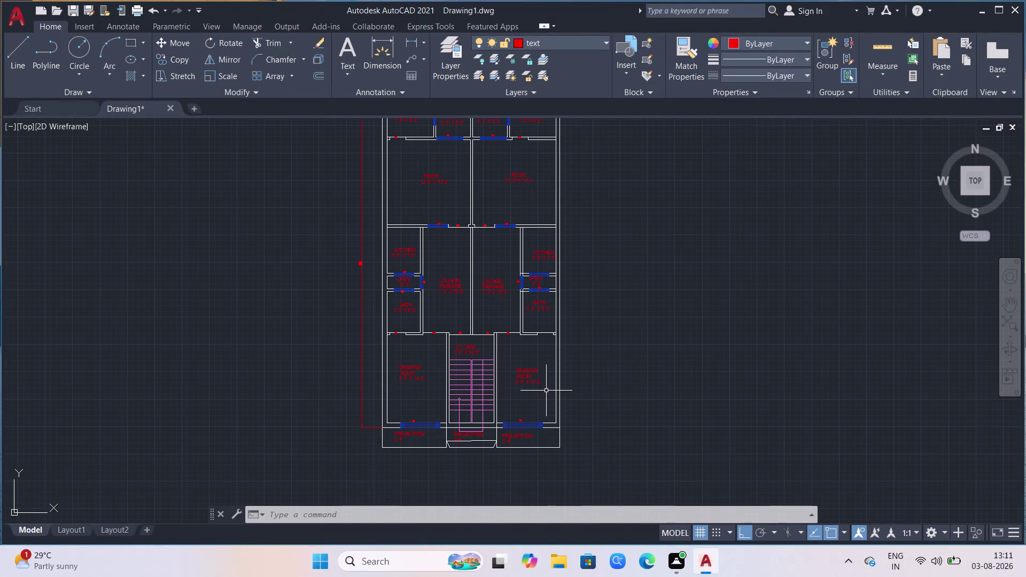
scroll(up, 3)
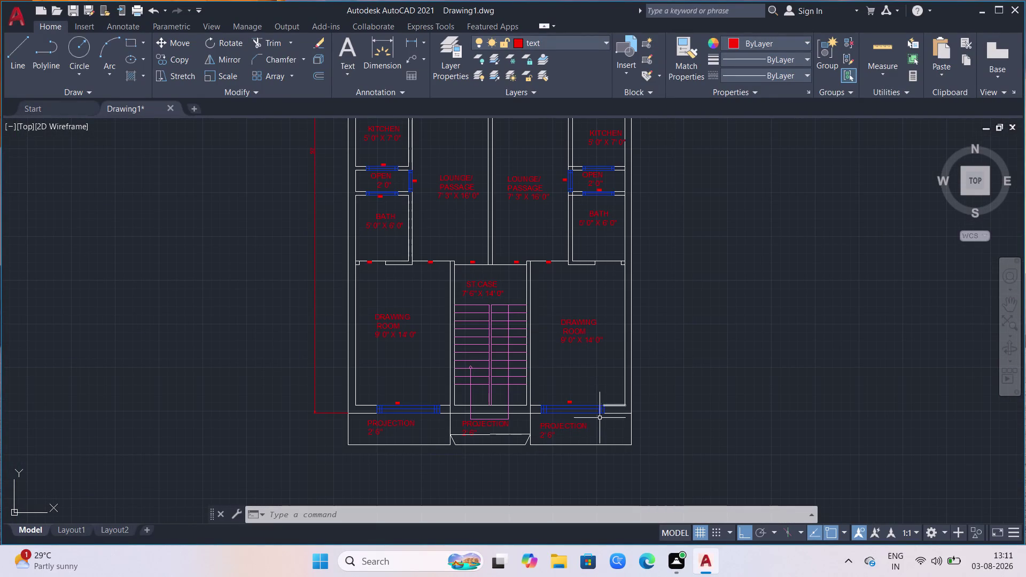
scroll(up, 3)
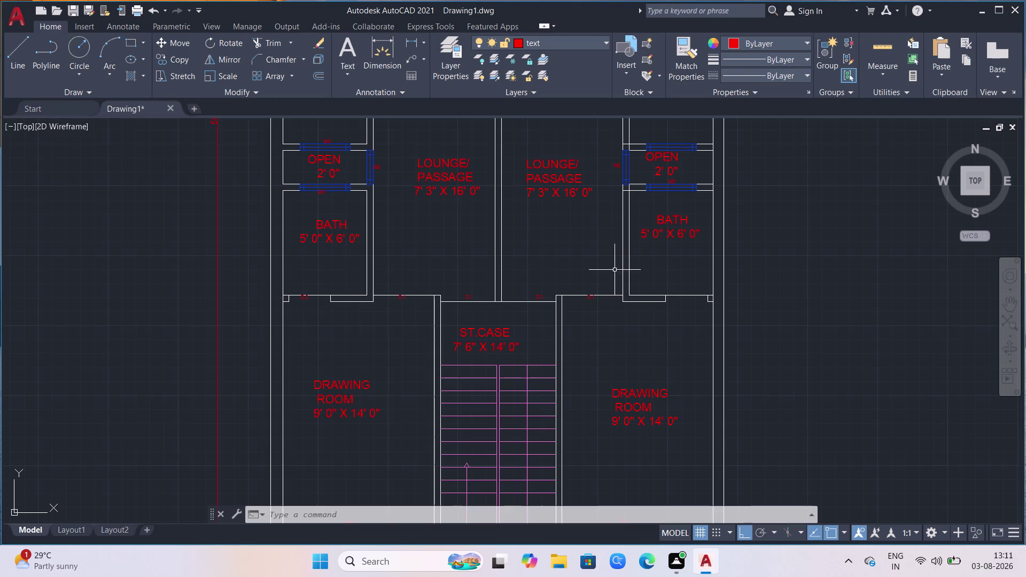
scroll(down, 3)
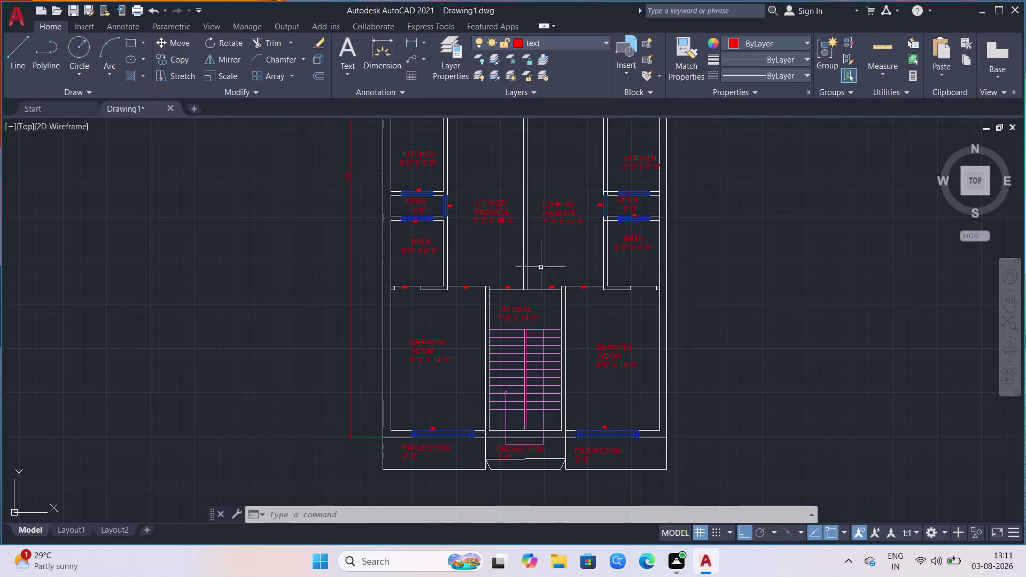
scroll(up, 3)
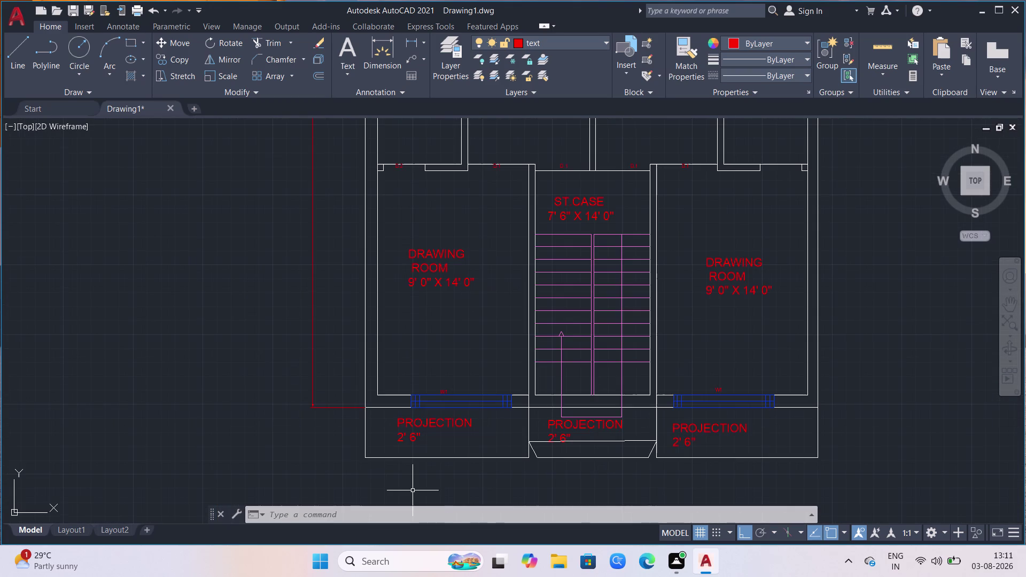
scroll(up, 3)
scroll(down, 3)
scroll(down, 3)
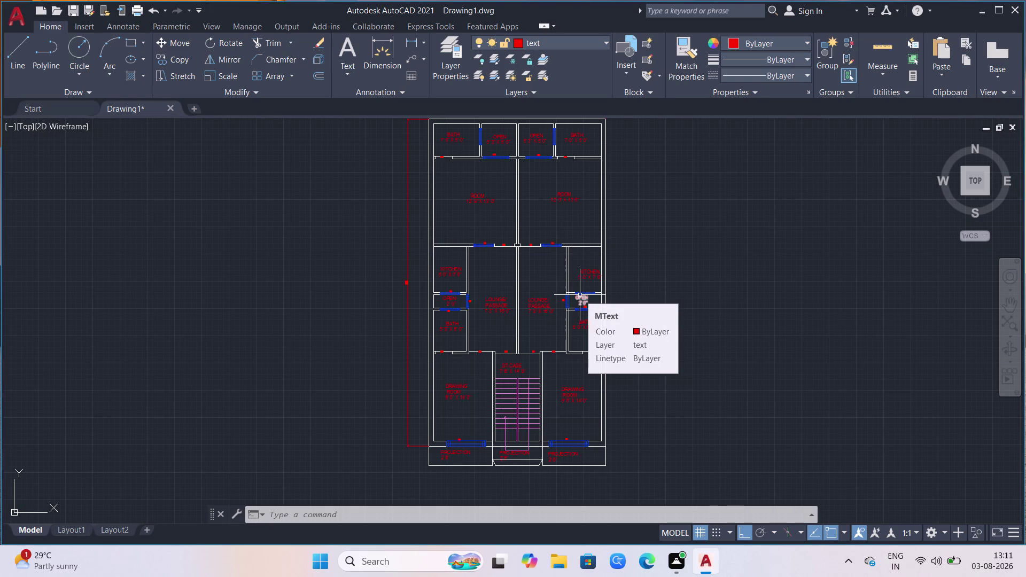
Start MTEXT below the plan, pick the first corner and try a 14 text height.
key(m)
key(t)
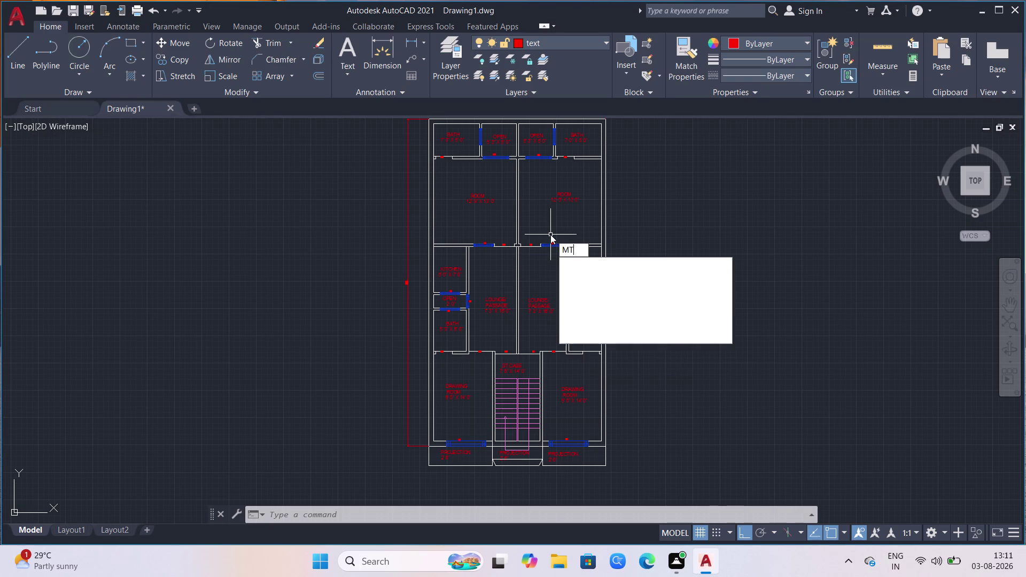
click(616, 265)
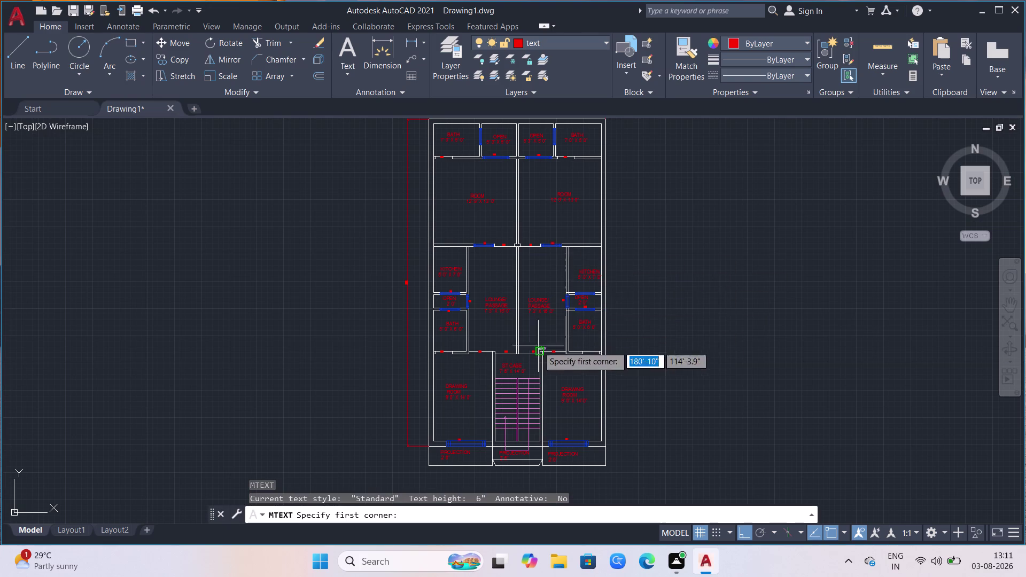
scroll(down, 3)
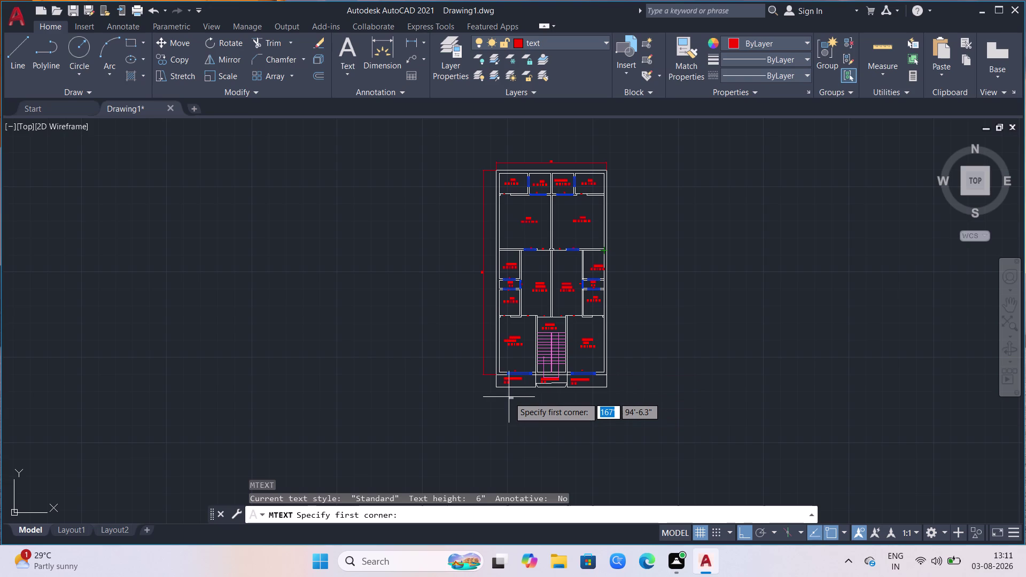
key(h)
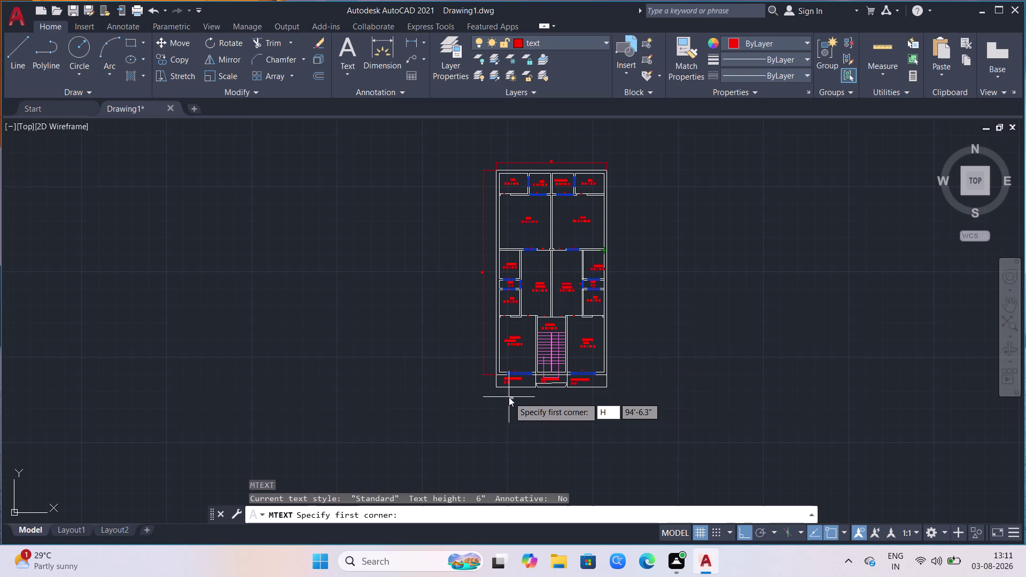
click(509, 397)
key(h)
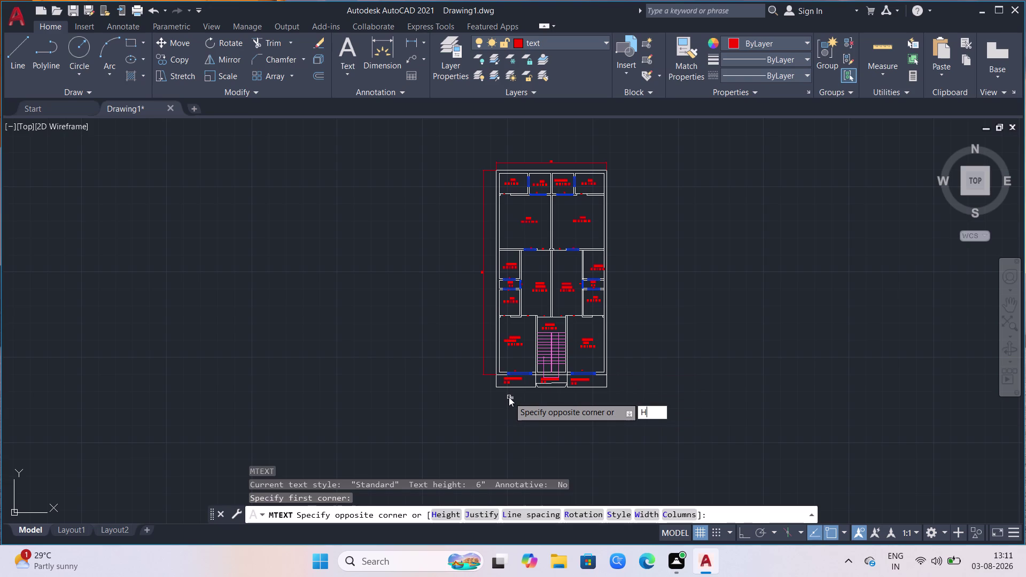
key(Return)
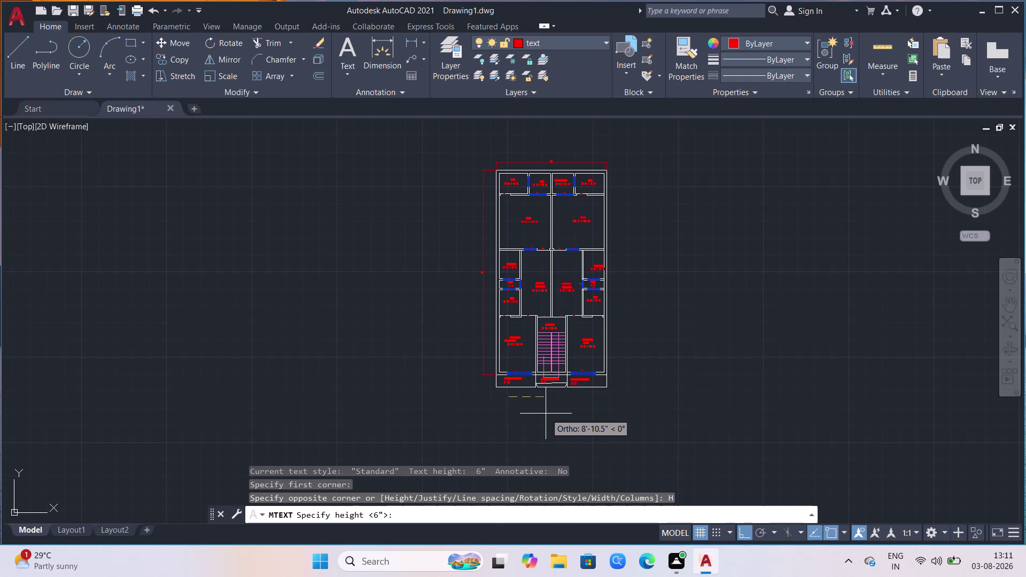
text(1)
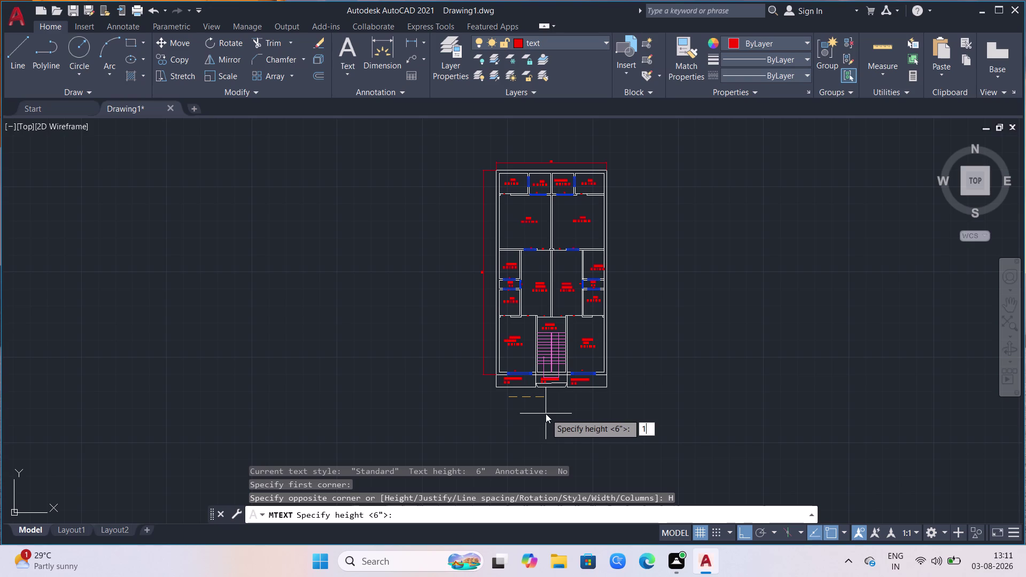
text(4)
key(Return)
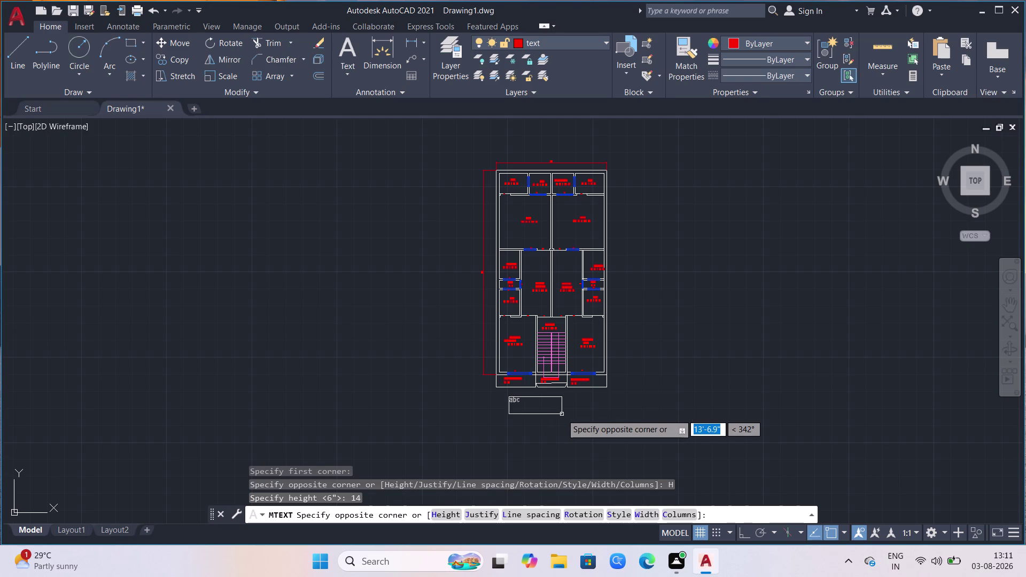
key(h)
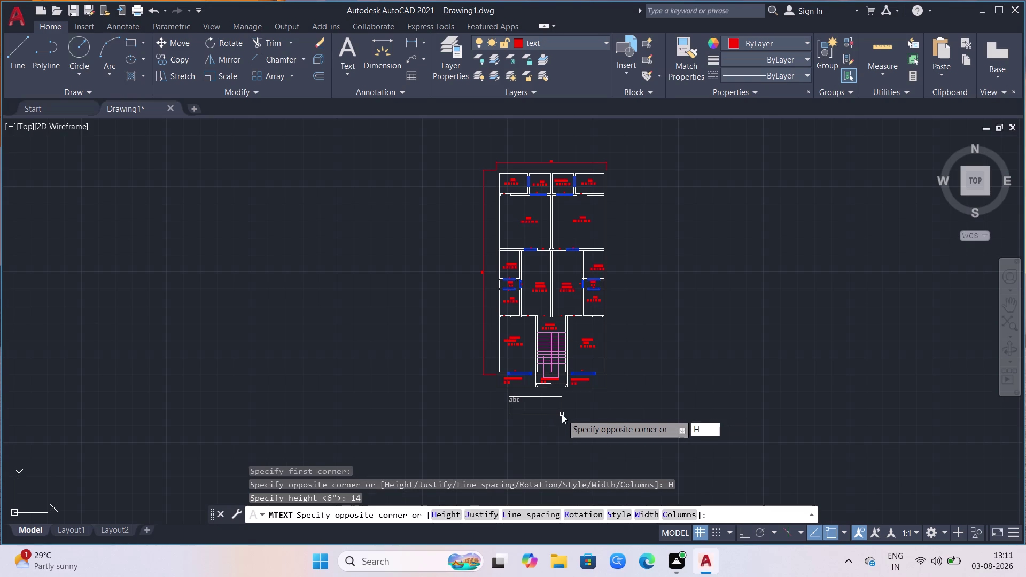
key(Return)
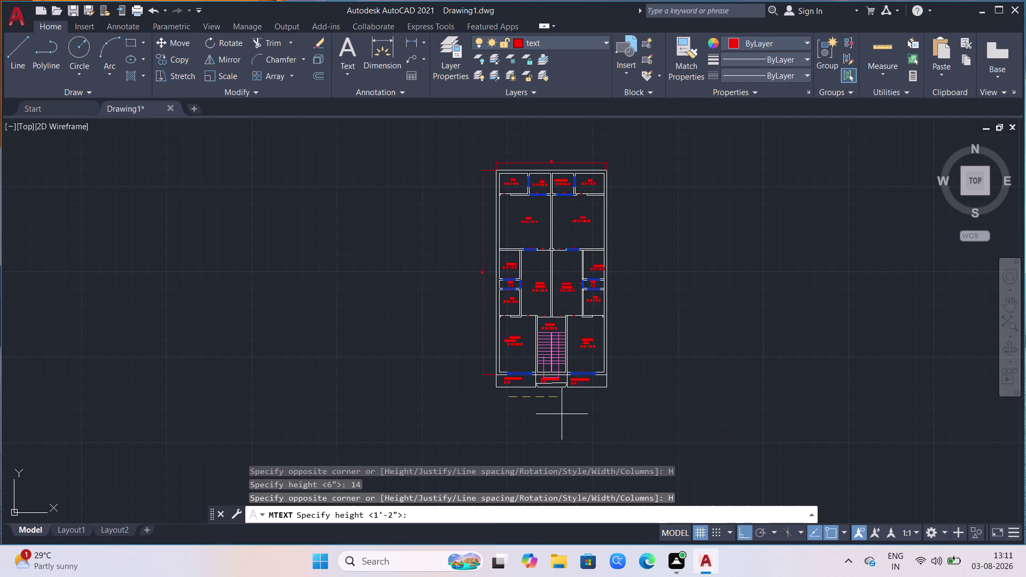
text(11)
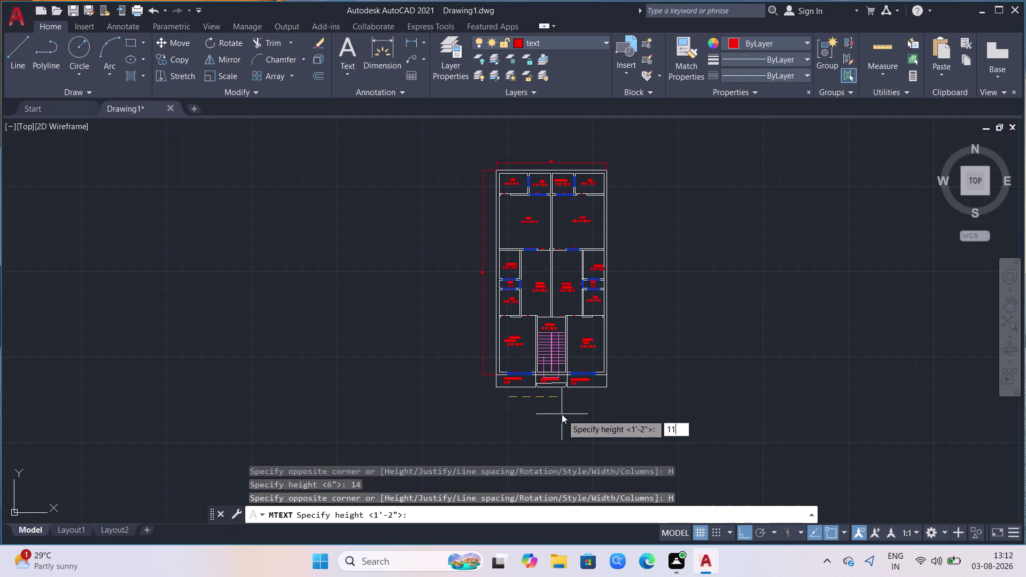
key(BackSpace)
key(4)
key(Return)
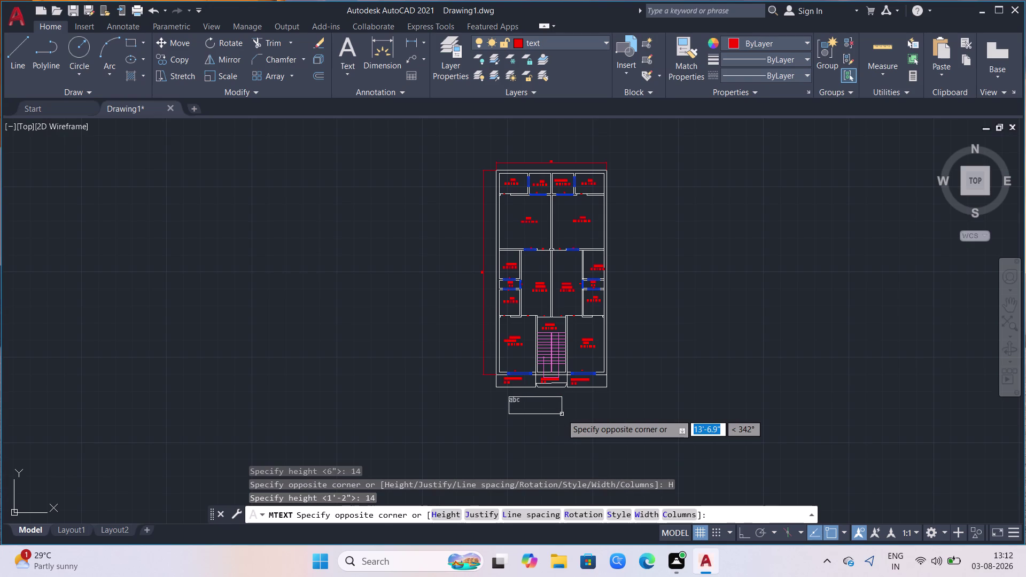
Change the text height to 15 inches and pick the text box's far corner.
key(1)
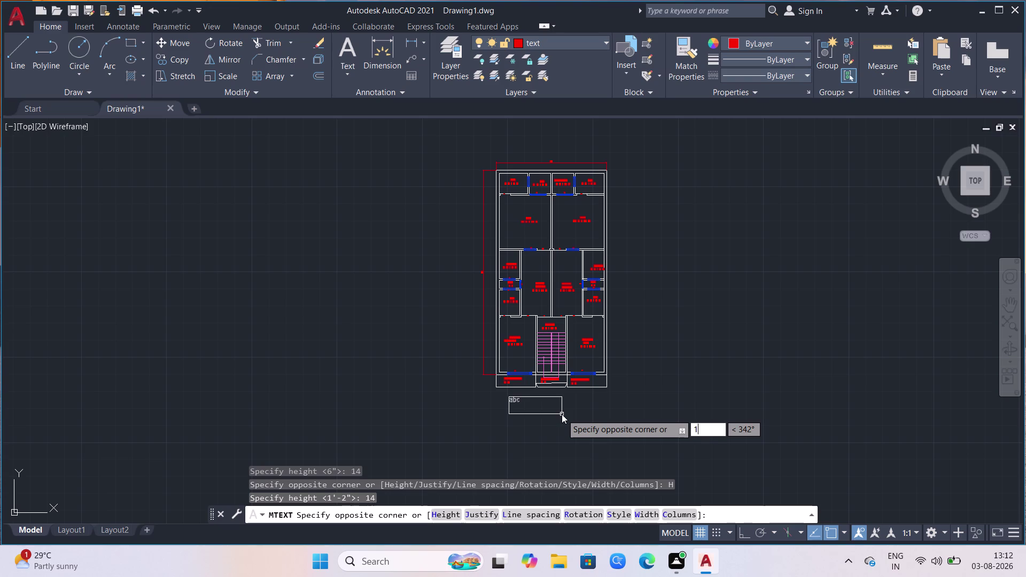
key(h)
key(BackSpace)
key(BackSpace)
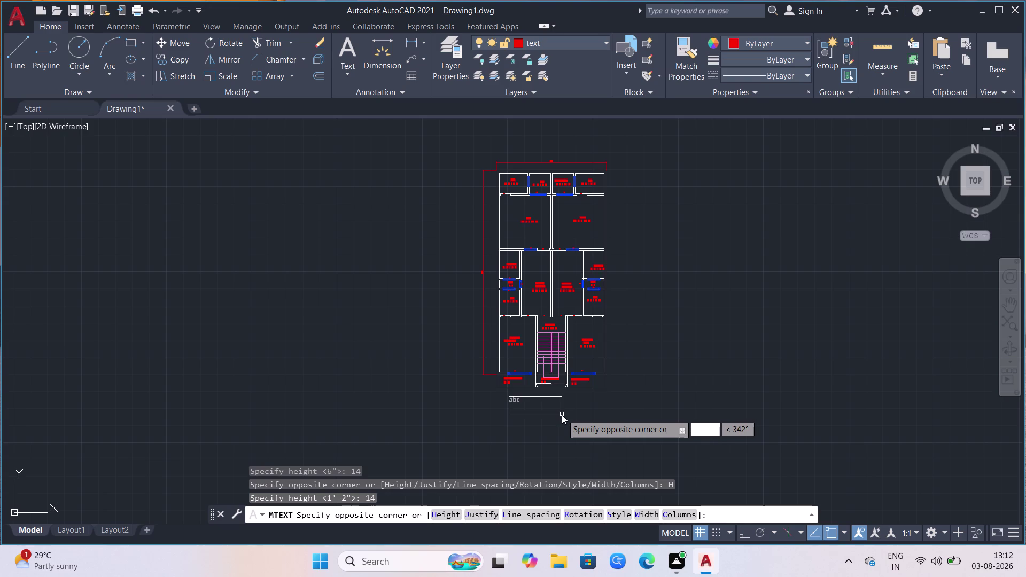
key(h)
key(Return)
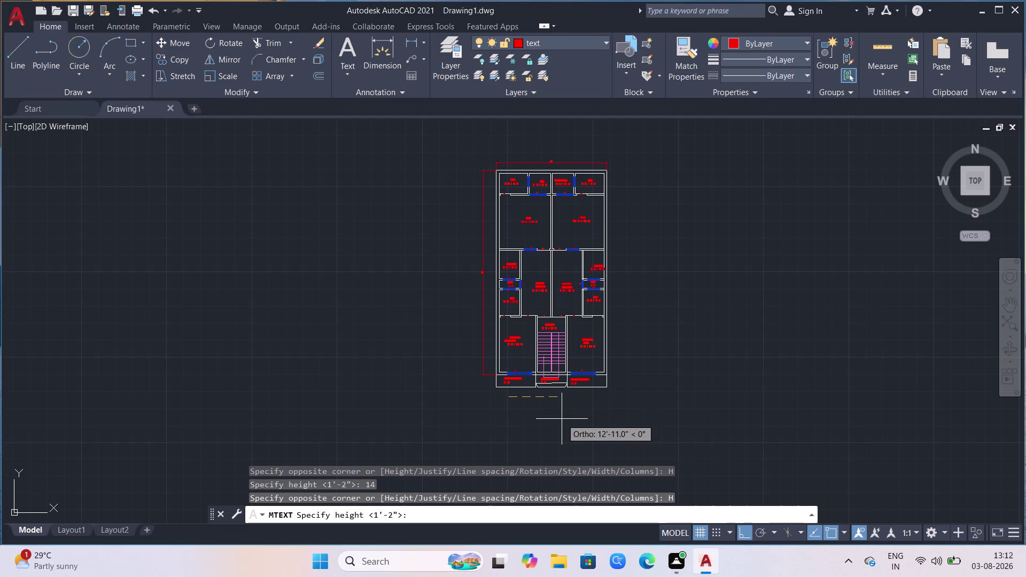
key(1)
key(5)
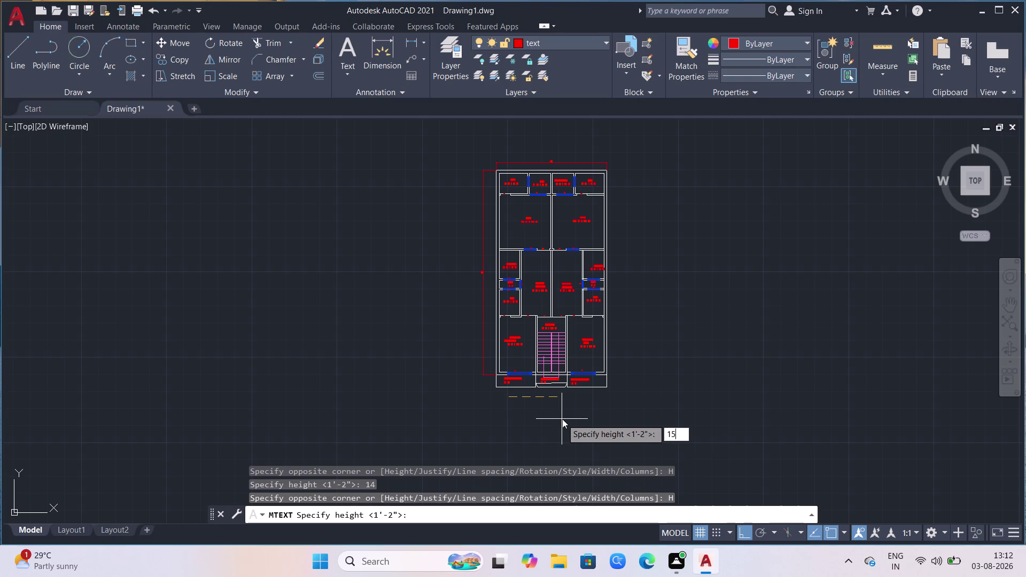
text("})
key(BackSpace)
key(Return)
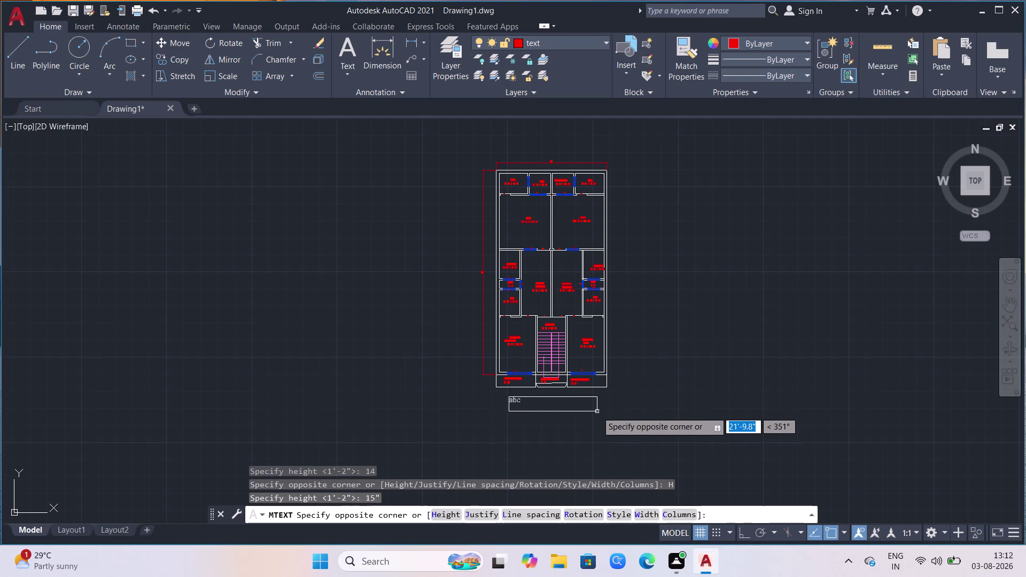
click(597, 412)
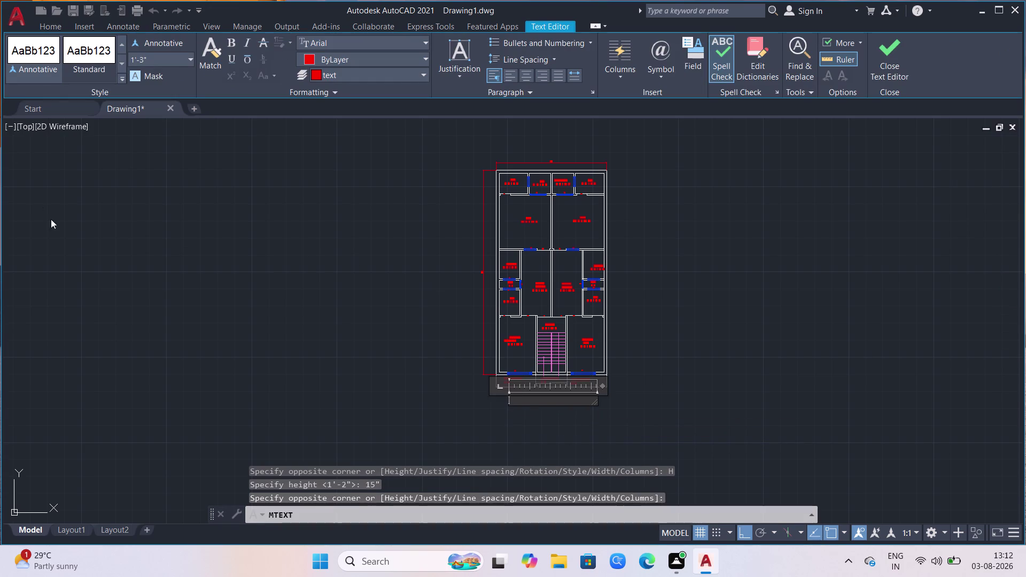
Enter the underlined title GROUND FLOOR PLAN in the text box and exit the editor.
click(234, 58)
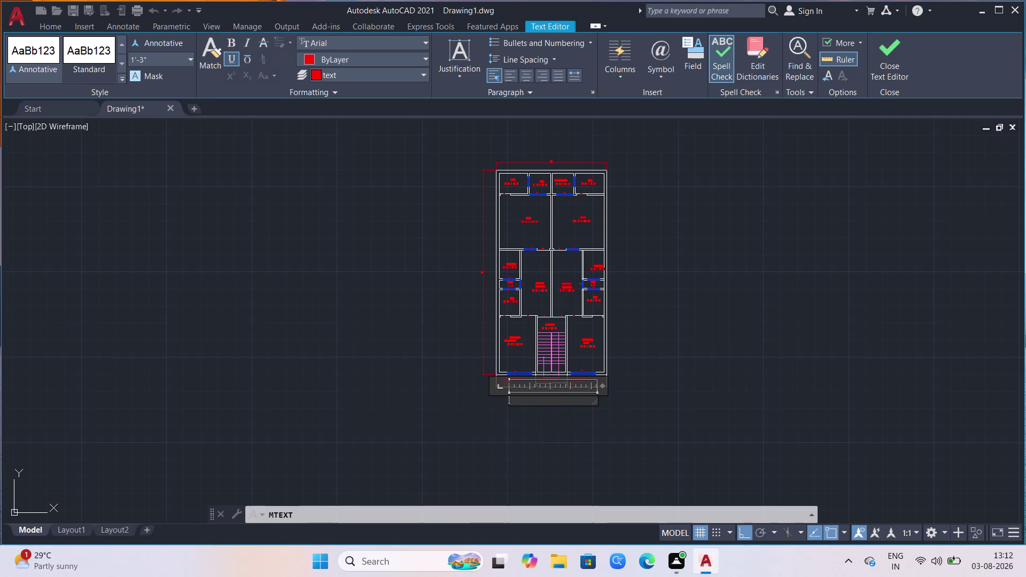
text(GRO)
text(UN)
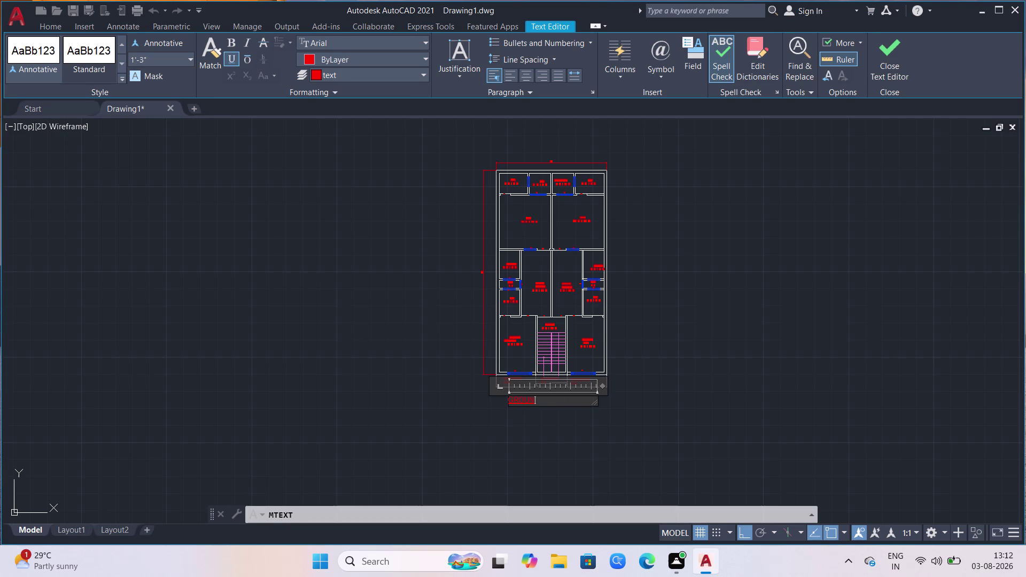
key(d)
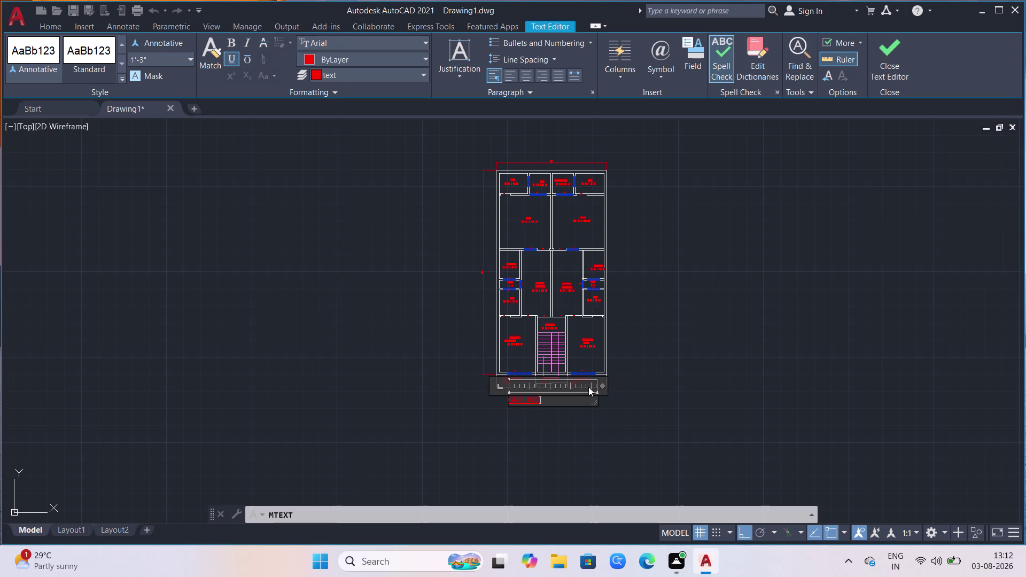
key(space)
text(FLOOR)
key(space)
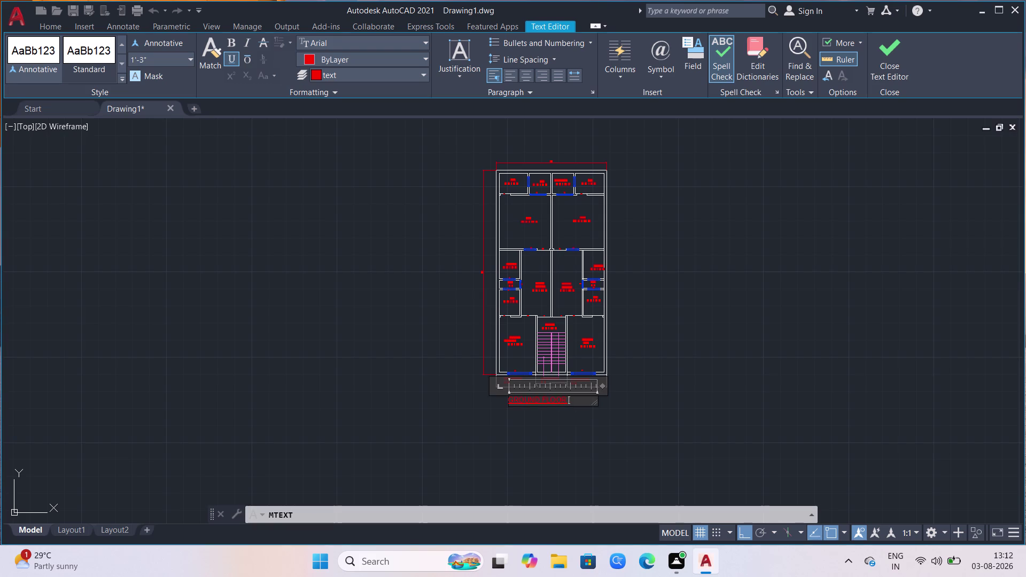
text(PLAN)
key(space)
click(743, 261)
scroll(up, 3)
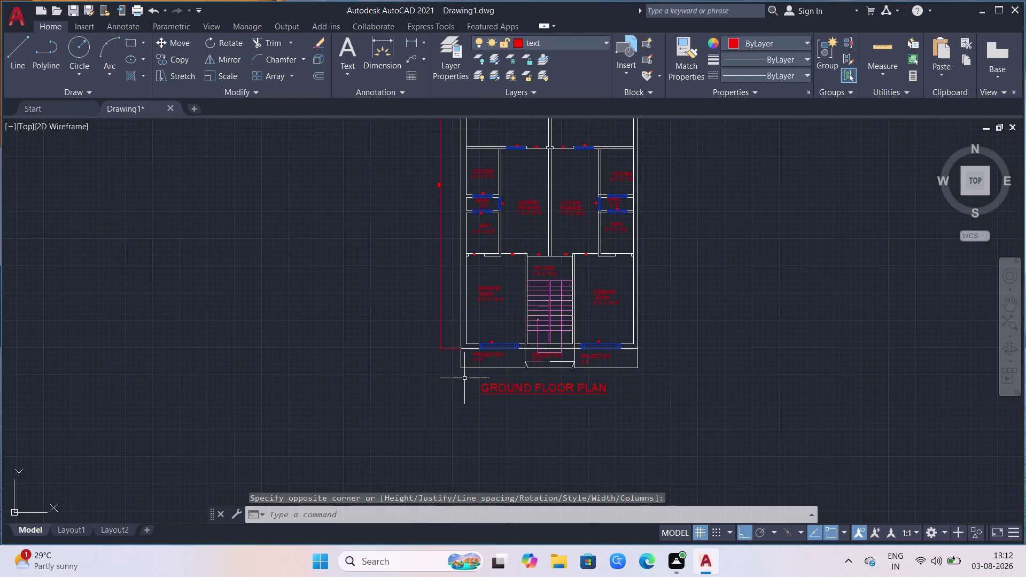
Put the selected GROUND FLOOR PLAN title on the walls layer, then deselect it.
click(464, 378)
click(641, 427)
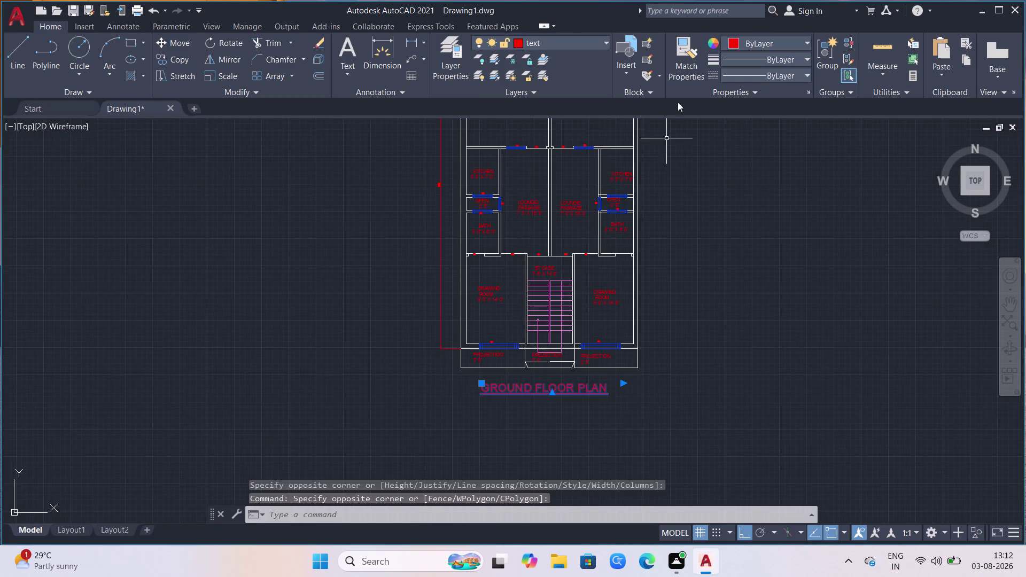
click(603, 42)
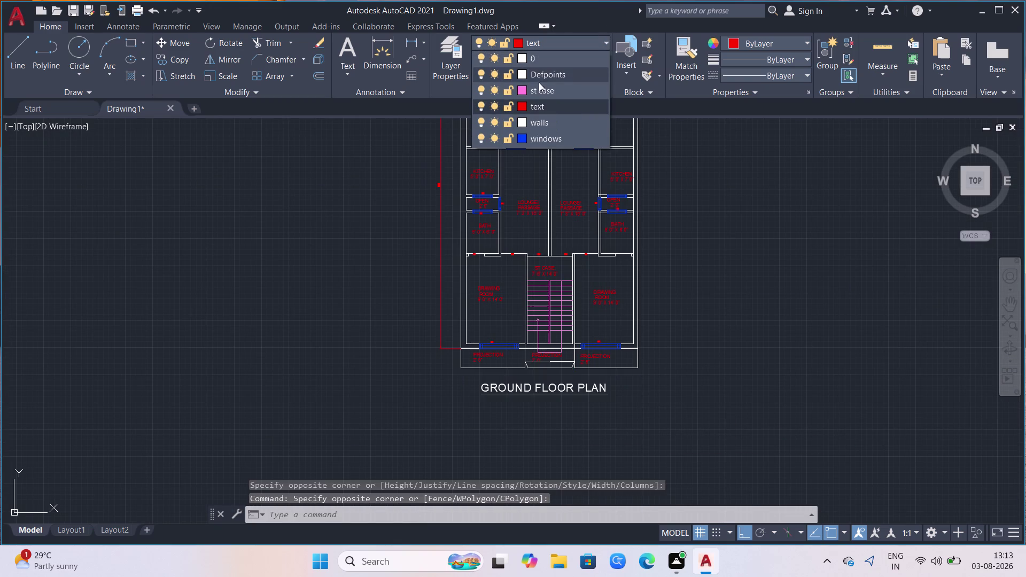
click(533, 122)
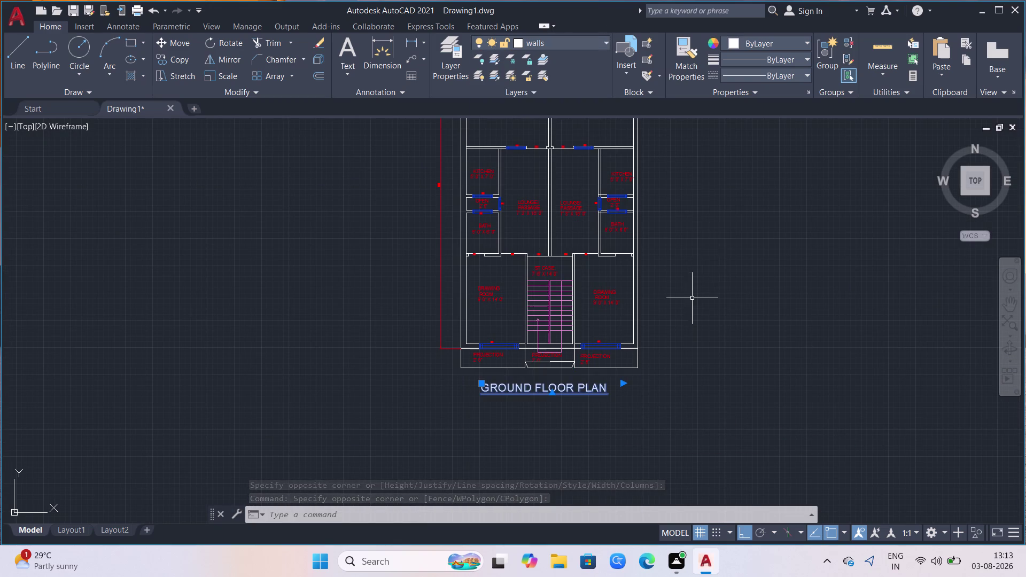
scroll(down, 3)
key(Escape)
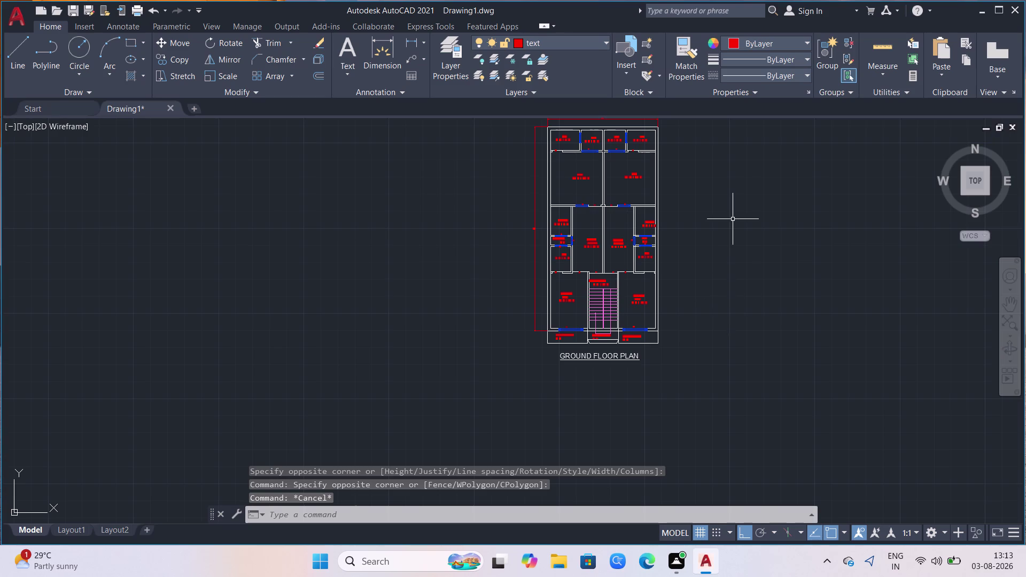
scroll(down, 3)
scroll(up, 3)
scroll(down, 3)
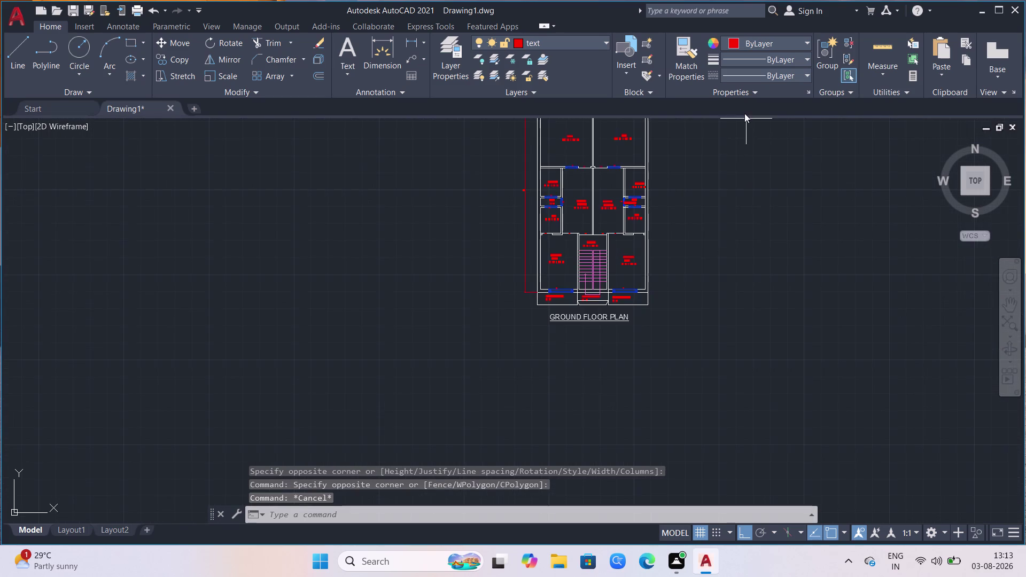
scroll(up, 3)
scroll(up, 3)
scroll(down, 3)
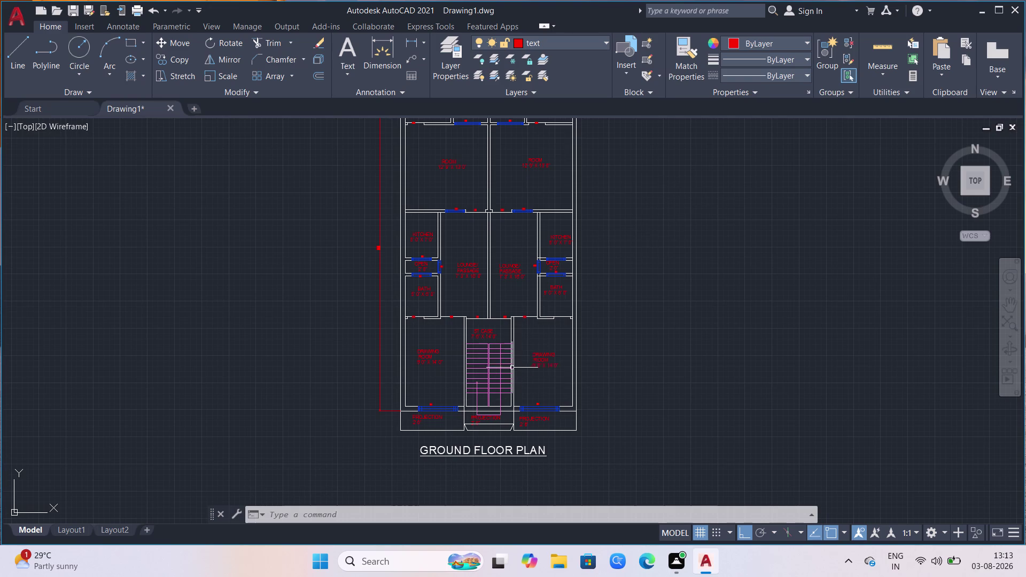
Zoom in on the staircase bottom and start the Trim command (TR).
scroll(up, 3)
scroll(up, 3)
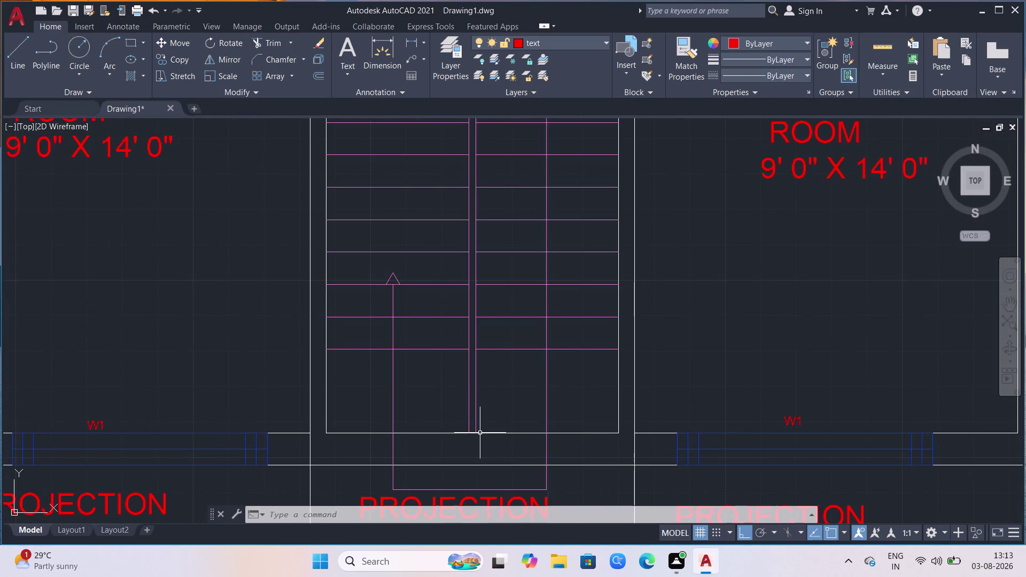
scroll(down, 3)
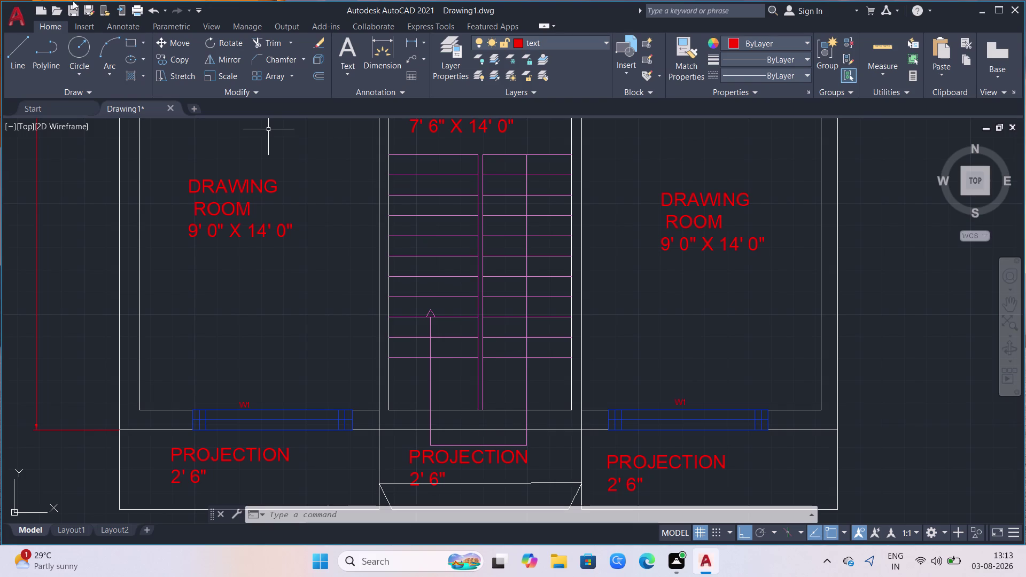
key(t)
key(r)
key(Return)
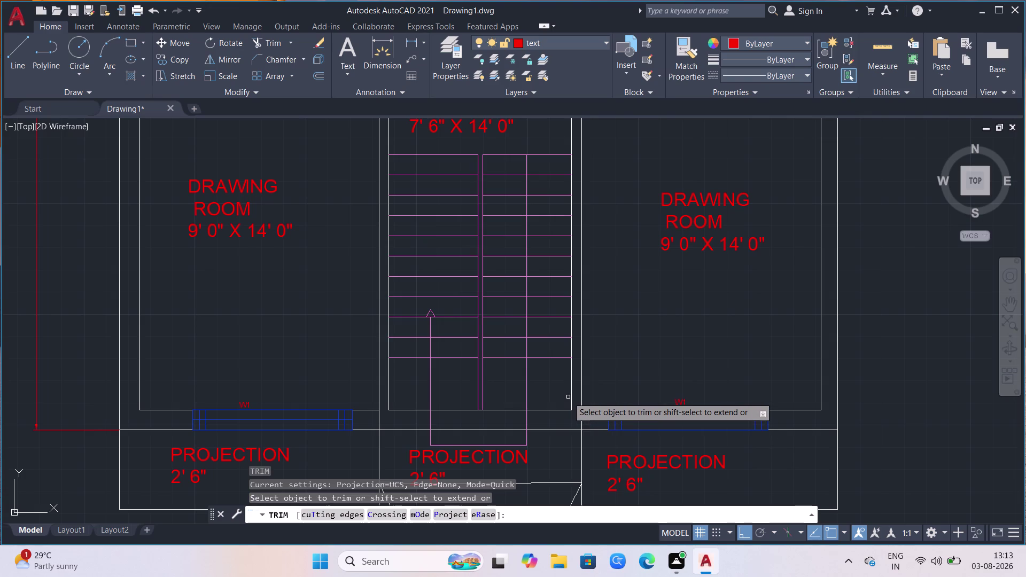
Trim the stray line segments along the bottom of the staircase opening.
click(570, 398)
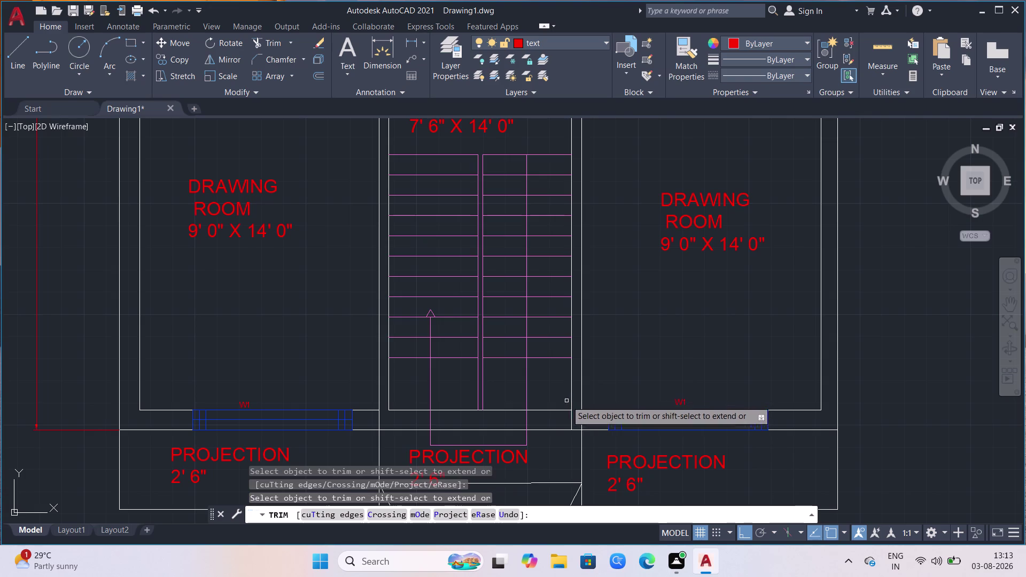
click(390, 400)
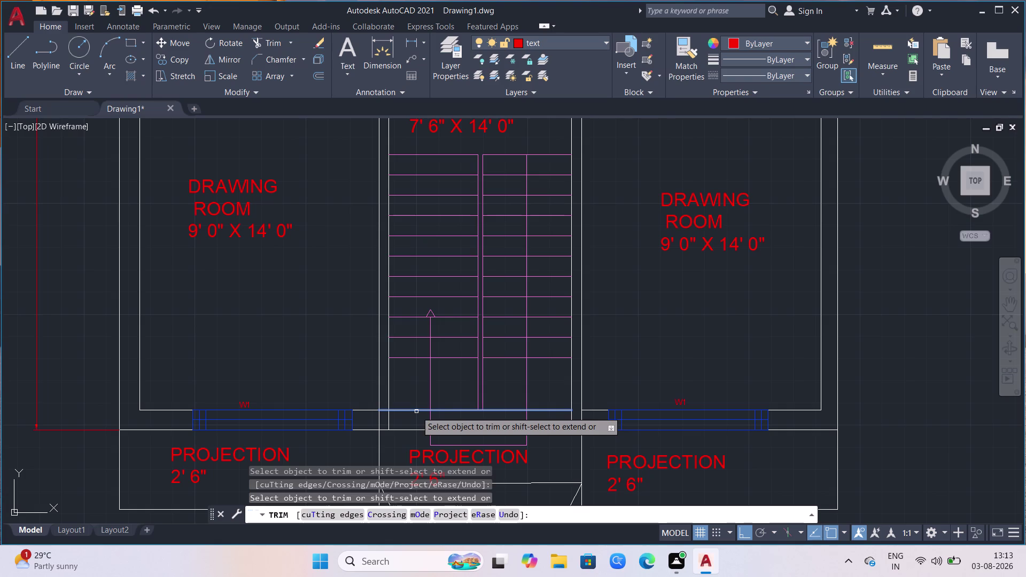
click(416, 411)
click(417, 412)
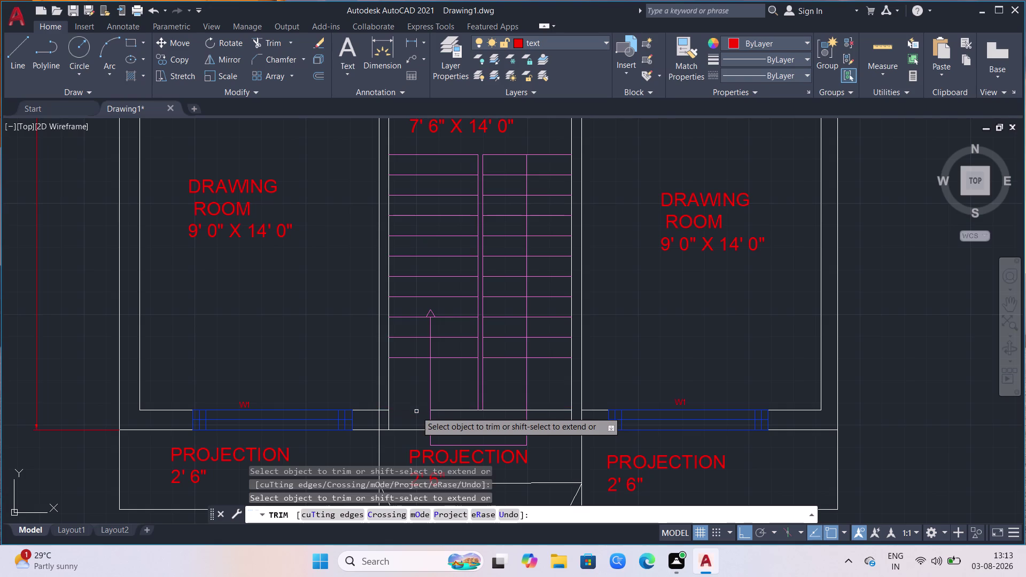
click(453, 409)
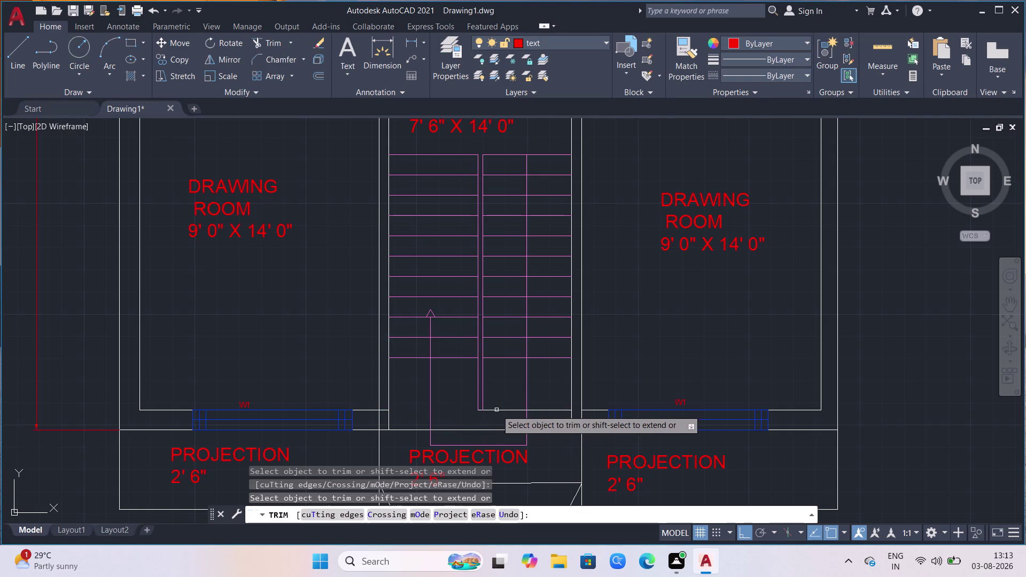
click(496, 410)
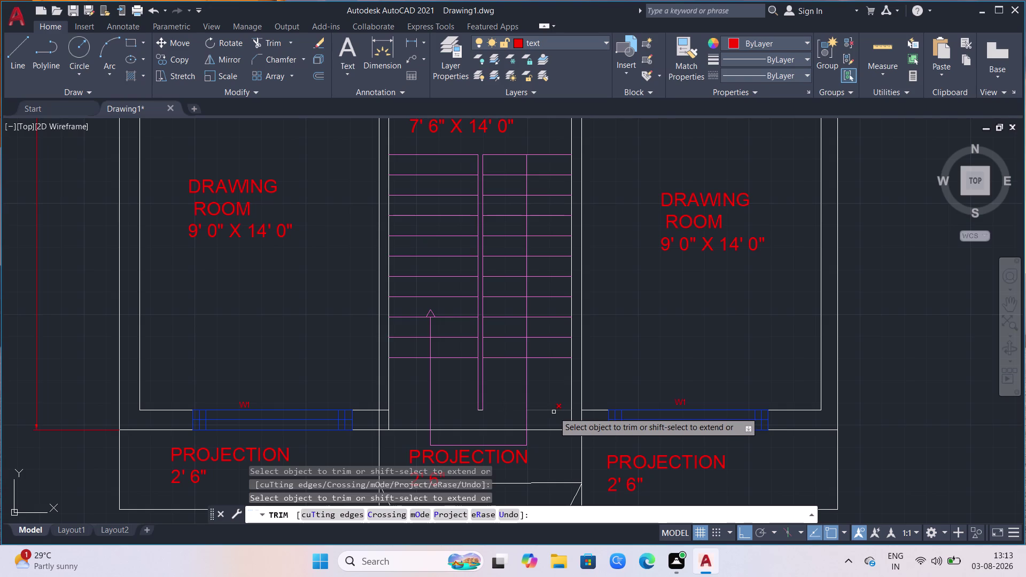
click(554, 412)
scroll(up, 3)
click(485, 411)
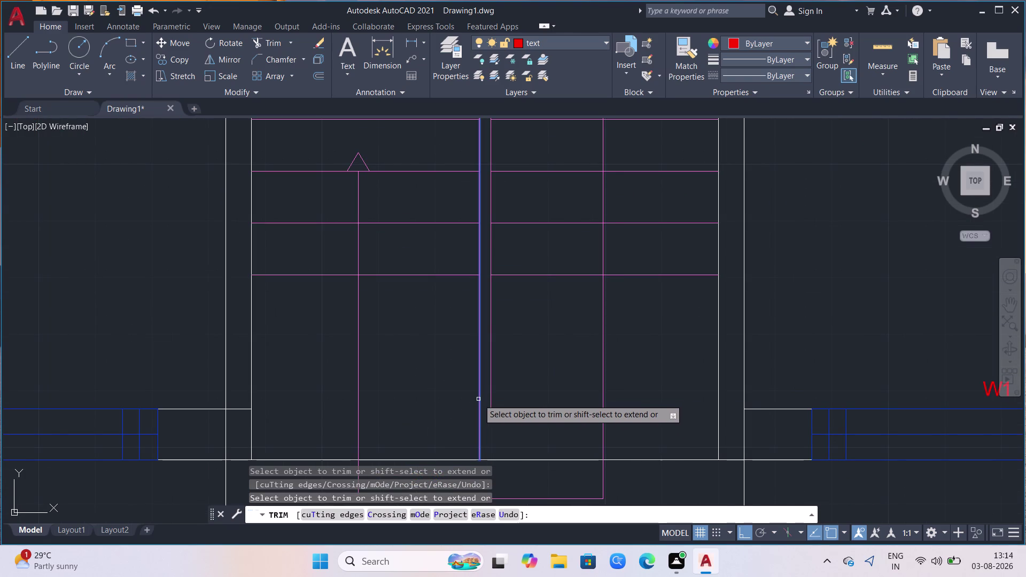
Trim the stray vertical lines inside the staircase and fence-trim the remaining lines.
click(479, 400)
click(492, 398)
scroll(down, 3)
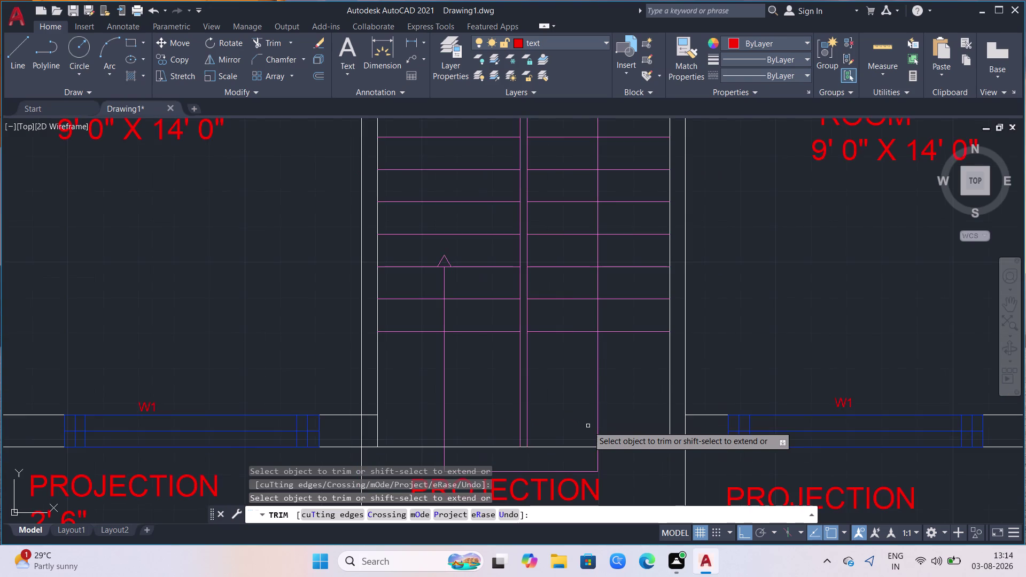
scroll(down, 3)
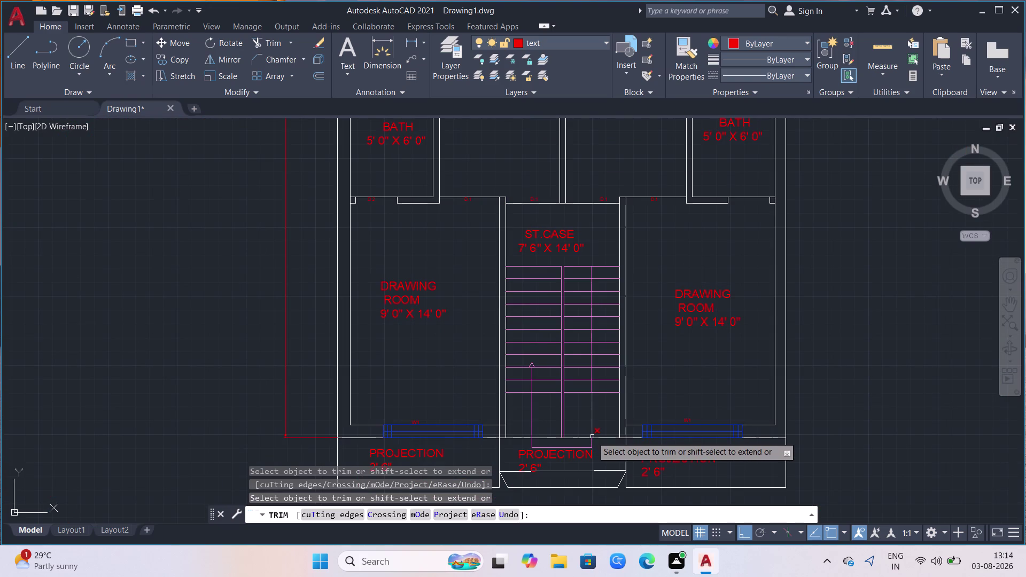
scroll(down, 3)
scroll(up, 3)
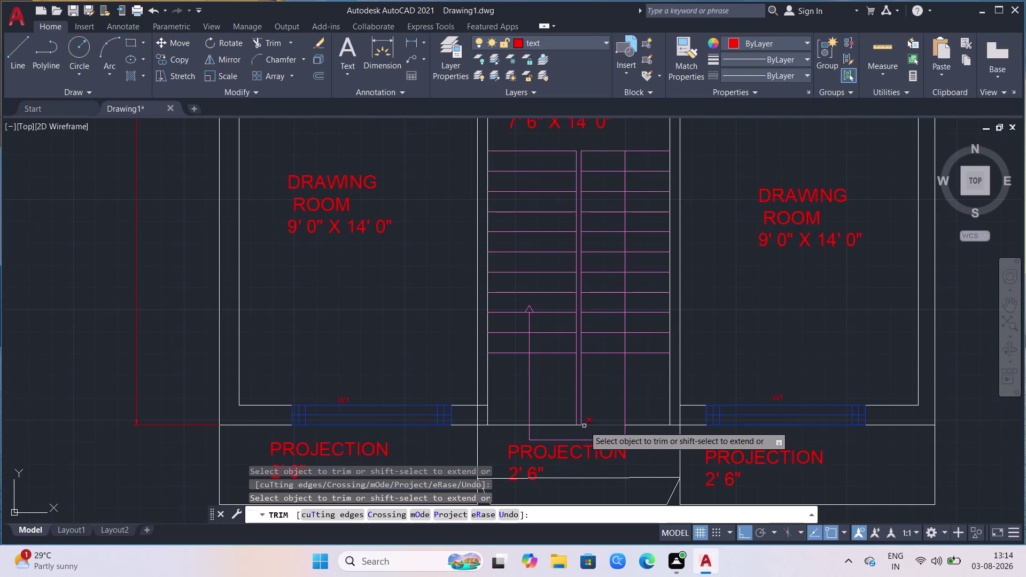
click(586, 380)
click(570, 388)
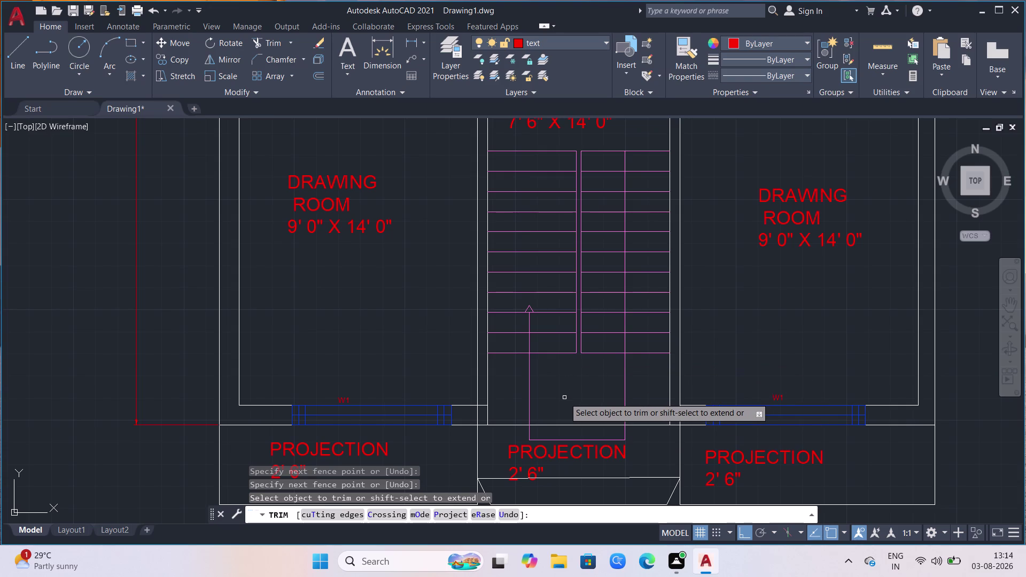
key(Escape)
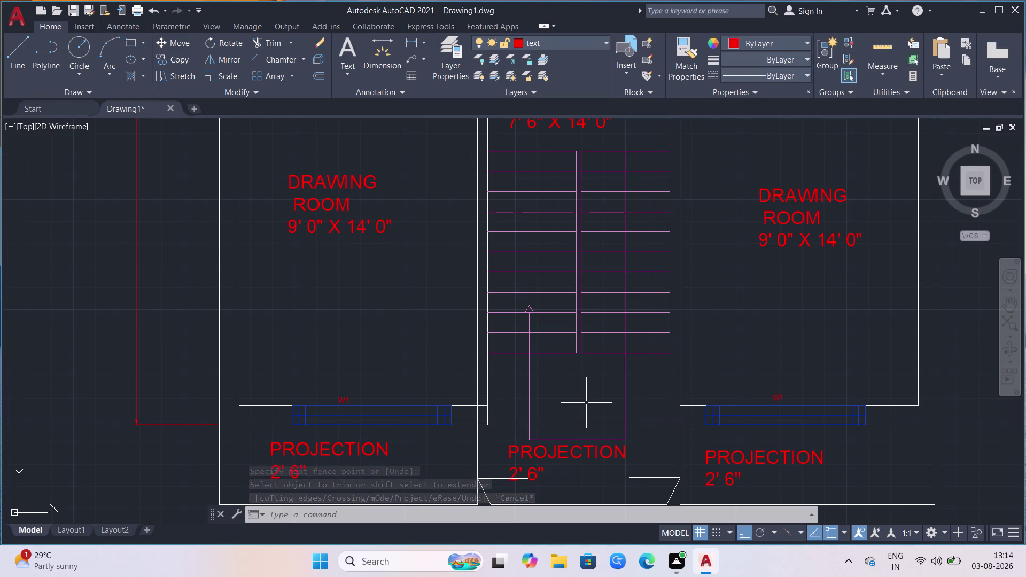
Create a GATE text label with height 4 at the staircase opening.
key(m)
key(t)
key(Return)
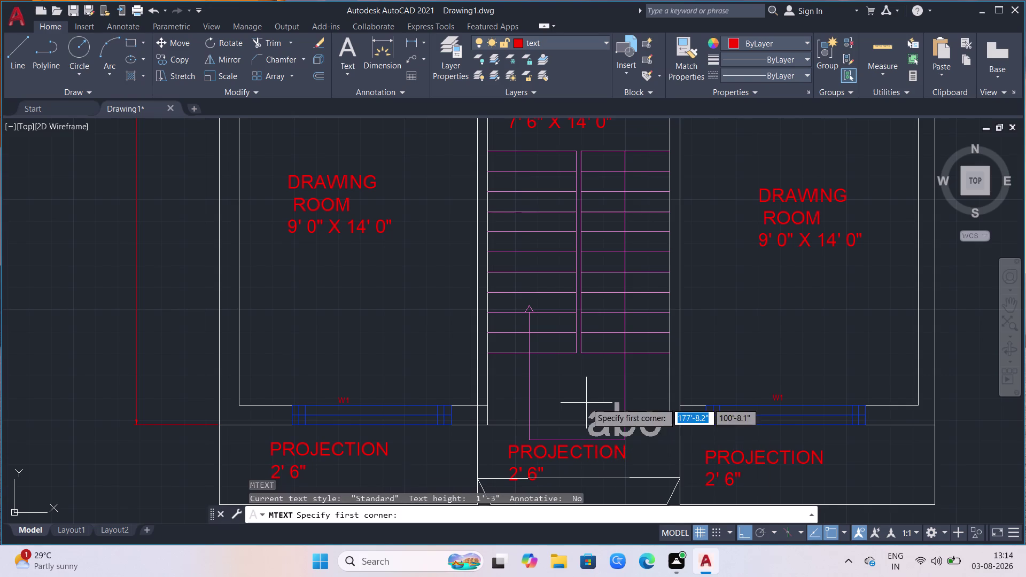
scroll(up, 3)
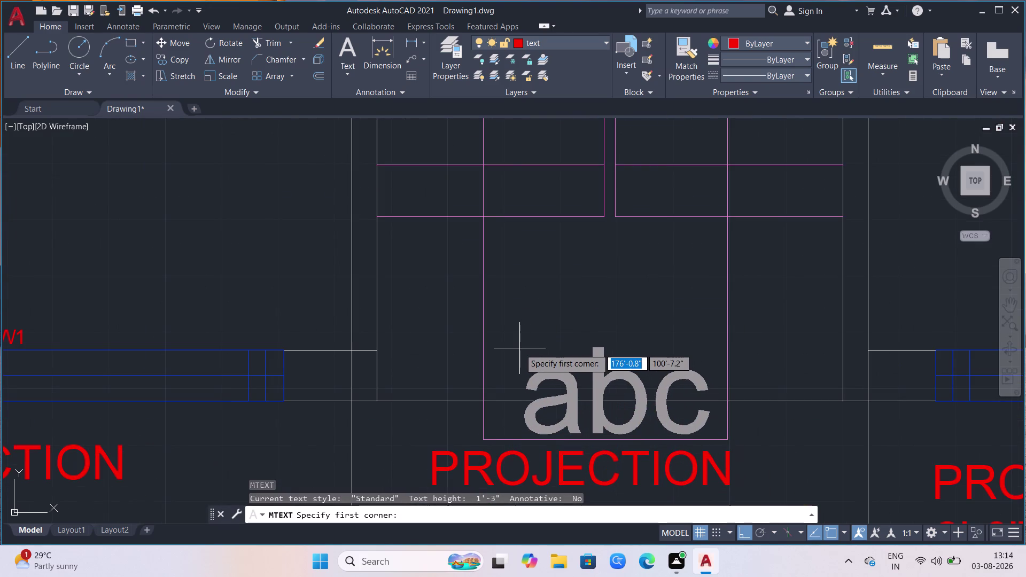
click(505, 325)
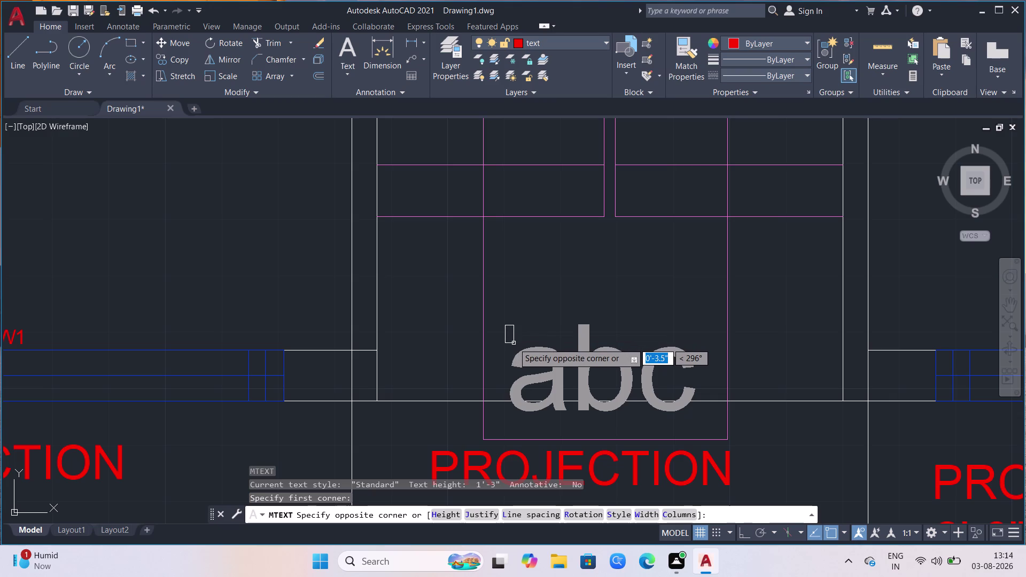
key(h)
key(Return)
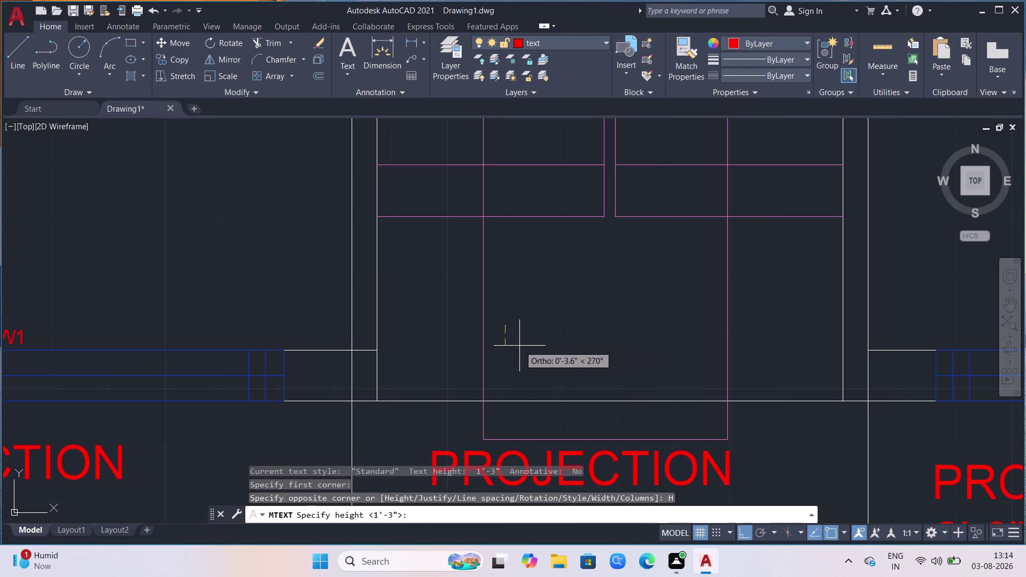
key(4)
key(Return)
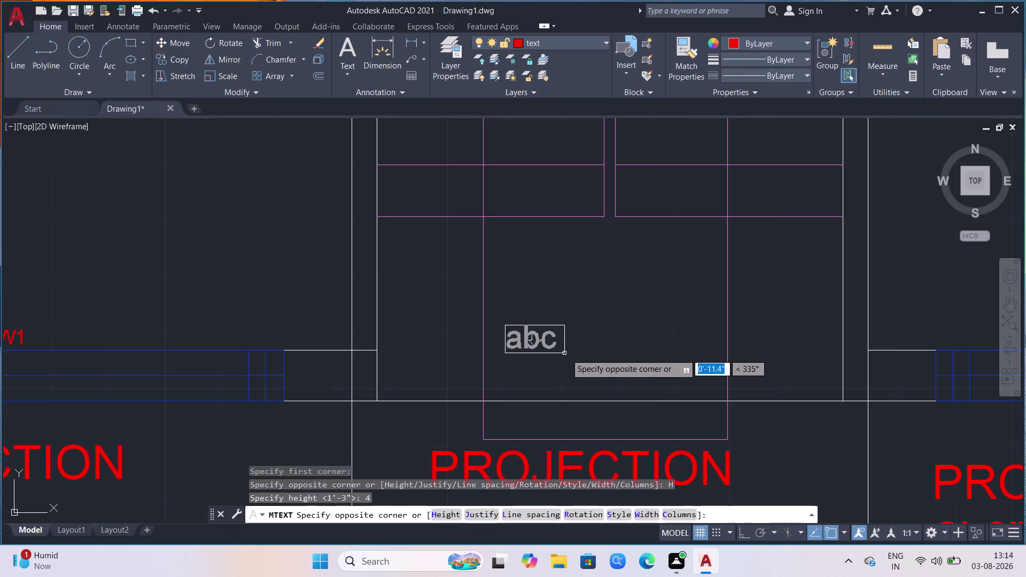
click(596, 358)
text(G)
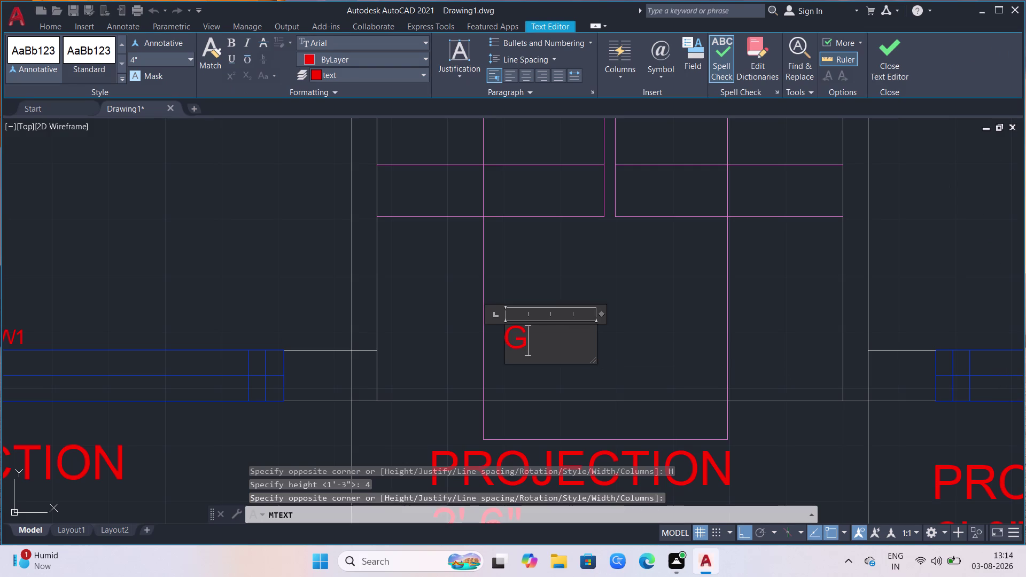
text(ATE)
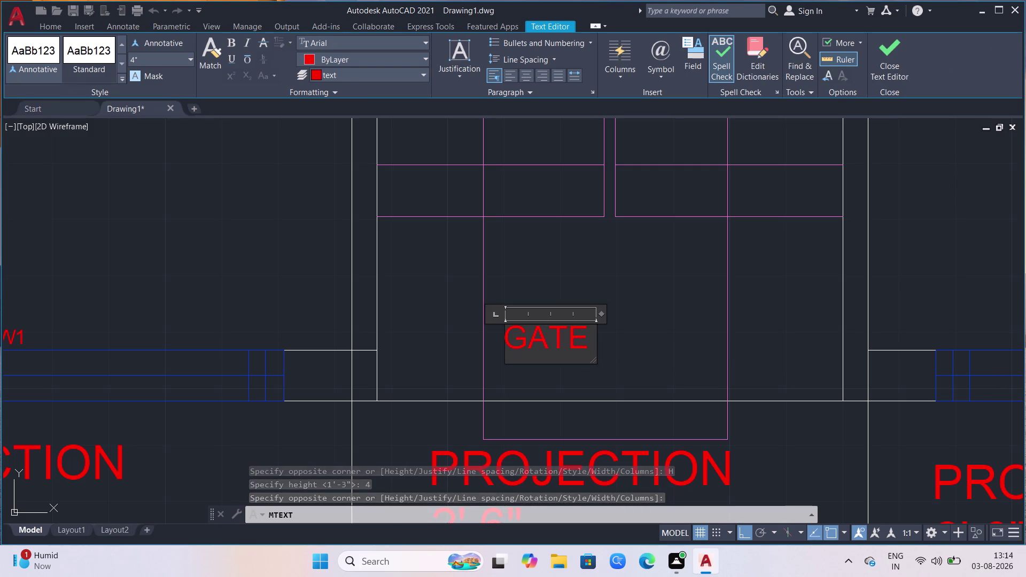
key(Return)
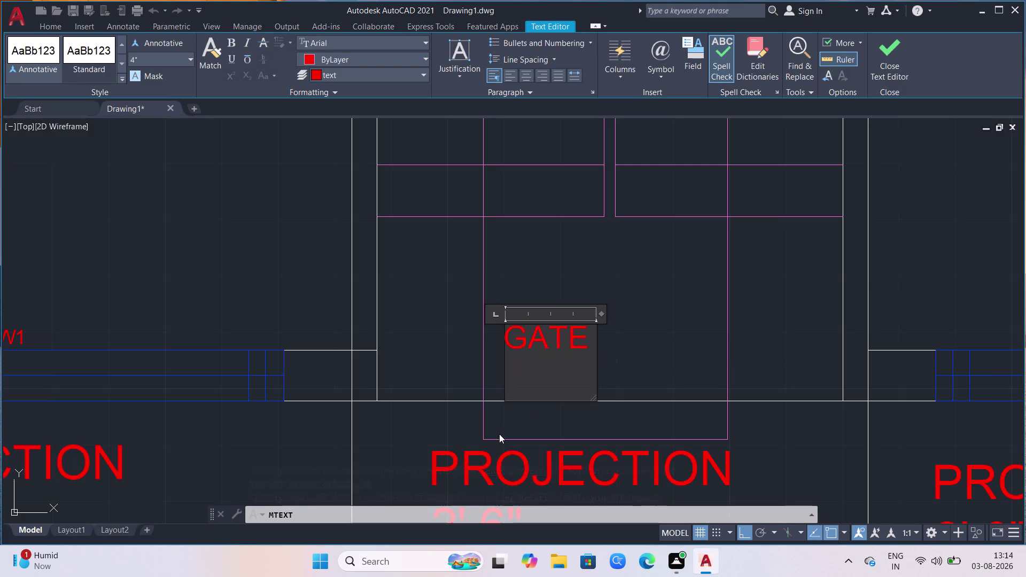
click(437, 339)
Grip-move the GATE label down onto the front wall line.
click(529, 335)
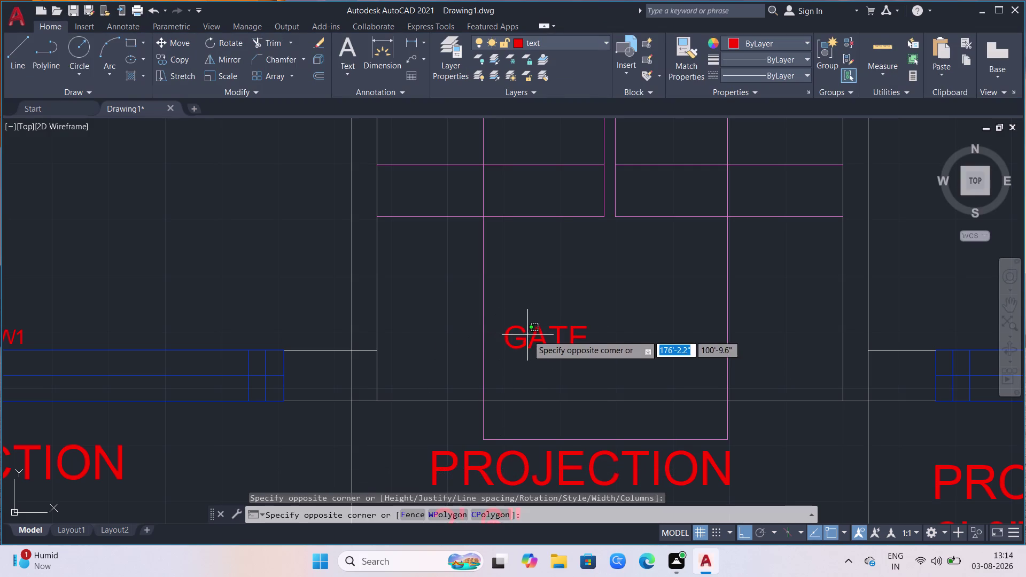
click(518, 341)
click(507, 324)
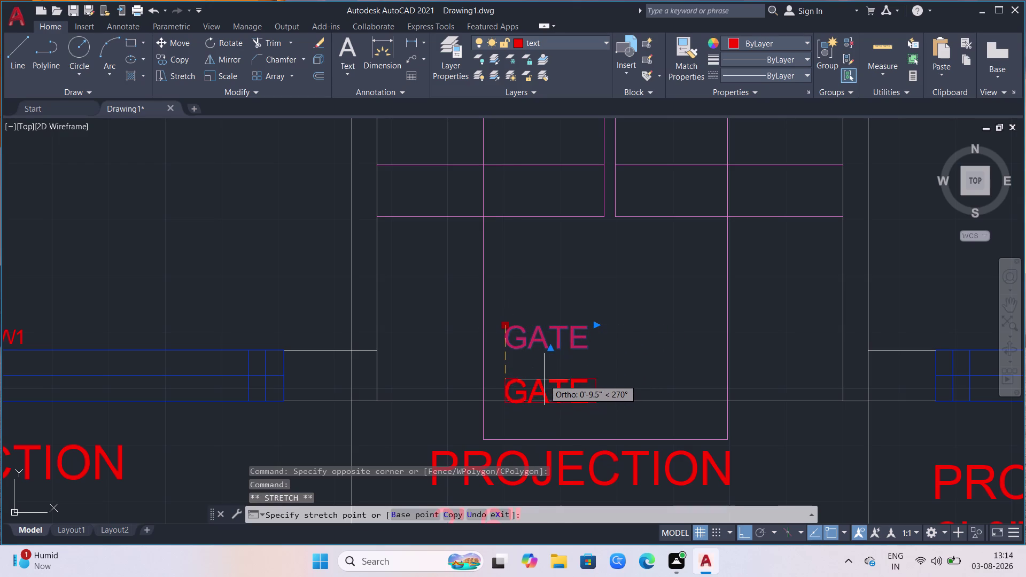
click(544, 376)
key(Escape)
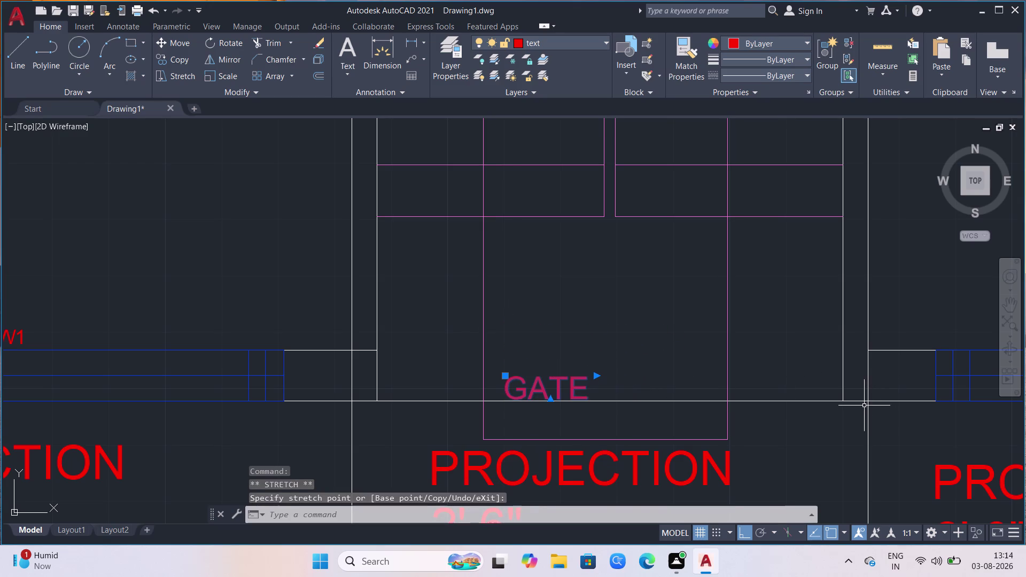
Grip-copy the GATE label to a spot just under the GROUND FLOOR PLAN title.
scroll(down, 3)
scroll(down, 3)
scroll(down, 3)
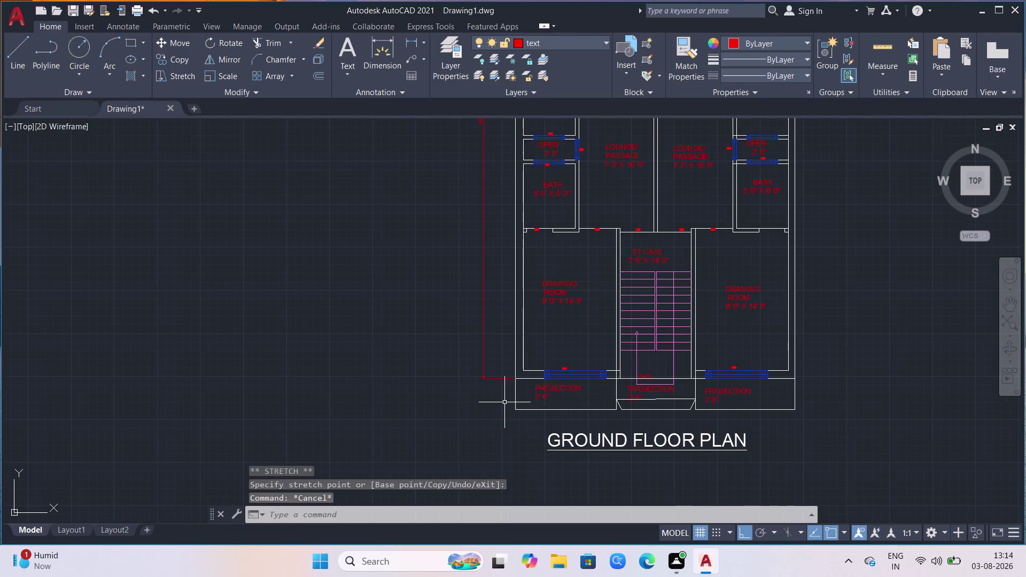
scroll(up, 3)
scroll(down, 3)
scroll(up, 3)
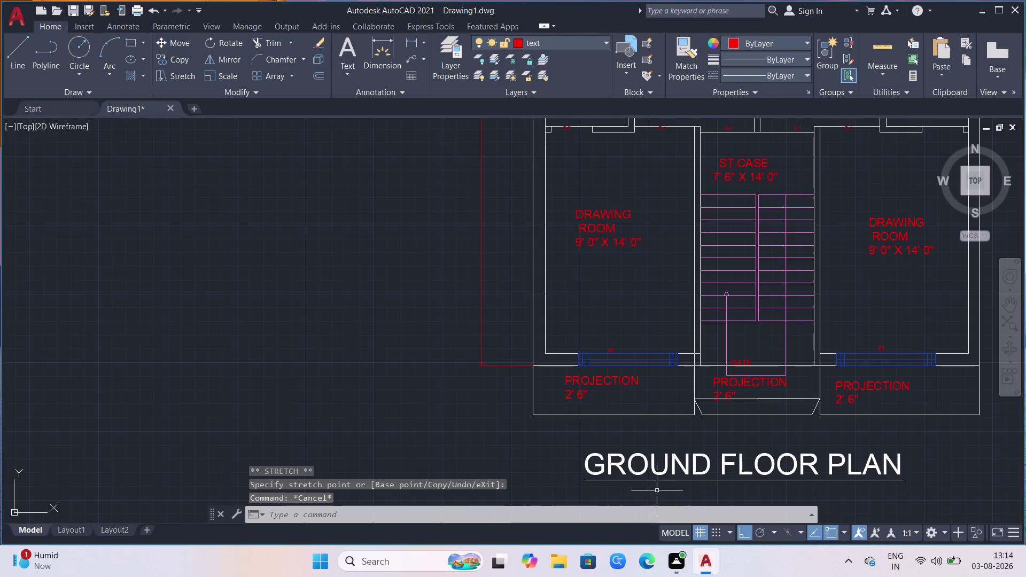
scroll(up, 3)
click(807, 287)
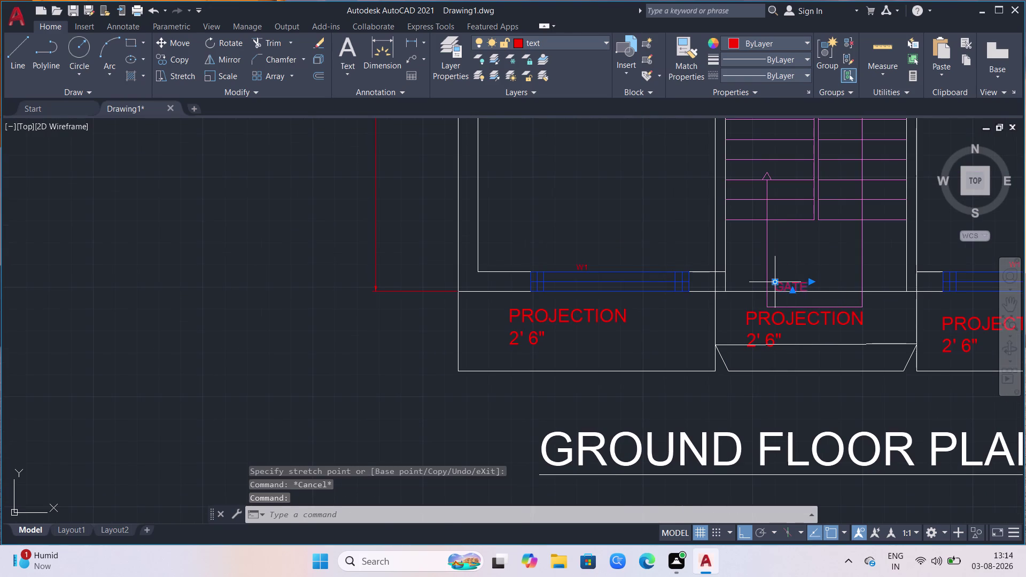
click(776, 283)
key(c)
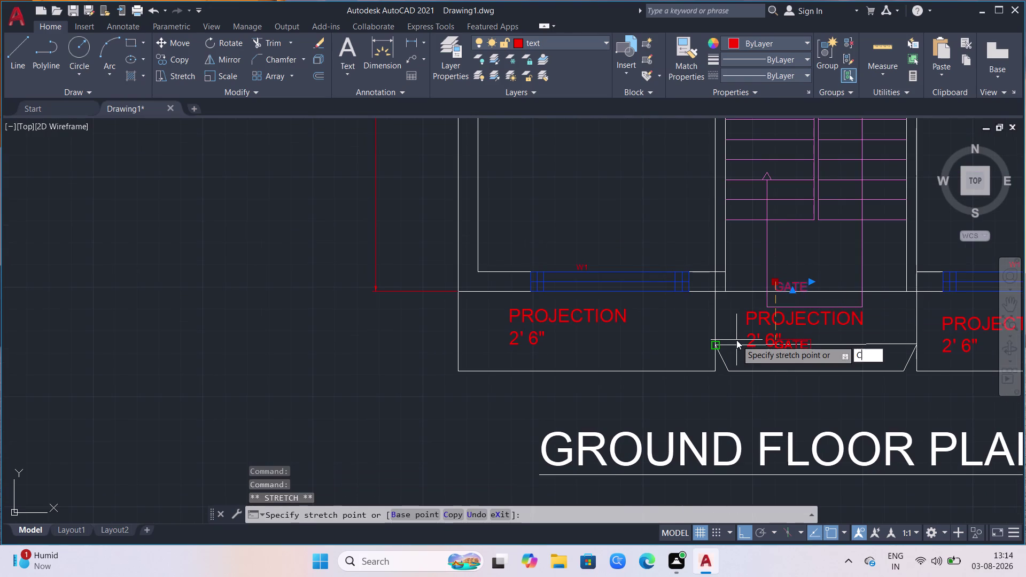
key(Return)
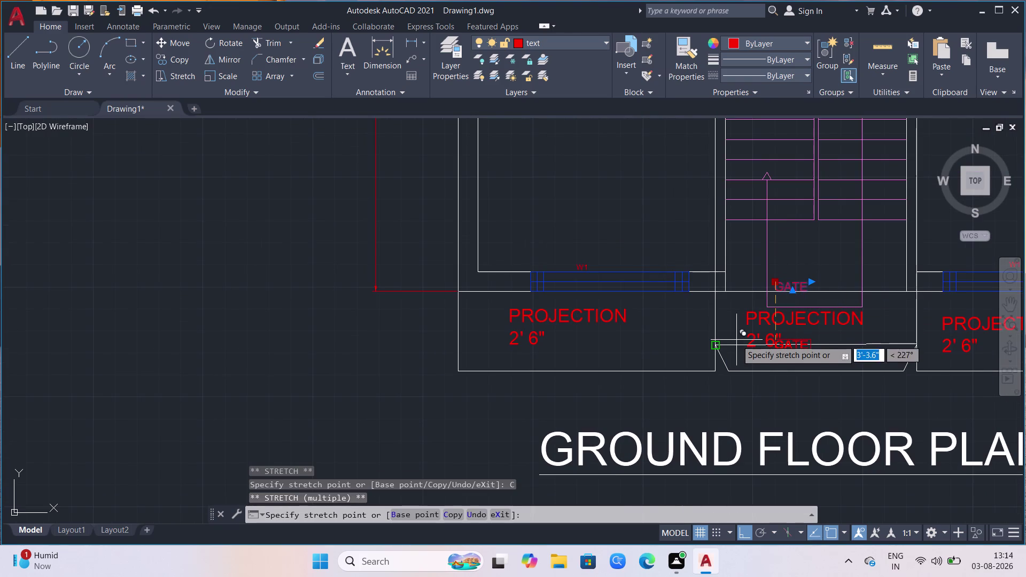
scroll(down, 3)
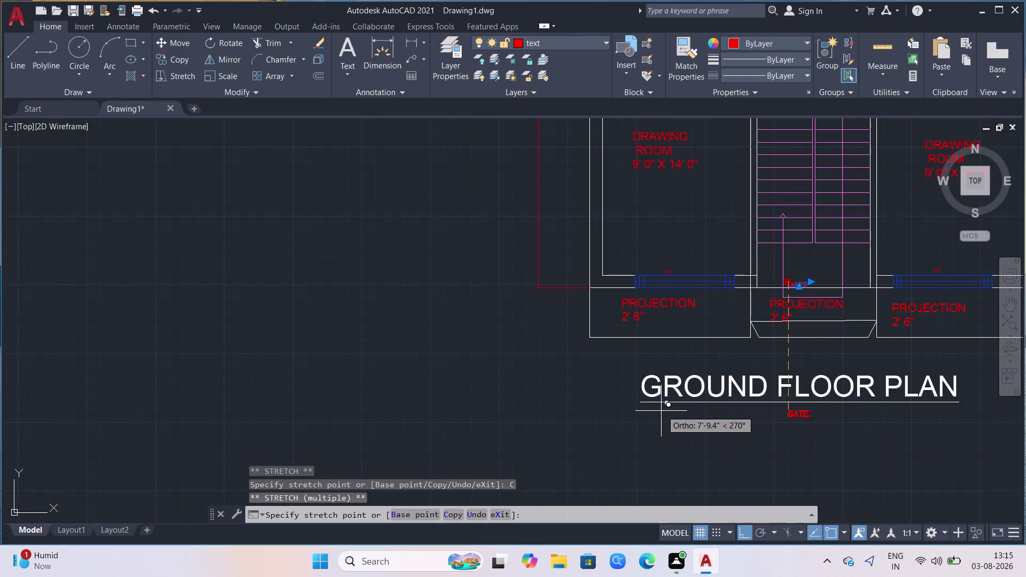
key(F8)
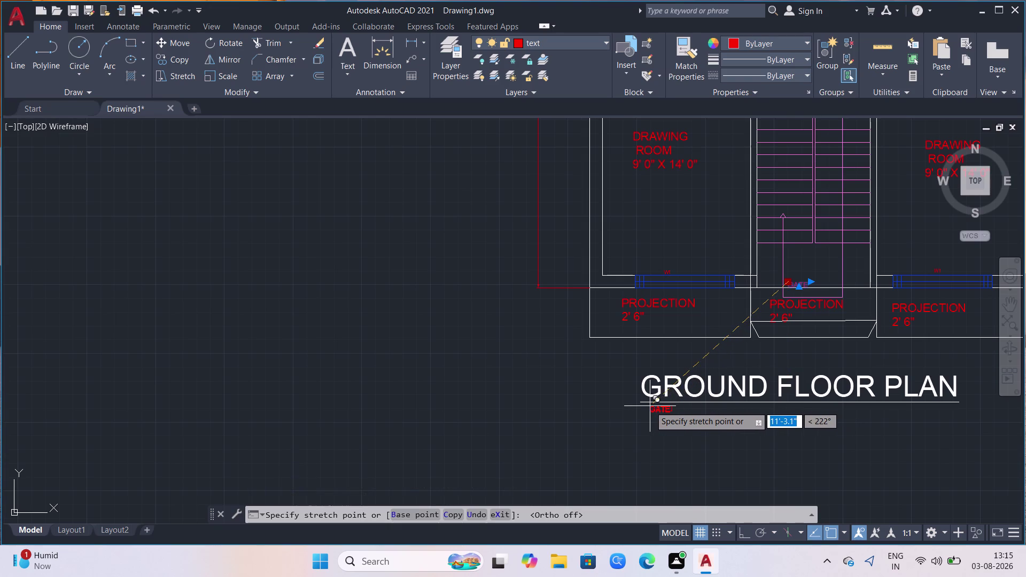
click(649, 406)
key(Escape)
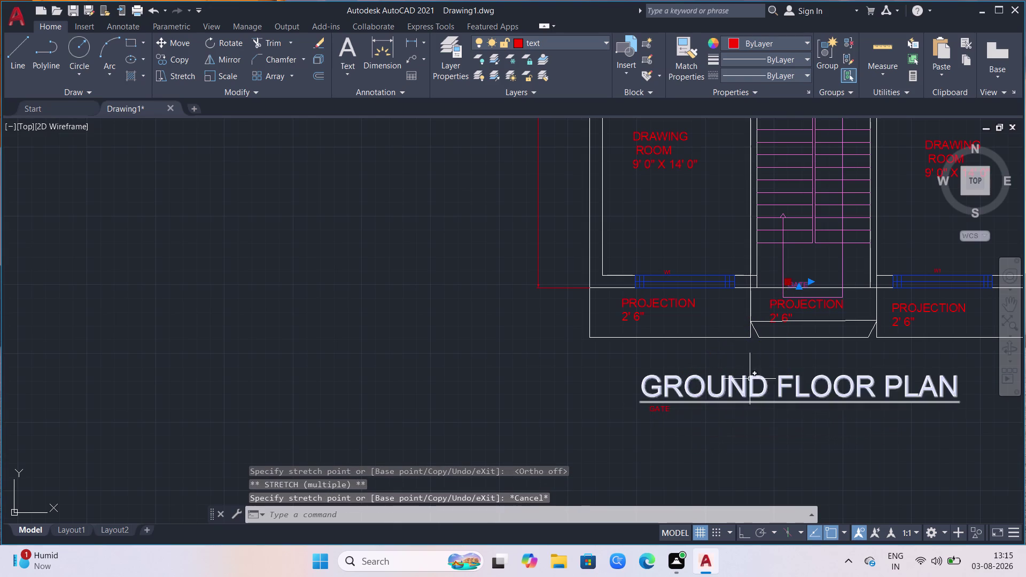
Move the copied GATE label onto the walls layer.
click(663, 407)
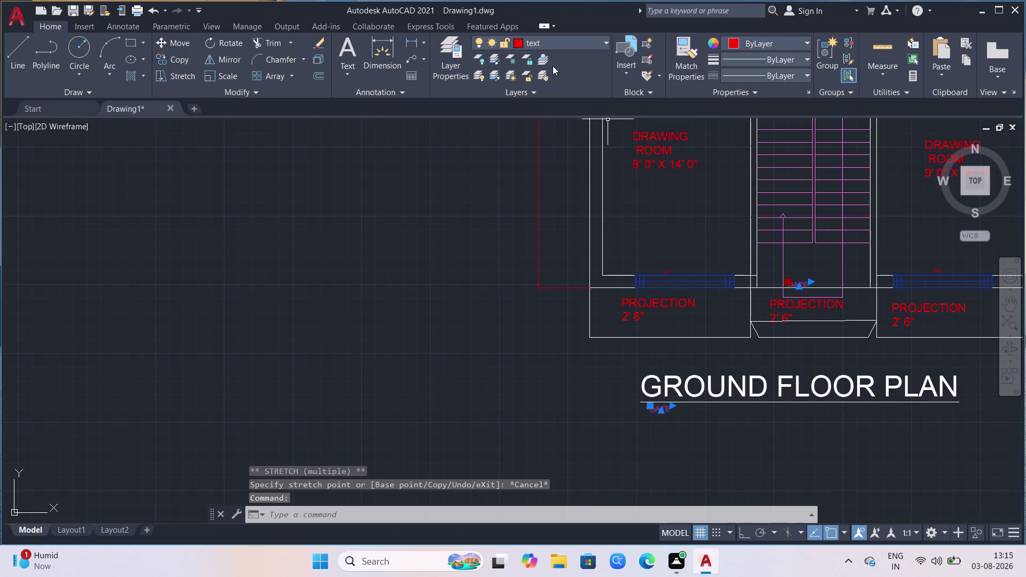
click(549, 39)
click(549, 118)
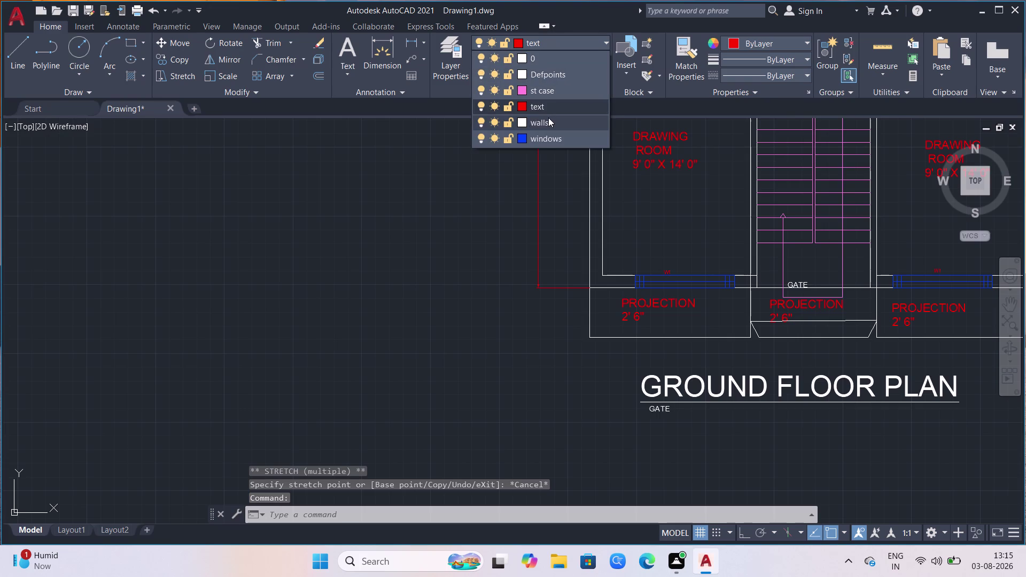
scroll(up, 3)
scroll(up, 3)
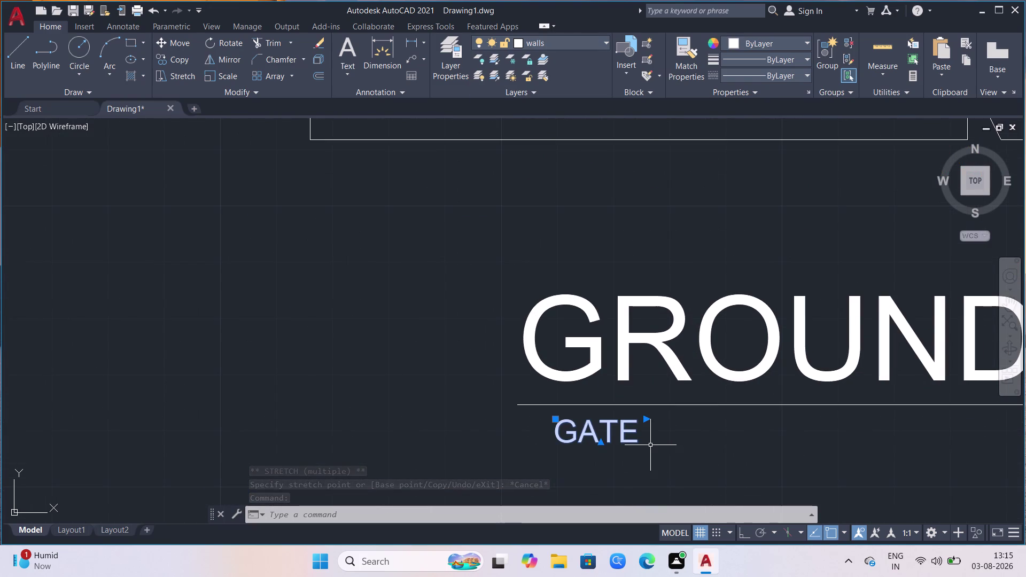
key(m)
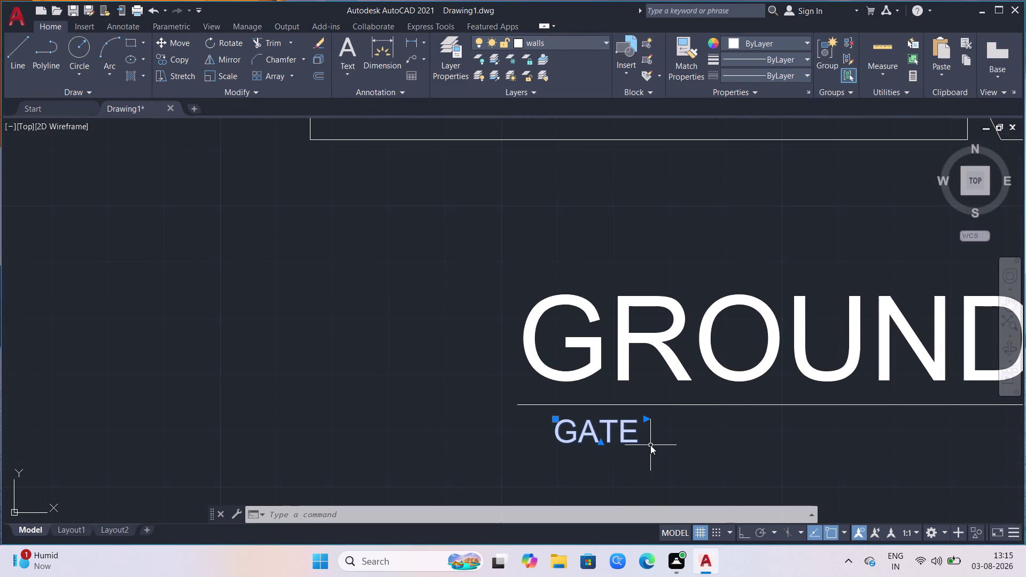
click(695, 484)
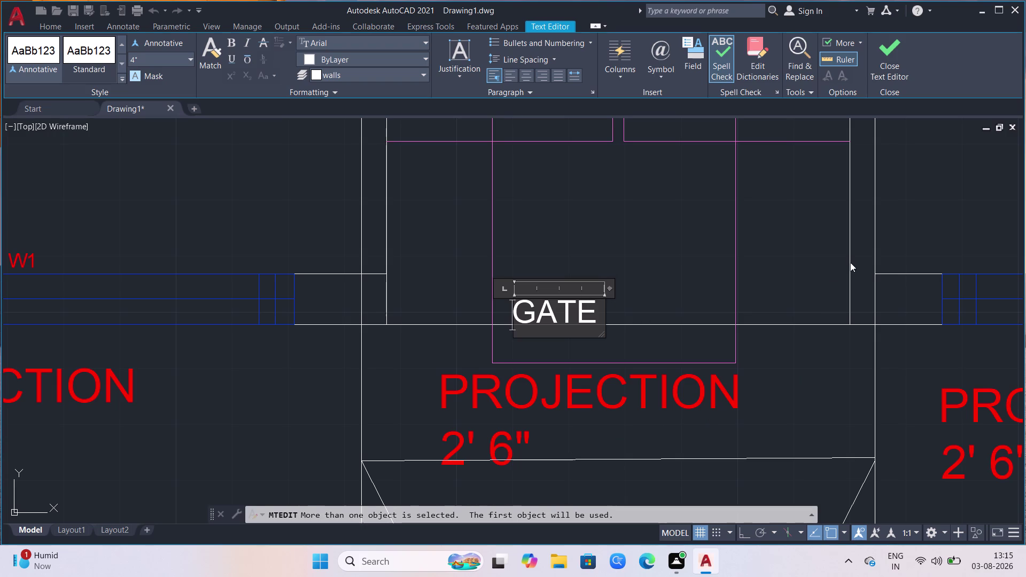
key(Escape)
Put the original GATE label at the gate back on the text layer.
scroll(down, 3)
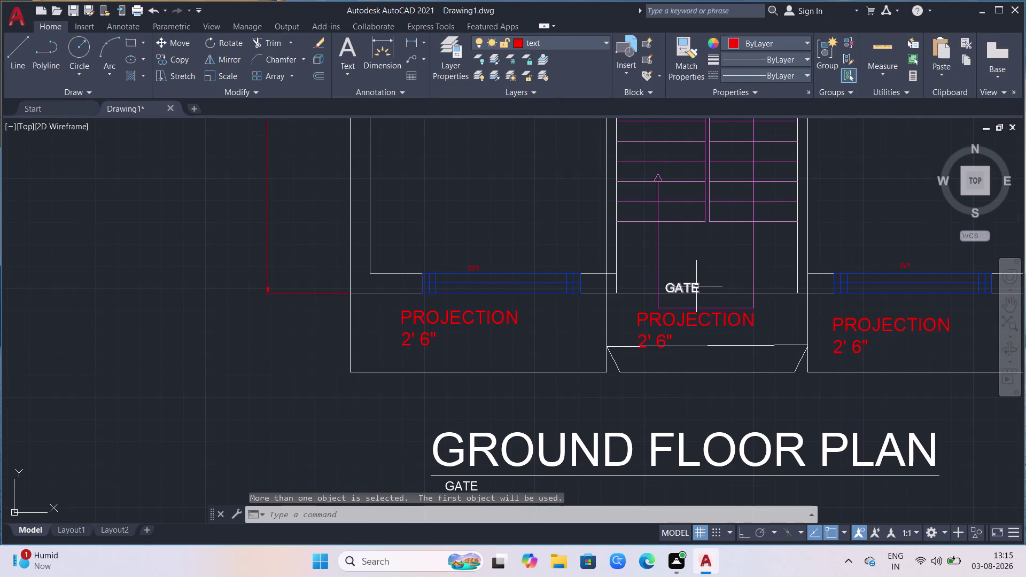
click(696, 286)
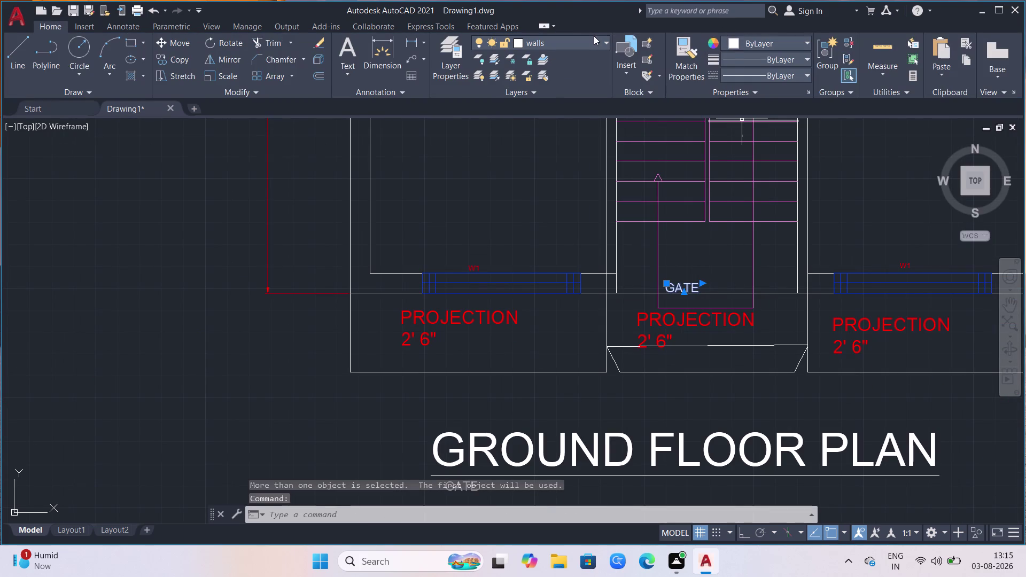
click(605, 38)
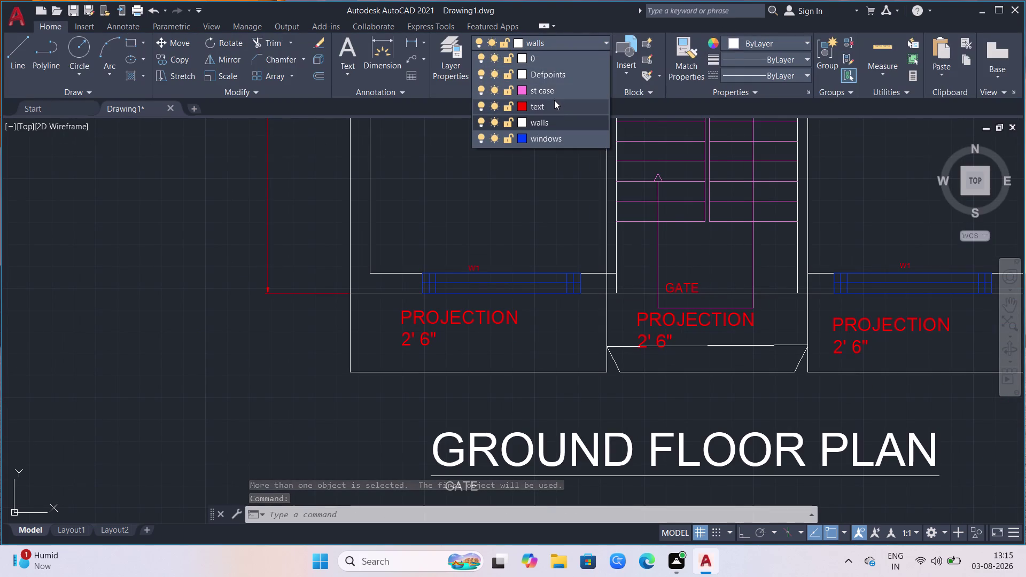
click(554, 101)
scroll(down, 3)
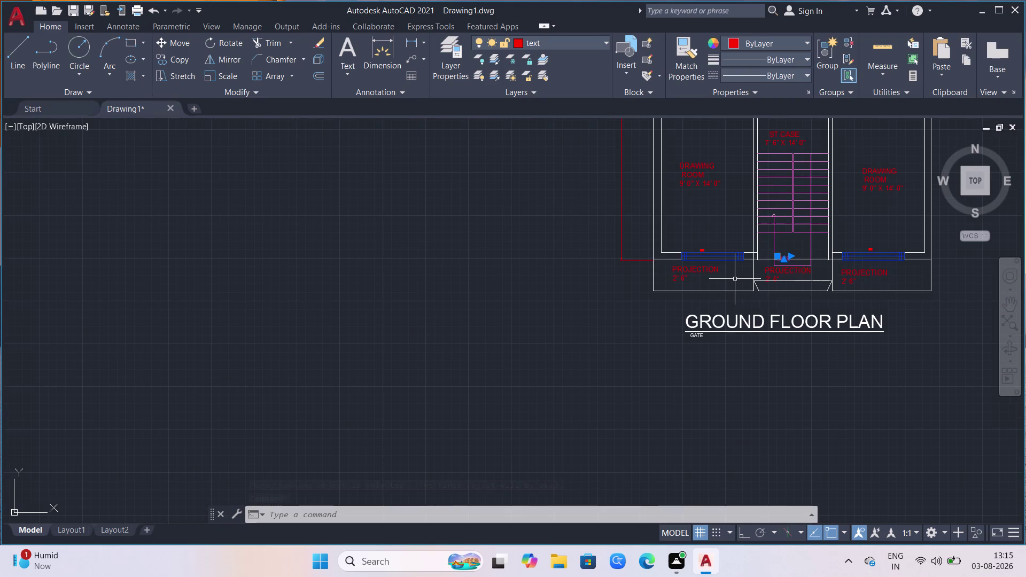
key(Escape)
scroll(up, 3)
click(711, 283)
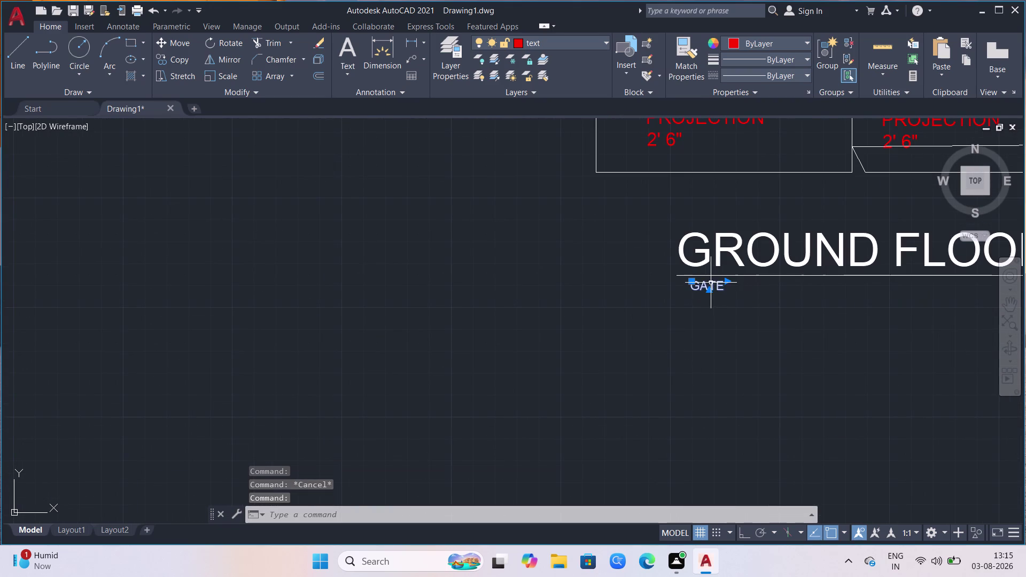
Use MTEDIT to replace the copied label's GATE text with EXISTING.
key(m)
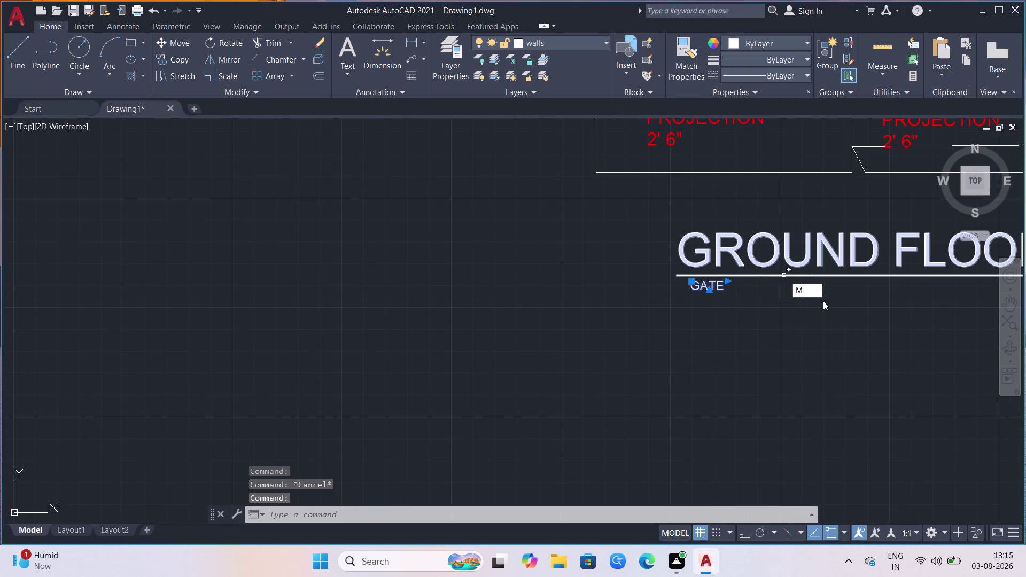
click(826, 312)
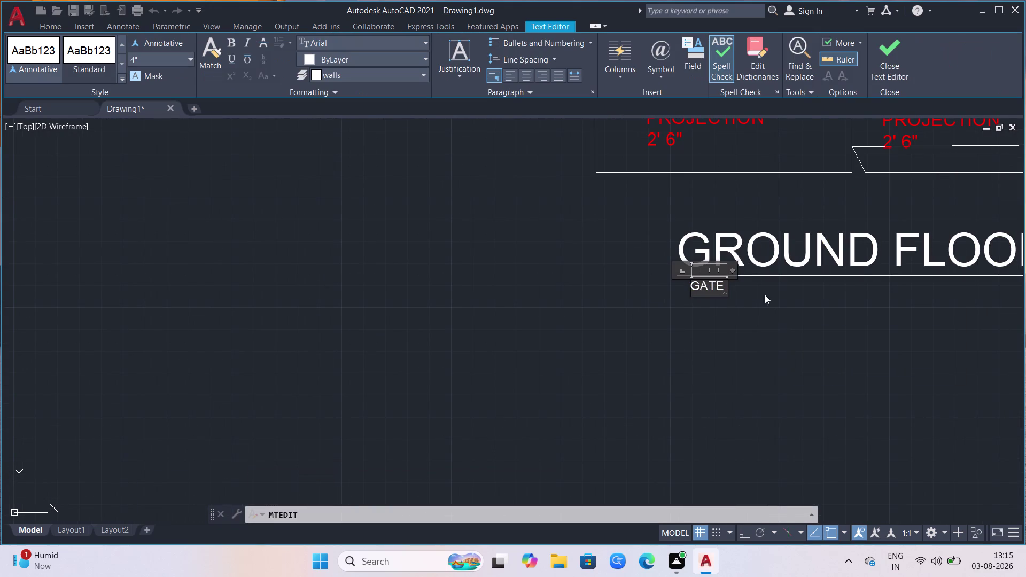
click(722, 283)
key(BackSpace)
key(BackSpace)
key(BackSpace)
key(BackSpace)
text(EX)
text(ISTI)
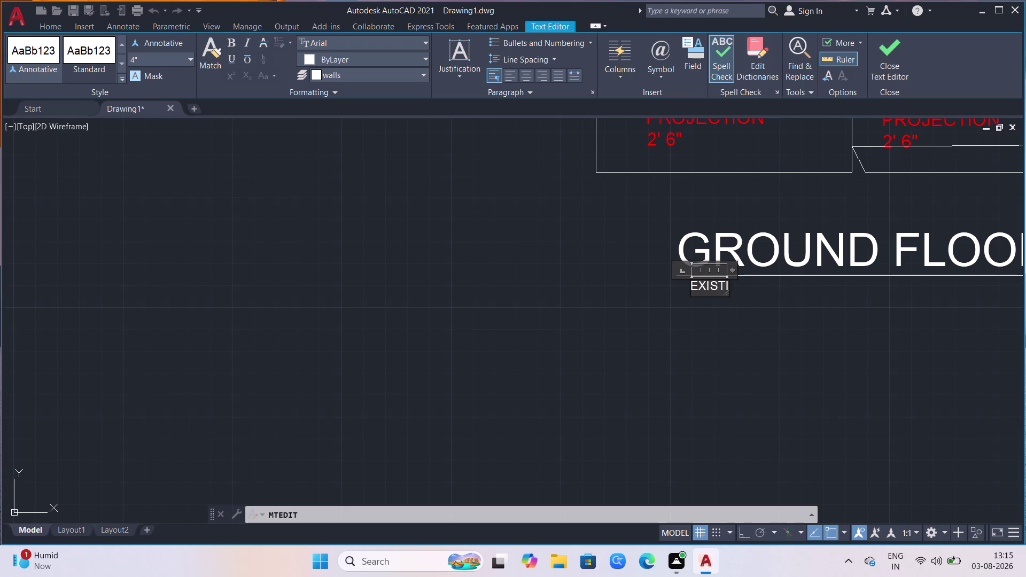
text(NG)
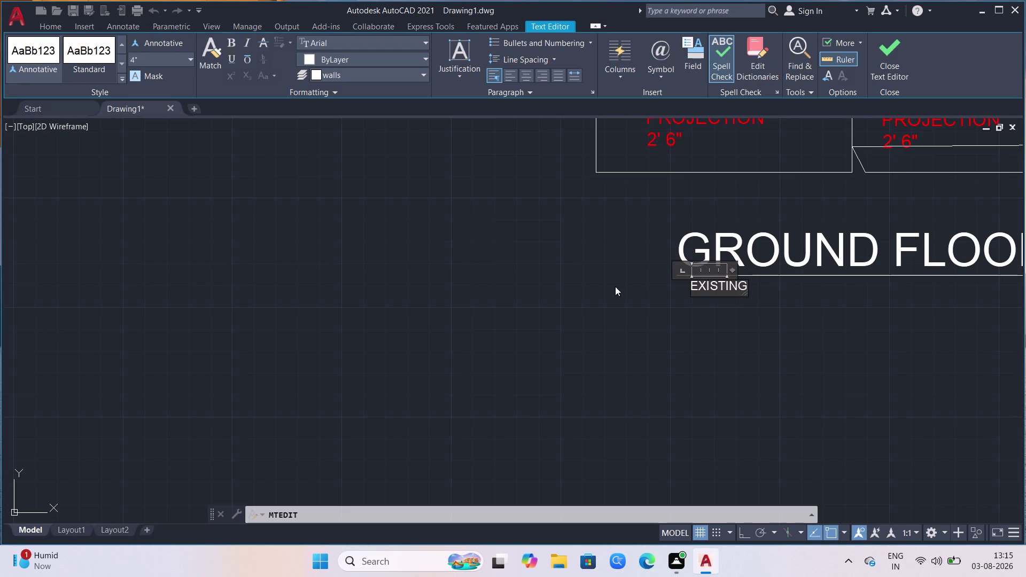
click(615, 287)
scroll(down, 3)
scroll(down, 3)
scroll(down, 3)
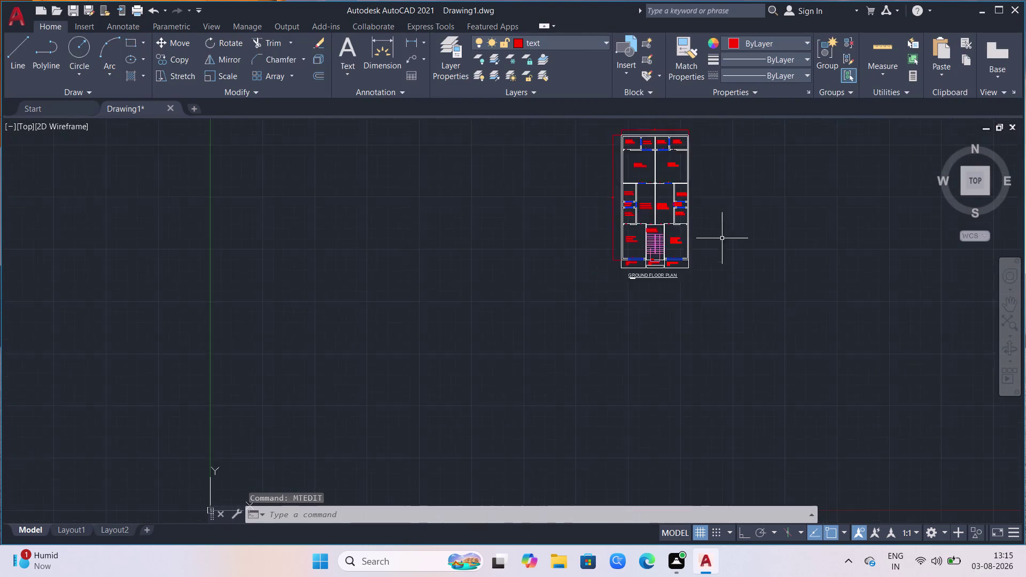
Window-select the entire ground floor plan, including its walls, labels and title.
scroll(down, 3)
scroll(up, 3)
scroll(down, 3)
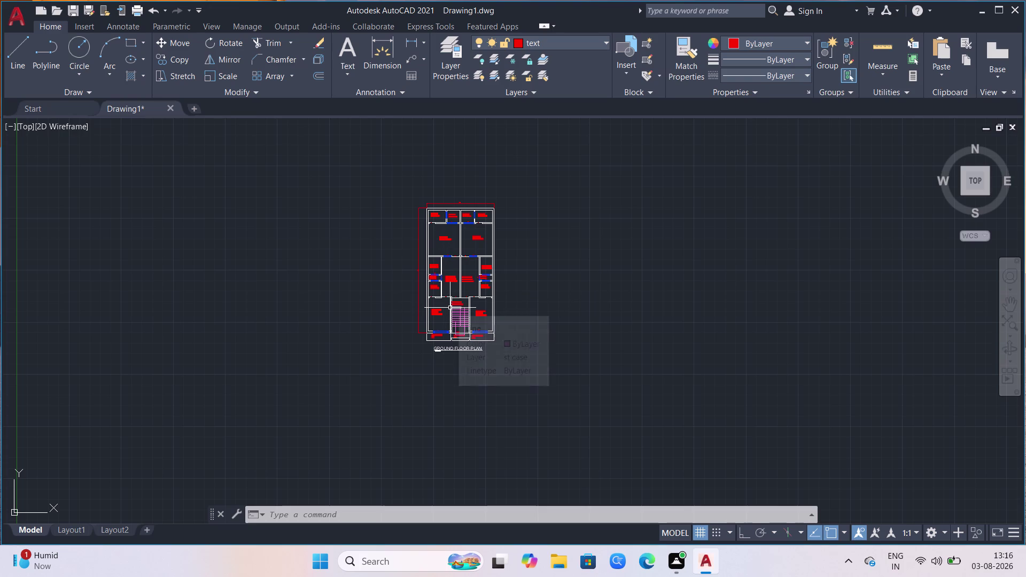
scroll(up, 3)
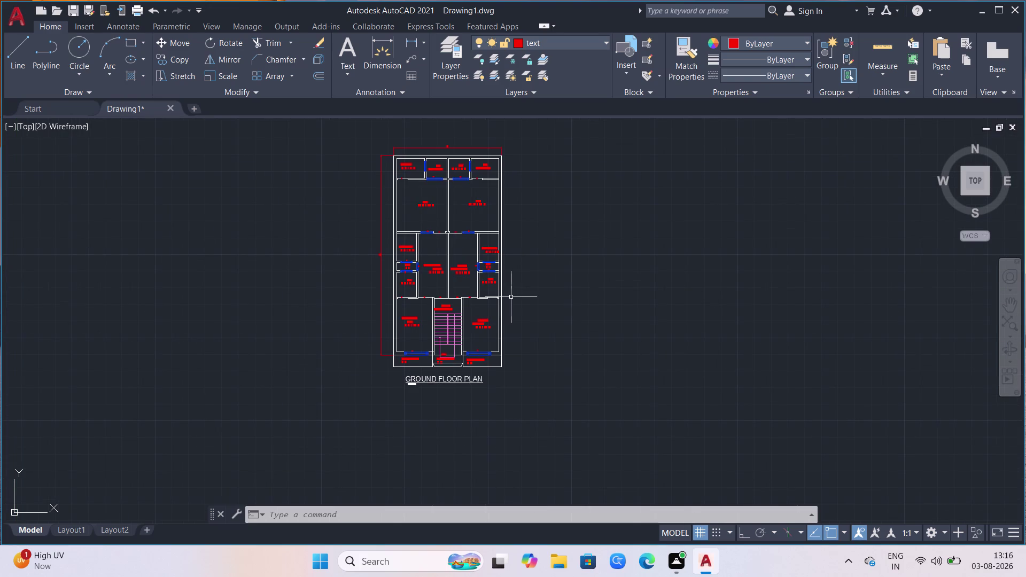
scroll(up, 3)
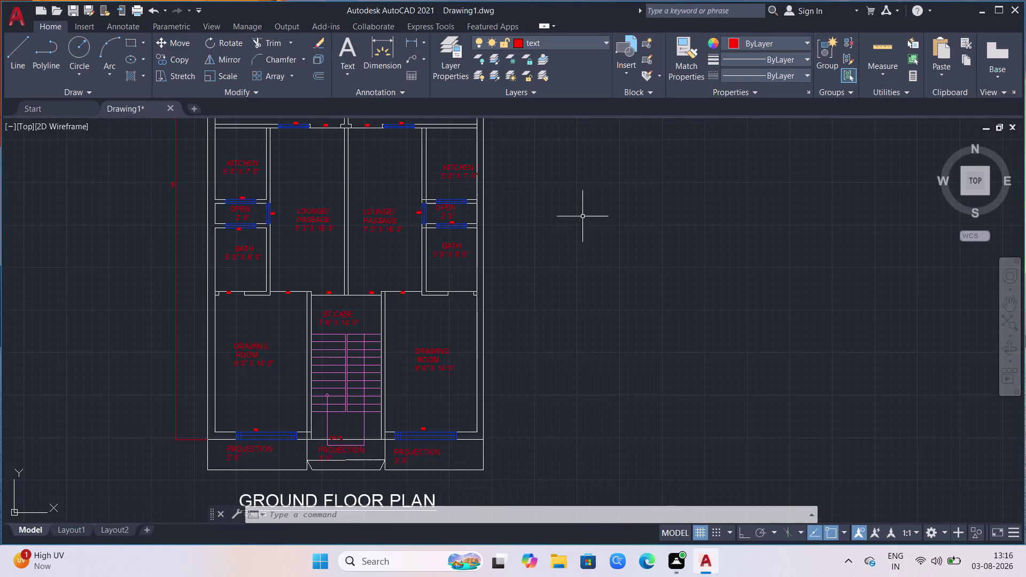
scroll(down, 3)
scroll(down, 3)
scroll(down, 3)
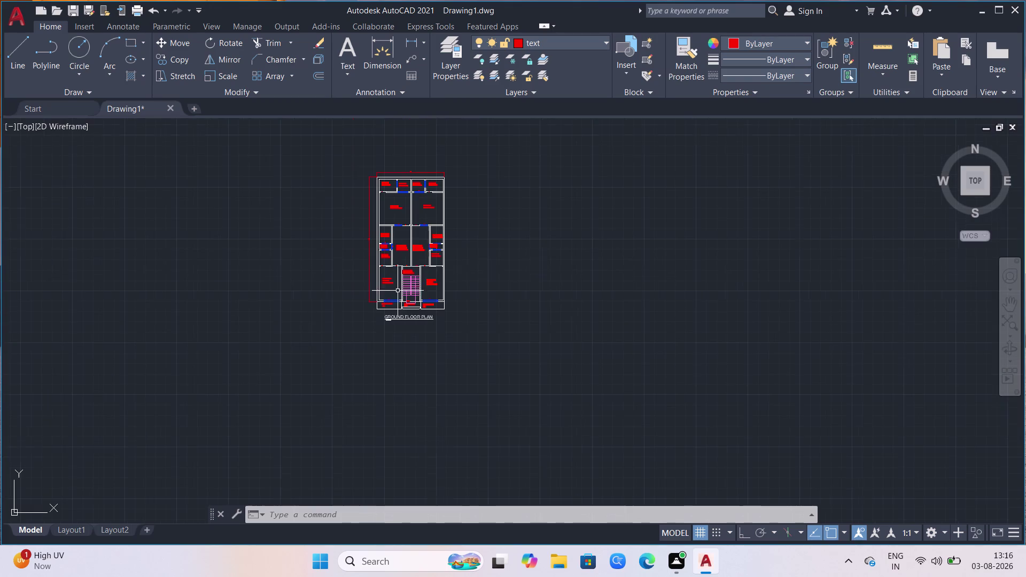
scroll(up, 3)
scroll(down, 3)
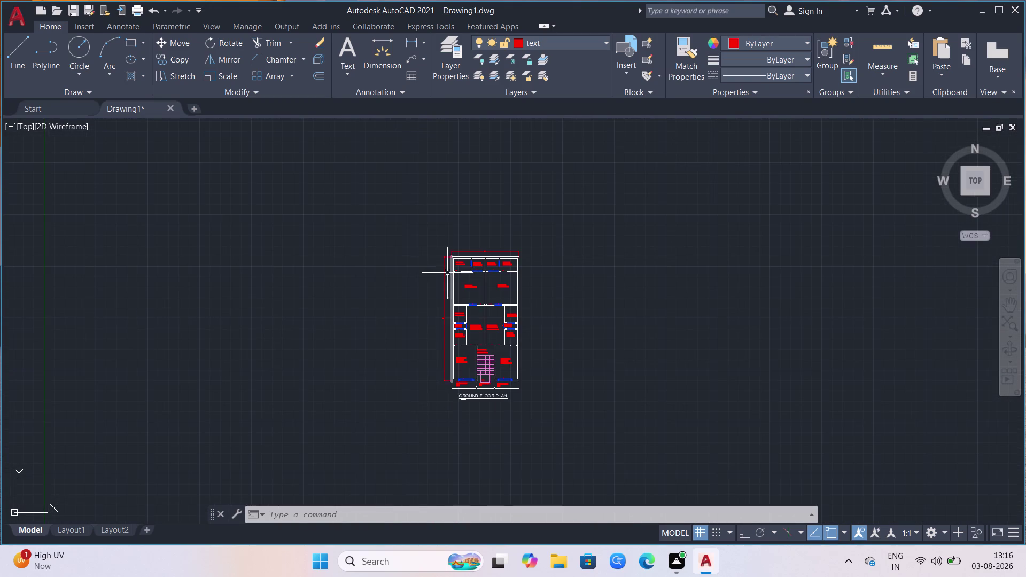
drag(411, 223, 416, 229)
click(578, 409)
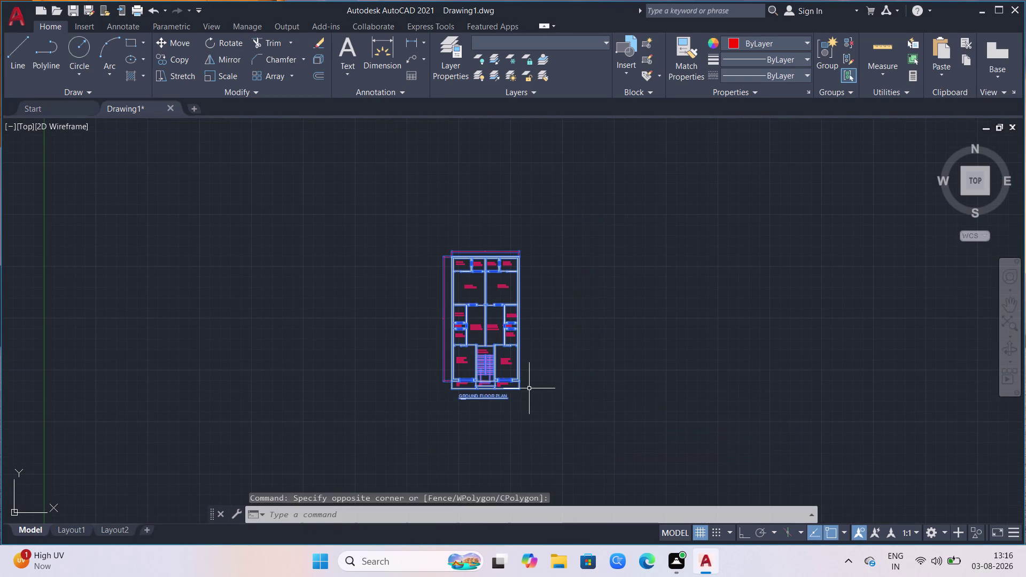
scroll(down, 3)
scroll(up, 3)
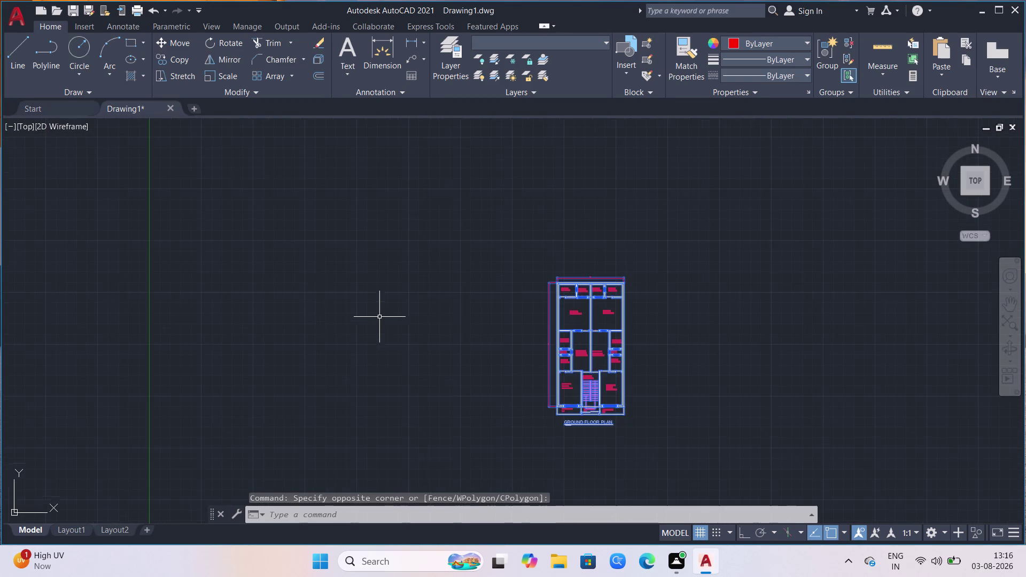
scroll(up, 3)
scroll(down, 3)
scroll(down, 3)
scroll(up, 3)
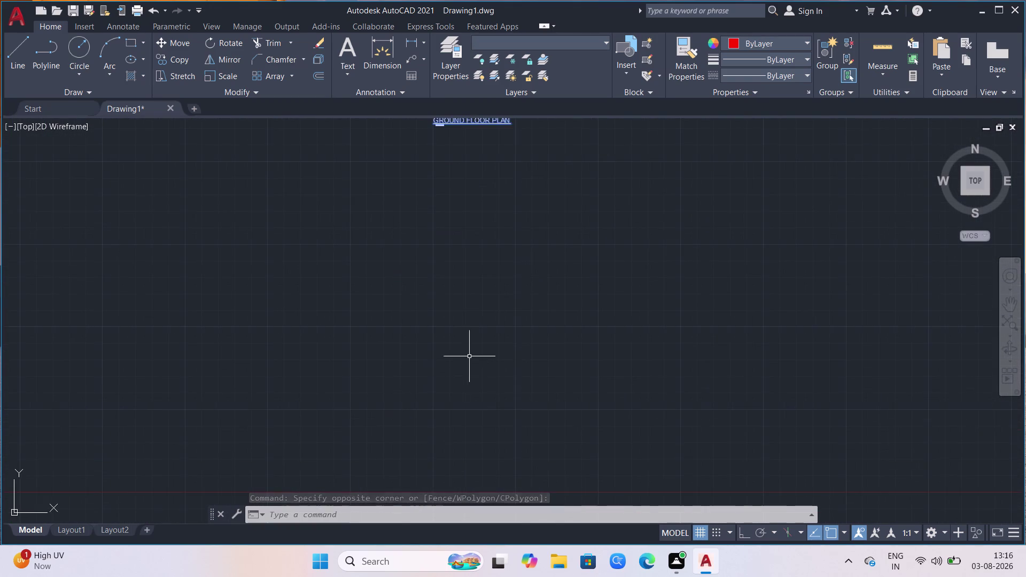
scroll(down, 3)
scroll(up, 3)
scroll(up, 3)
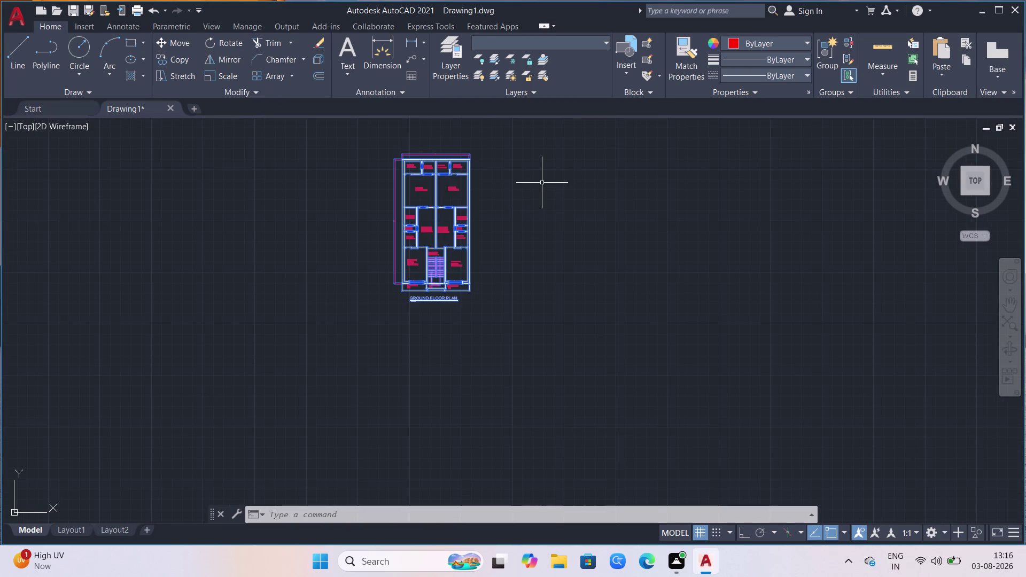
Copy the plan once to the right, using its lower-right corner as the base point.
text(C)
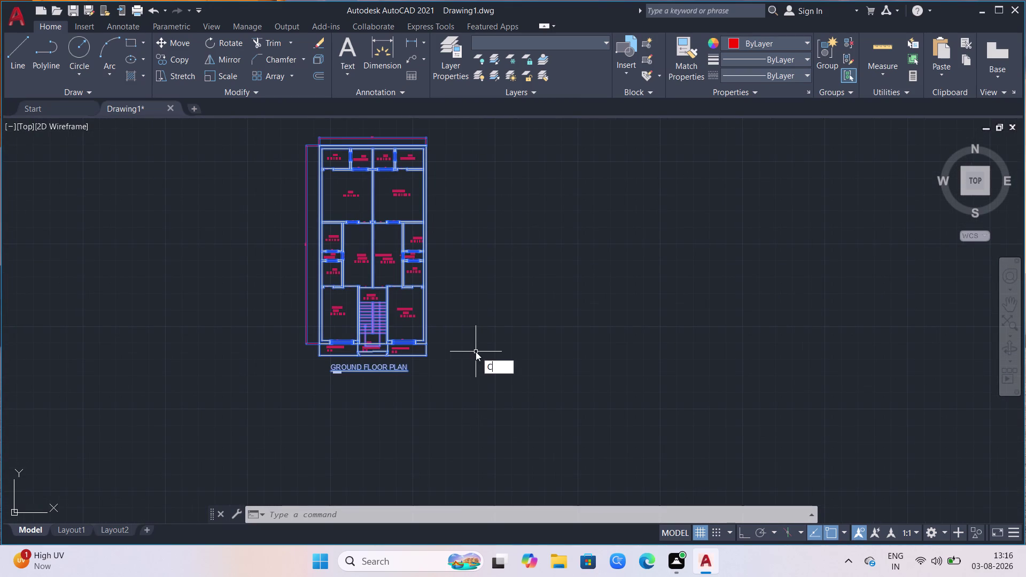
text(O)
key(Return)
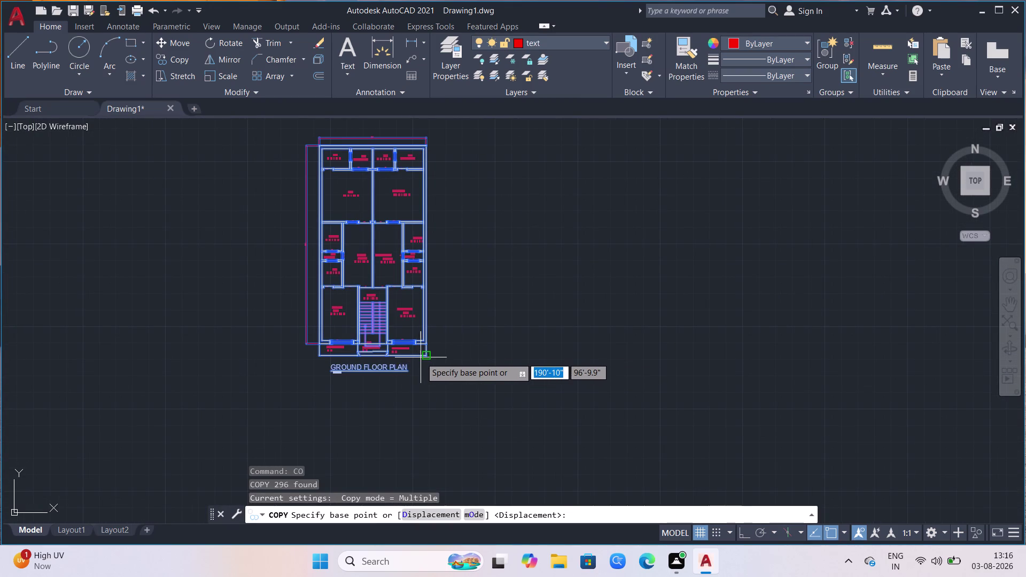
click(421, 358)
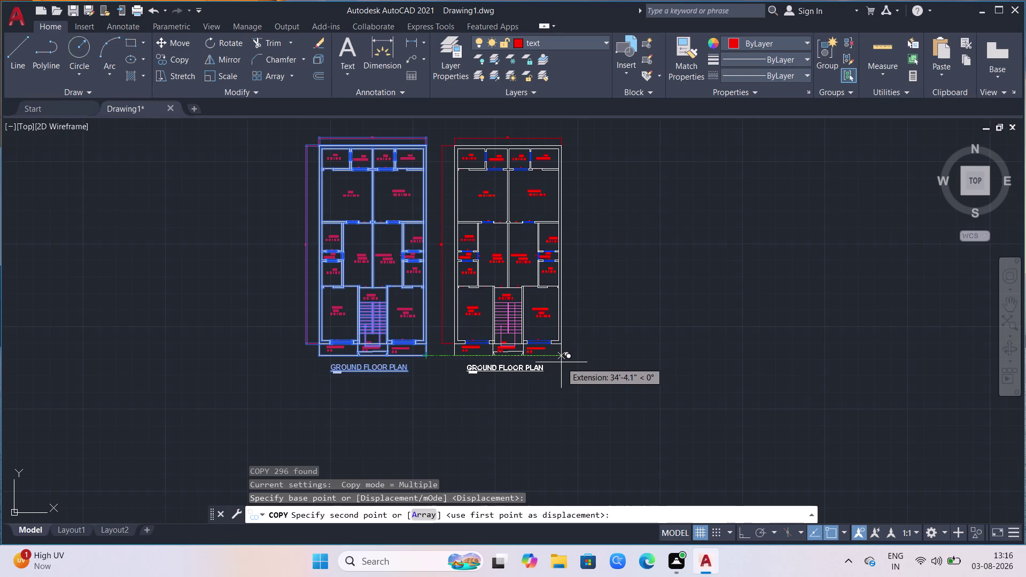
click(556, 362)
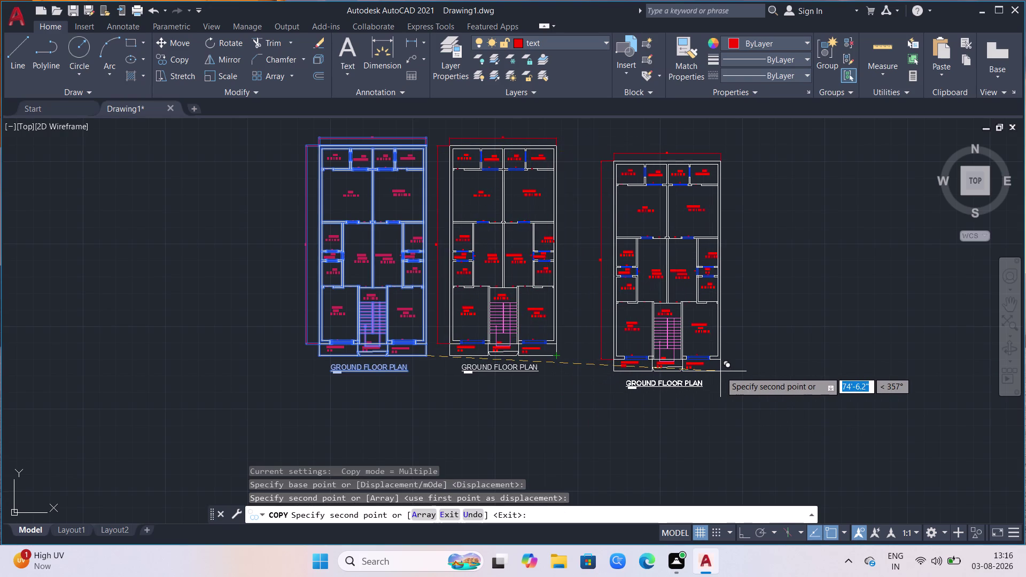
key(Escape)
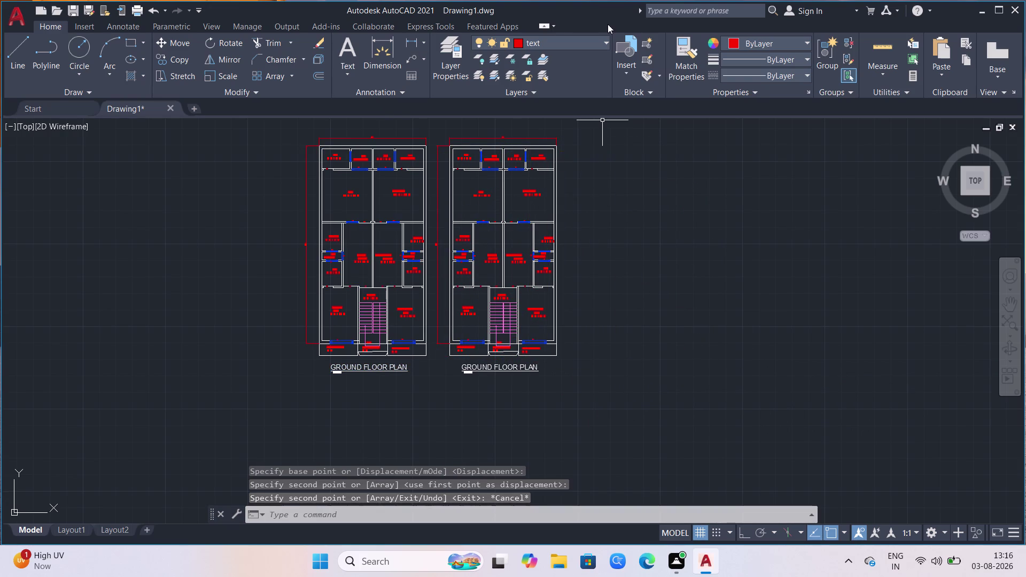
click(604, 44)
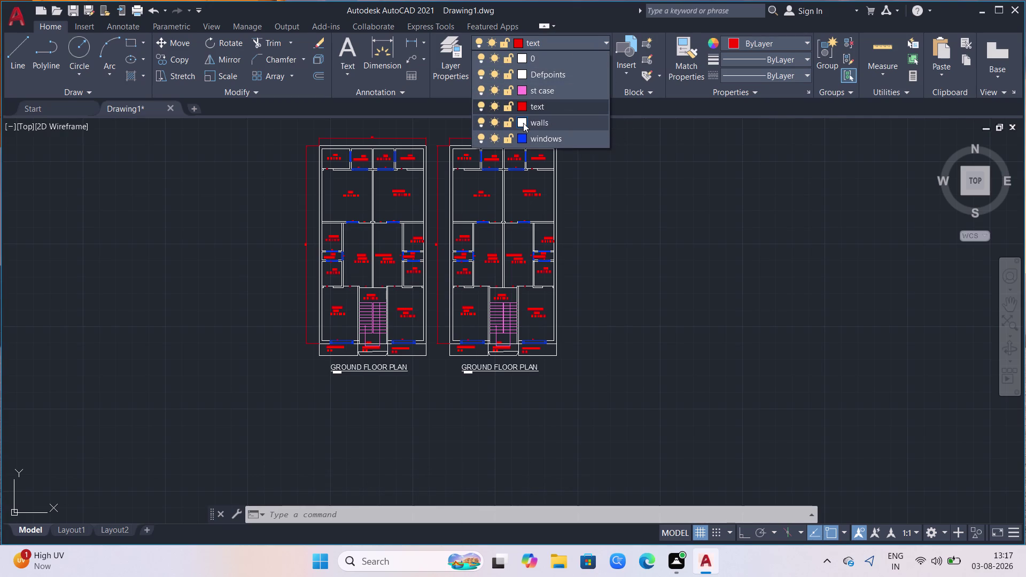
In Layer Properties, turn off the text, windows and st case layers, confirming the current-layer prompt.
click(453, 53)
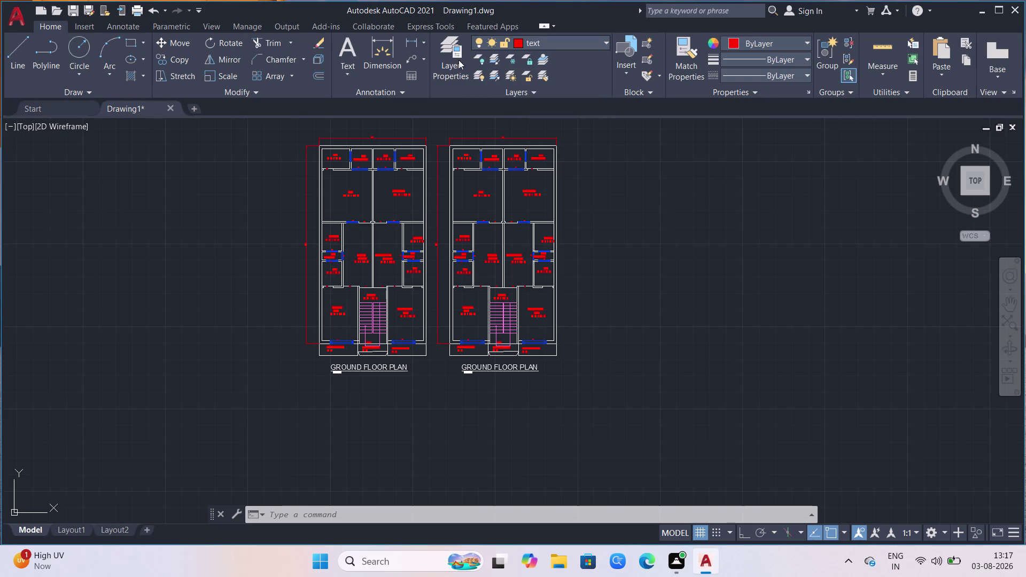
click(455, 63)
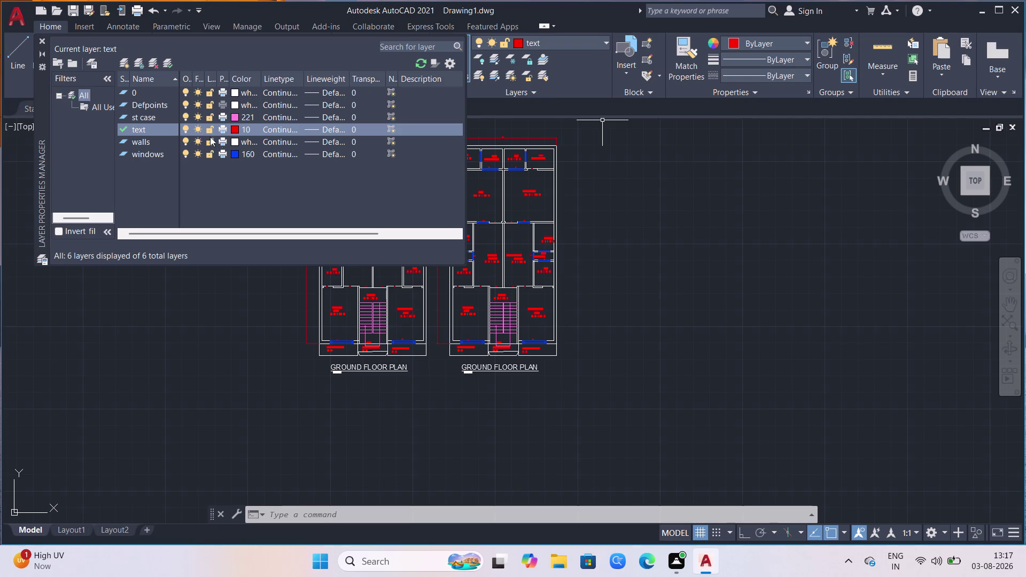
click(185, 154)
click(185, 126)
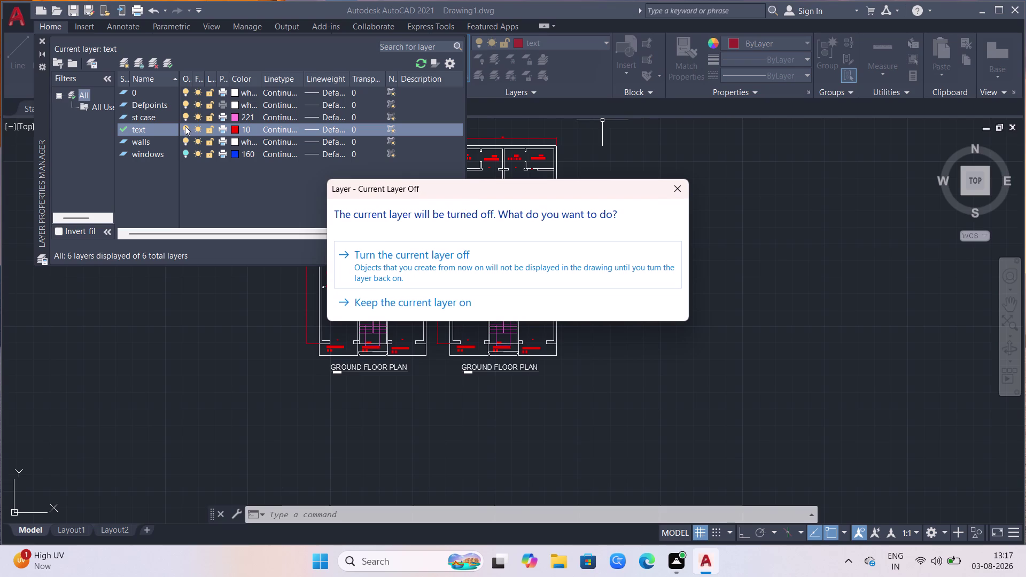
click(670, 186)
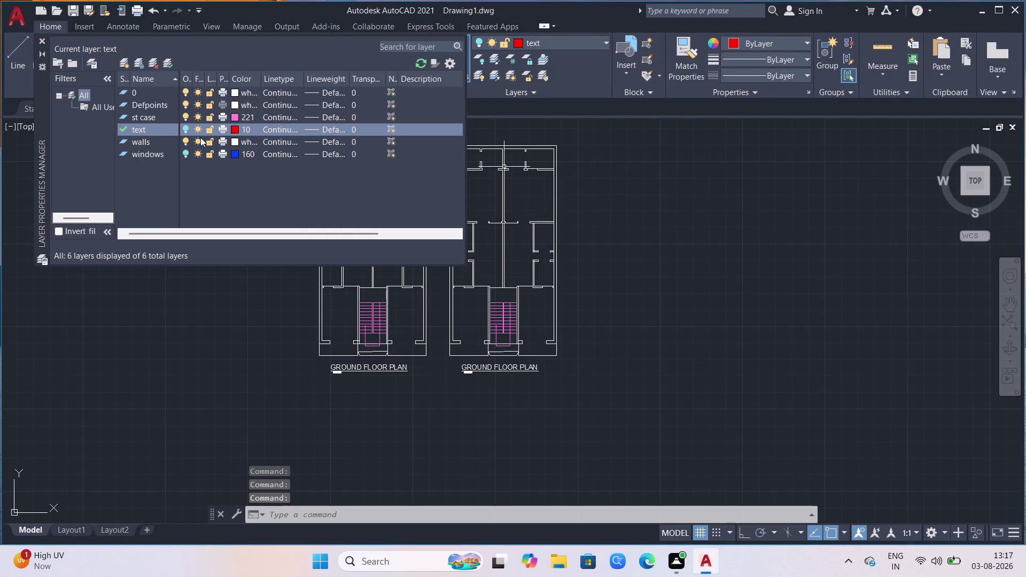
click(140, 146)
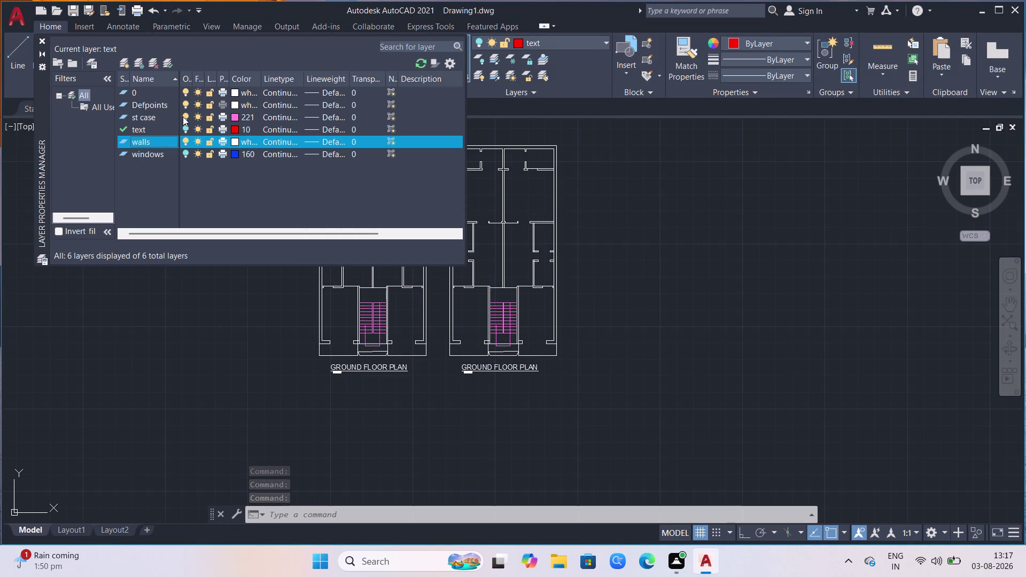
click(183, 117)
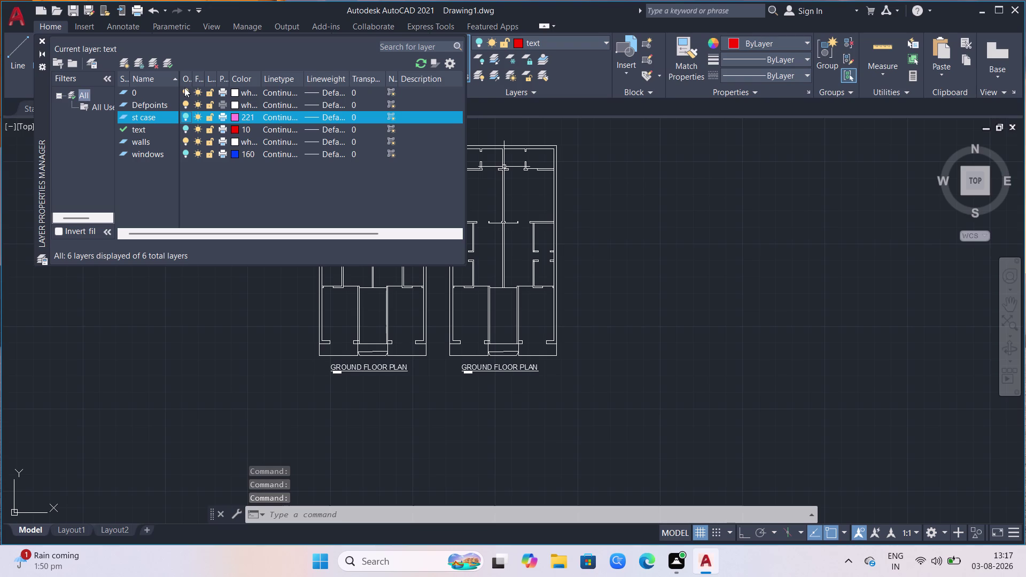
click(182, 90)
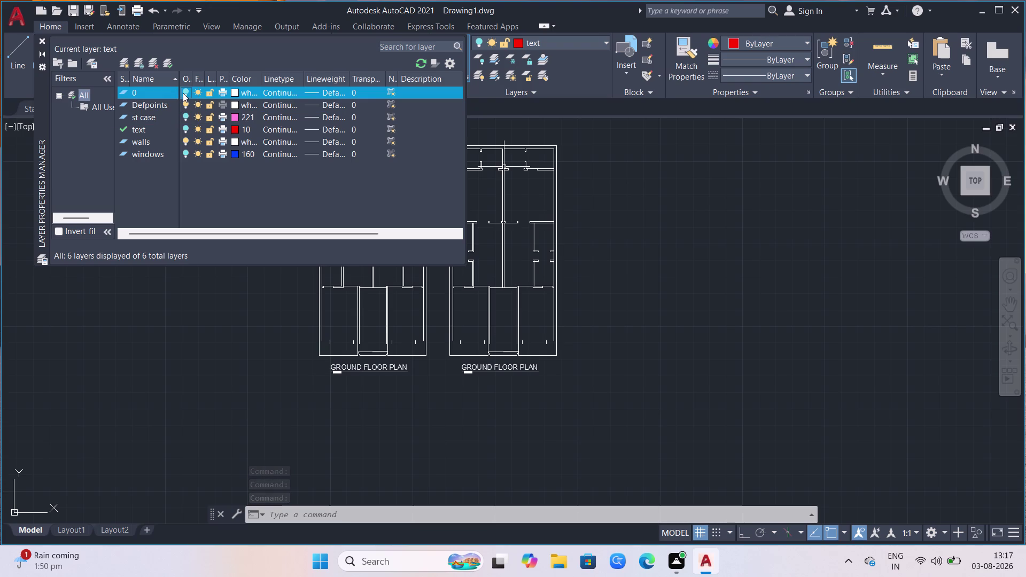
click(183, 93)
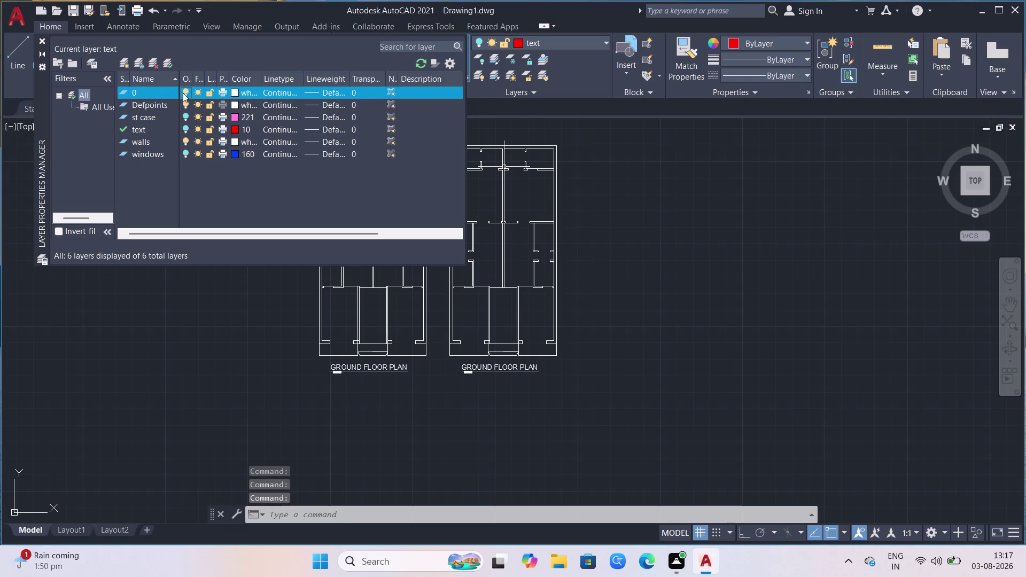
scroll(down, 3)
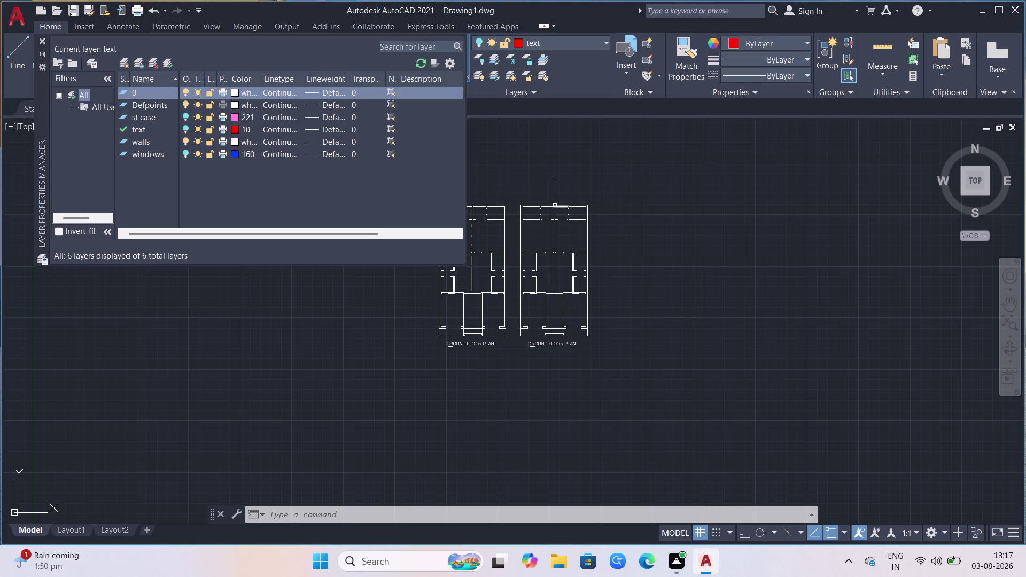
scroll(up, 3)
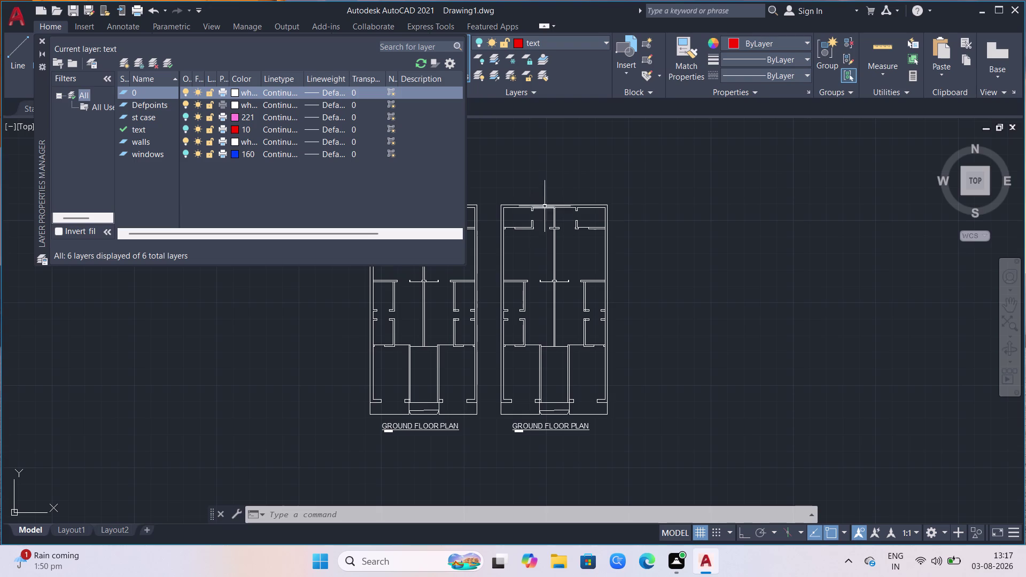
click(505, 194)
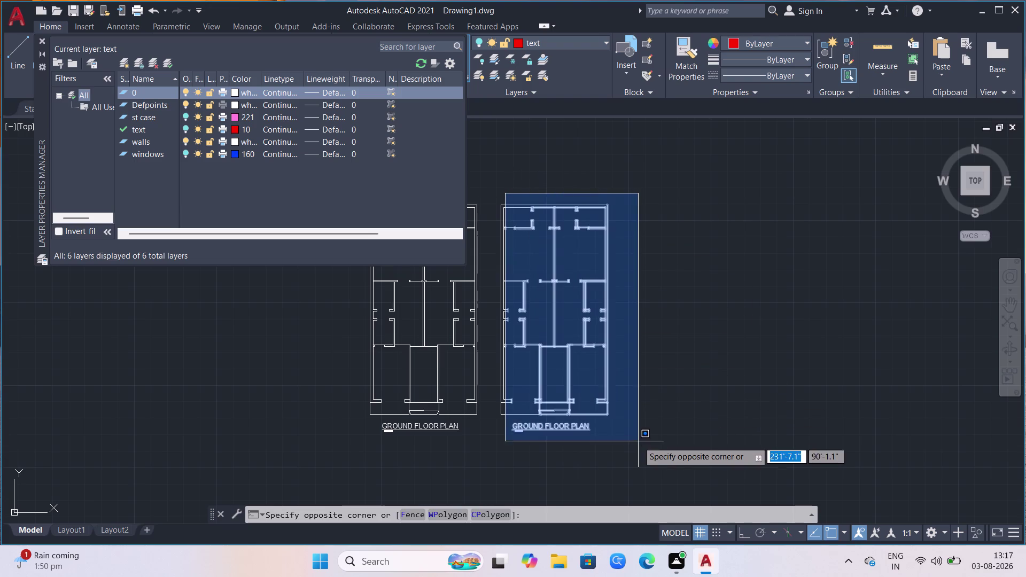
Copy the right walls-only plan twice more, placing the copies further right in a row.
click(639, 442)
drag(493, 193, 511, 210)
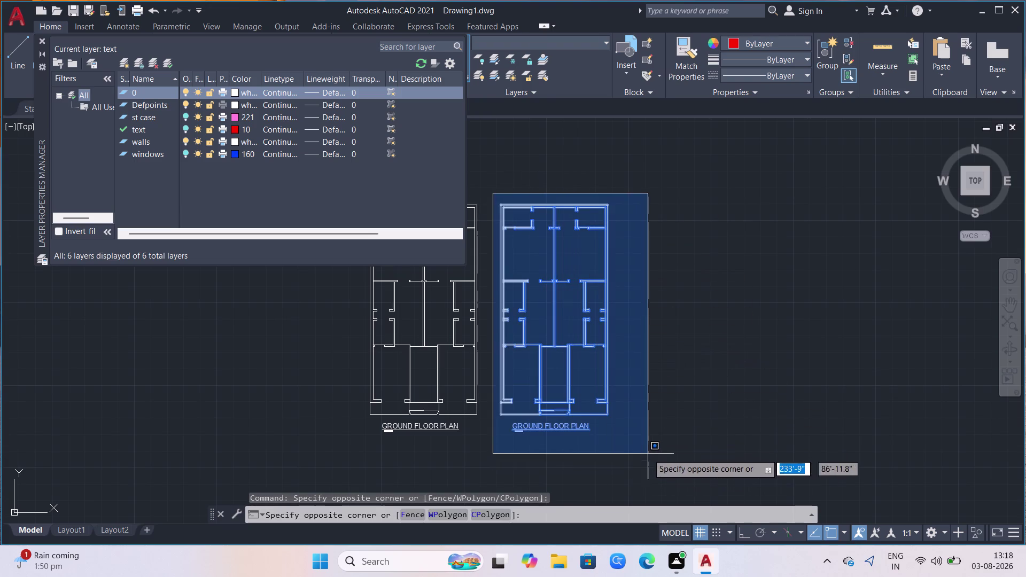
click(648, 453)
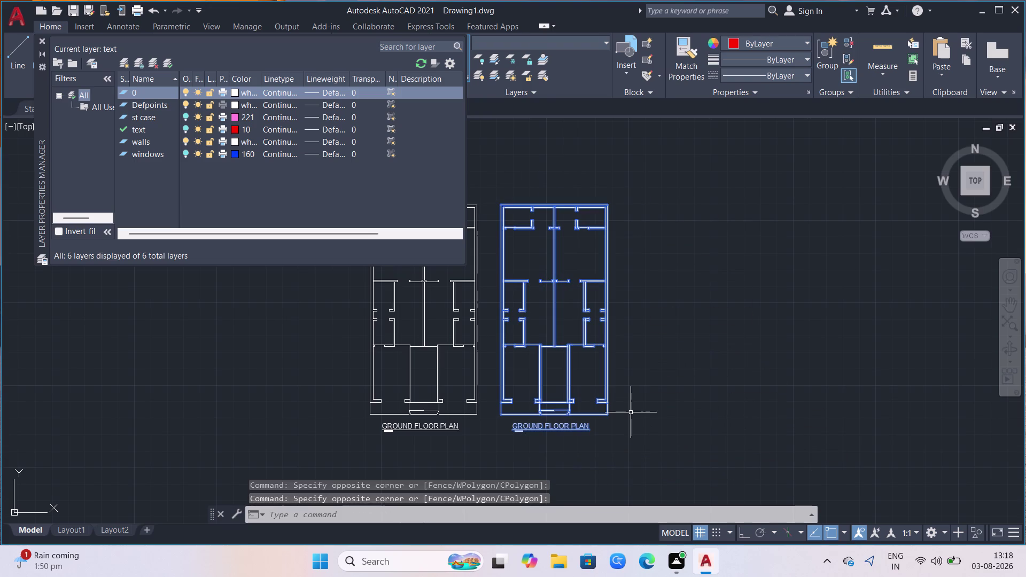
text(CO)
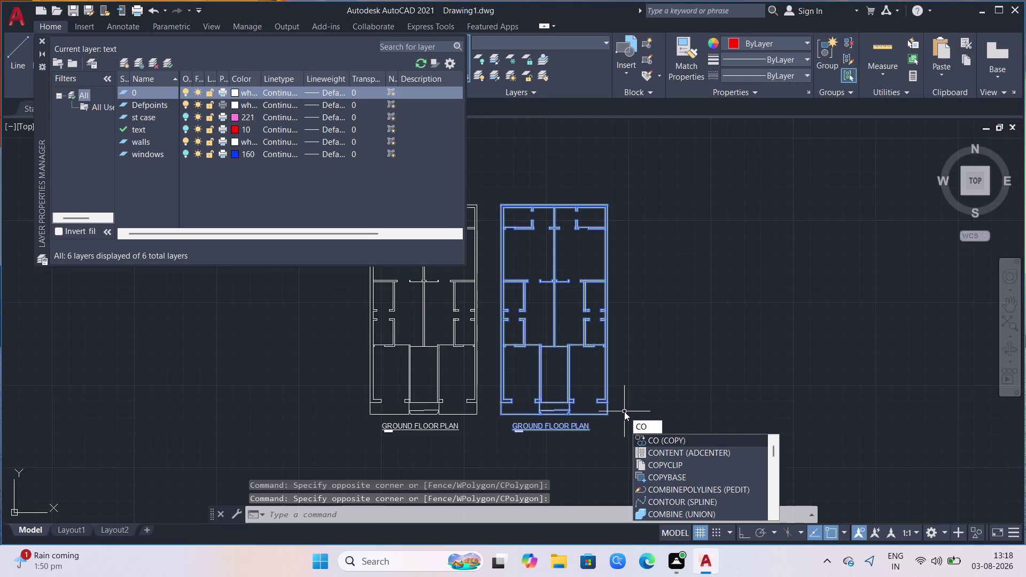
key(Return)
click(611, 417)
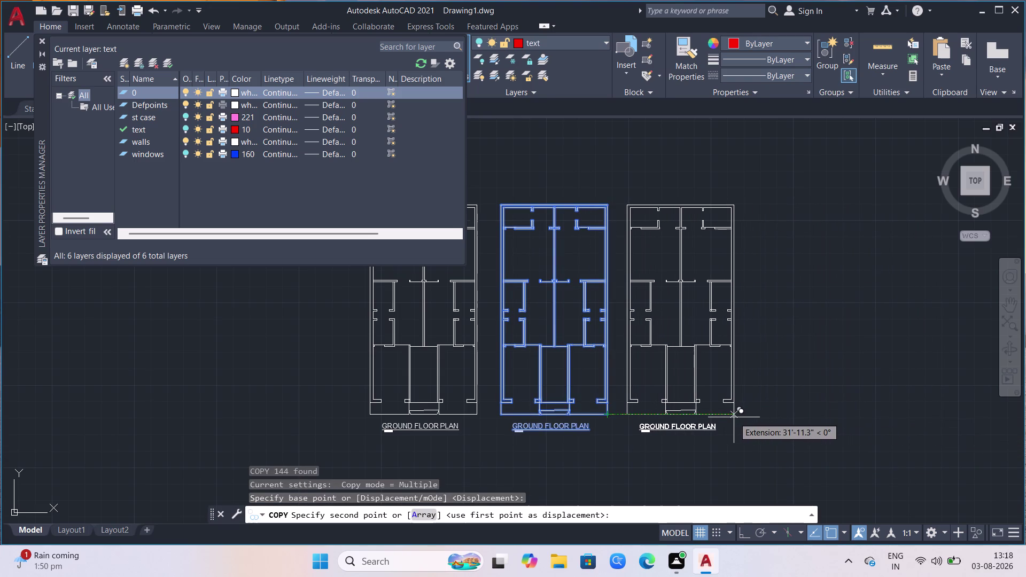
click(734, 417)
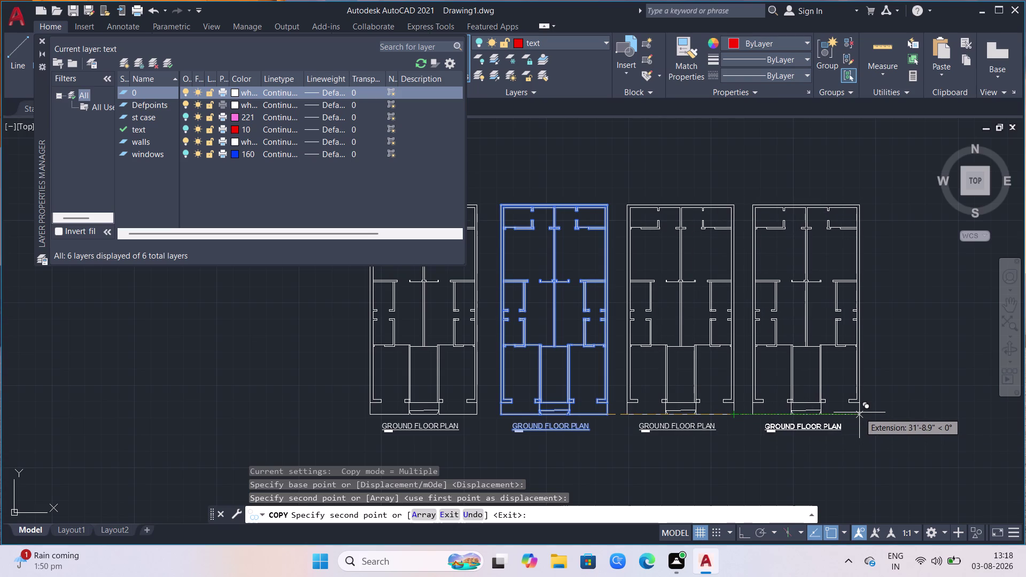
click(860, 412)
key(Escape)
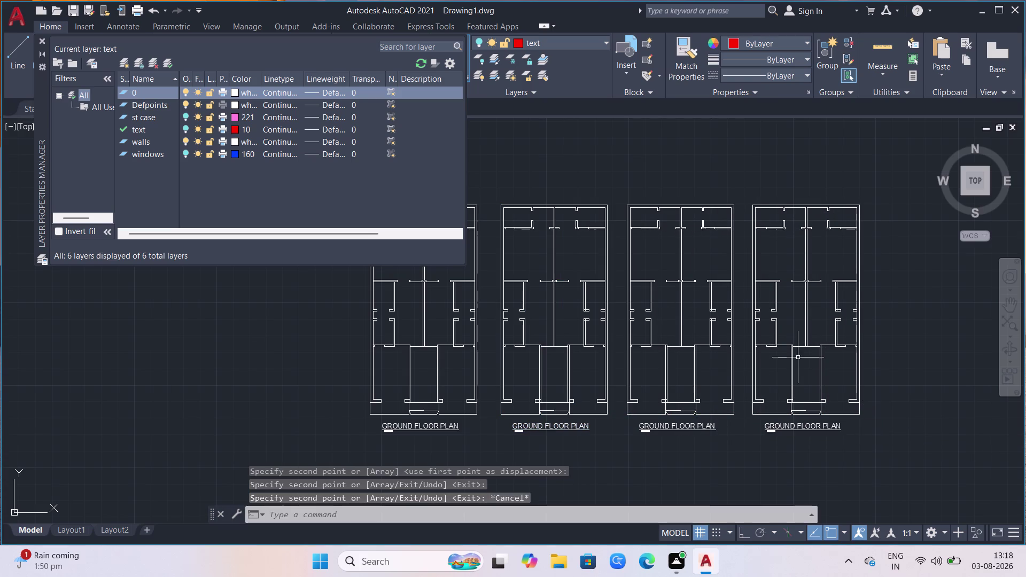
click(187, 114)
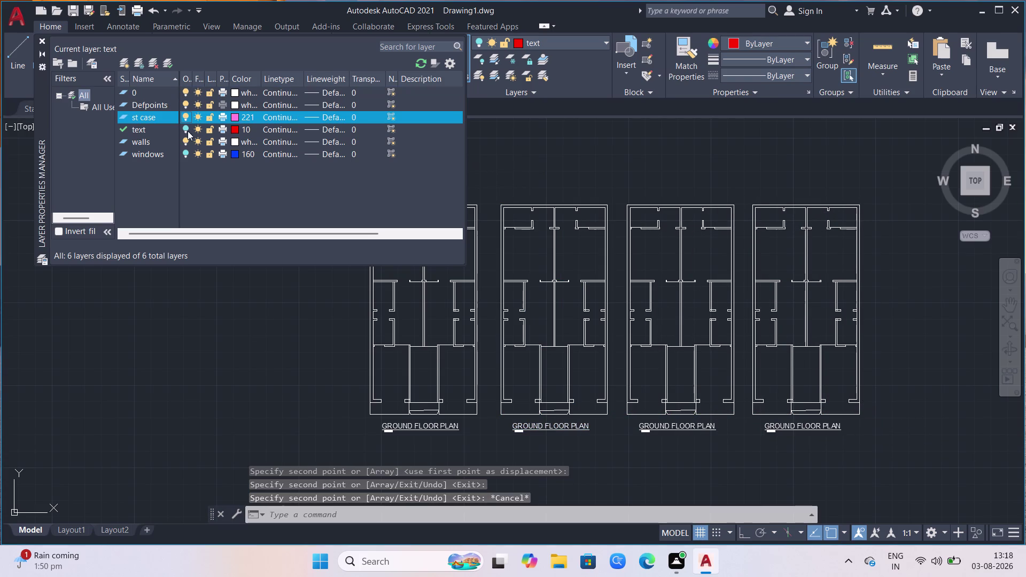
Turn the text and windows layers back on and erase the third walls-only plan copy.
click(189, 131)
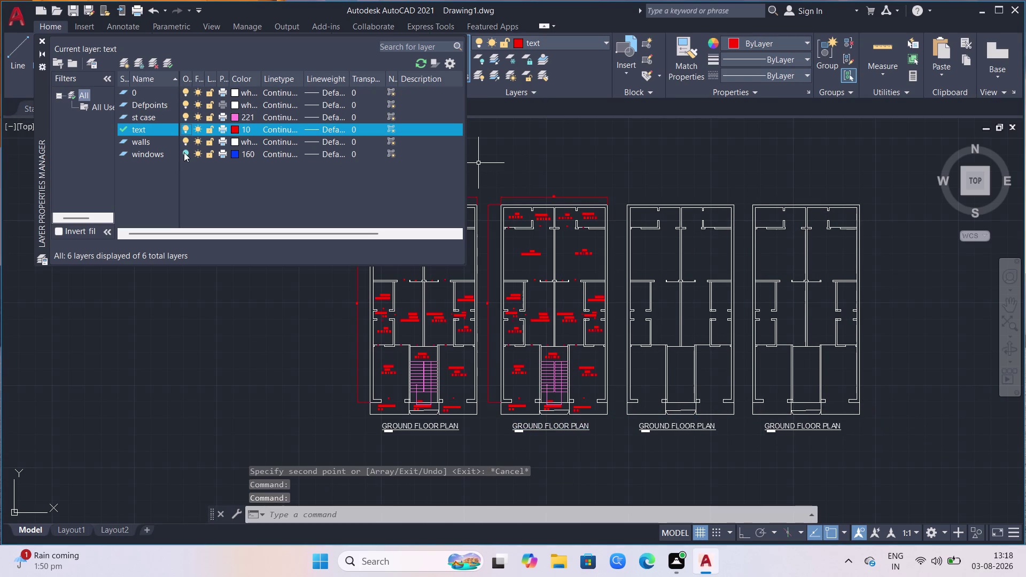
click(184, 152)
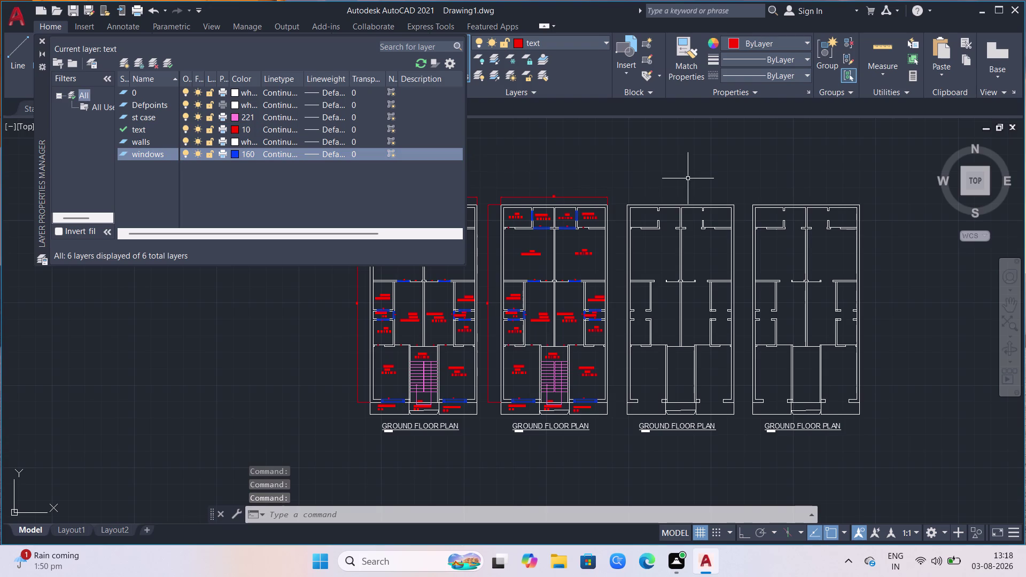
drag(696, 177, 697, 193)
click(649, 308)
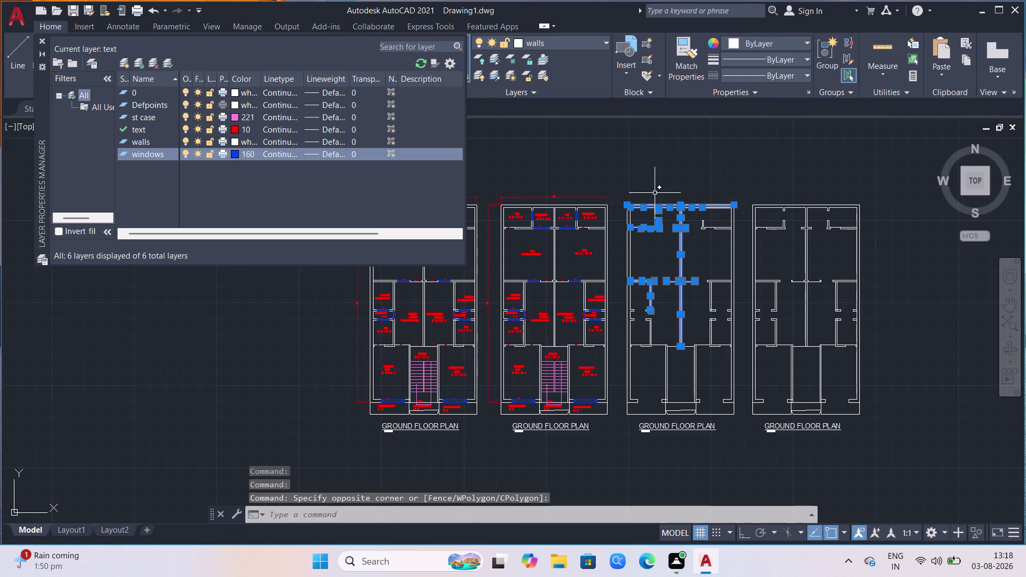
drag(619, 193, 628, 204)
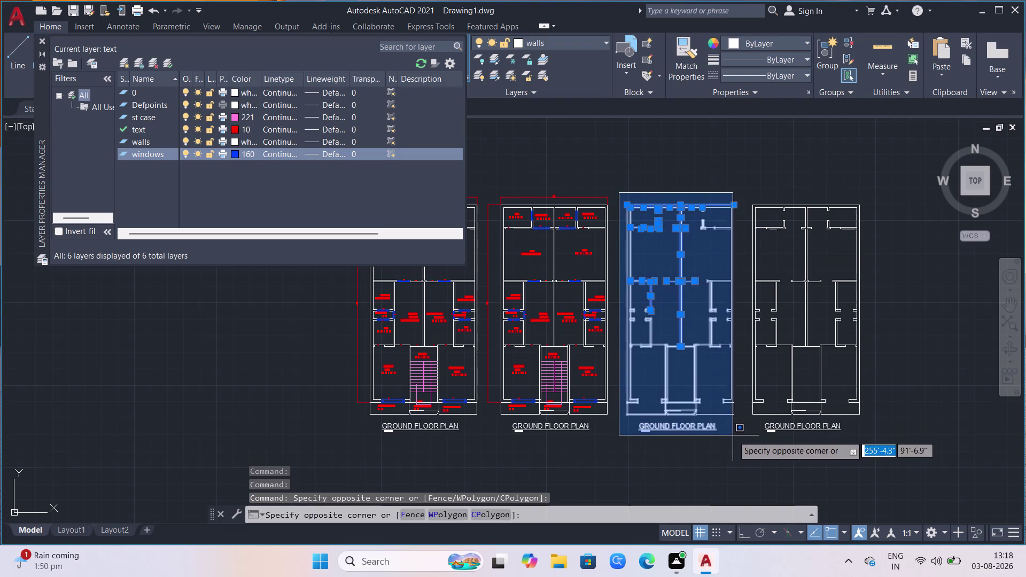
click(741, 435)
key(Delete)
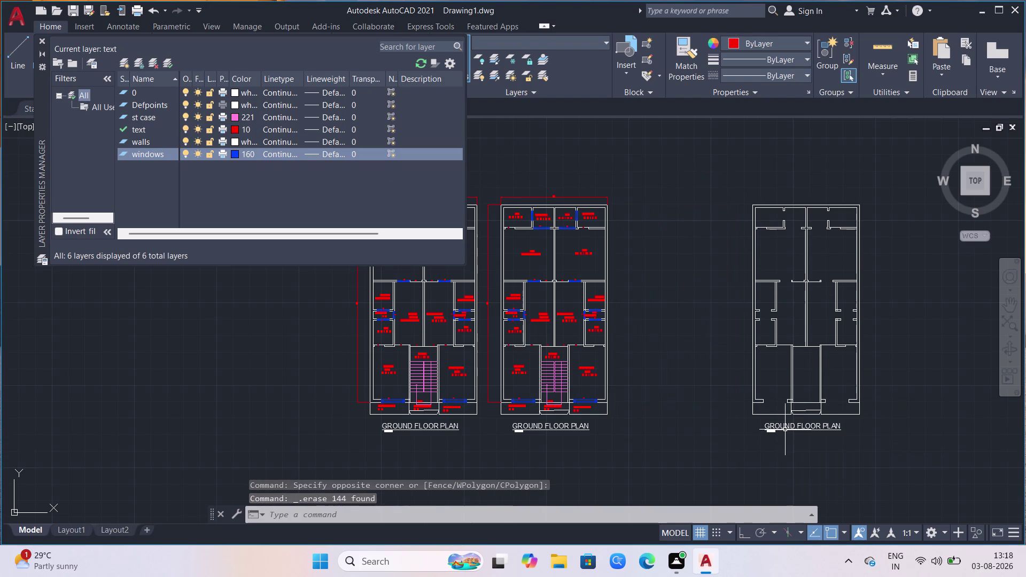
Close the Layer Properties palette.
scroll(down, 3)
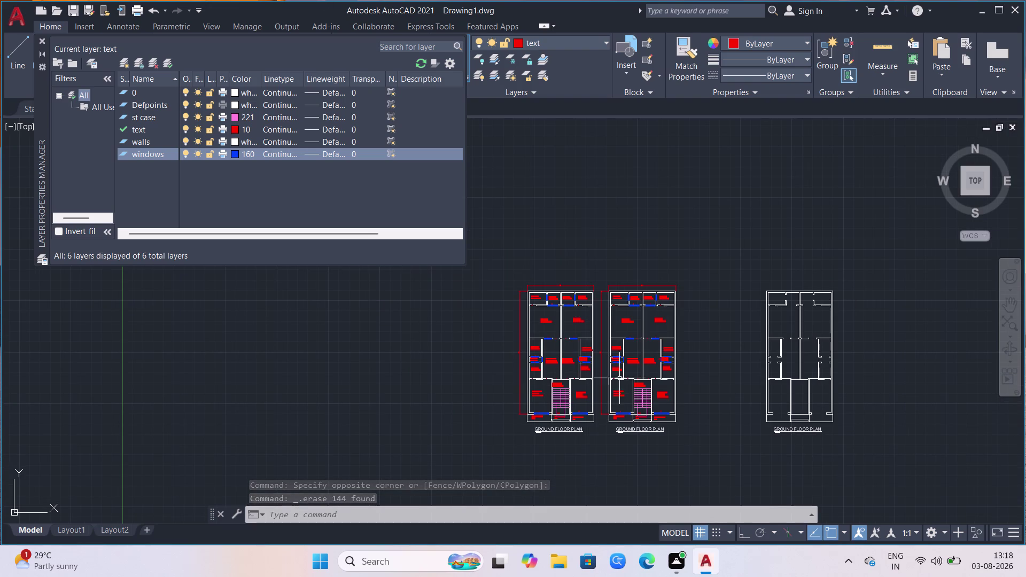
scroll(up, 3)
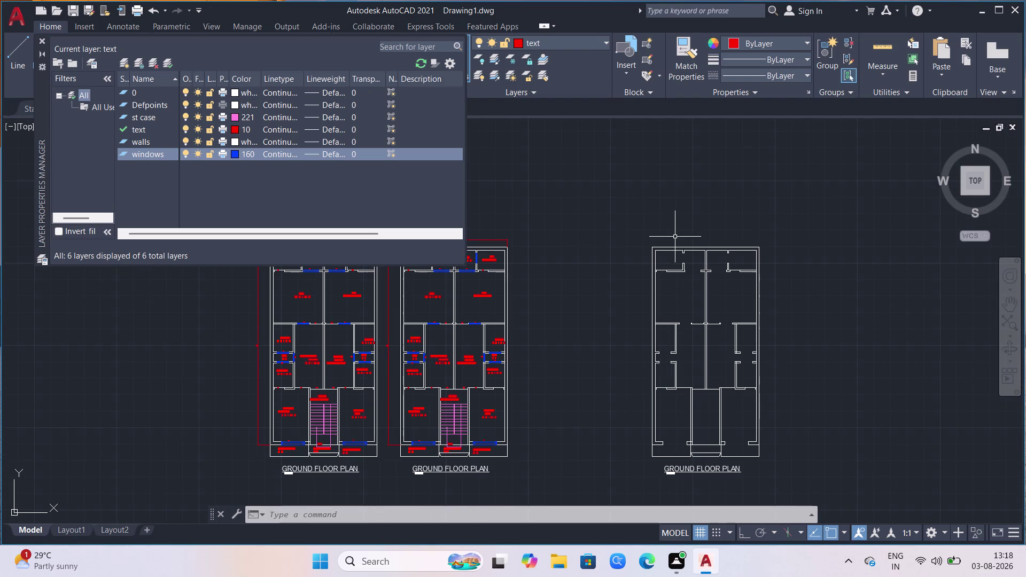
scroll(up, 3)
scroll(down, 3)
scroll(down, 3)
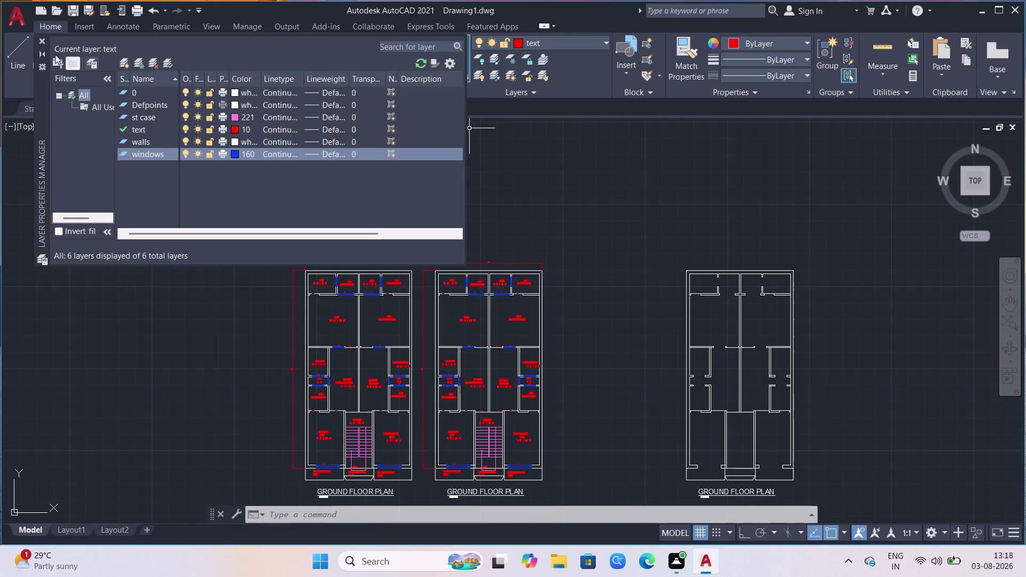
click(40, 39)
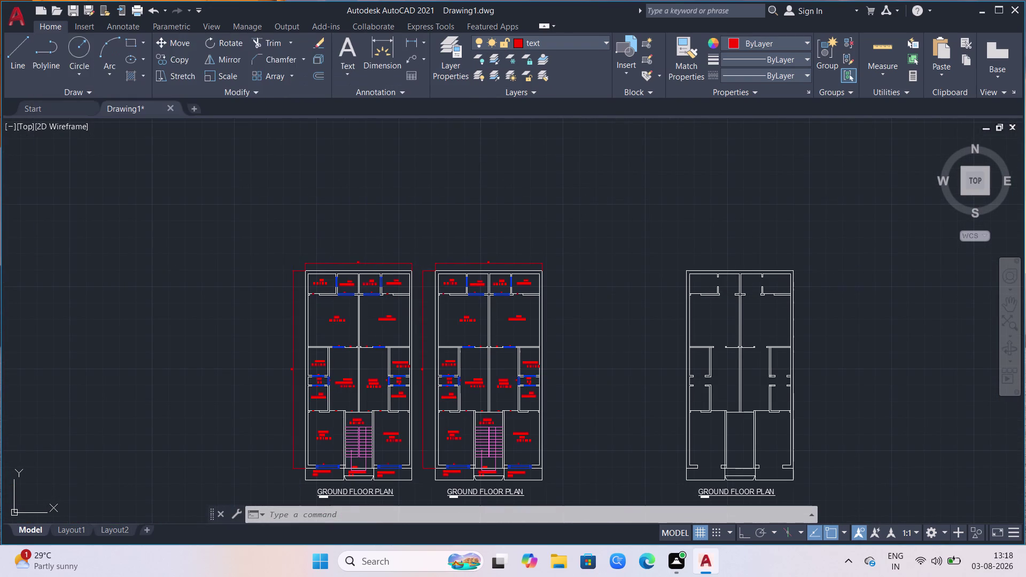
Start EXTEND and lengthen the first wall lines across the upper door openings.
scroll(up, 3)
scroll(up, 3)
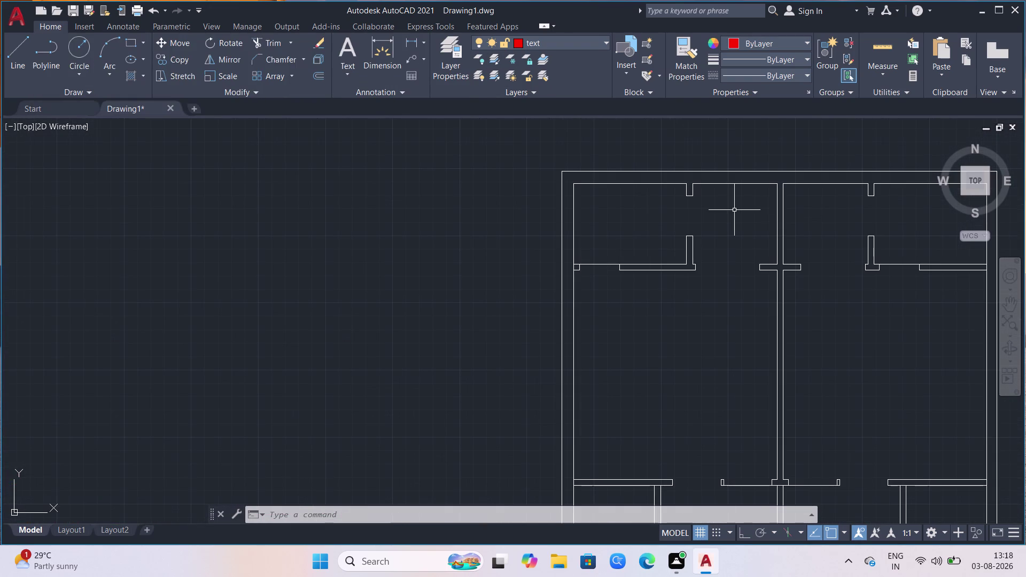
scroll(down, 3)
scroll(up, 3)
scroll(up, 3)
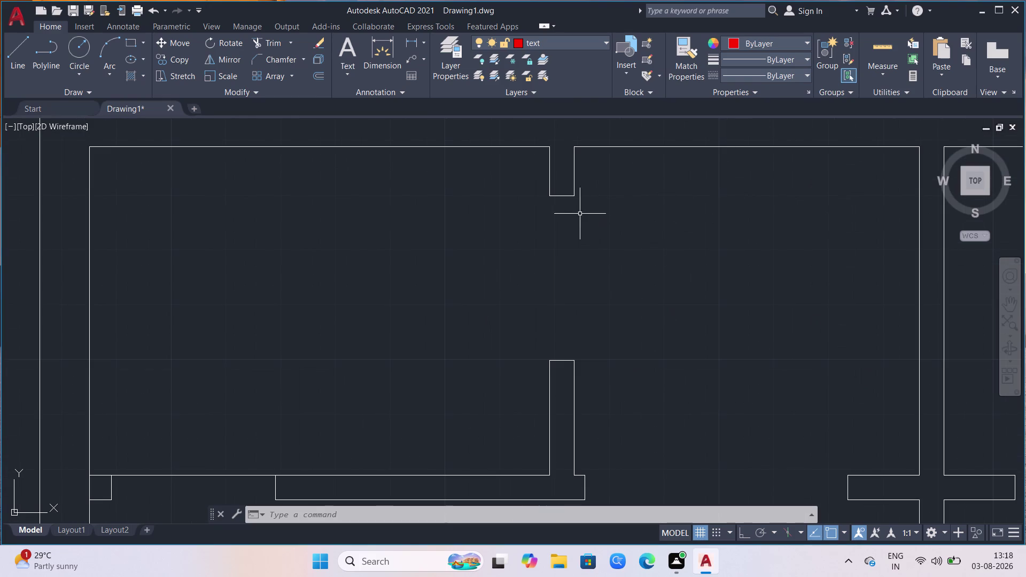
key(e)
key(x)
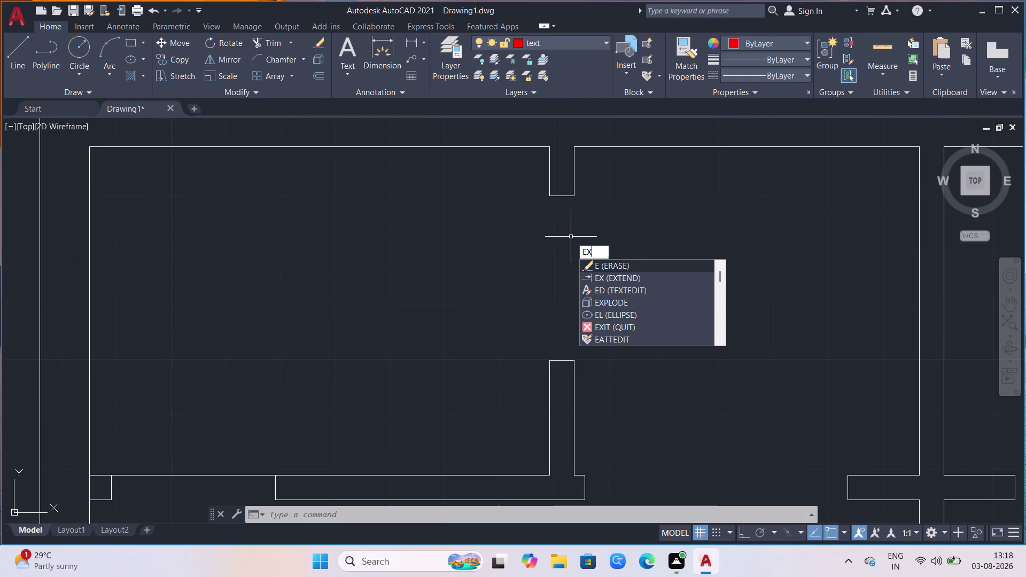
key(Return)
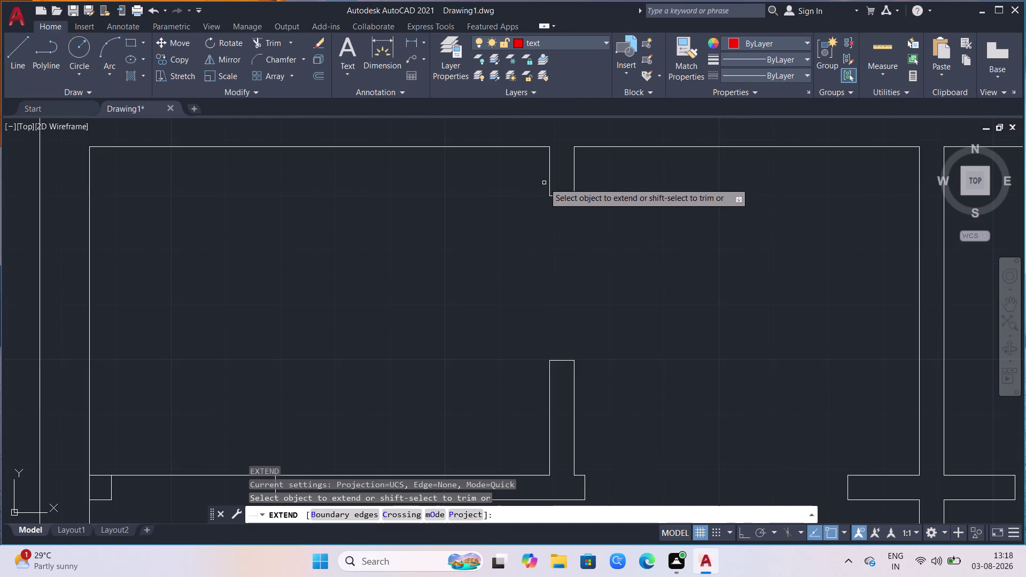
click(548, 185)
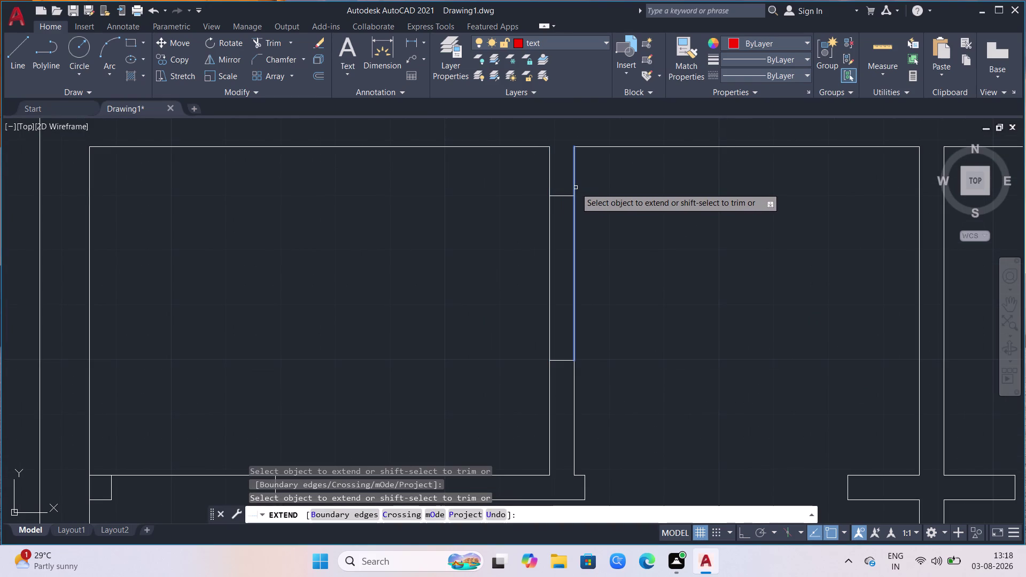
click(576, 188)
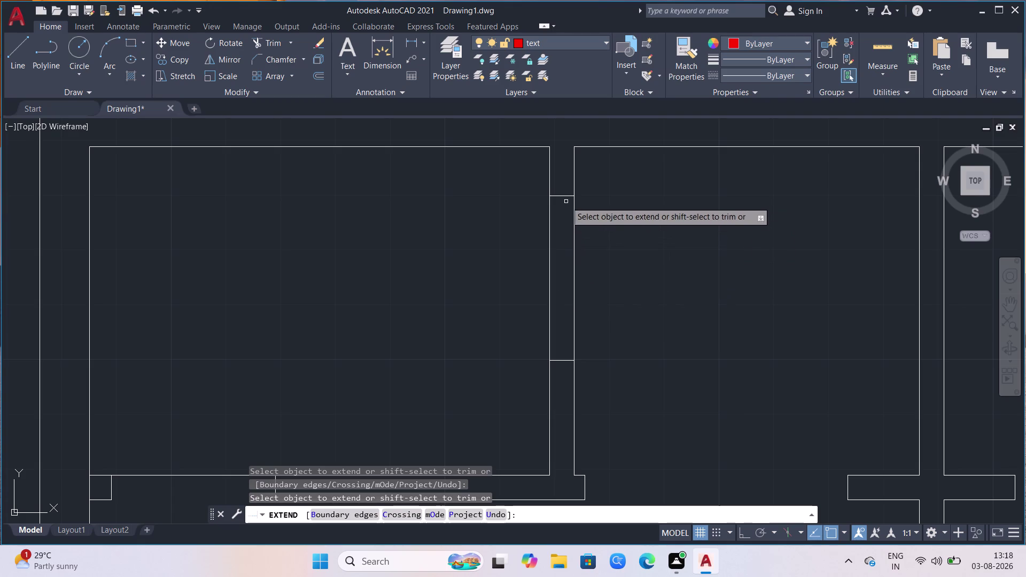
click(566, 196)
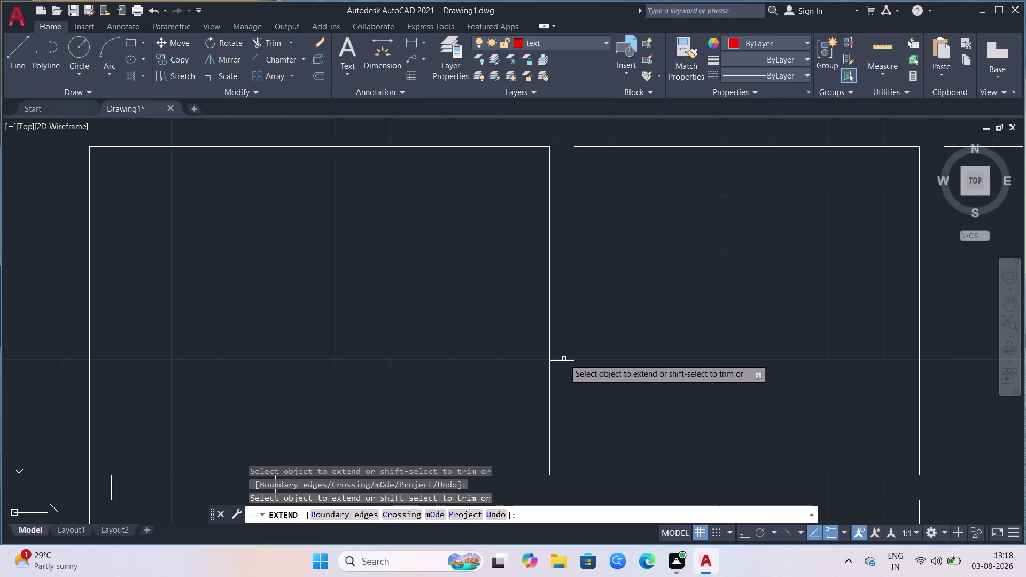
click(564, 358)
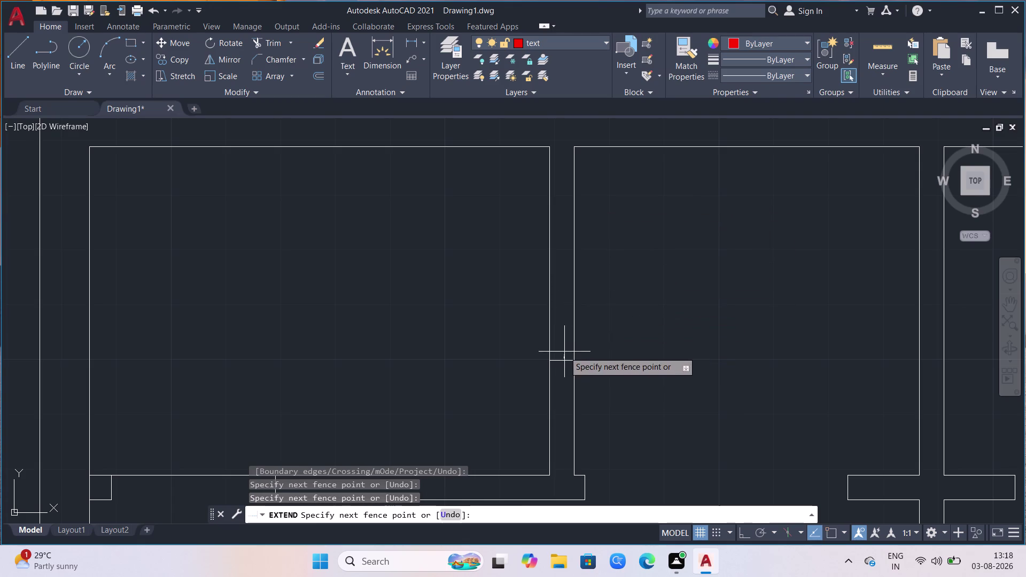
click(563, 370)
Extend more wall lines using a fence drawn across their ends.
scroll(down, 3)
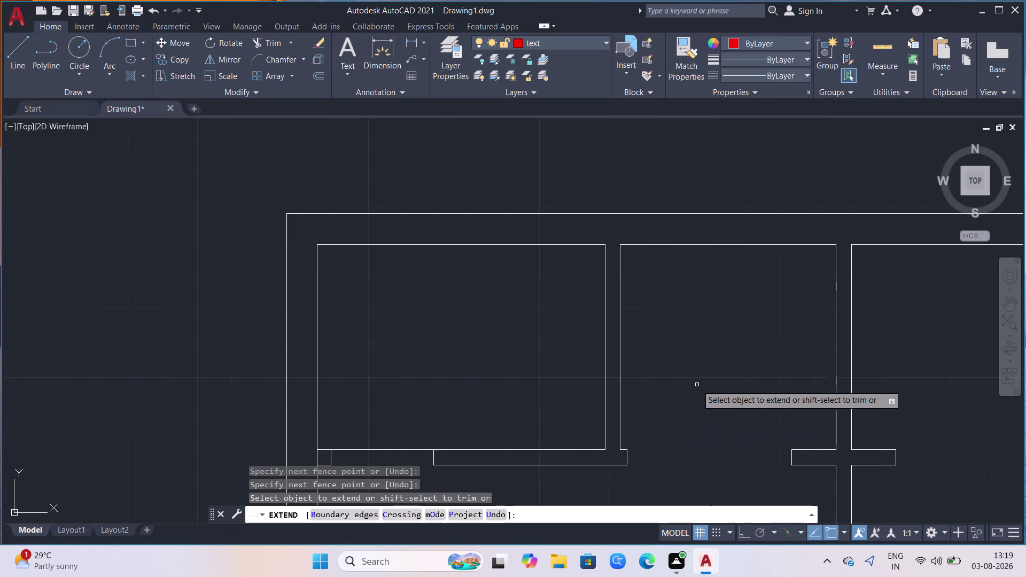
click(662, 317)
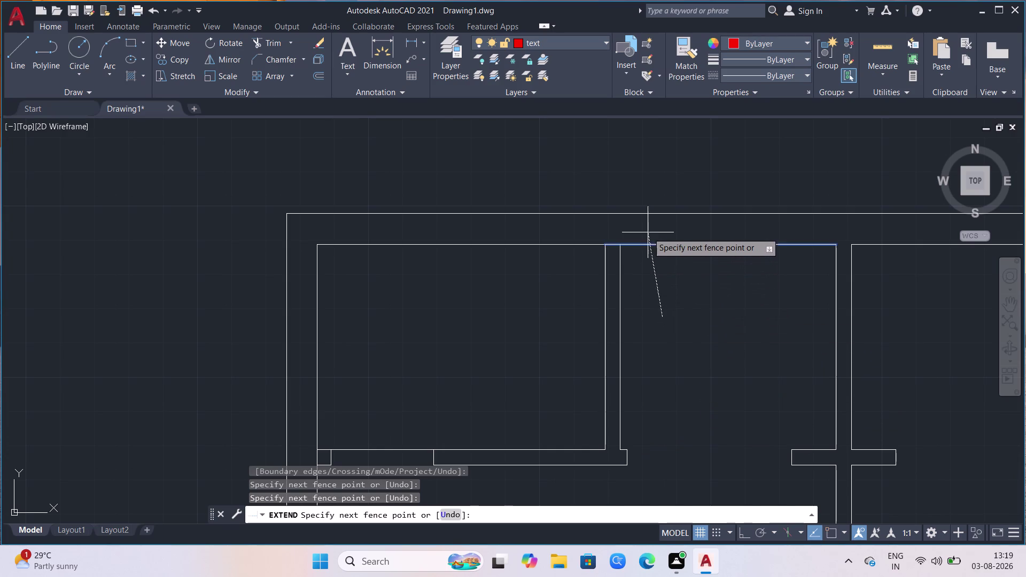
click(647, 238)
click(653, 316)
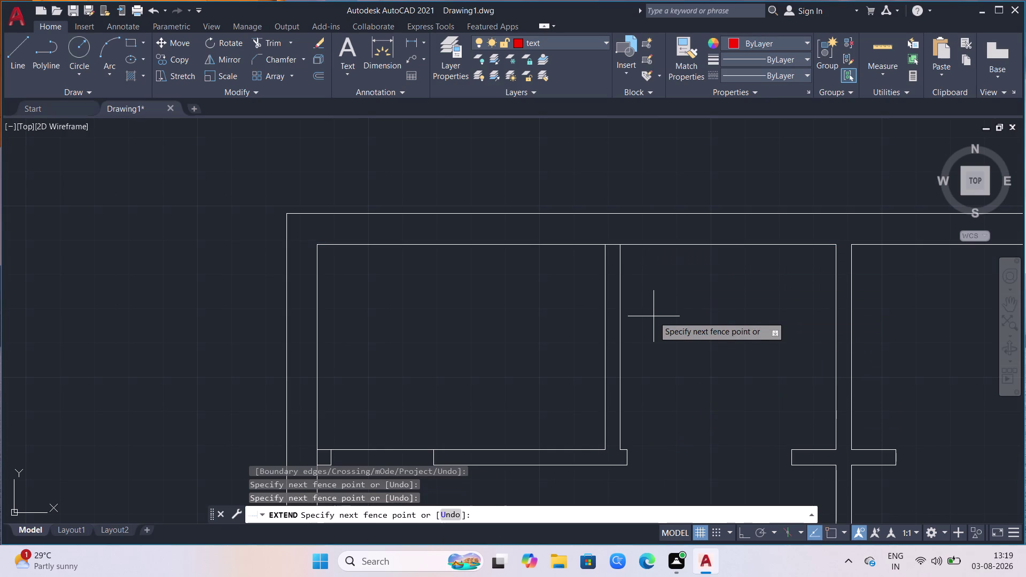
drag(654, 317, 602, 330)
click(577, 332)
drag(666, 399, 654, 400)
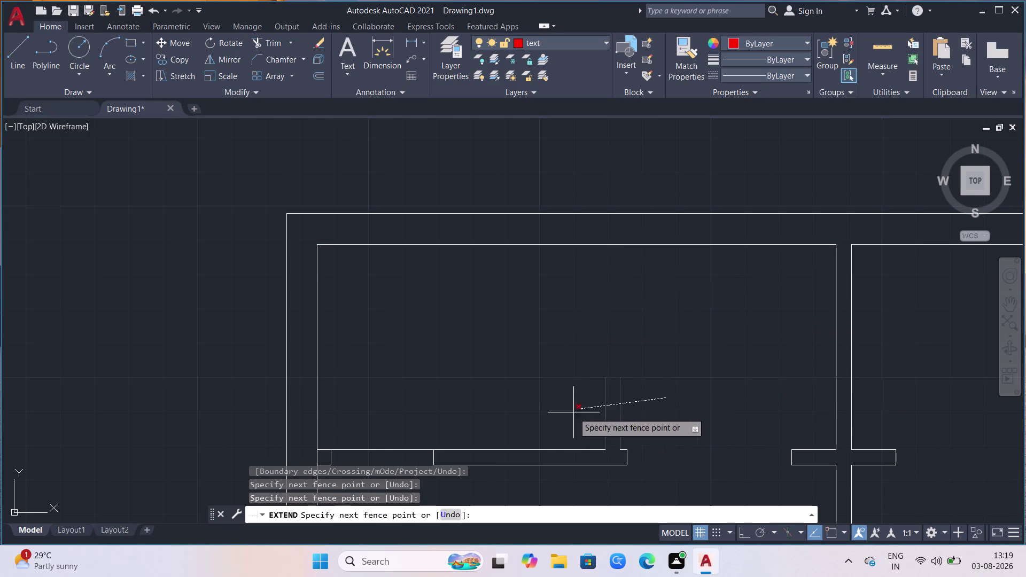
click(570, 414)
Extend the short wall stubs on the plan's left side to meet the walls.
scroll(down, 3)
scroll(down, 3)
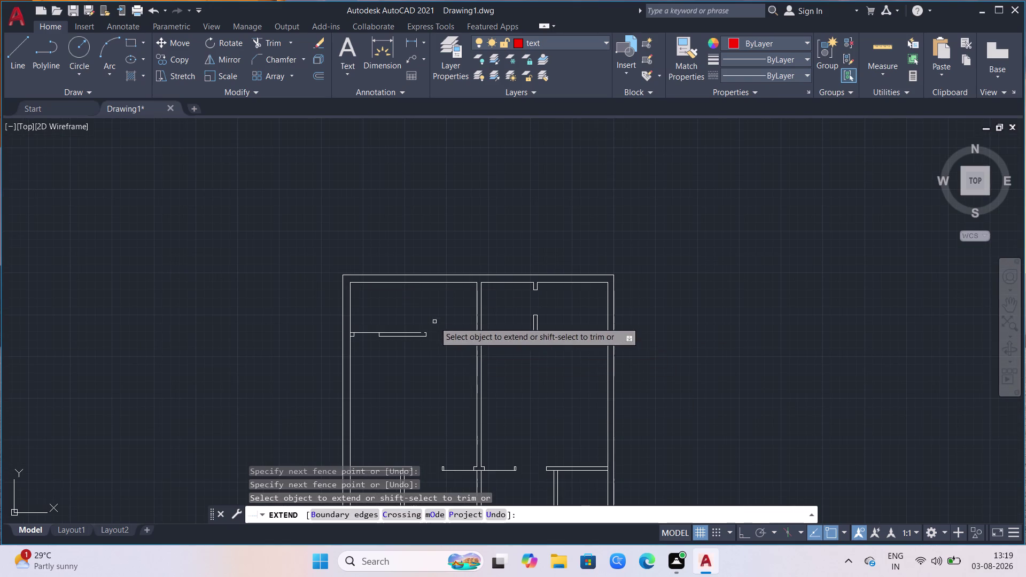
click(421, 318)
click(396, 352)
click(397, 329)
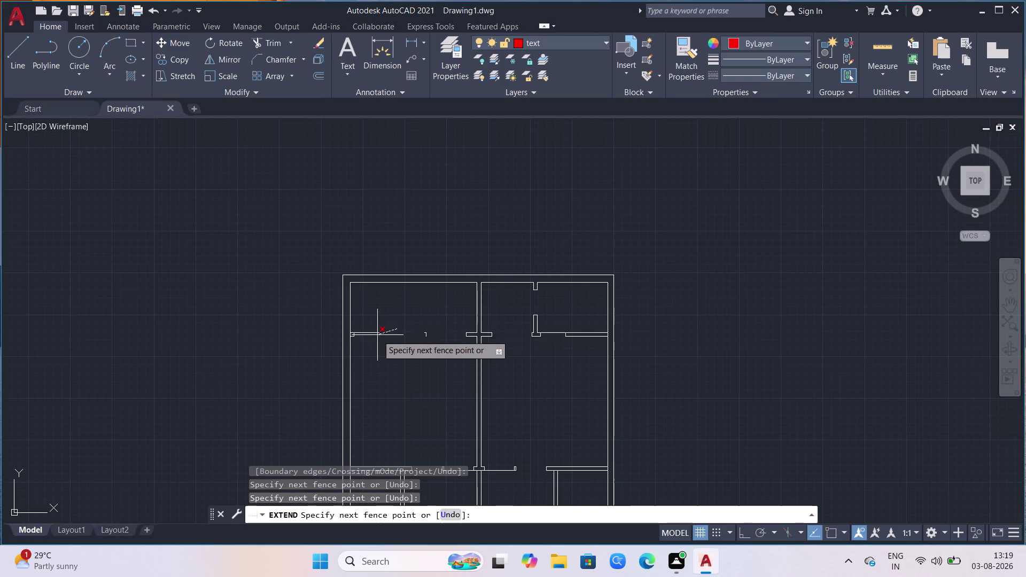
click(377, 335)
click(377, 330)
click(364, 333)
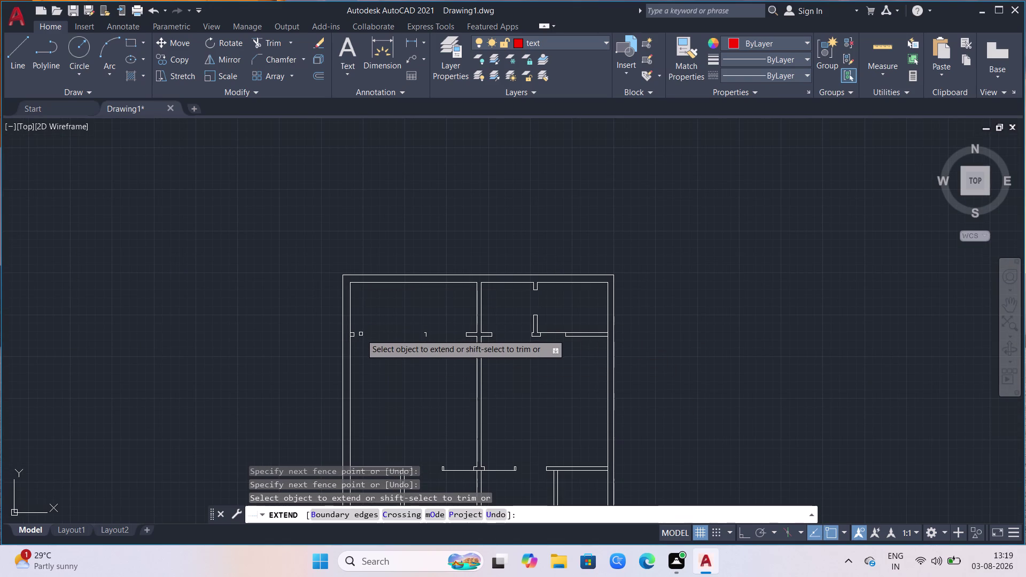
scroll(up, 3)
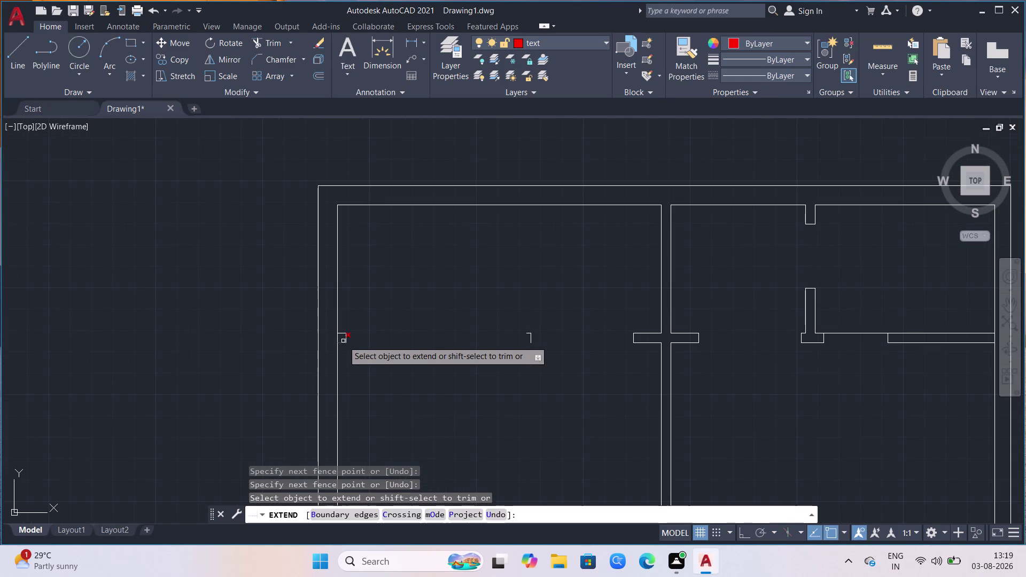
click(343, 341)
click(348, 332)
click(346, 337)
scroll(down, 3)
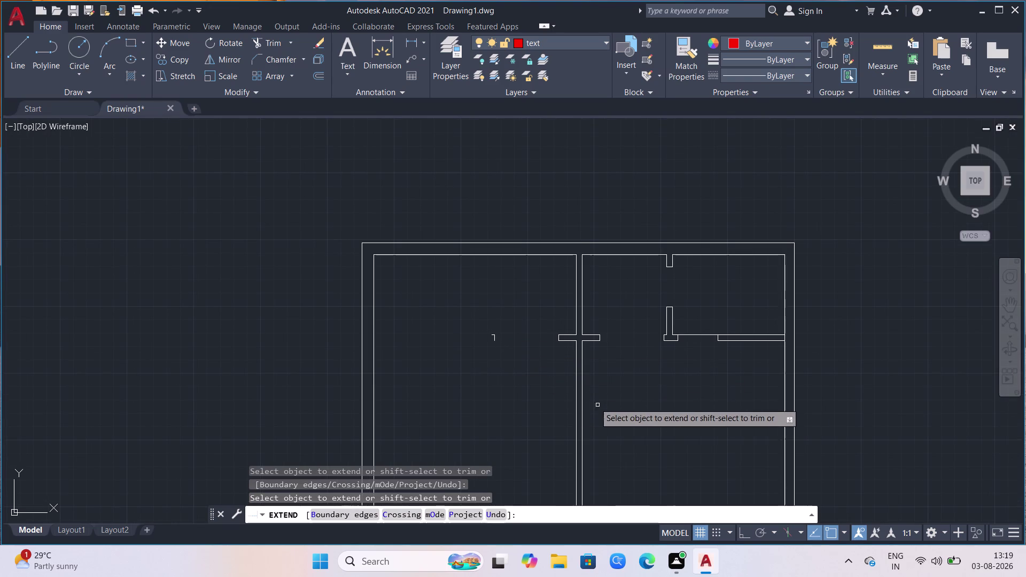
scroll(down, 3)
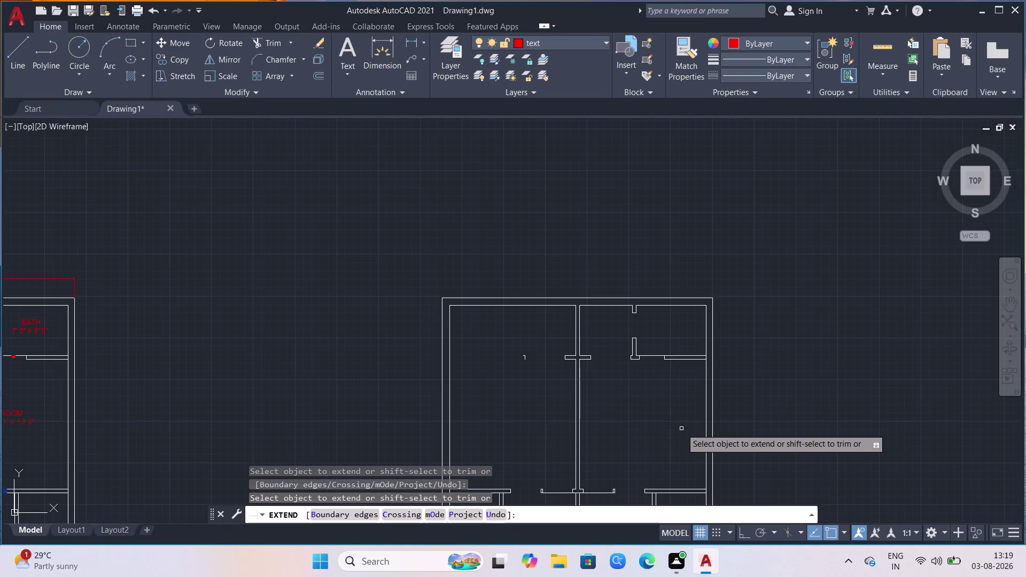
Undo the recent wall extensions with repeated Ctrl+Z.
key(ctrl+z)
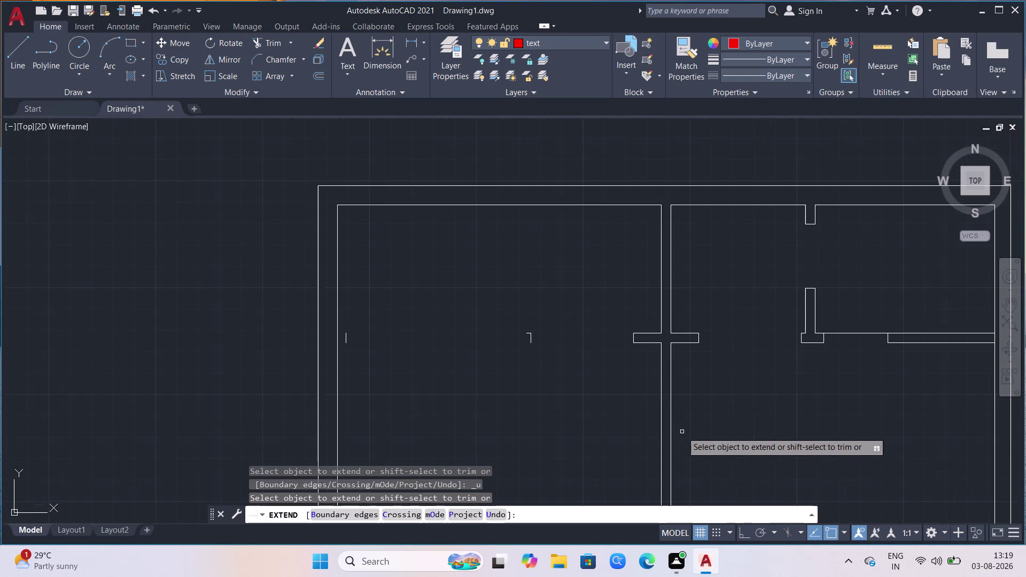
key(ctrl+z)
key(ctrl+z)
key(ctrl+z)
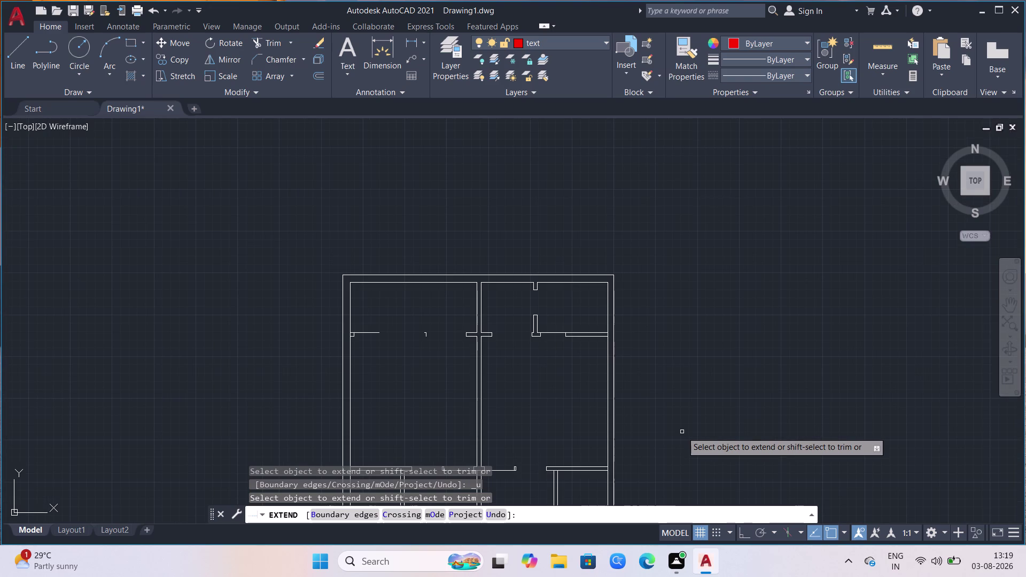
key(ctrl+z)
key(ctrl+z)
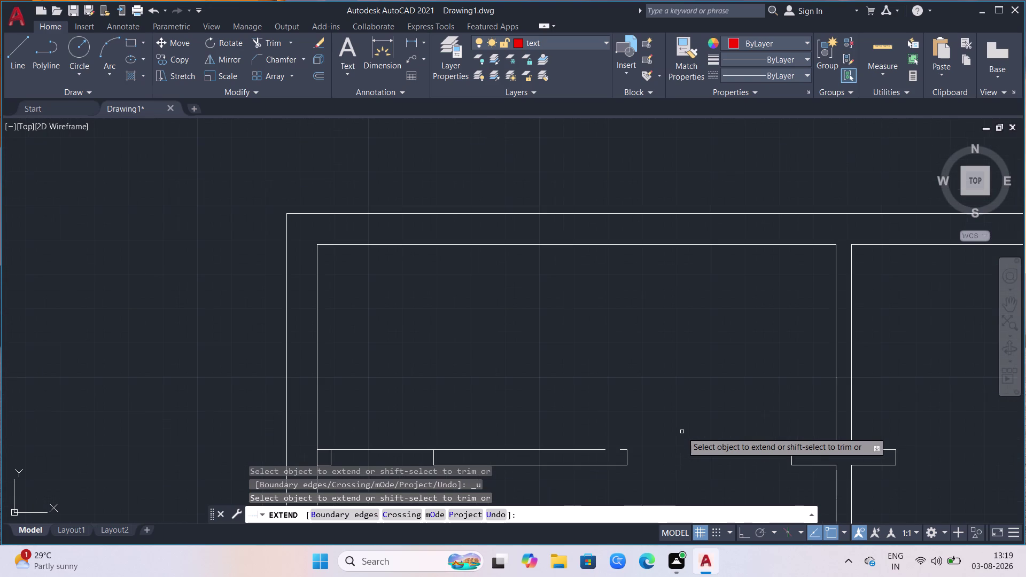
key(ctrl+z)
key(ctrl+z)
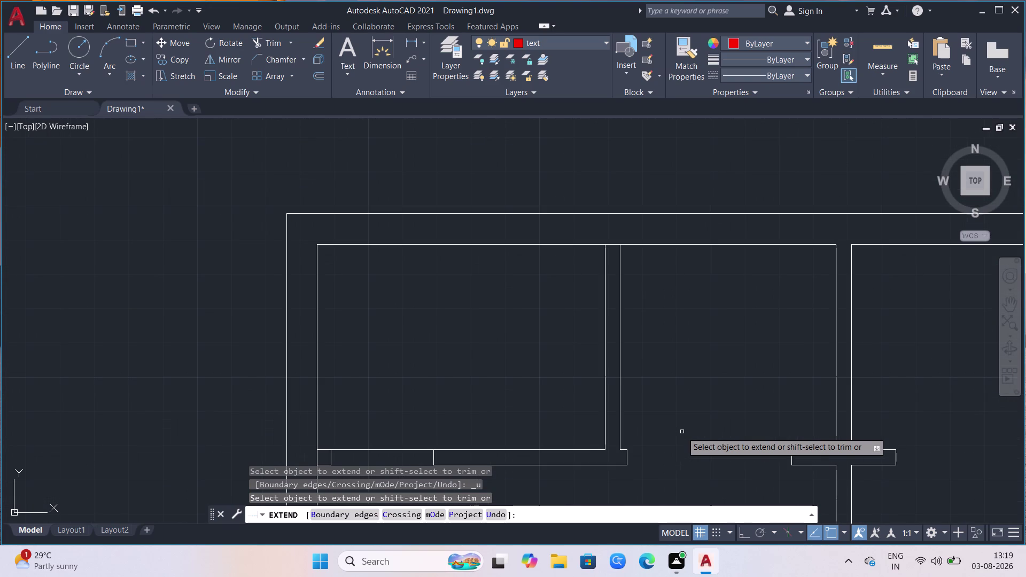
key(ctrl+z)
scroll(down, 3)
Extend the left corridor wall lines and the short vertical stub to their boundaries.
scroll(down, 3)
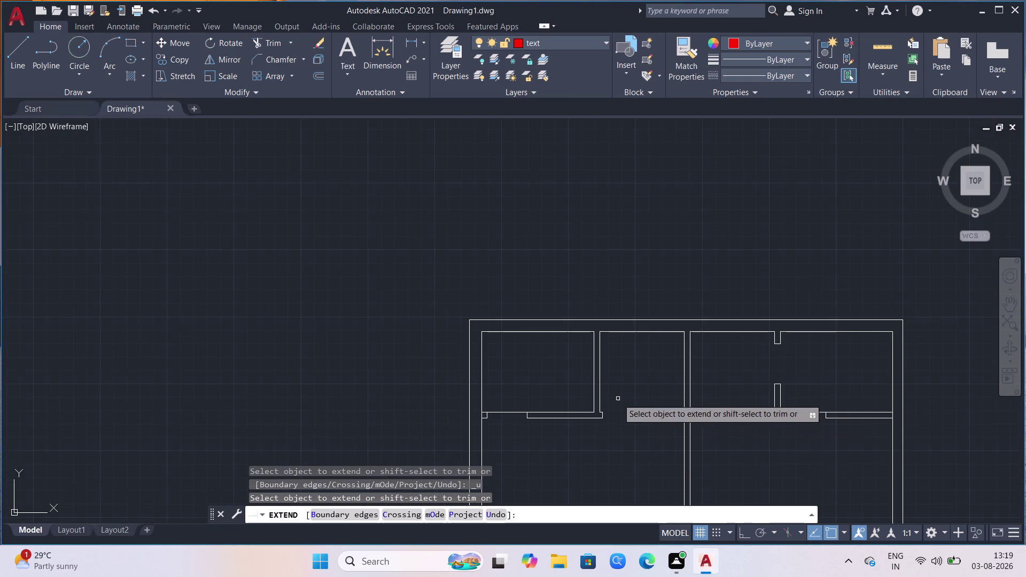
scroll(up, 3)
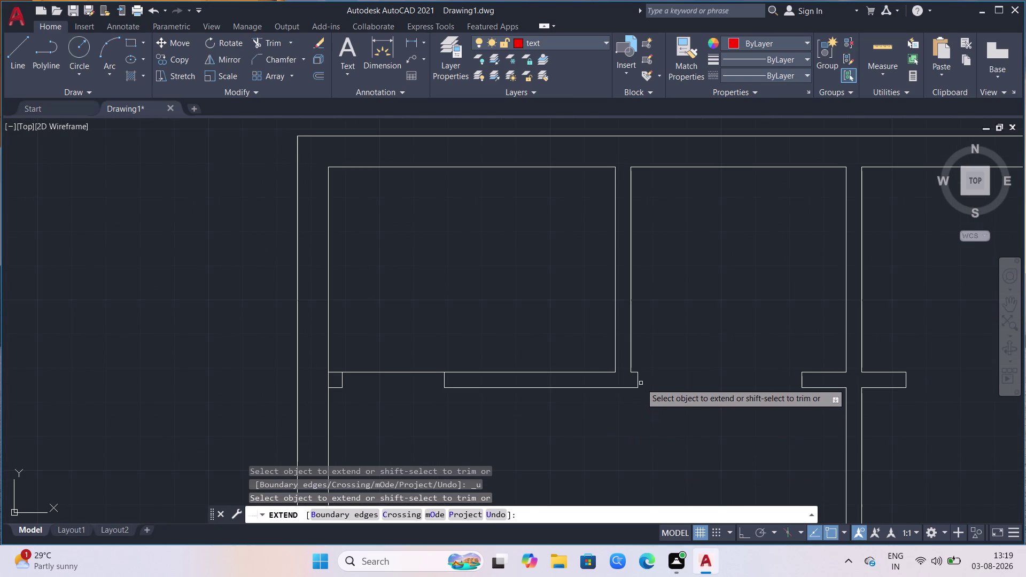
click(636, 372)
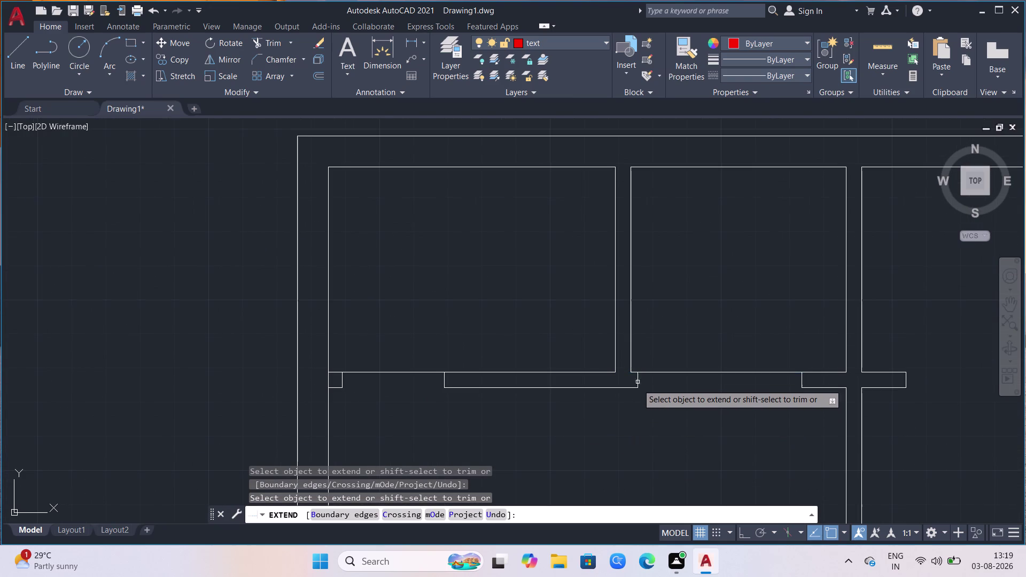
click(635, 388)
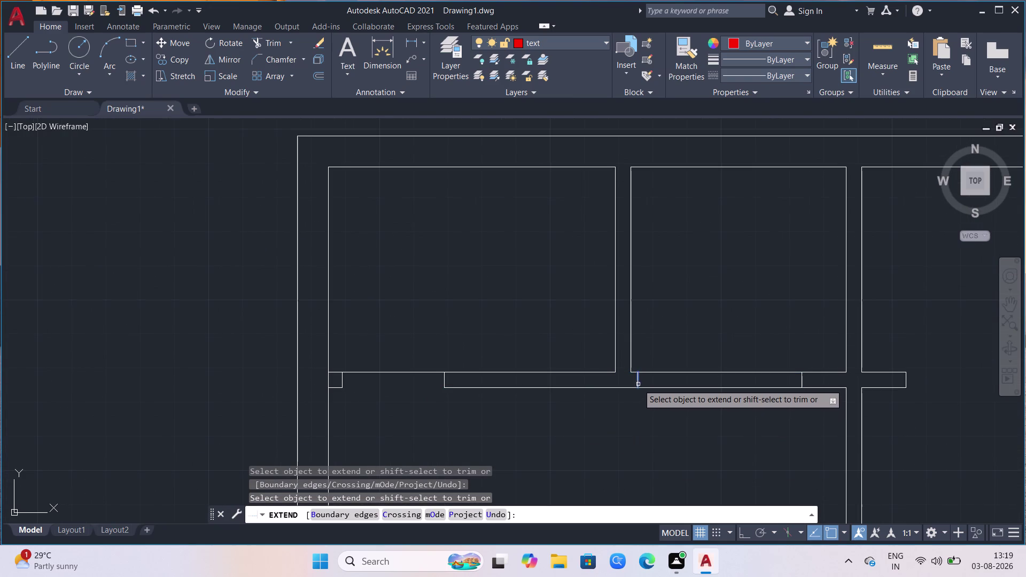
click(639, 381)
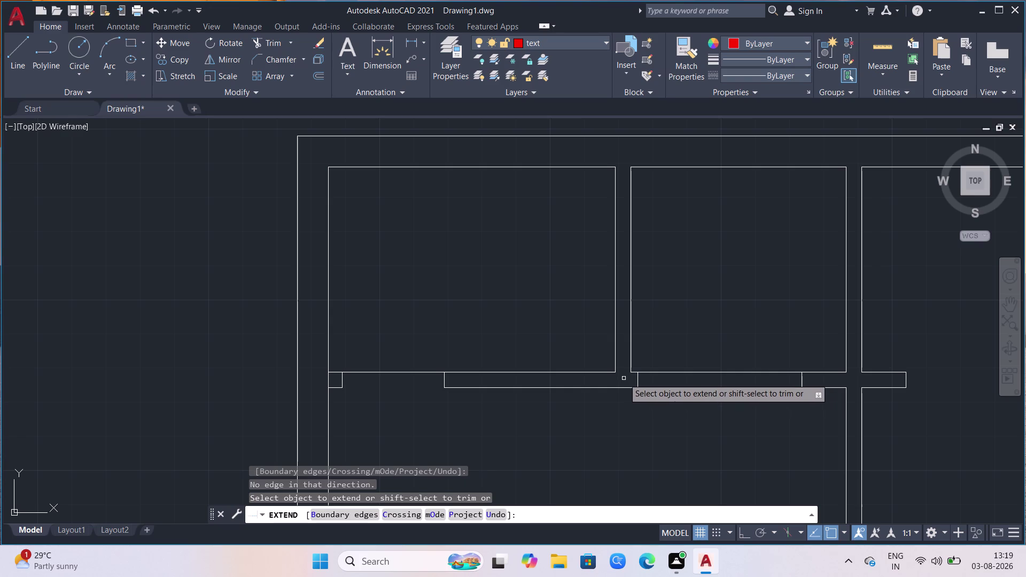
click(617, 366)
scroll(down, 3)
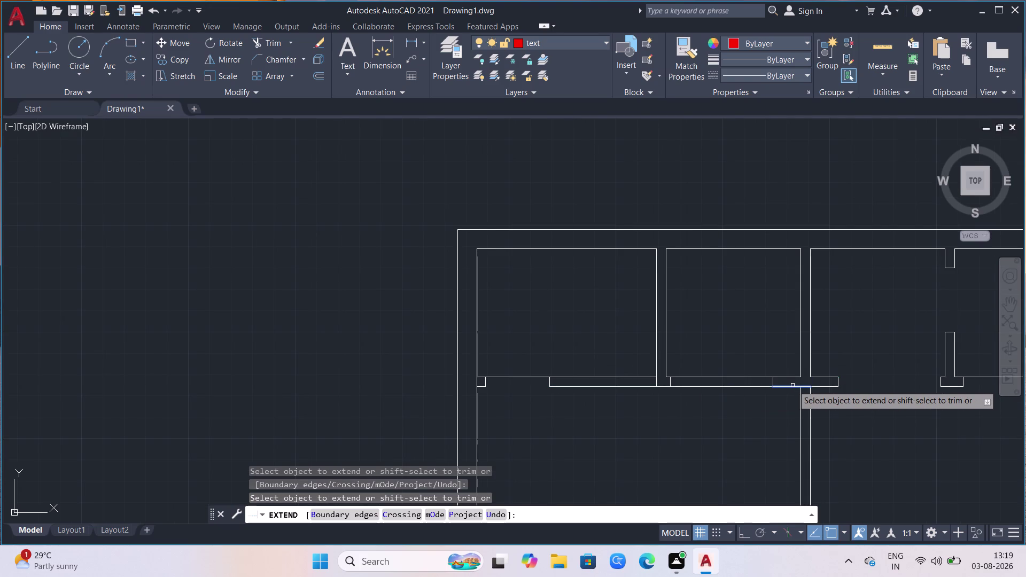
Extend the right corridor and room wall lines, finishing with a fence pick.
click(792, 385)
click(798, 376)
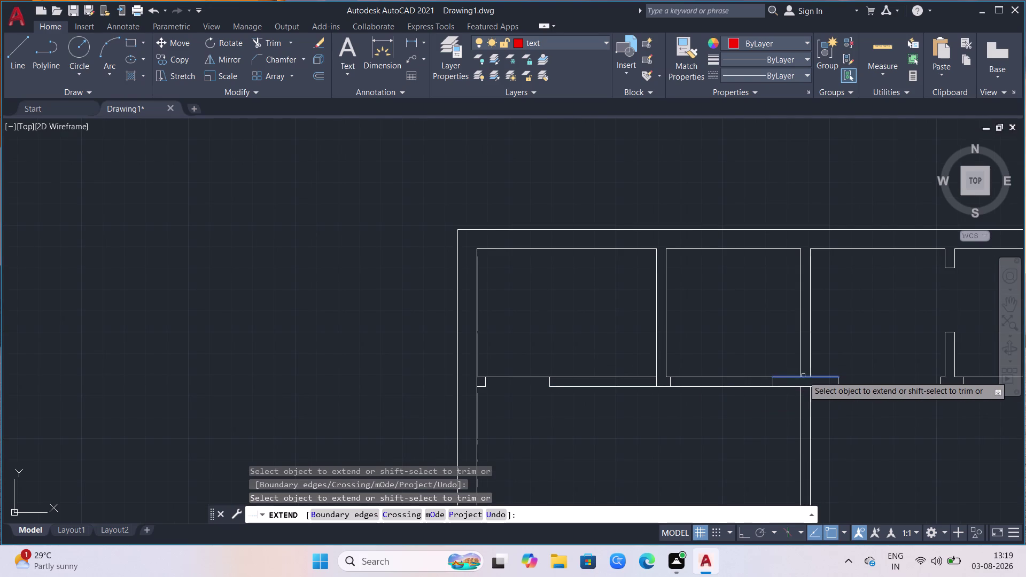
click(832, 376)
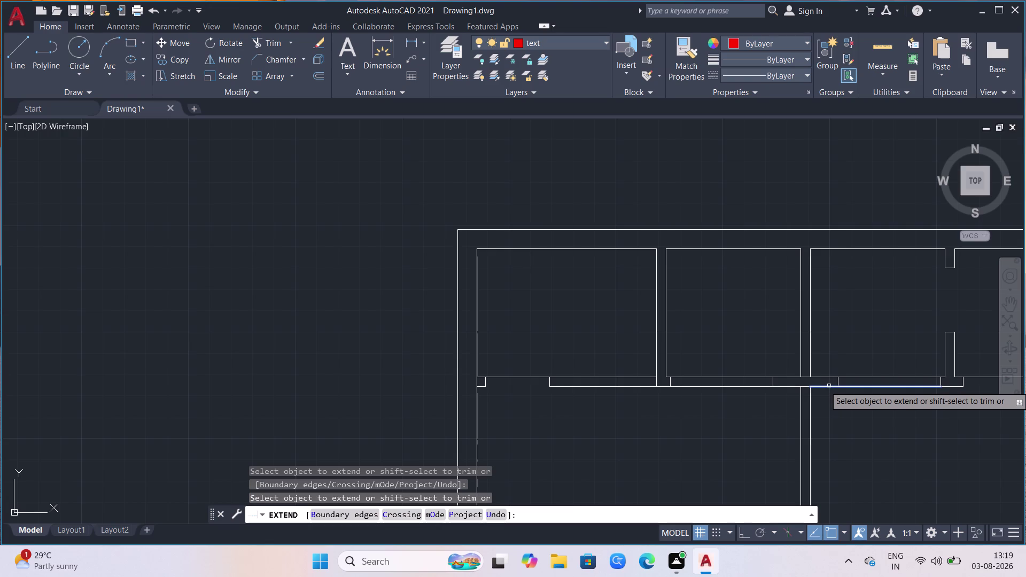
click(829, 386)
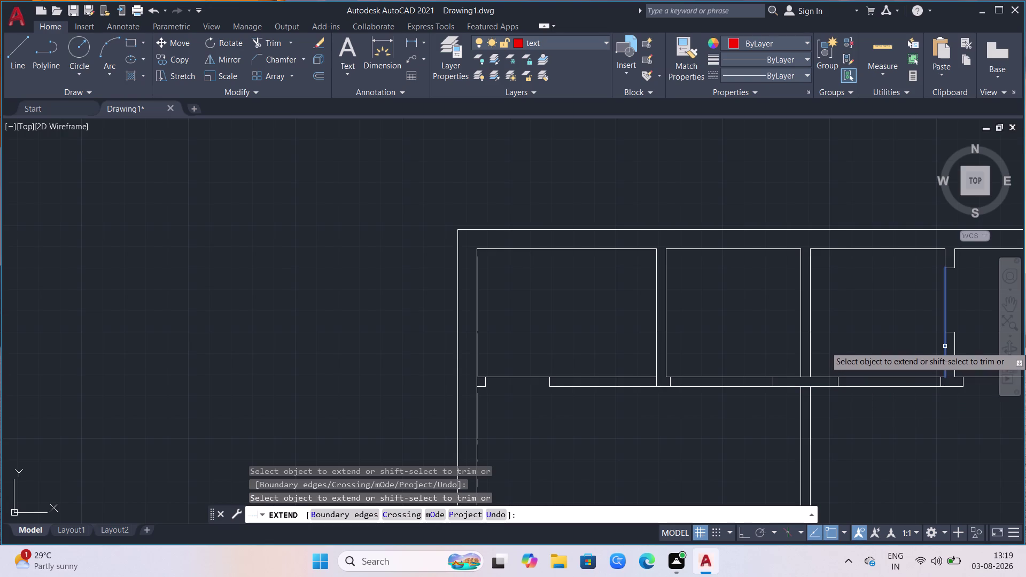
click(945, 343)
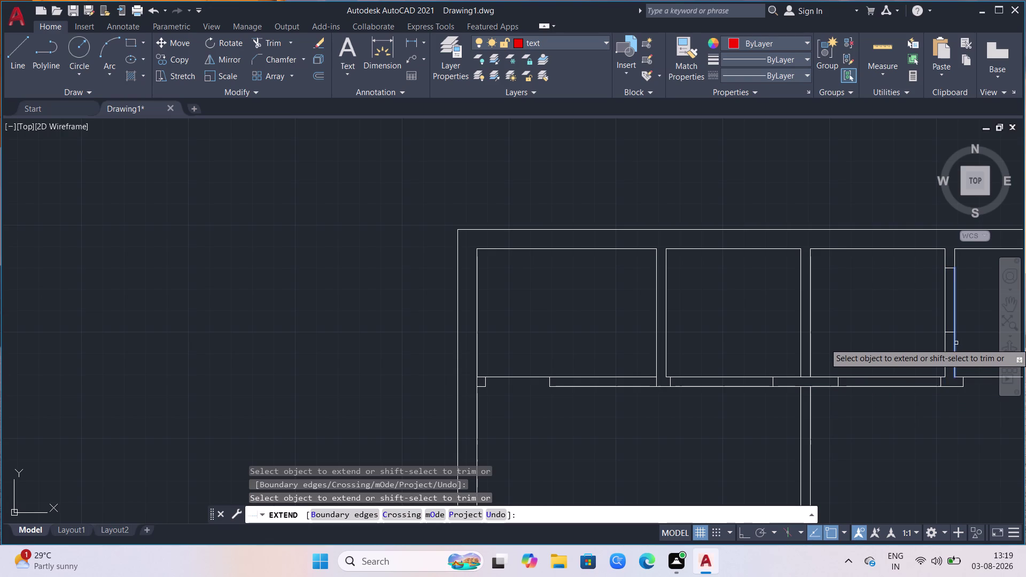
click(956, 343)
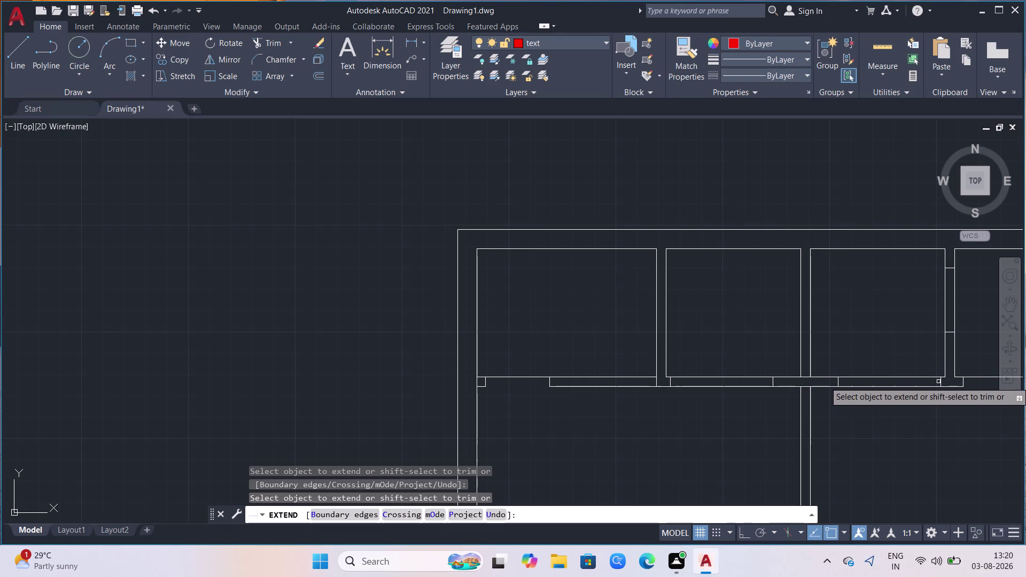
click(942, 381)
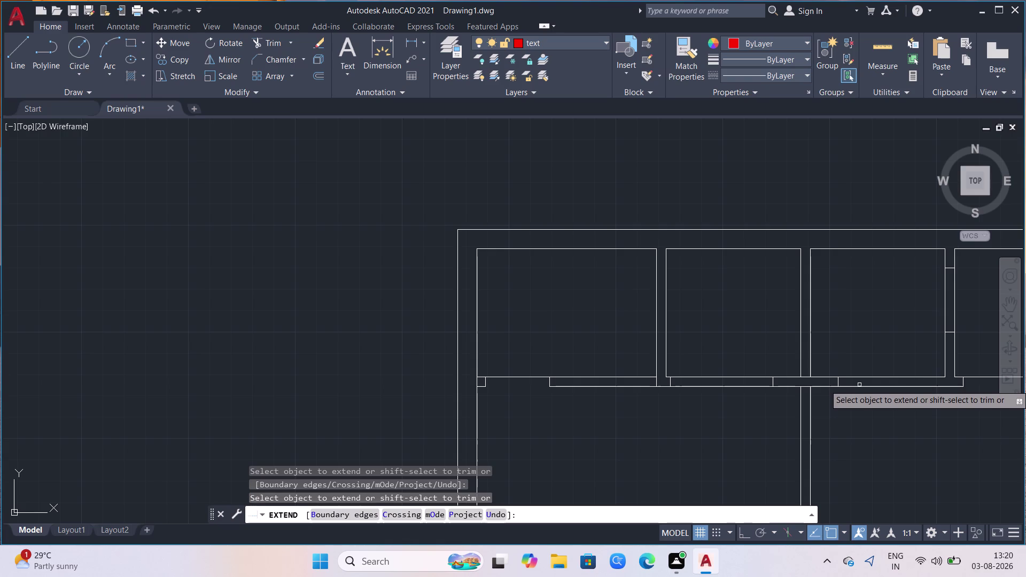
click(839, 381)
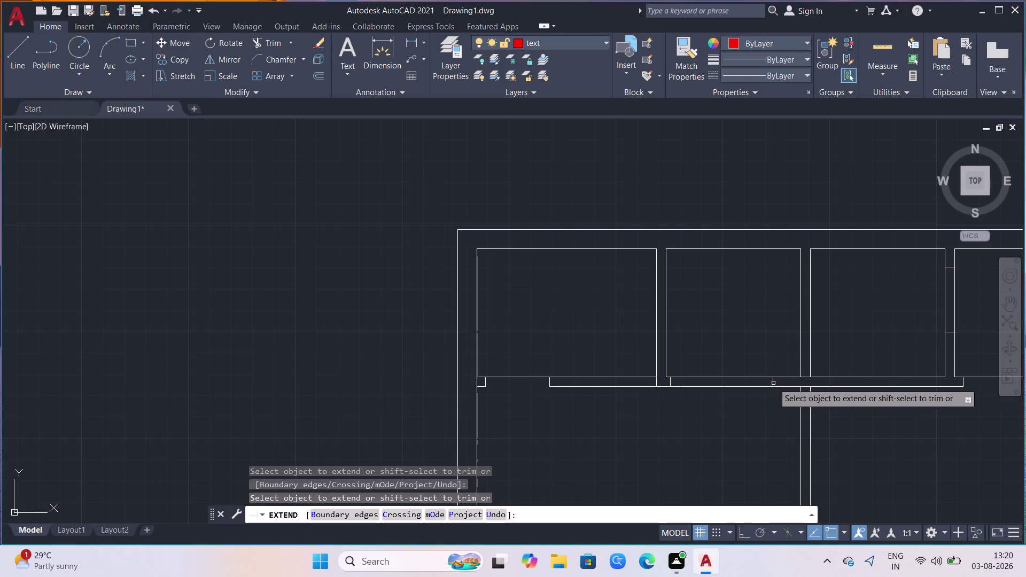
click(773, 383)
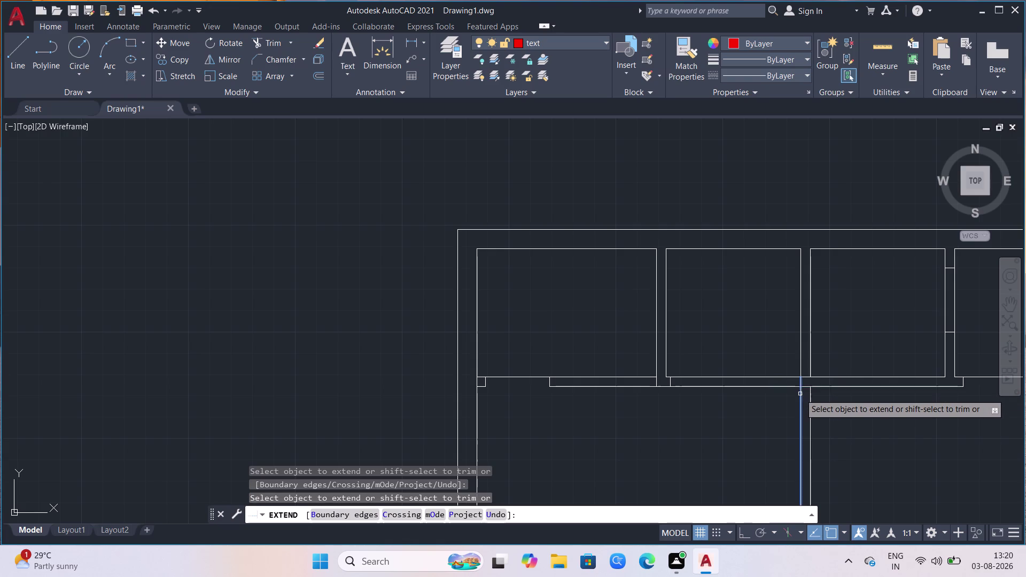
click(800, 394)
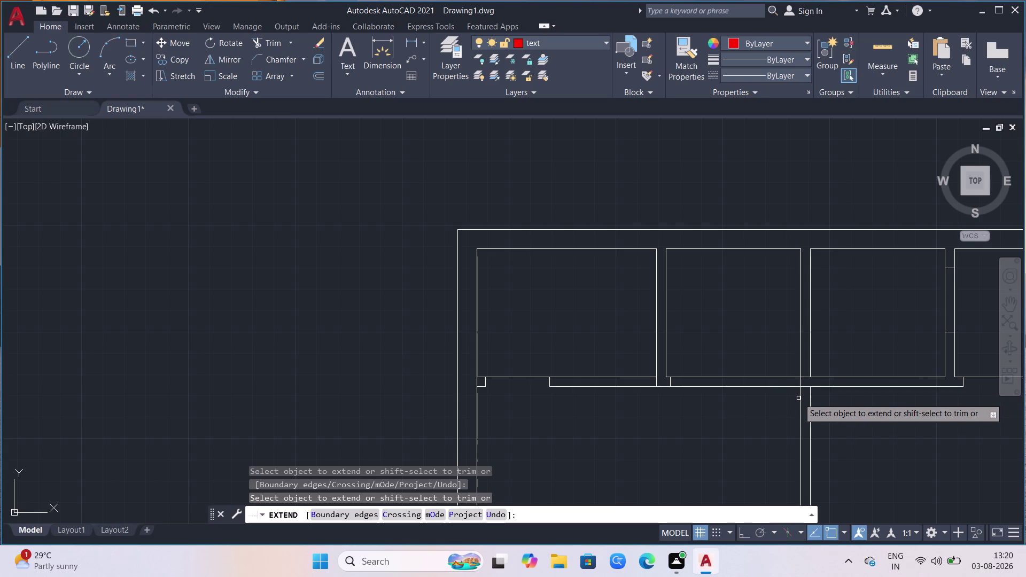
click(834, 343)
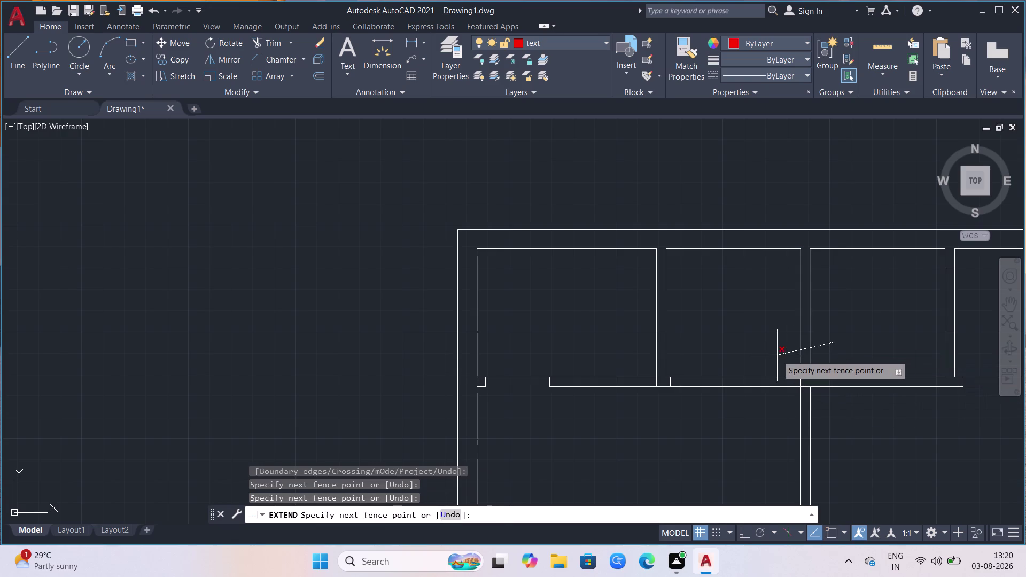
click(777, 356)
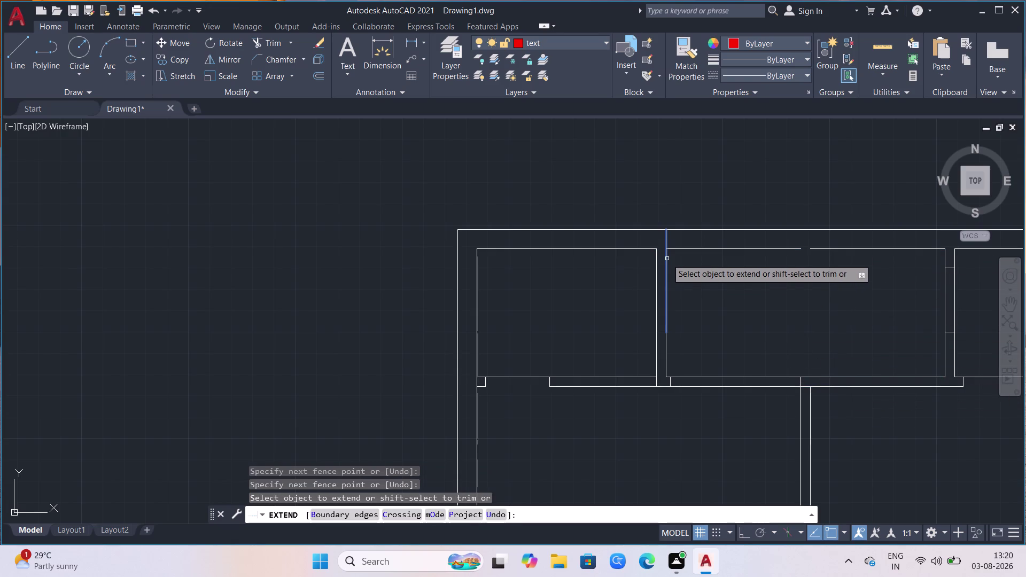
Extend the left, middle and right dividing wall lines to the top wall, partly by fence.
click(667, 259)
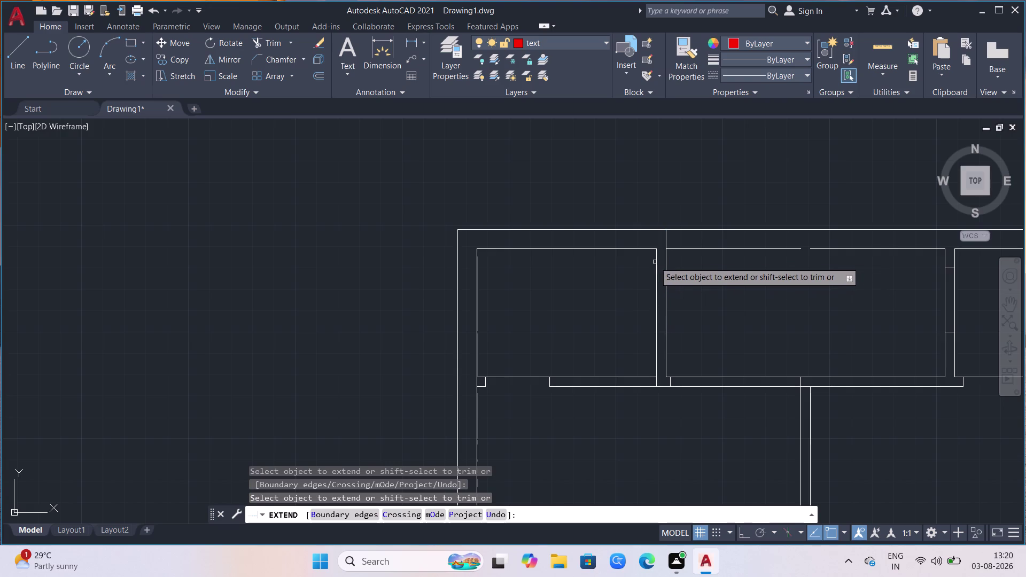
click(657, 265)
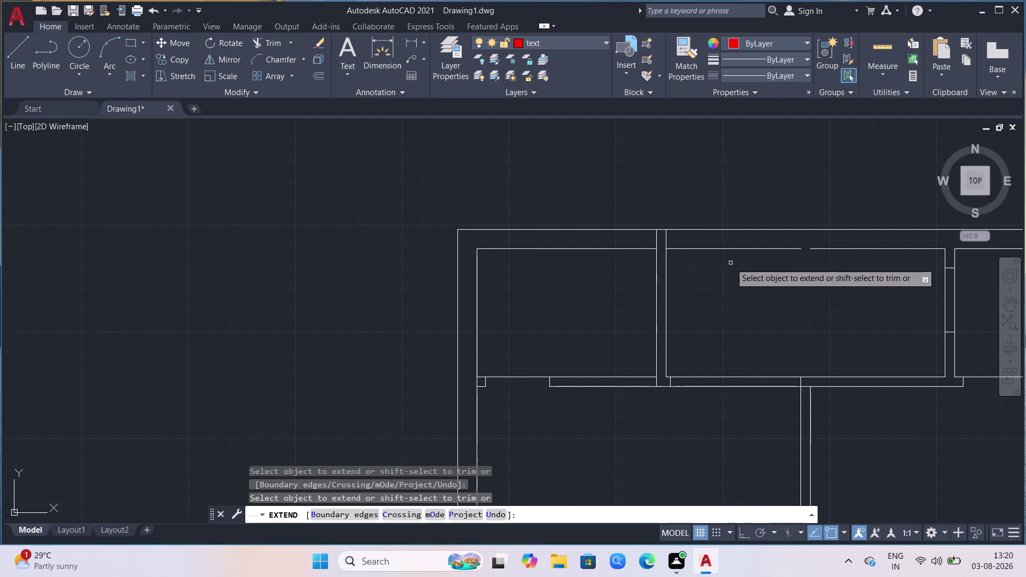
click(716, 245)
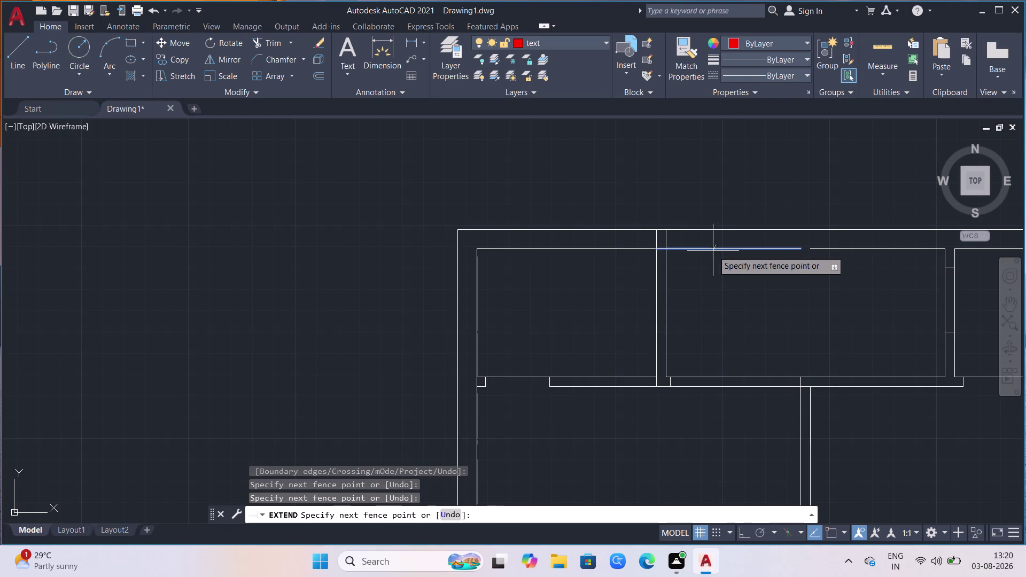
click(744, 250)
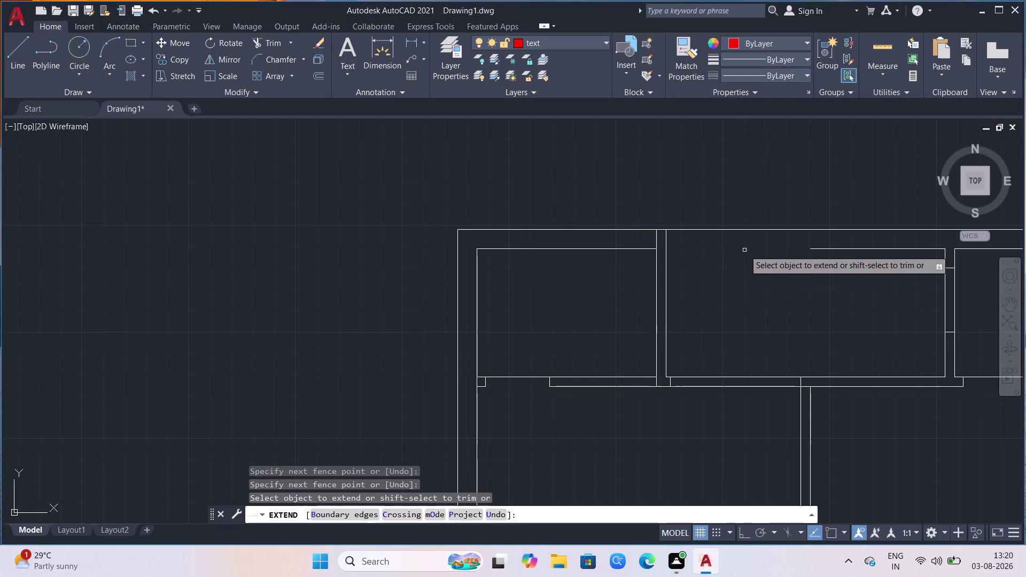
click(842, 248)
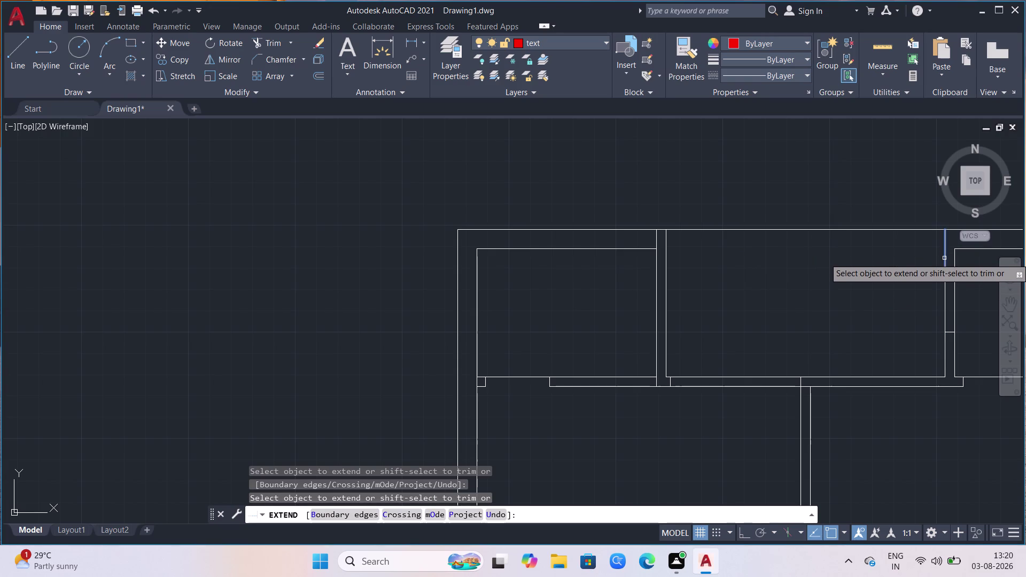
click(945, 259)
drag(861, 204, 857, 216)
click(833, 261)
Extend the right room's top inner wall line using a fence.
scroll(down, 3)
scroll(up, 3)
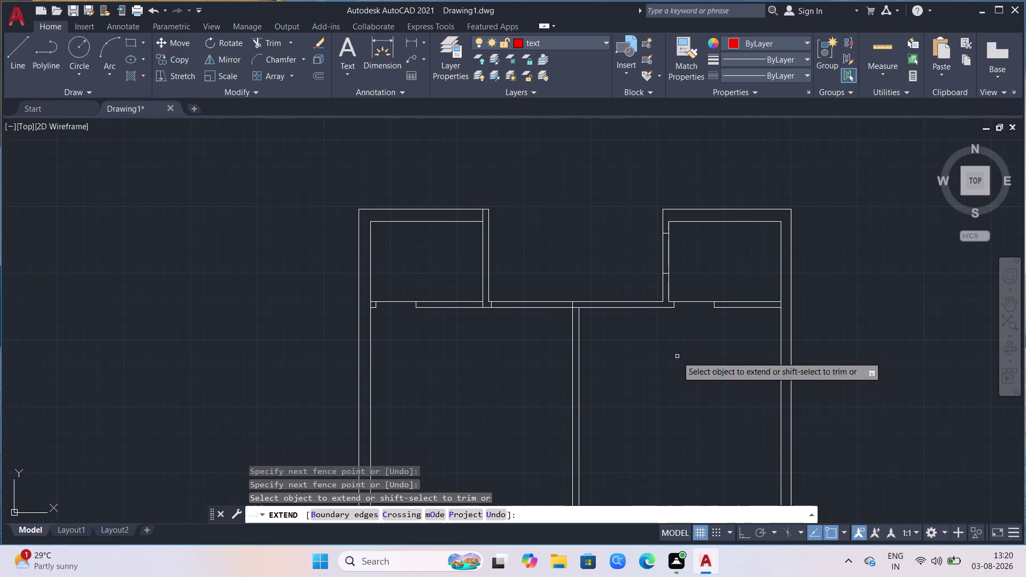
scroll(up, 3)
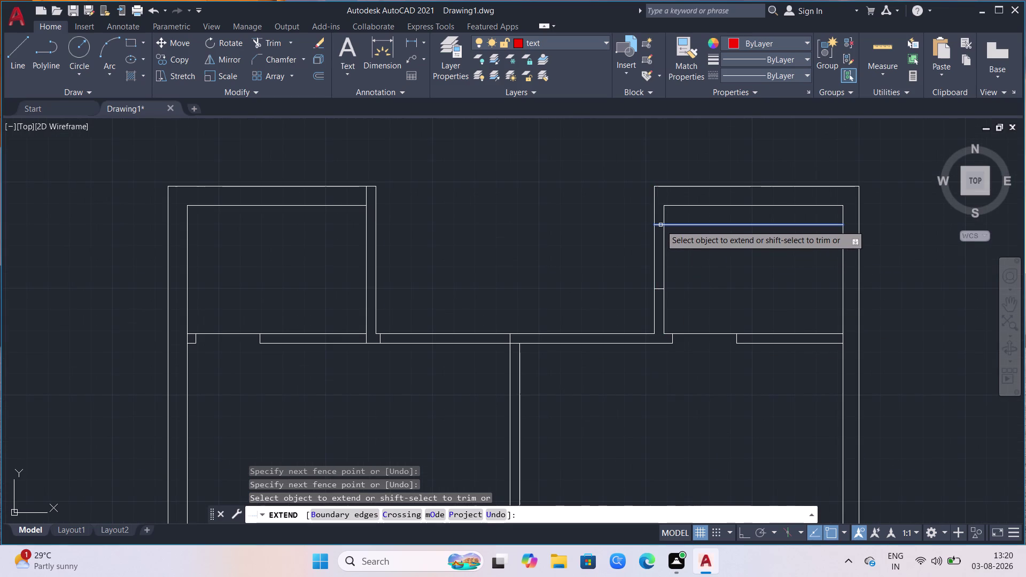
click(660, 225)
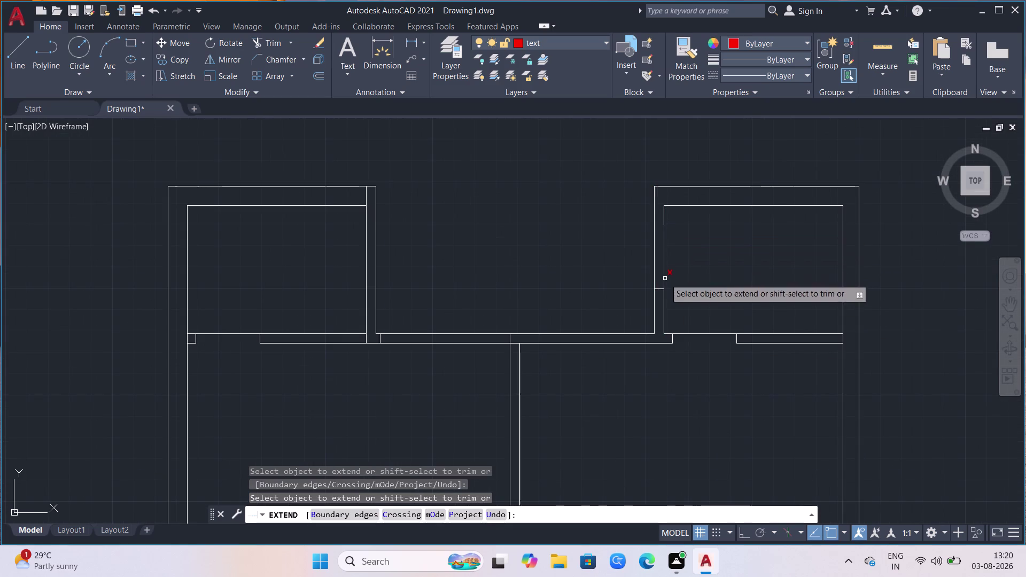
click(659, 291)
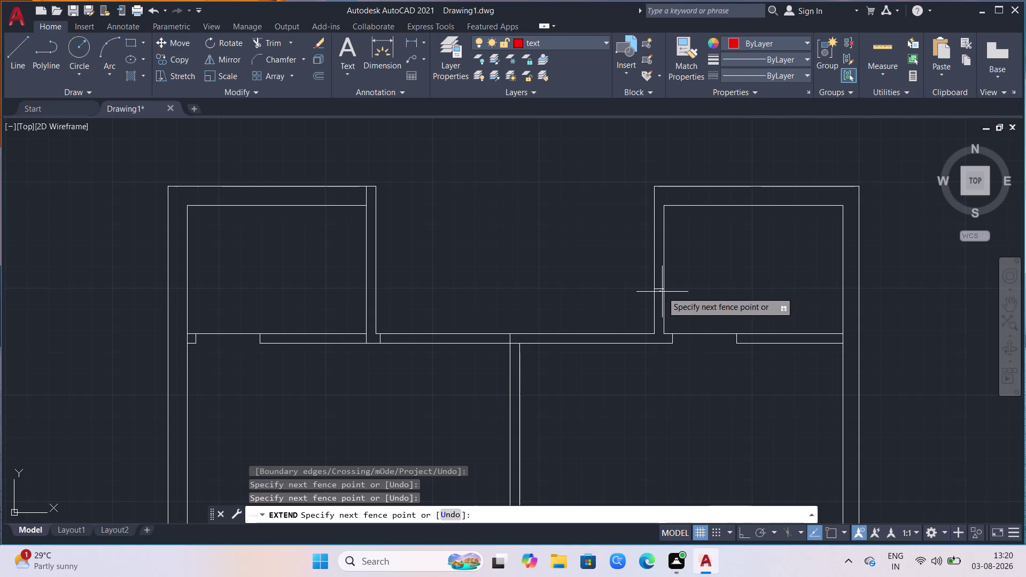
click(660, 286)
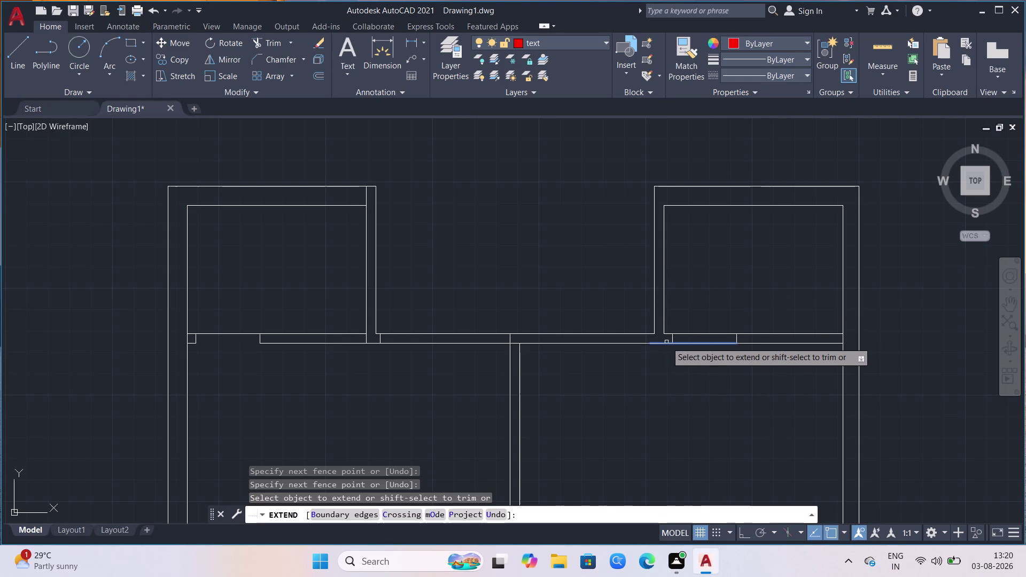
Extend the short corridor wall segments and the right room's vertical wall line to the boundary.
drag(713, 323, 713, 330)
click(704, 354)
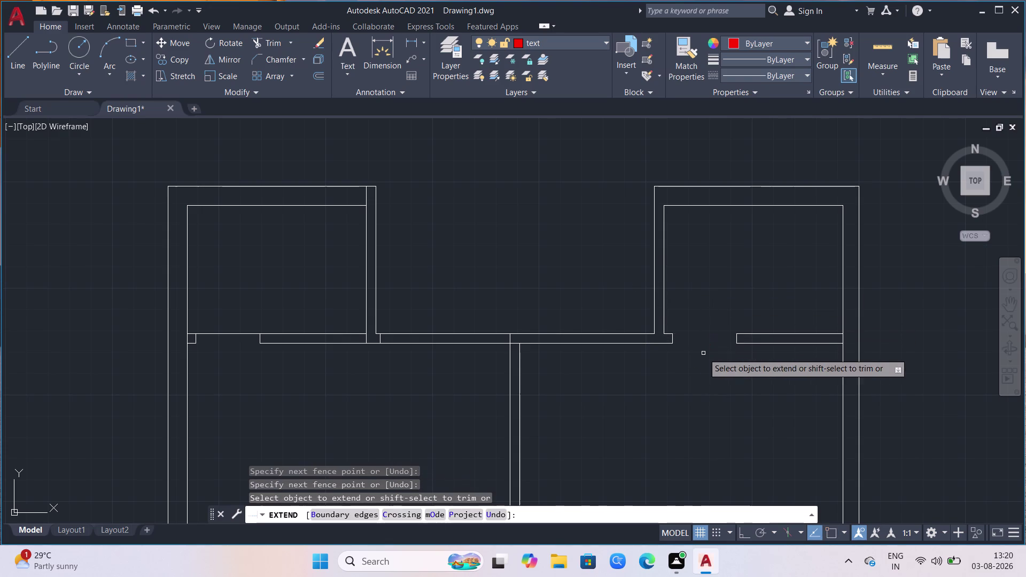
click(767, 318)
click(743, 350)
click(744, 348)
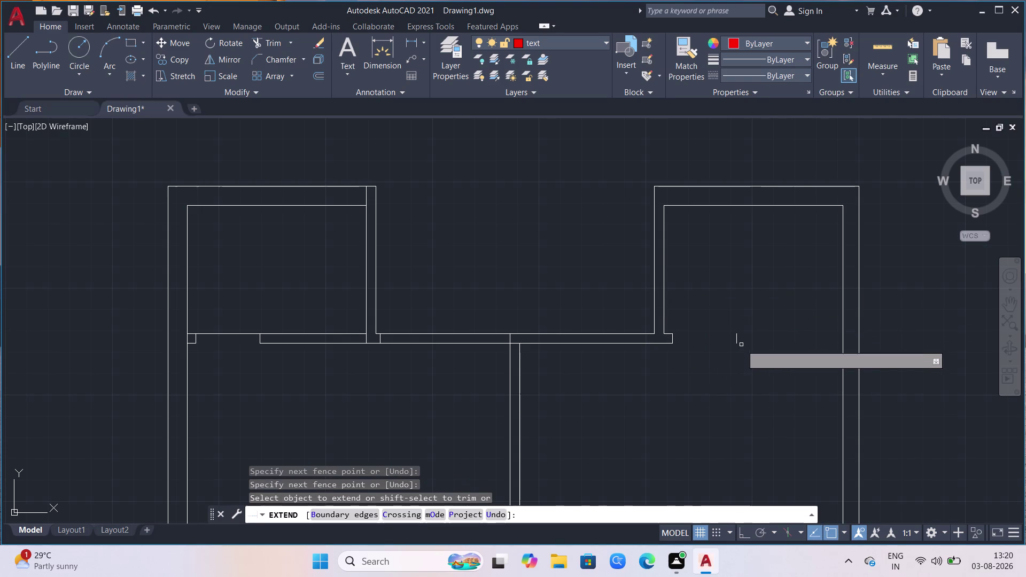
click(737, 342)
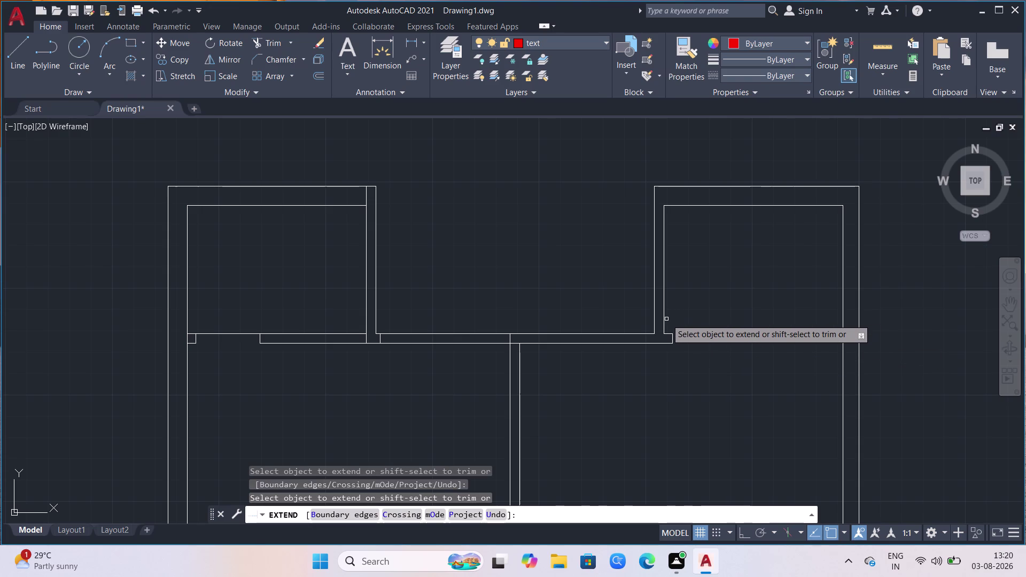
Extend the wall corner lines and the short top wall line with a fence.
click(664, 323)
click(679, 326)
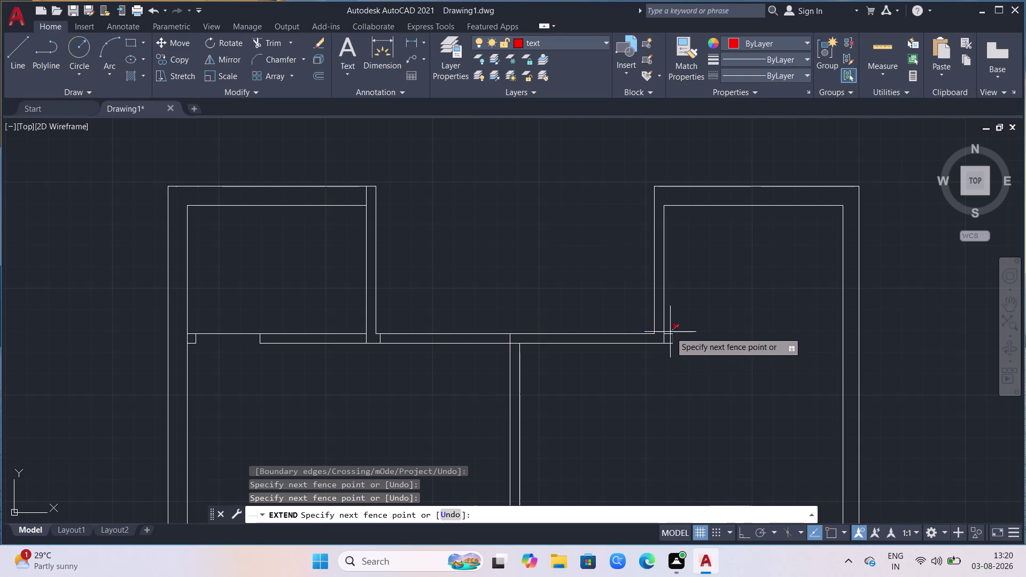
click(670, 331)
click(672, 344)
click(672, 337)
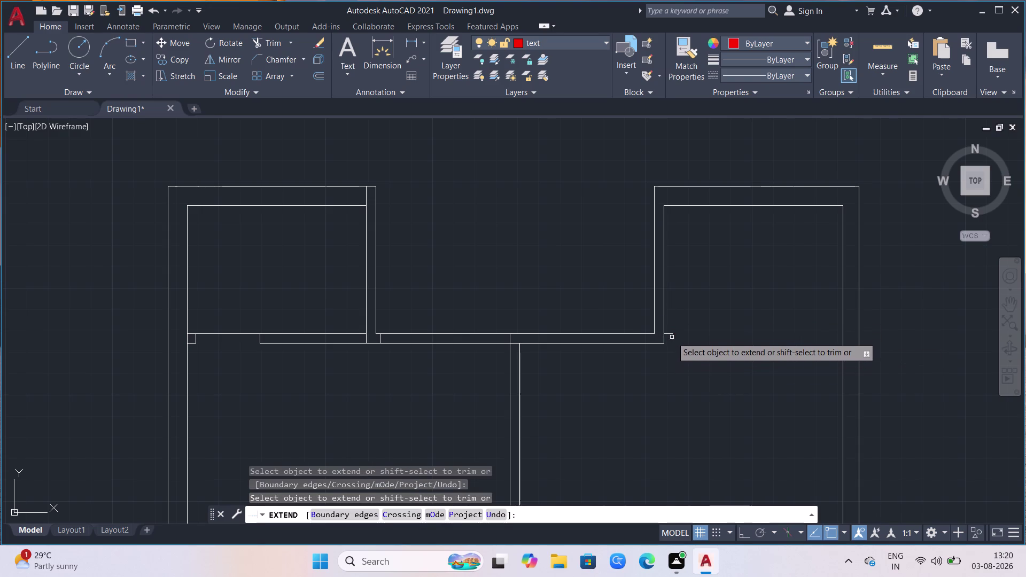
click(672, 334)
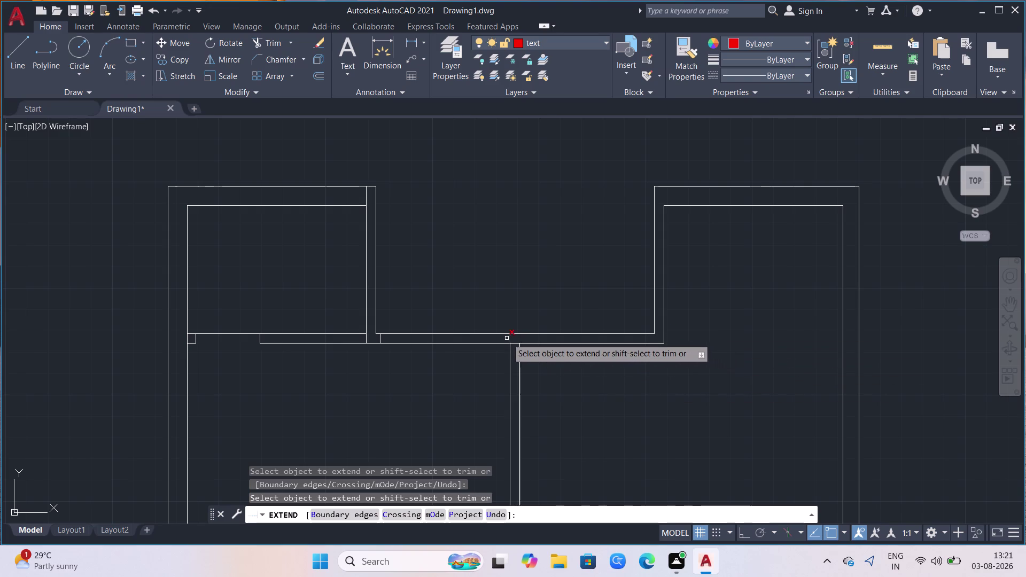
Fence across the wall ends further left to extend them.
click(510, 338)
click(534, 365)
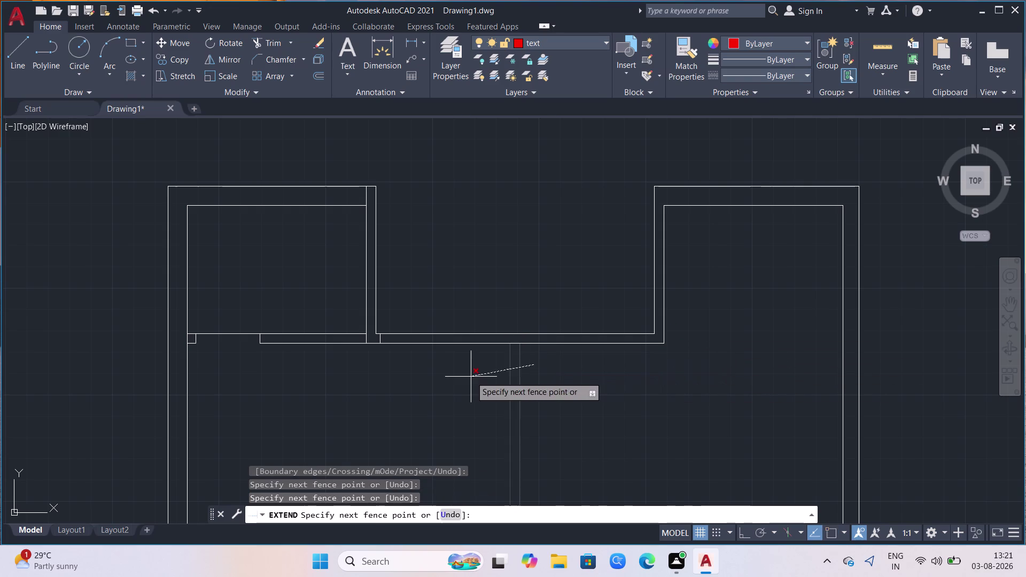
click(470, 377)
scroll(down, 3)
Trim away the stray horizontal wall pieces at the right corridor junction.
scroll(down, 3)
scroll(up, 3)
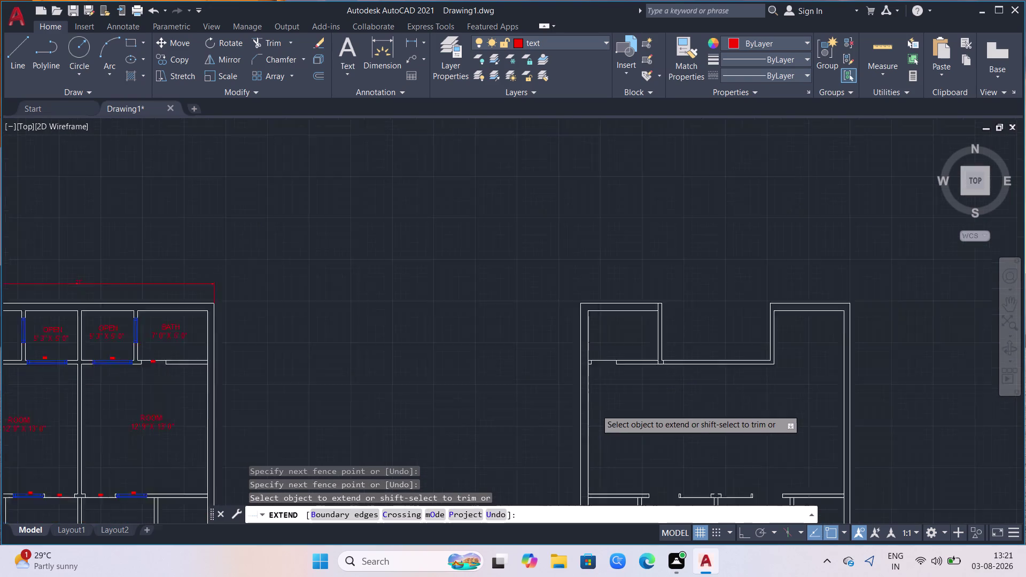
scroll(up, 3)
scroll(up, 3)
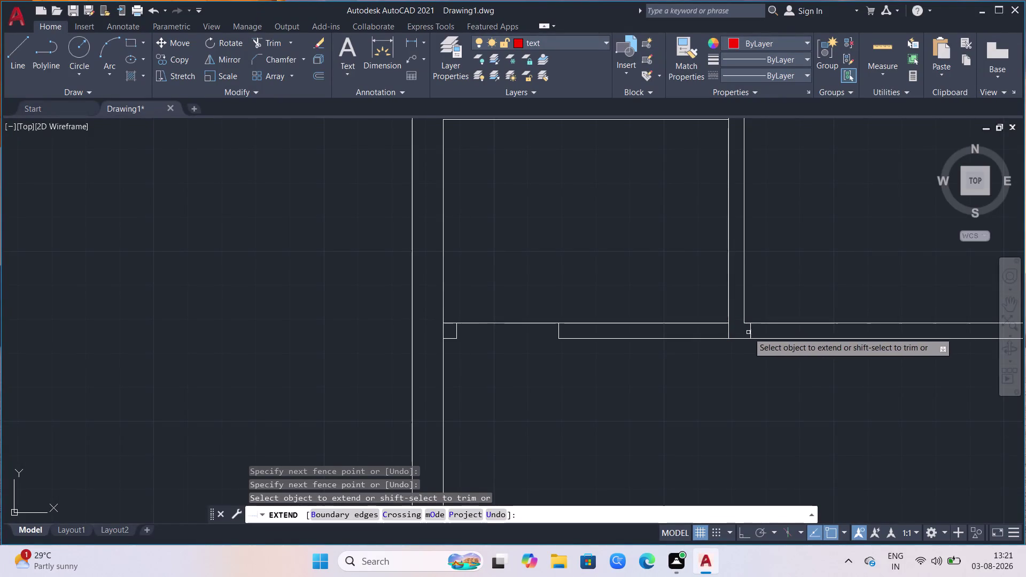
click(751, 331)
click(749, 331)
click(749, 331)
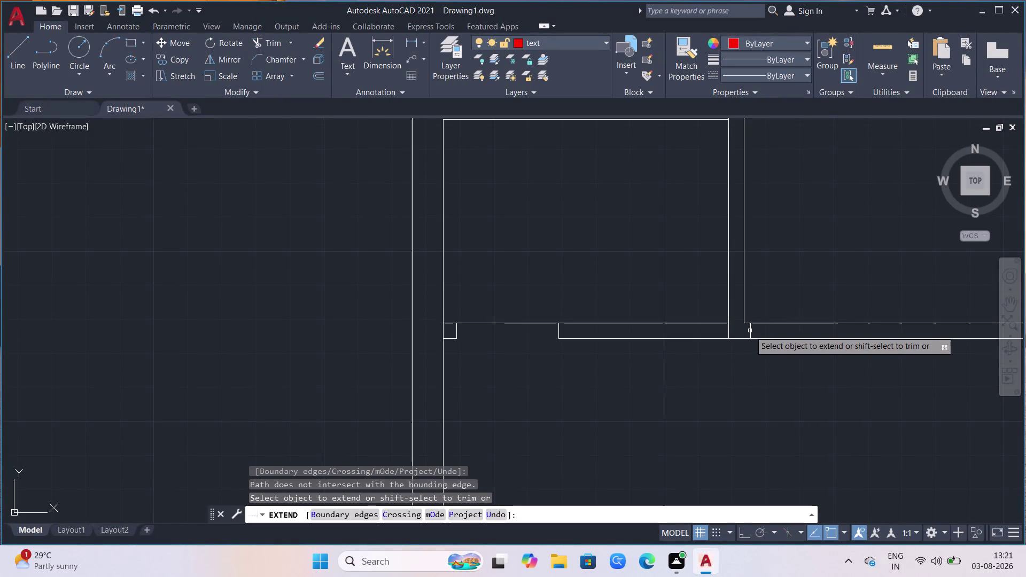
click(755, 330)
click(750, 333)
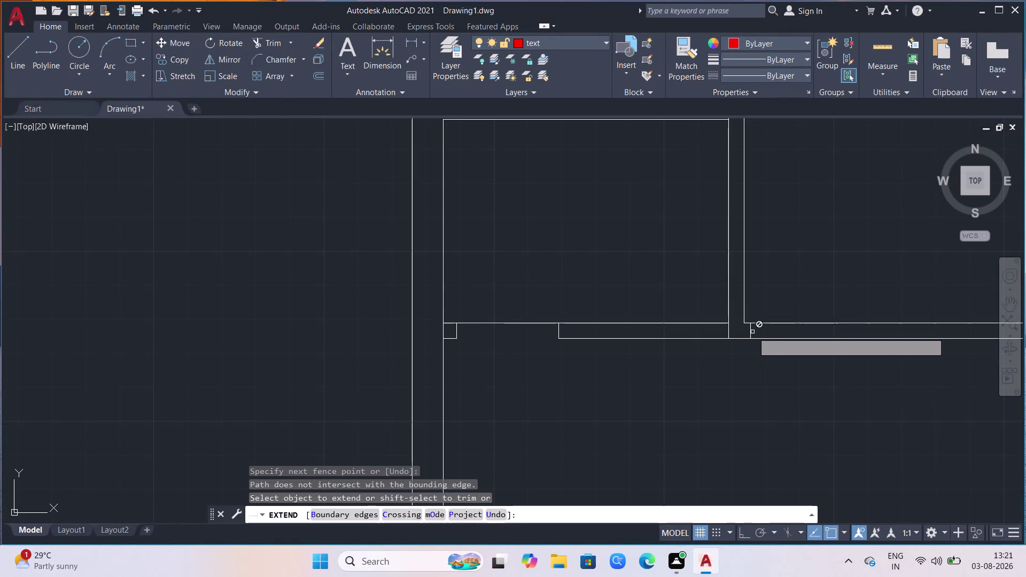
click(753, 332)
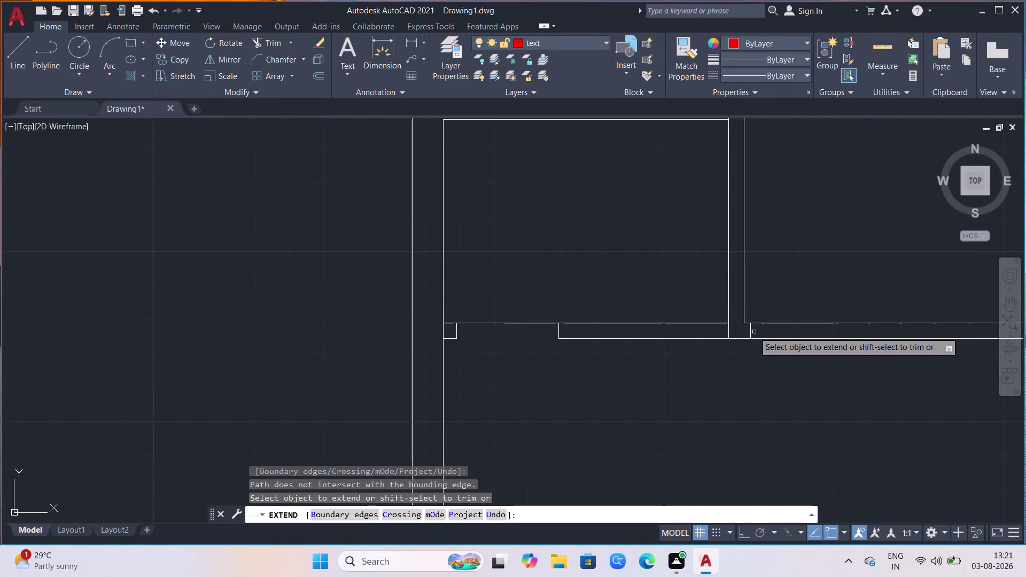
click(754, 332)
click(746, 333)
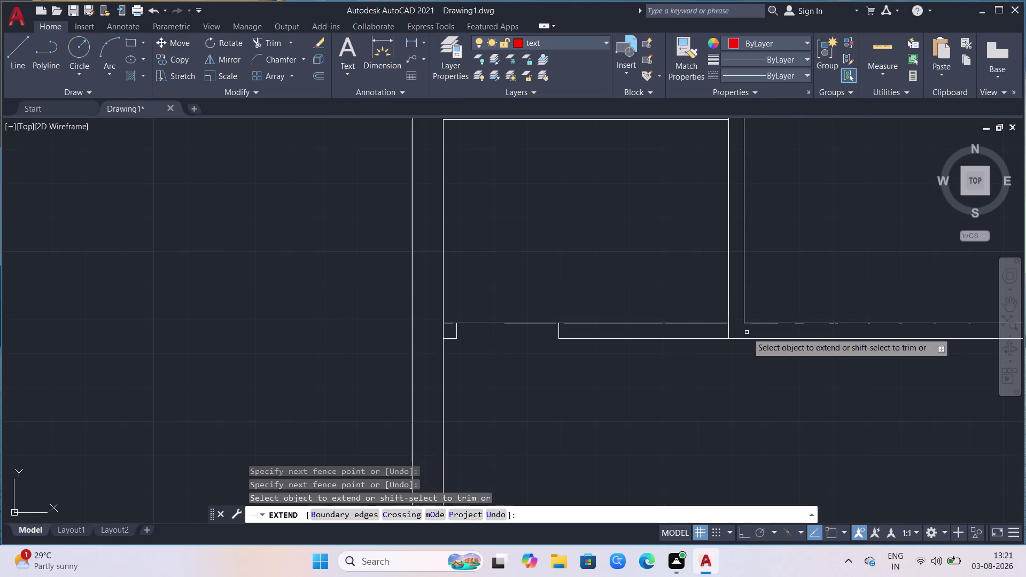
Cut away the extra upper and lower line pieces at the middle junction.
click(615, 315)
drag(619, 311, 612, 320)
click(581, 337)
click(596, 323)
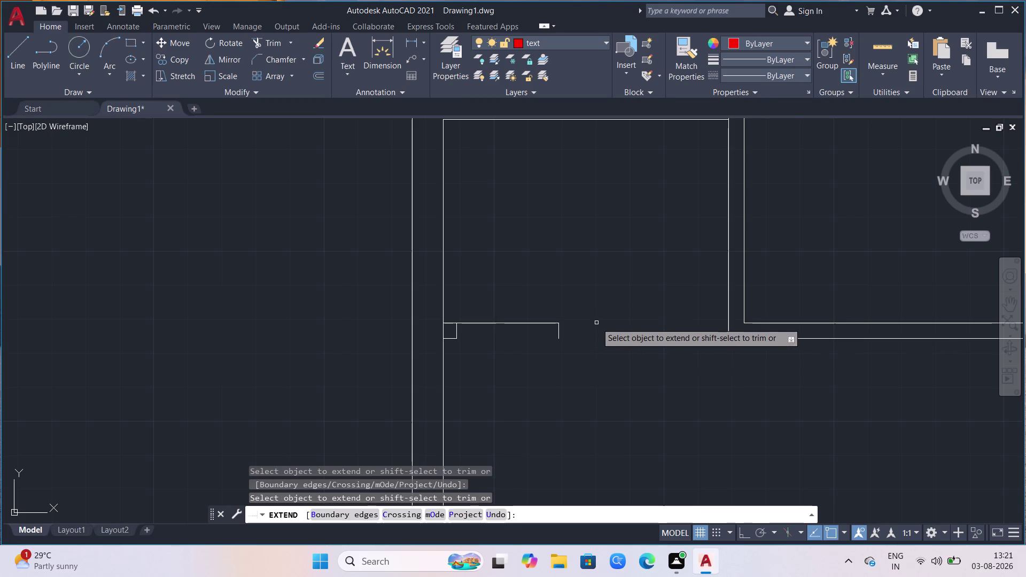
click(560, 331)
click(550, 333)
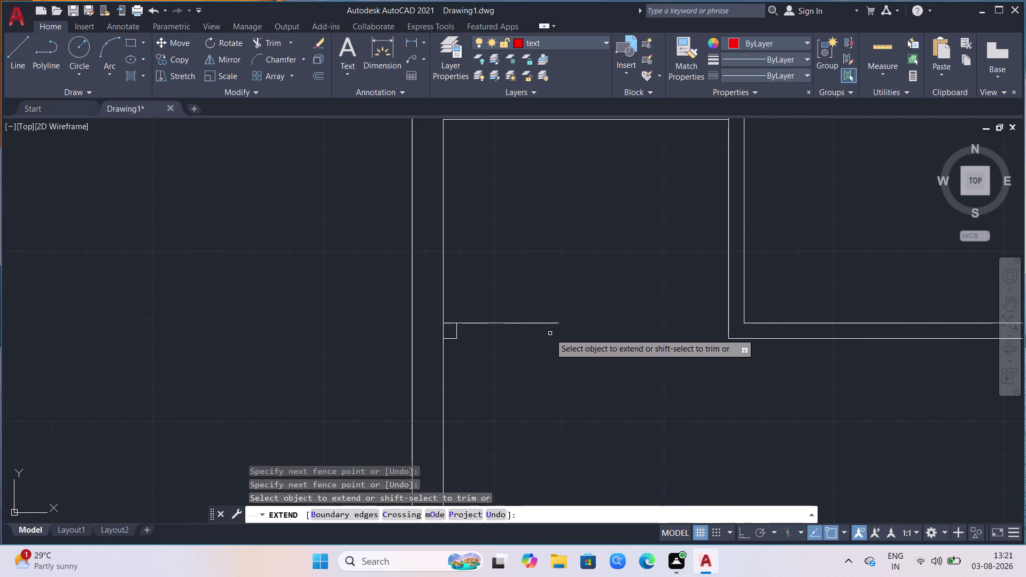
click(554, 321)
drag(554, 321, 541, 329)
click(515, 335)
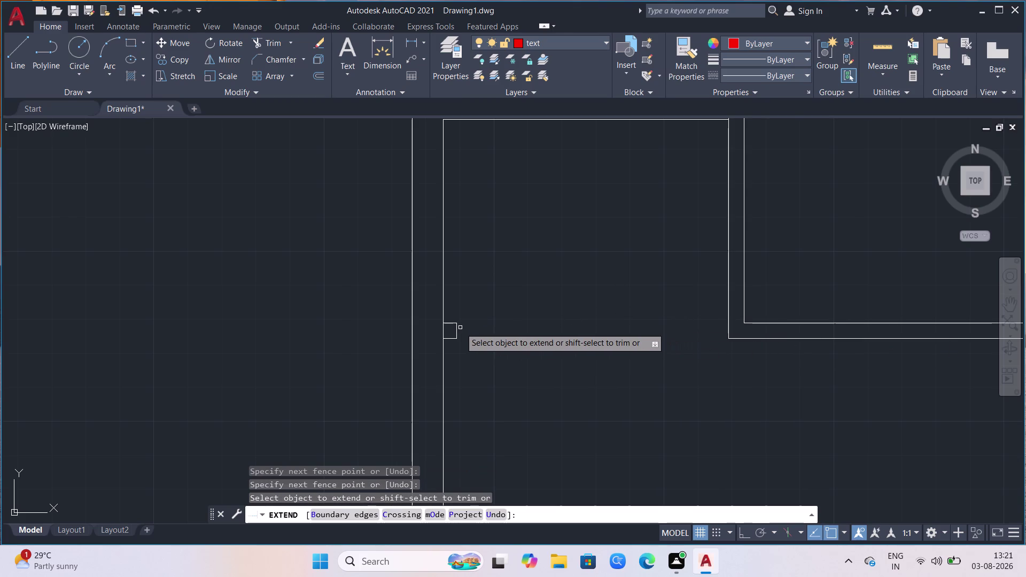
Remove the small square wall stub and its last corner line.
click(454, 331)
click(451, 324)
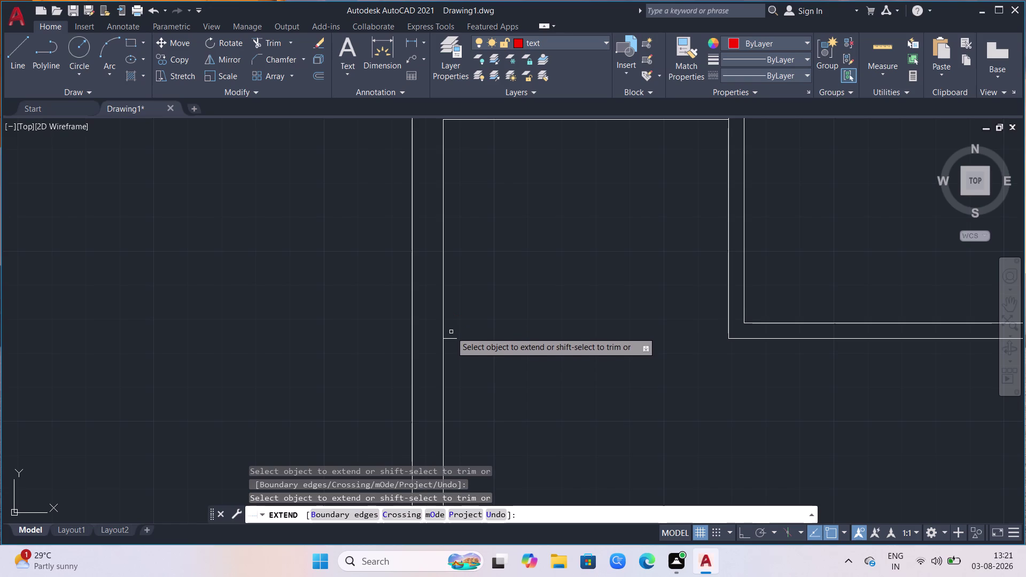
click(451, 339)
scroll(down, 3)
Fence-extend the wall ends at the top recess, then zoom out to check the outline.
scroll(down, 3)
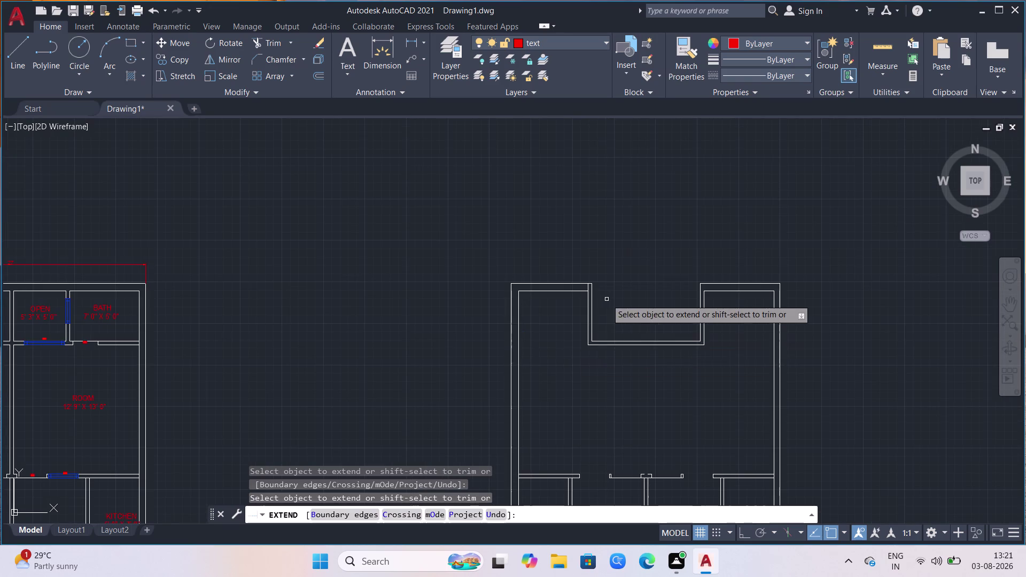
scroll(up, 3)
scroll(up, 3)
scroll(down, 3)
scroll(up, 3)
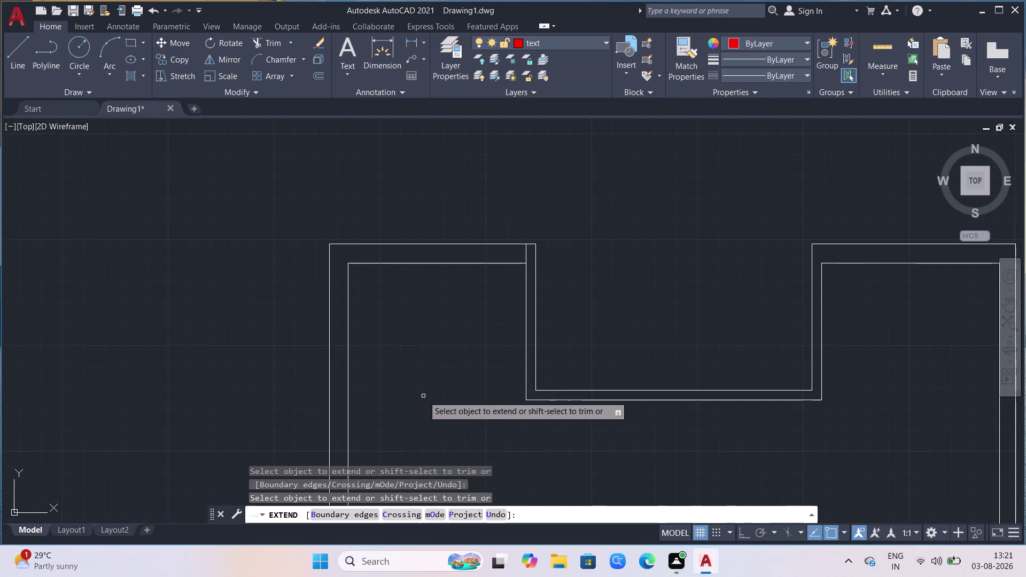
scroll(up, 3)
click(529, 256)
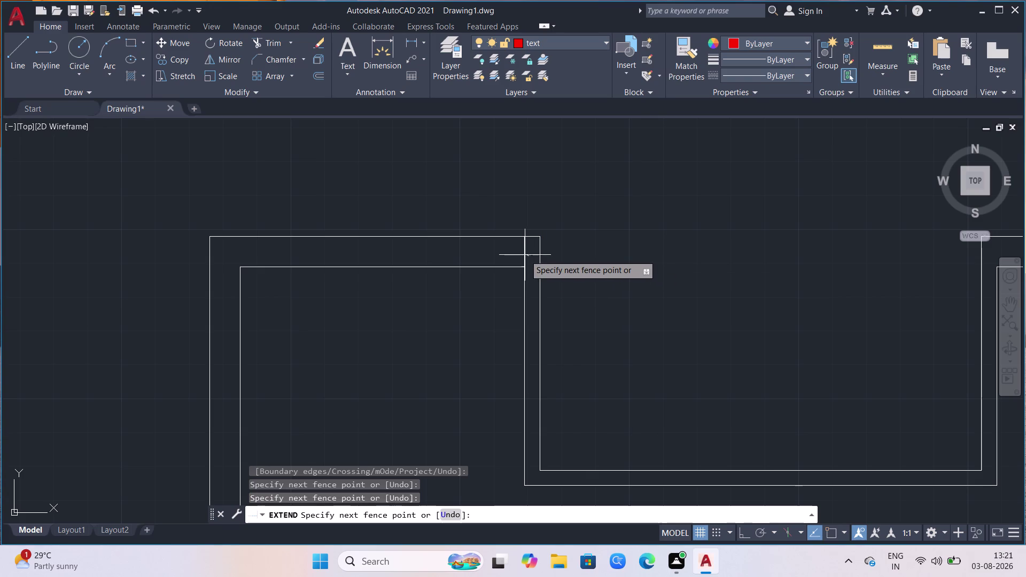
click(523, 255)
scroll(down, 3)
scroll(down, 3)
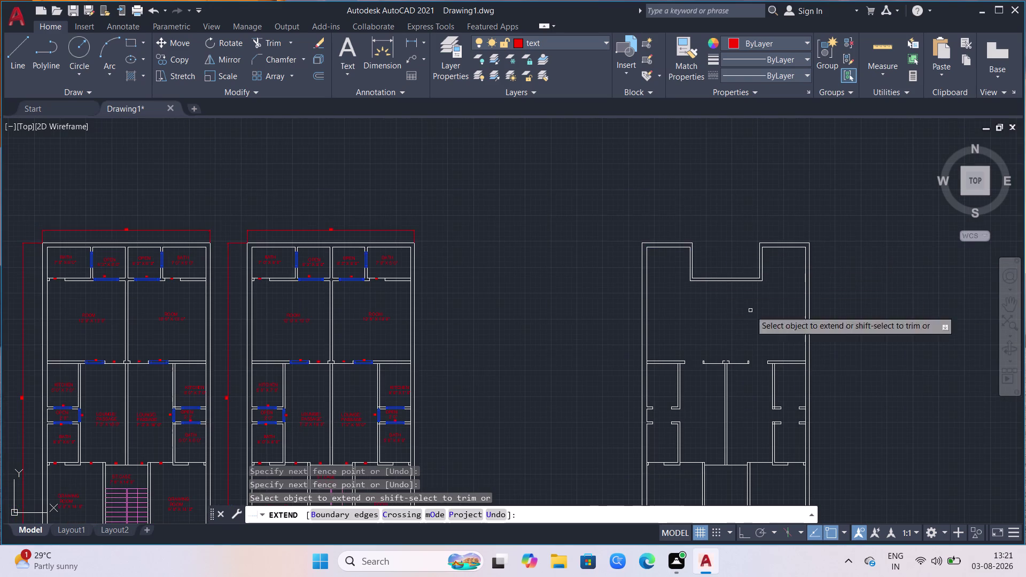
scroll(up, 3)
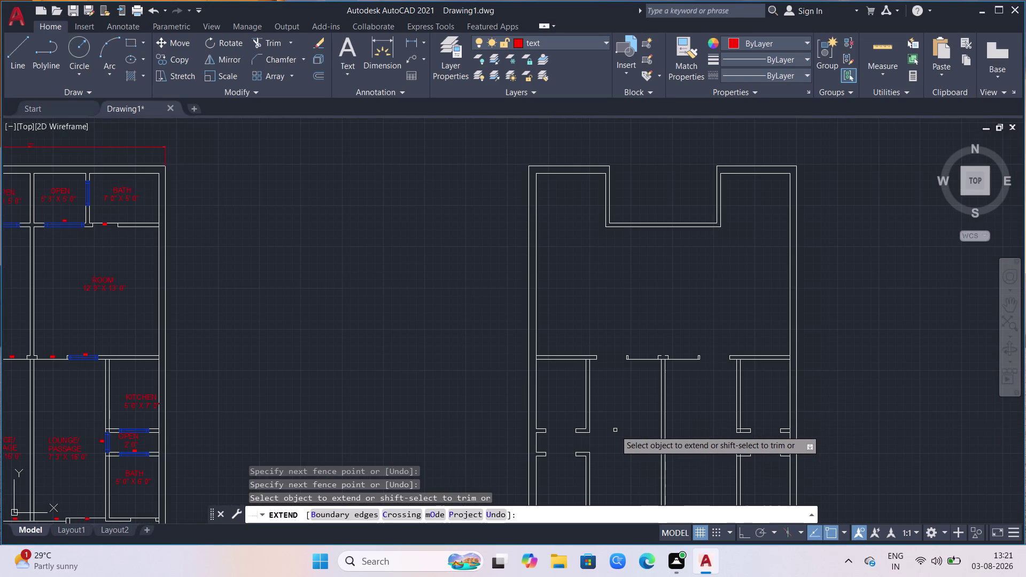
scroll(up, 3)
scroll(down, 3)
scroll(up, 3)
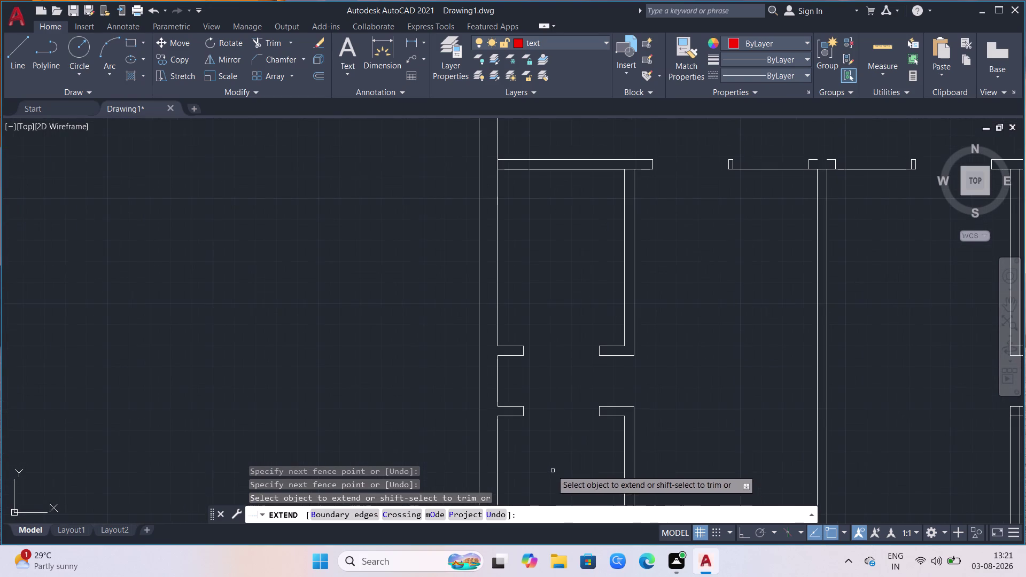
Extend the wall lines across the upper and lower door gaps and the right jamb lines.
click(515, 355)
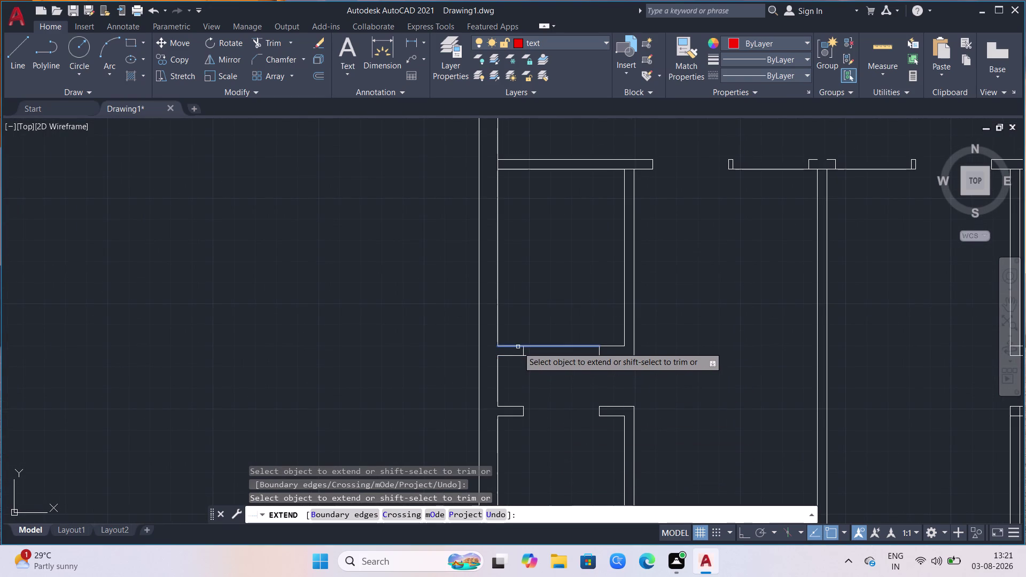
click(518, 346)
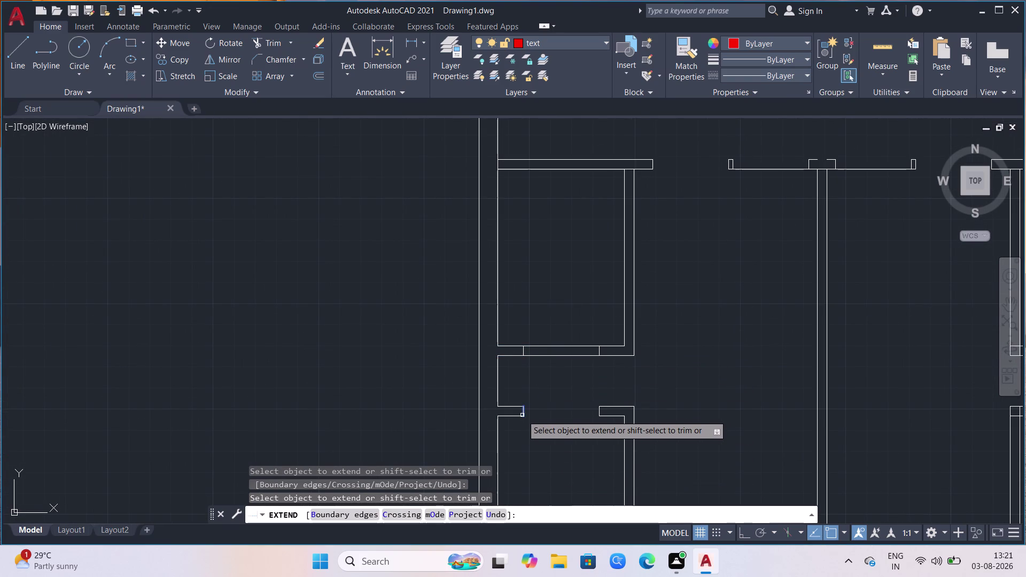
click(518, 418)
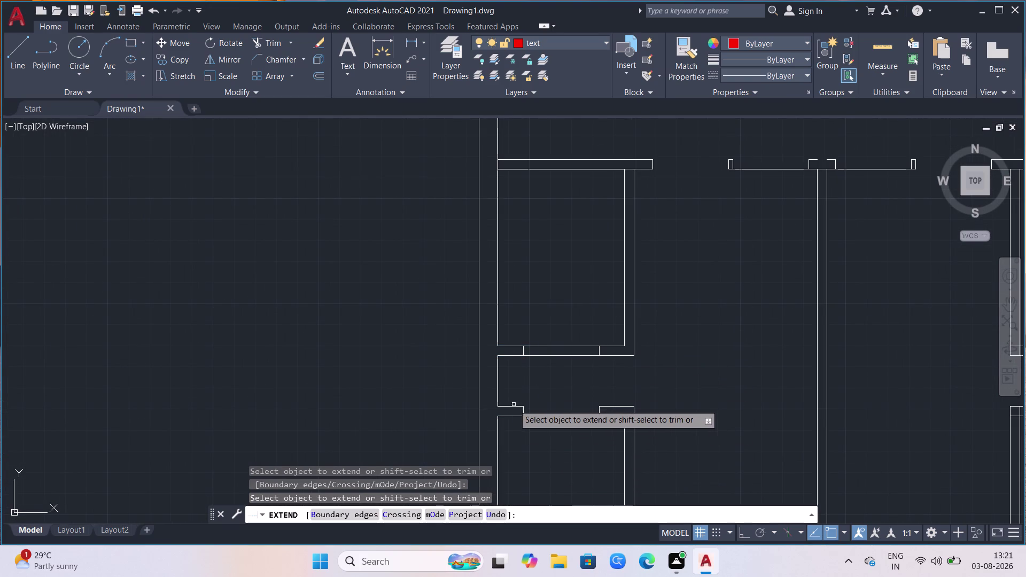
click(511, 407)
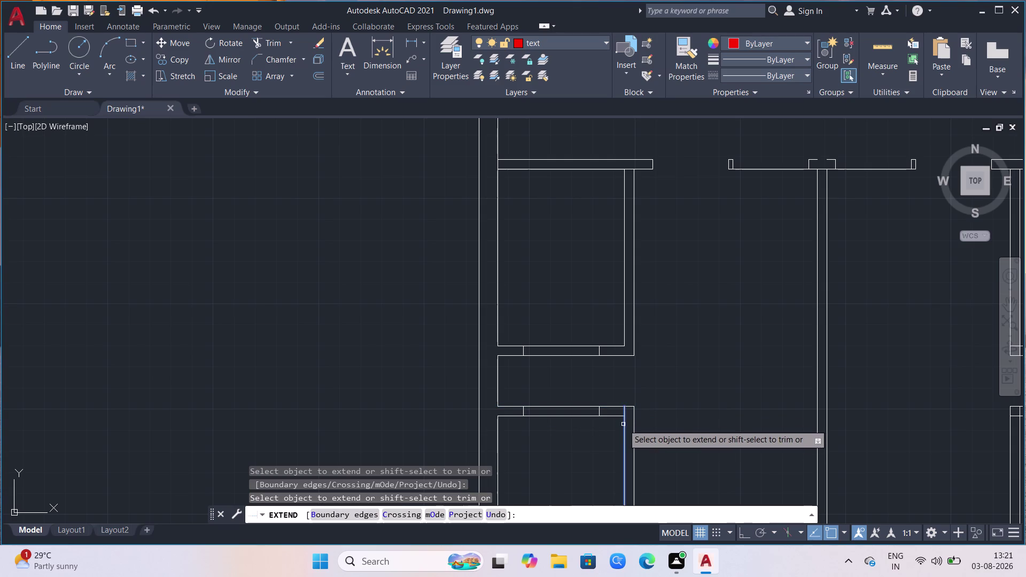
click(623, 425)
click(623, 420)
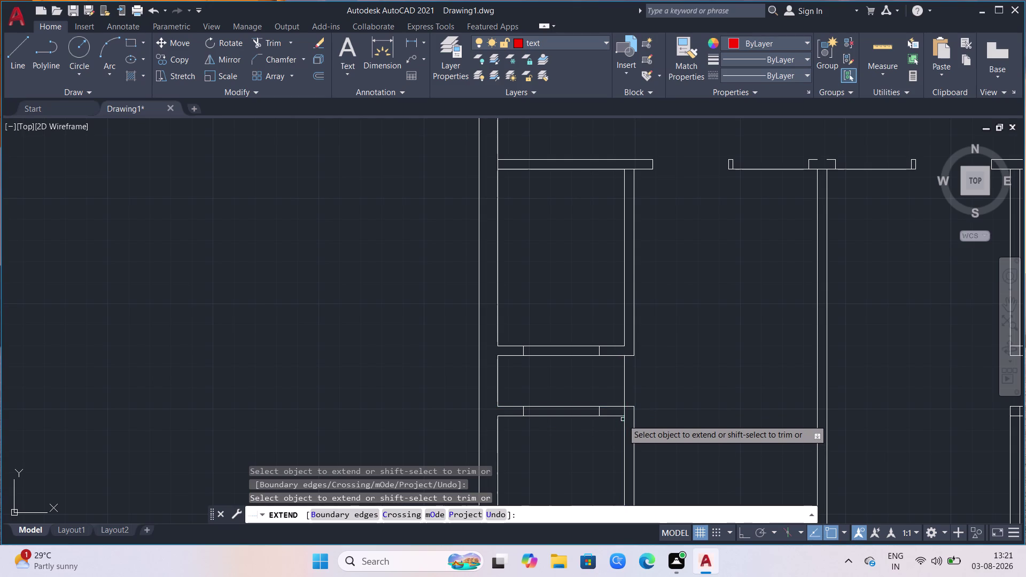
click(633, 423)
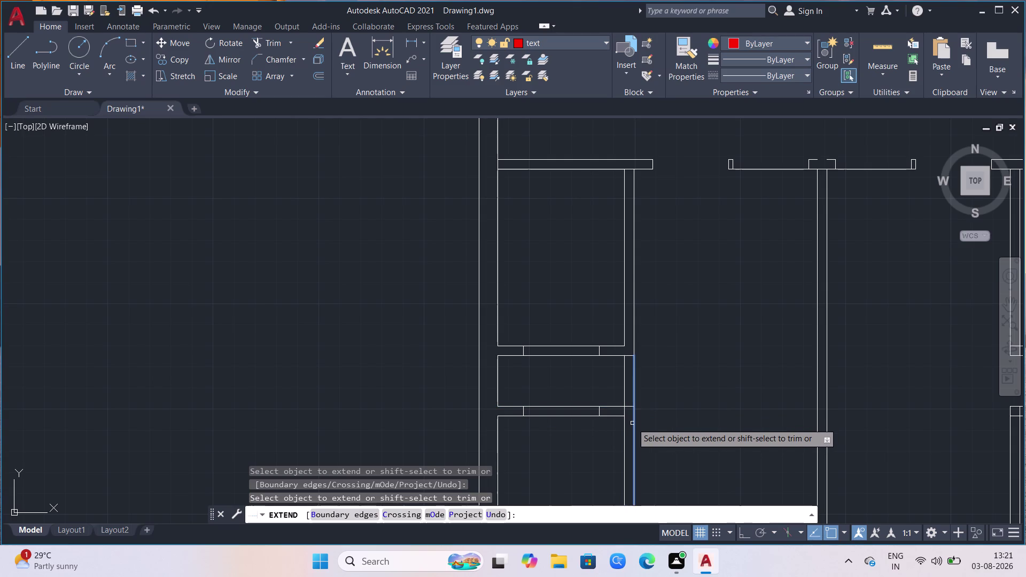
click(624, 384)
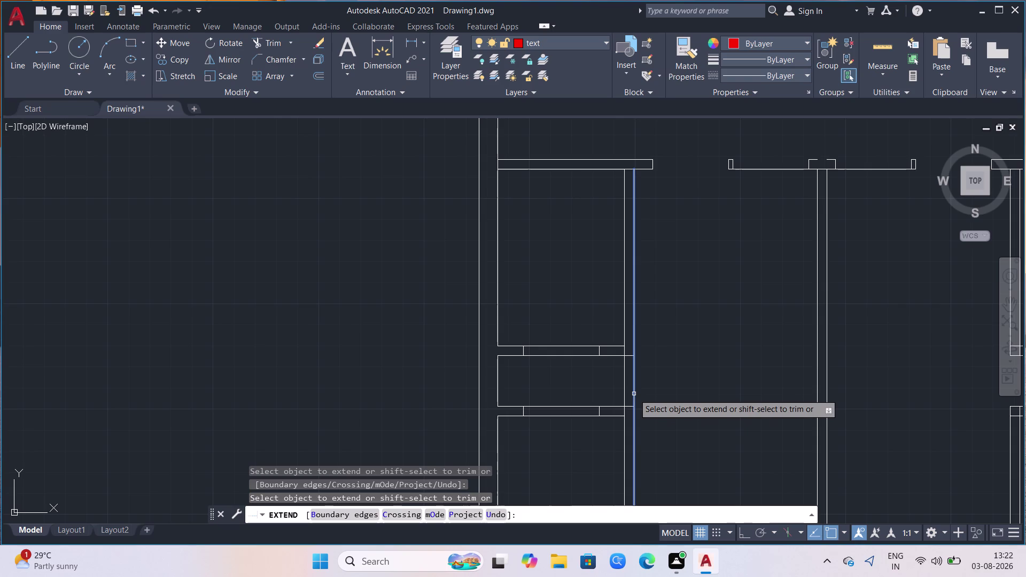
Extend the left vertical and horizontal wall lines across the remaining openings.
click(497, 373)
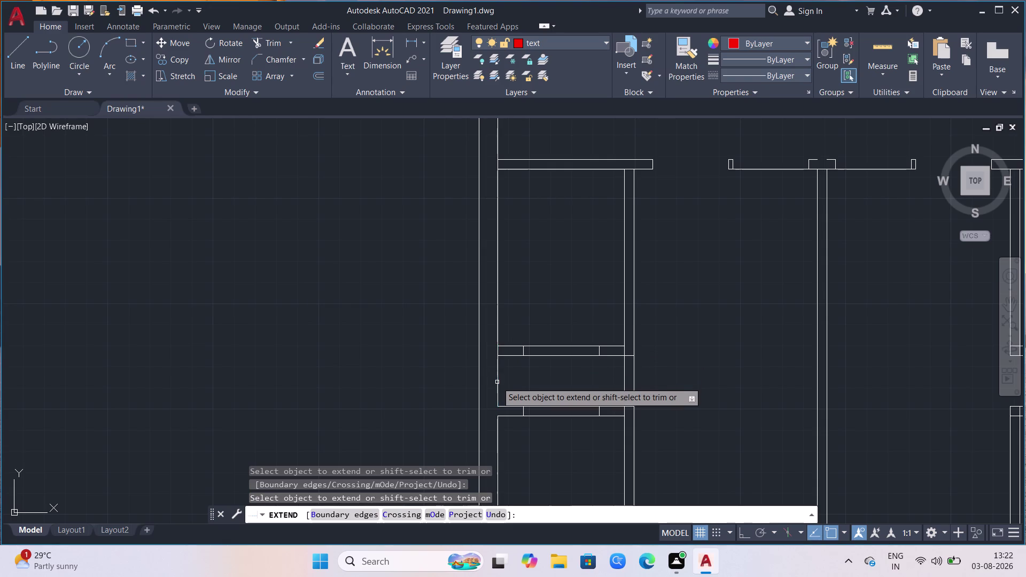
click(497, 400)
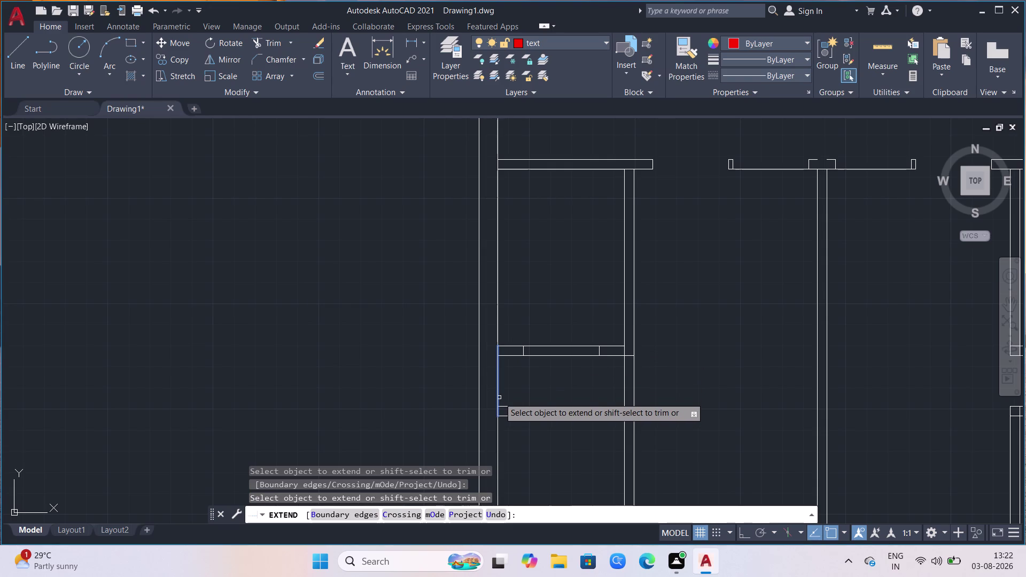
click(506, 355)
click(508, 346)
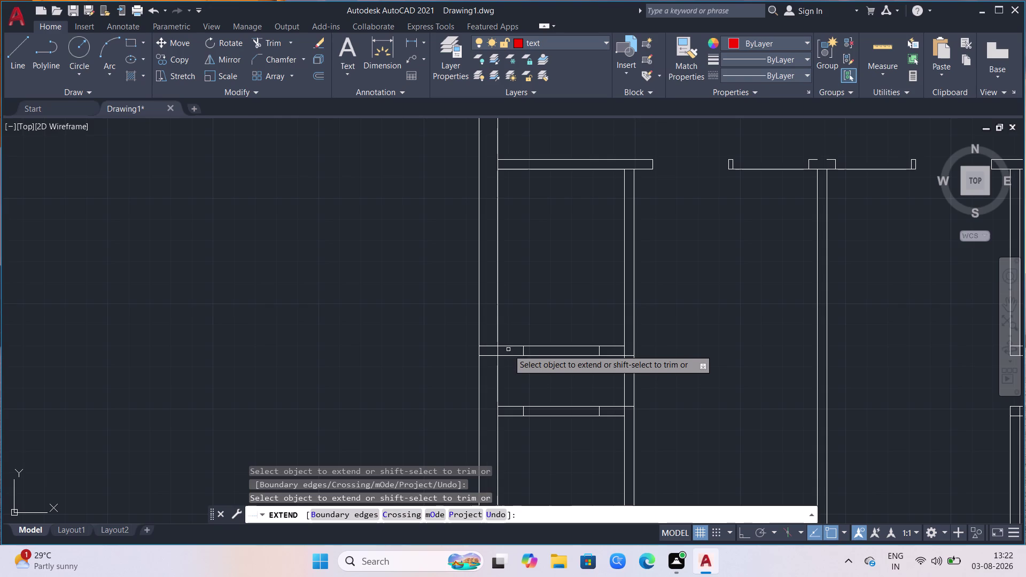
click(504, 417)
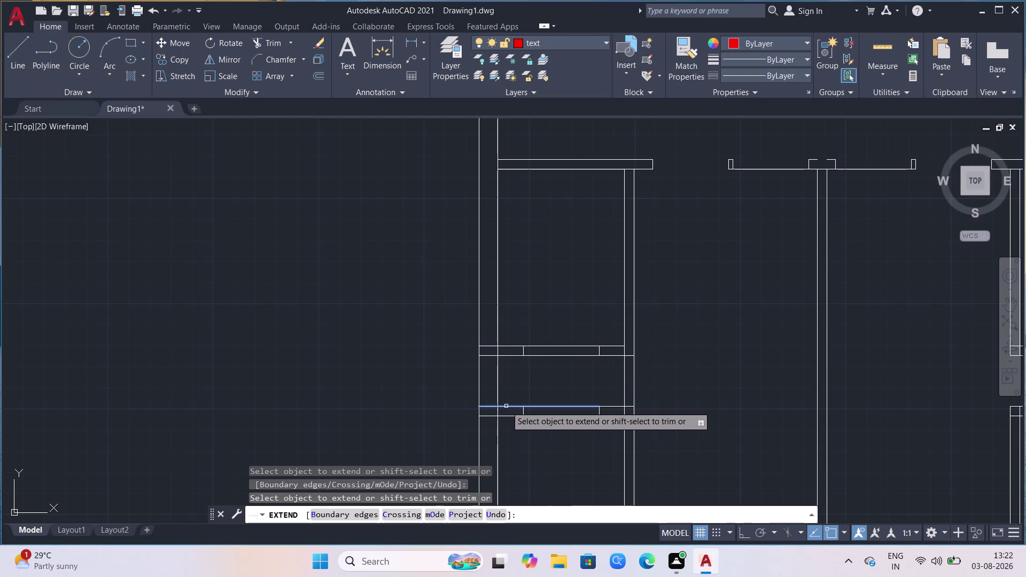
click(507, 406)
Fence across the lower and middle wall lines to extend them to the boundary walls.
scroll(down, 3)
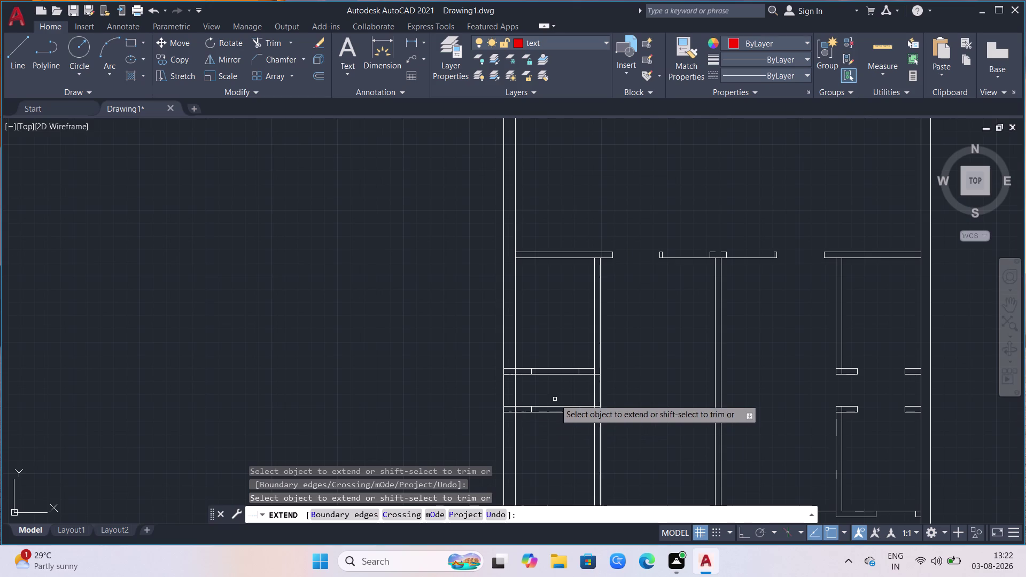
scroll(up, 3)
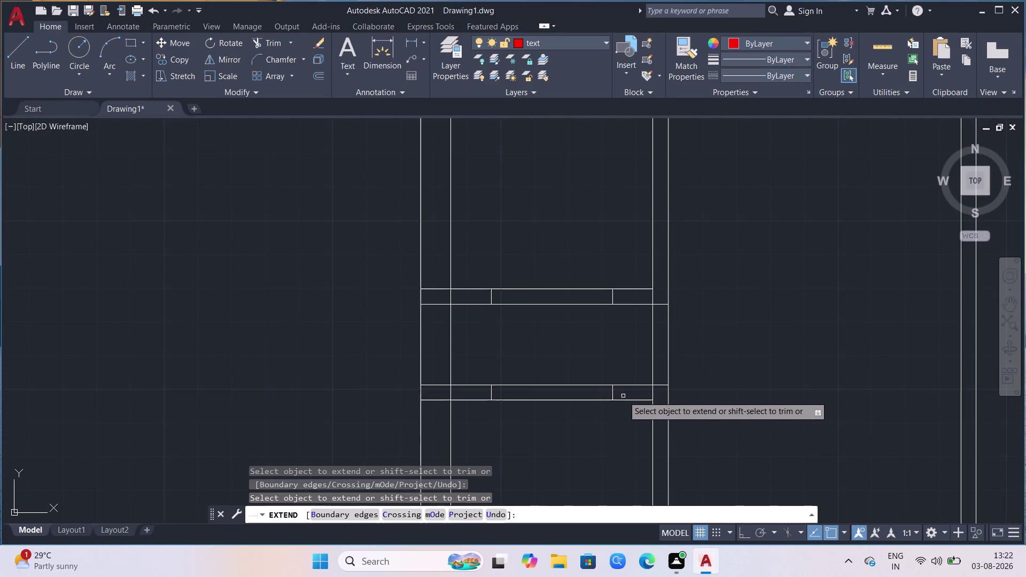
click(619, 392)
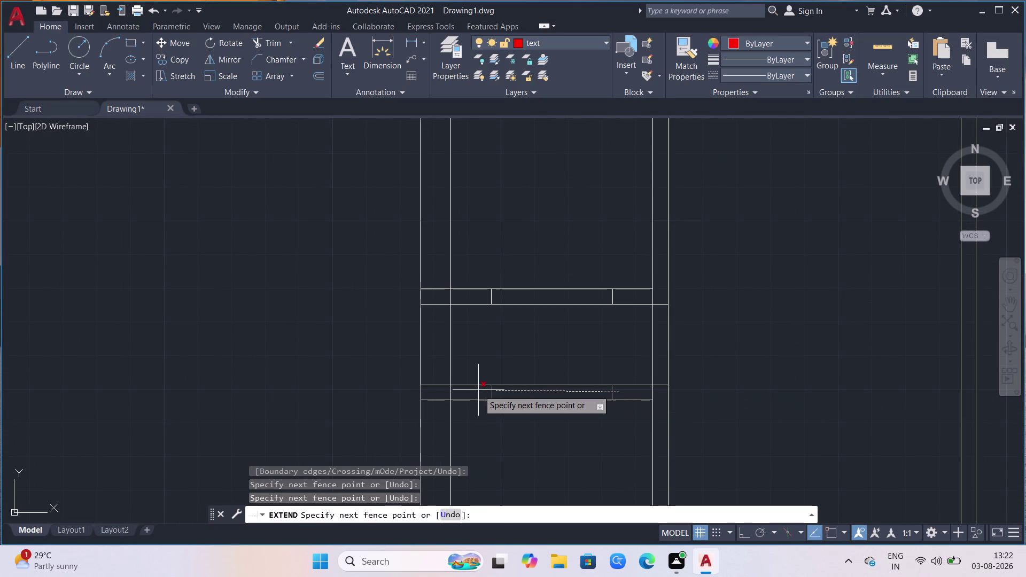
click(478, 390)
click(623, 299)
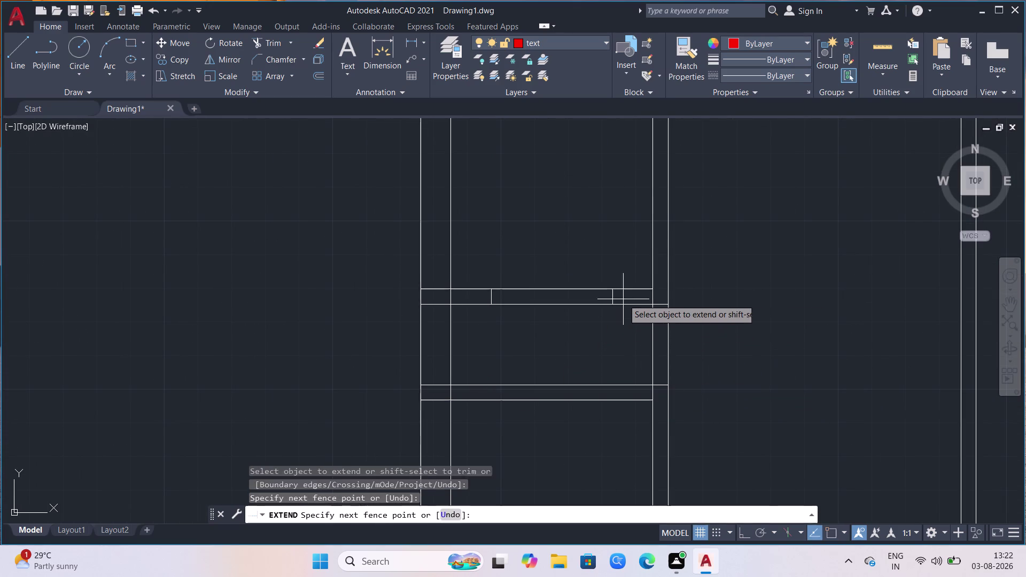
click(479, 297)
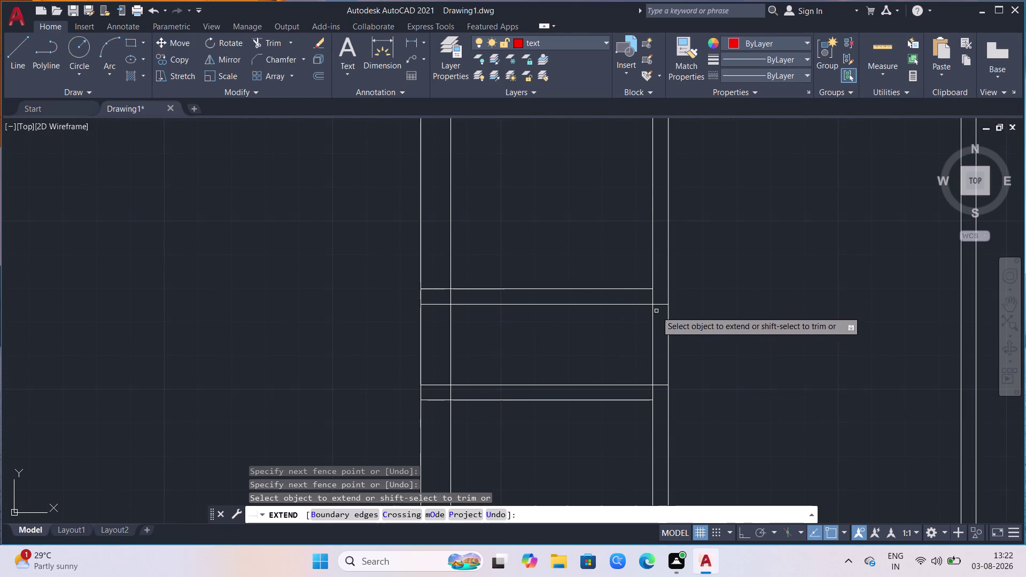
click(643, 290)
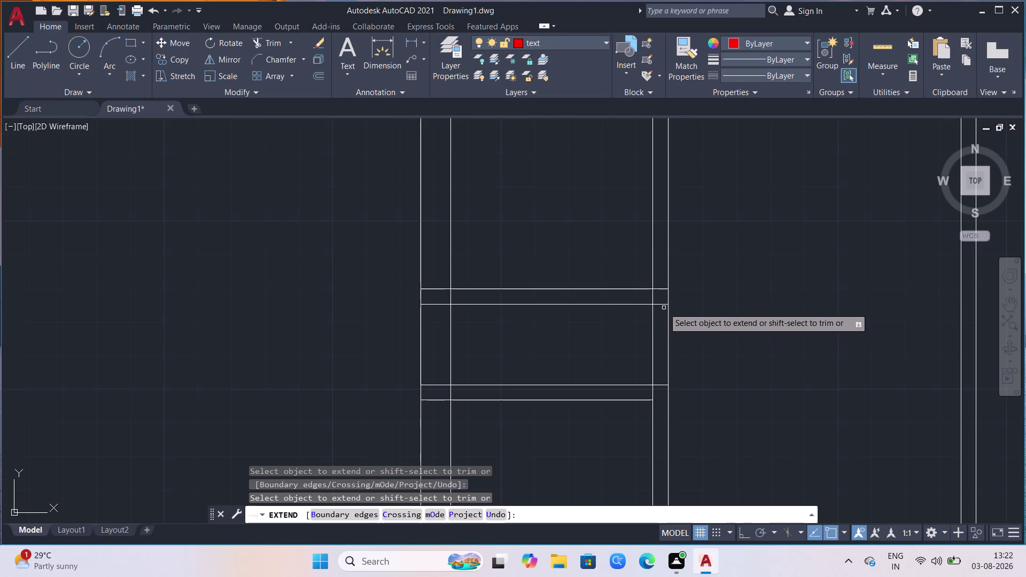
click(663, 306)
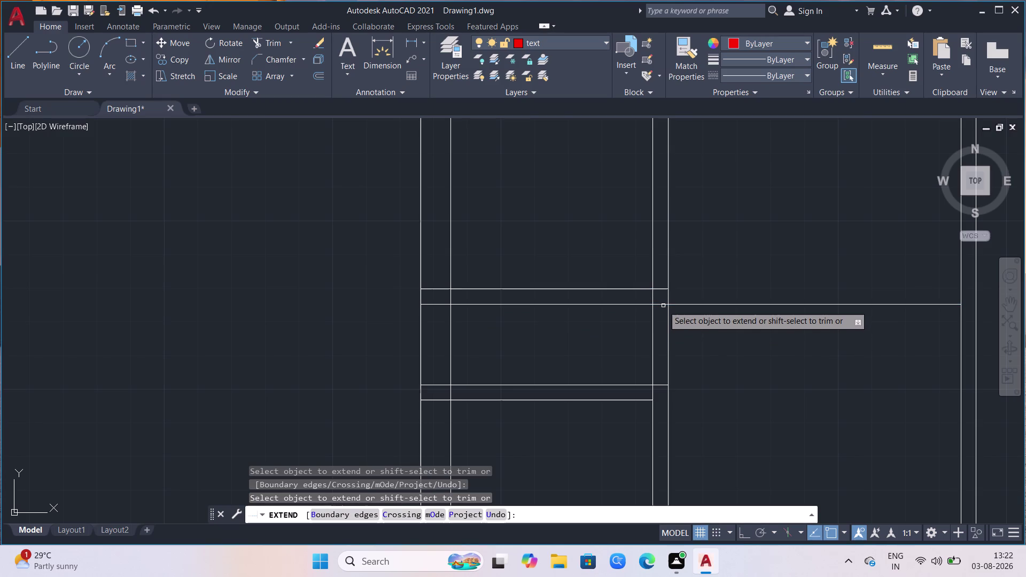
Extend the lower horizontal wall lines at the opening to meet the vertical walls.
click(662, 302)
click(661, 312)
click(693, 300)
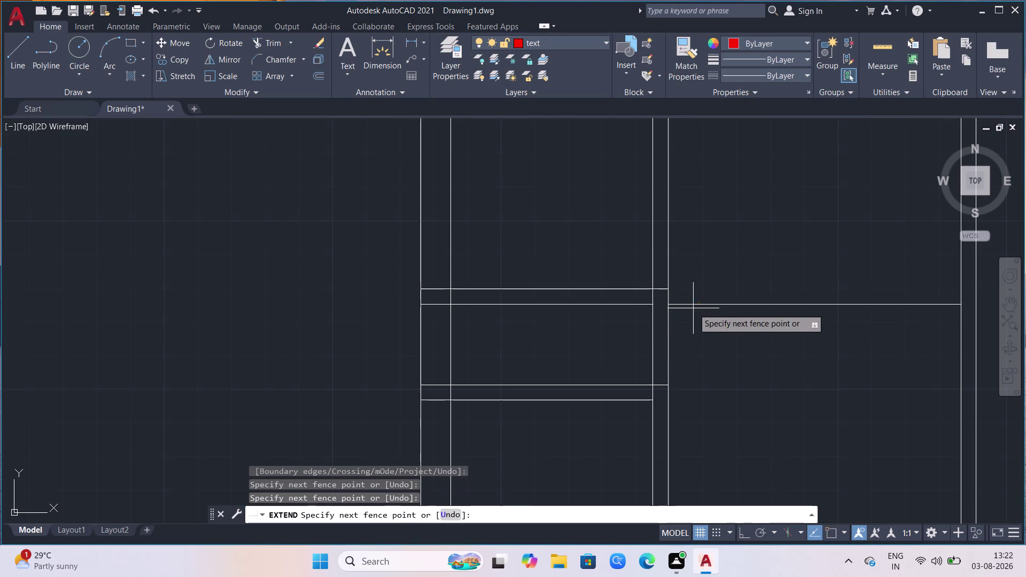
click(693, 312)
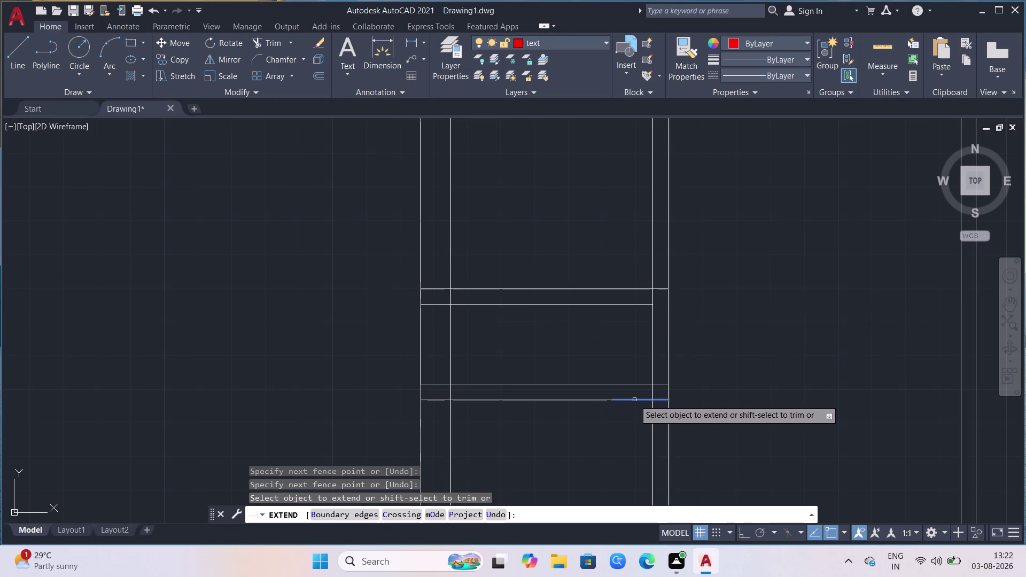
click(635, 400)
click(661, 383)
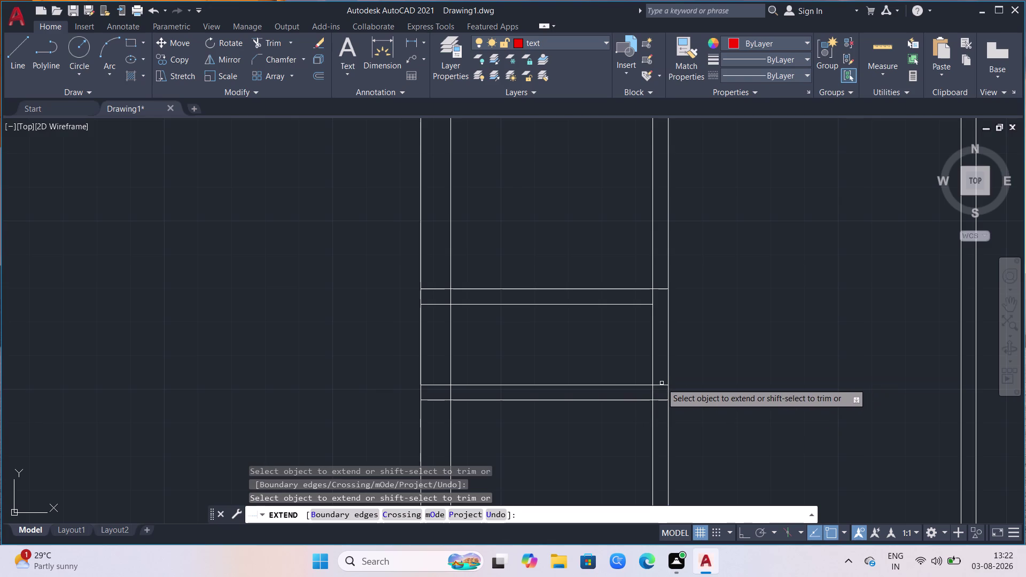
click(648, 393)
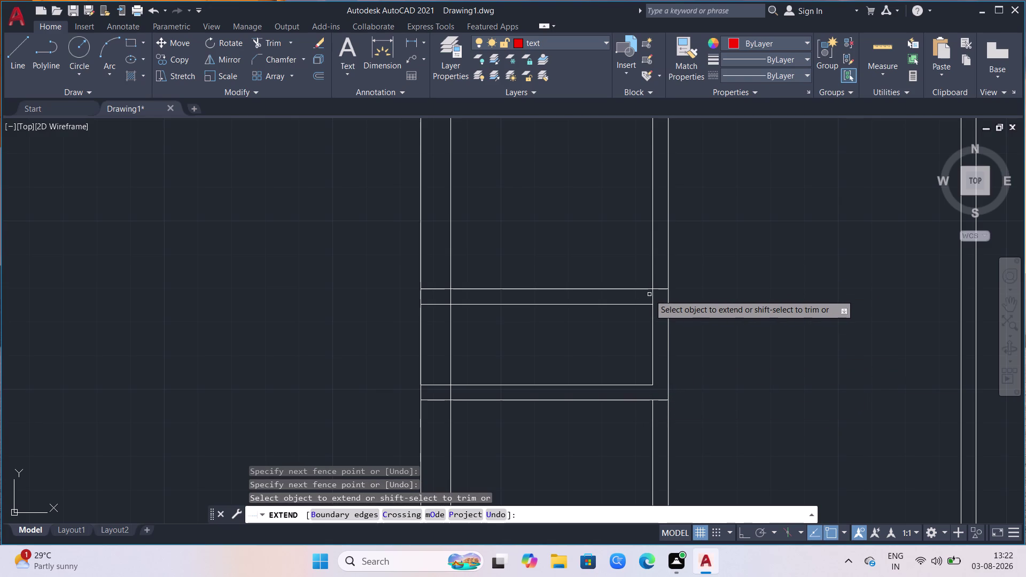
Join the upper wall lines and the vertical wall line to the adjoining walls with a fence.
click(680, 260)
click(680, 259)
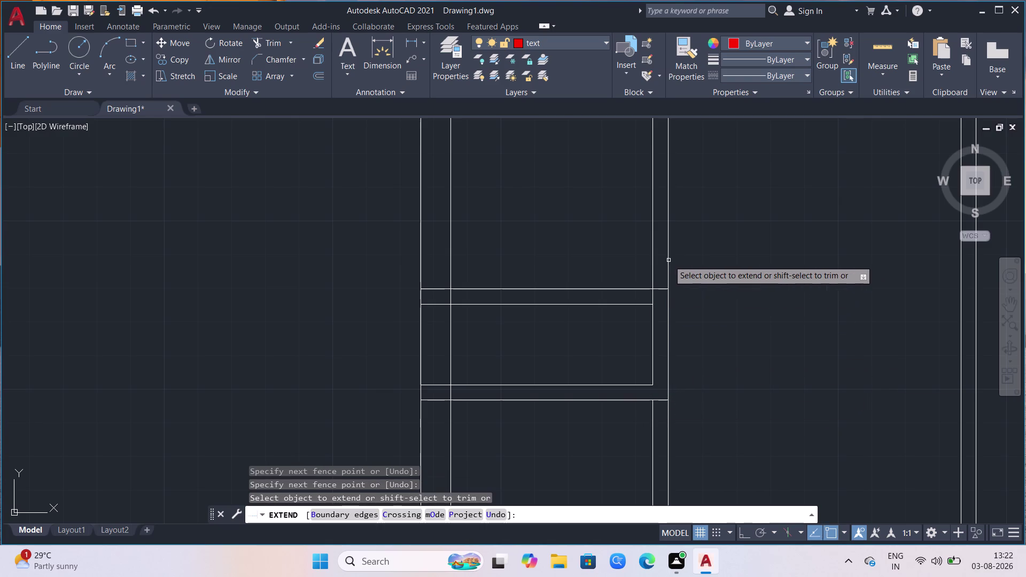
click(644, 263)
drag(644, 263, 689, 267)
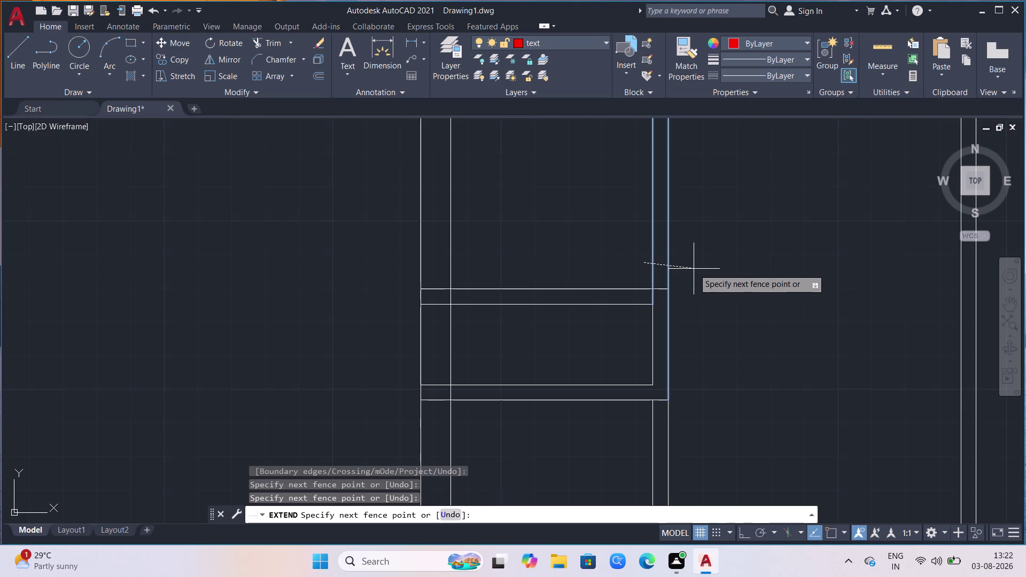
drag(607, 234, 705, 248)
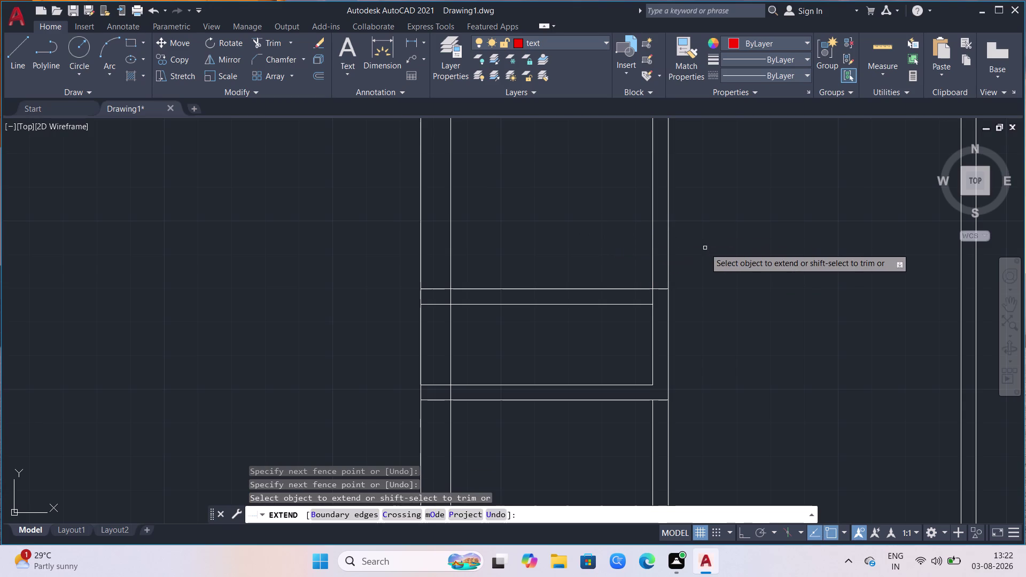
drag(705, 248, 700, 248)
click(643, 243)
Fence-extend the short wall lines at the small side projection to the adjoining wall.
scroll(down, 3)
scroll(down, 3)
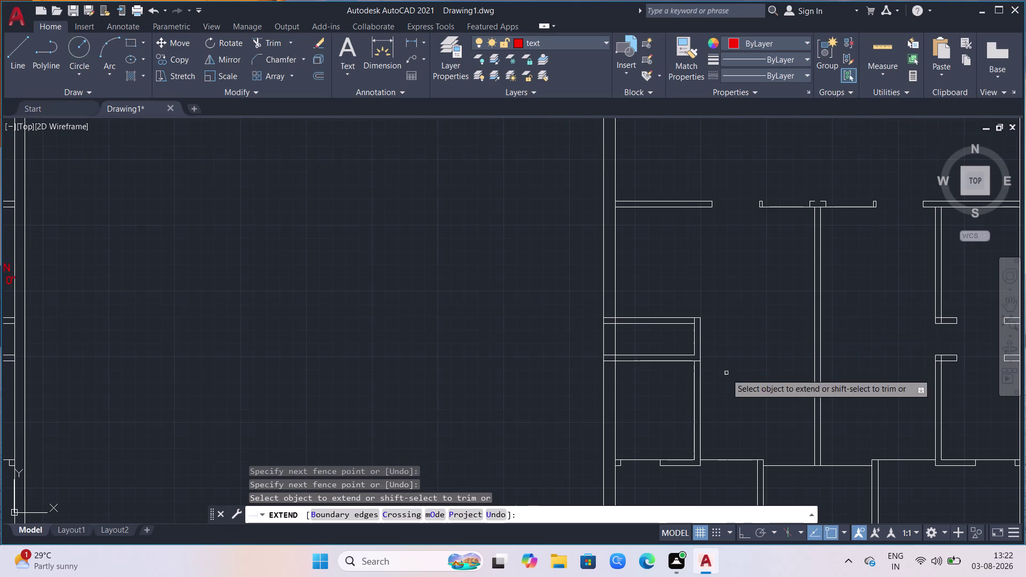
scroll(down, 3)
click(719, 392)
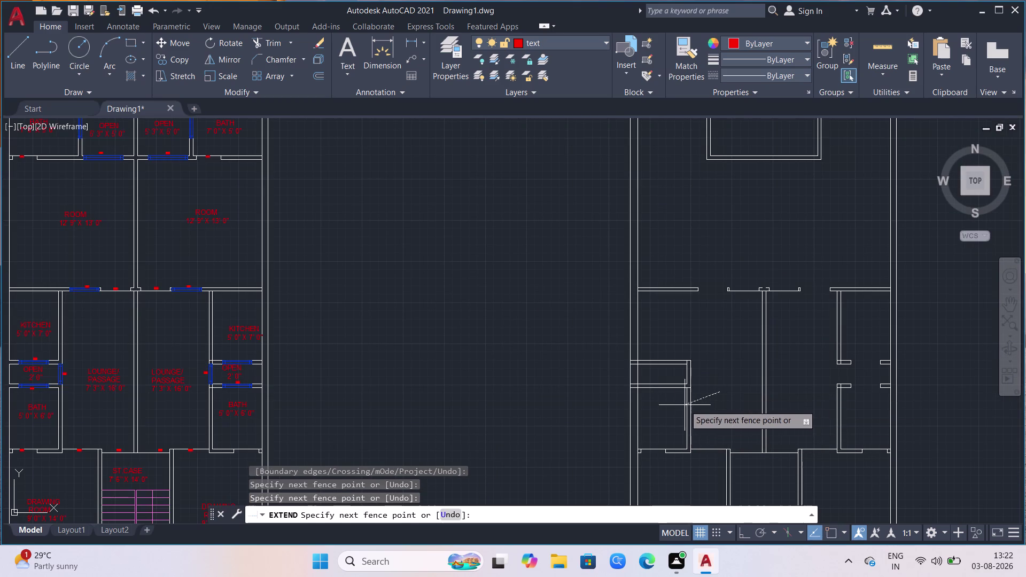
click(678, 406)
scroll(up, 3)
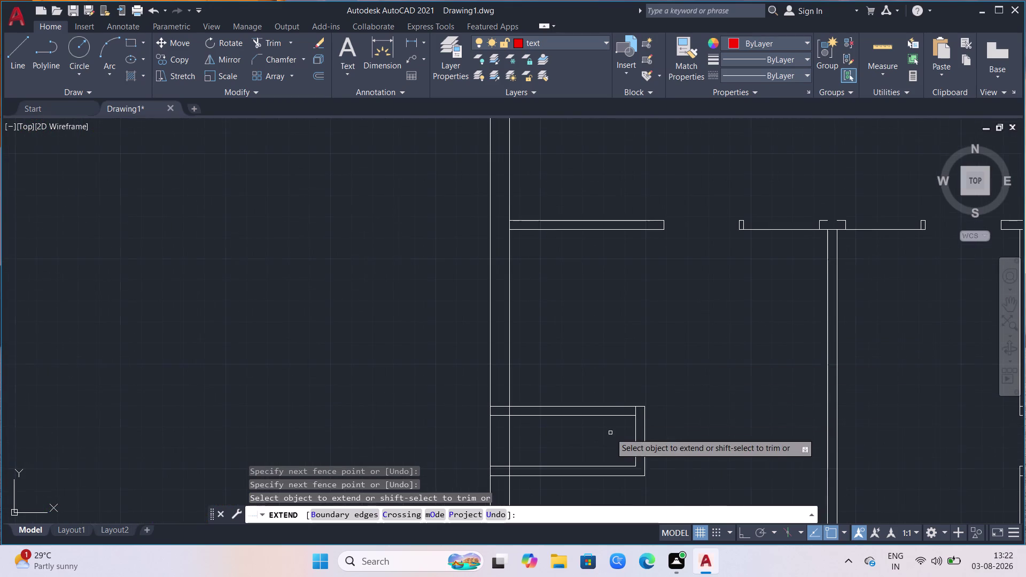
scroll(up, 3)
click(679, 380)
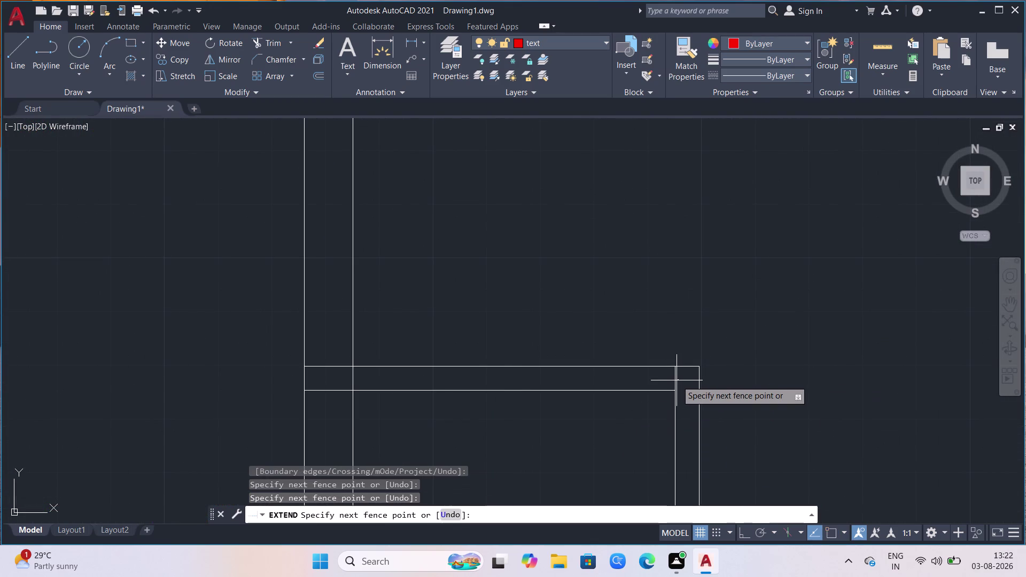
click(673, 382)
scroll(down, 3)
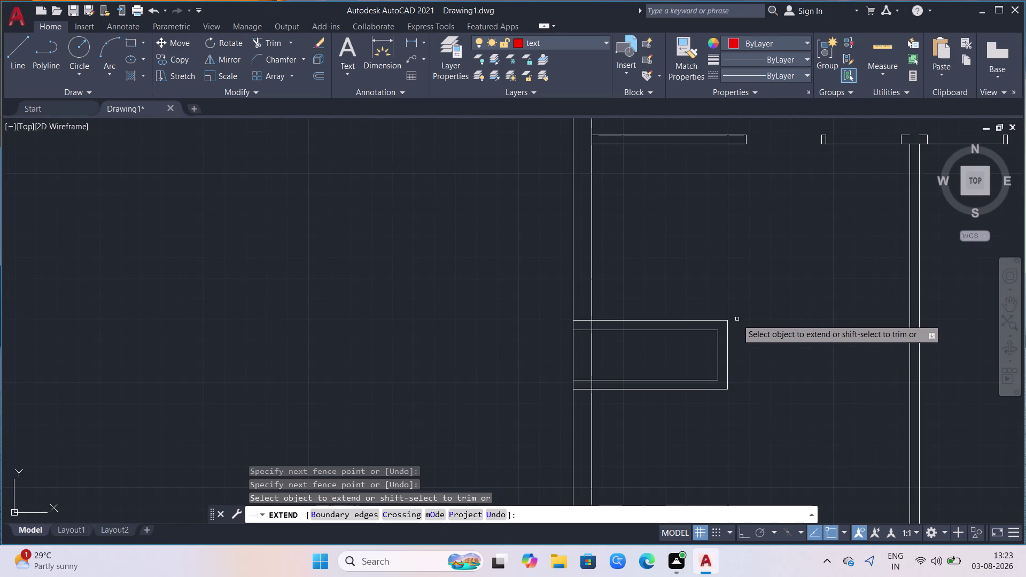
scroll(down, 3)
scroll(down, 3)
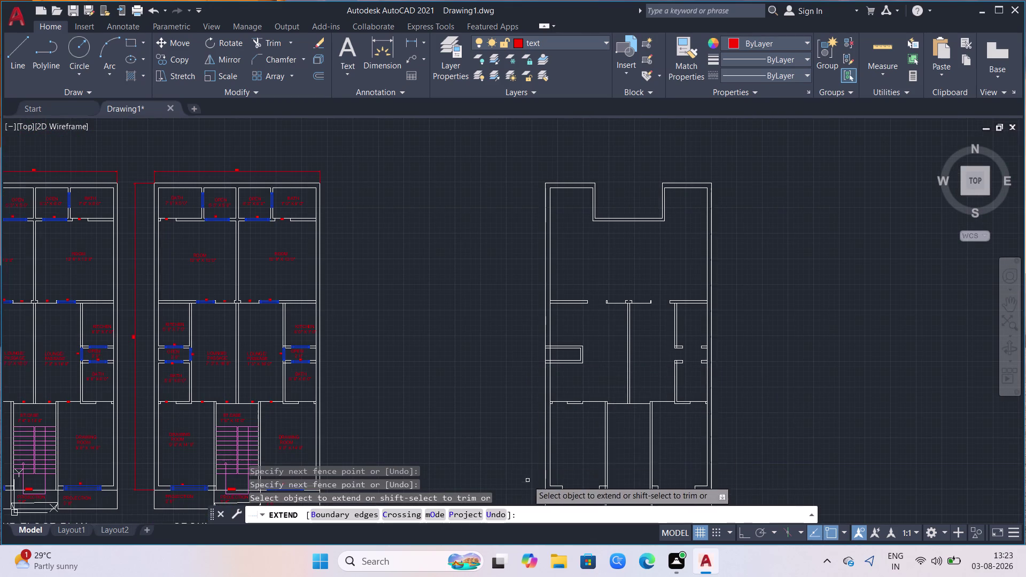
Extend the wall lines across the door opening and the upper wall line to the vertical wall.
scroll(up, 3)
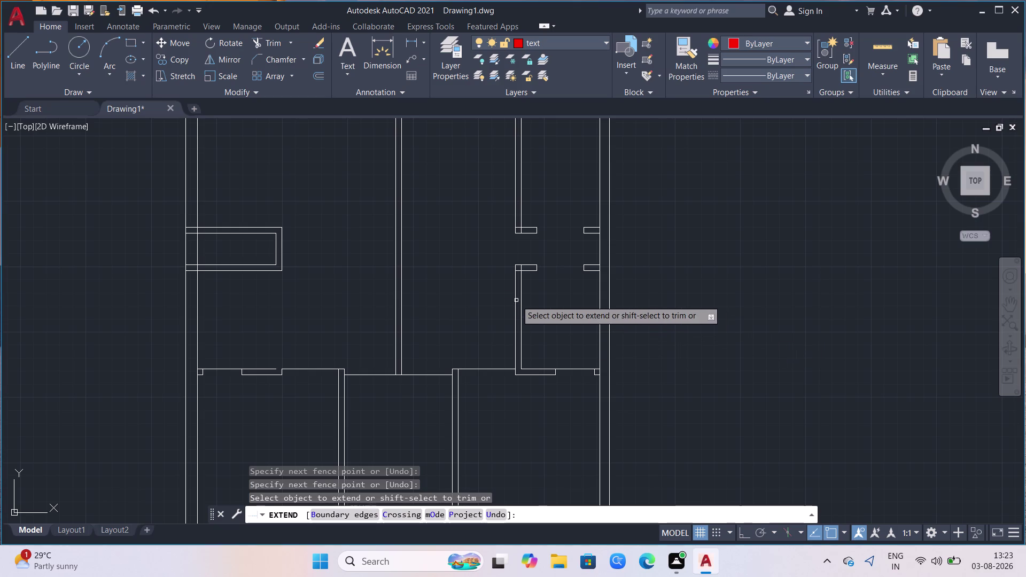
scroll(up, 3)
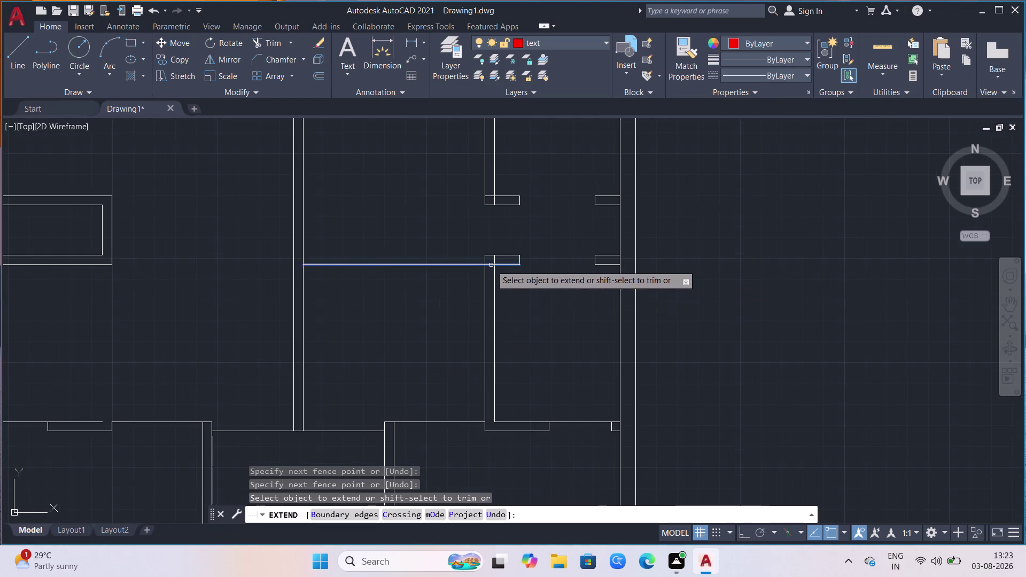
scroll(up, 3)
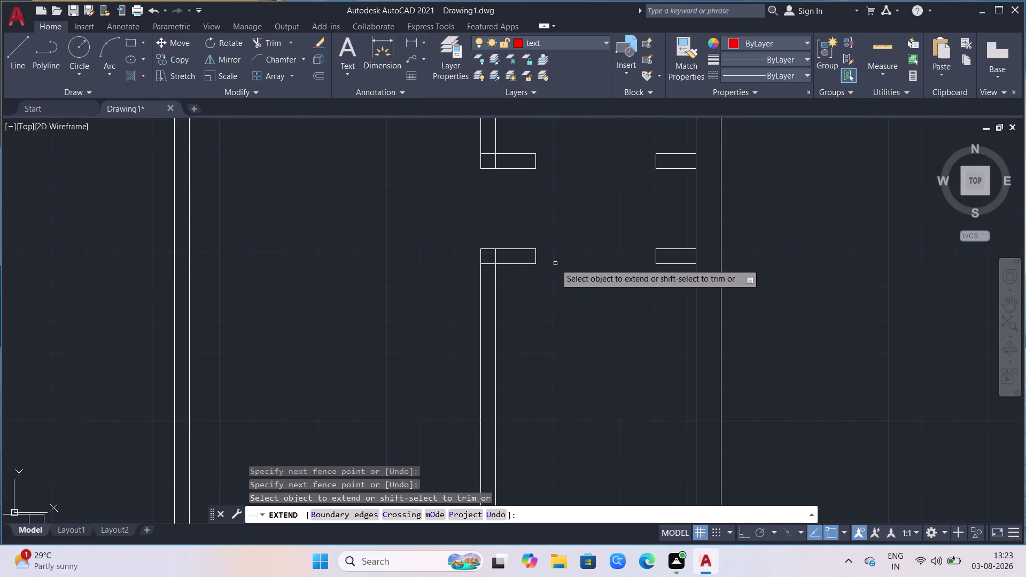
click(679, 265)
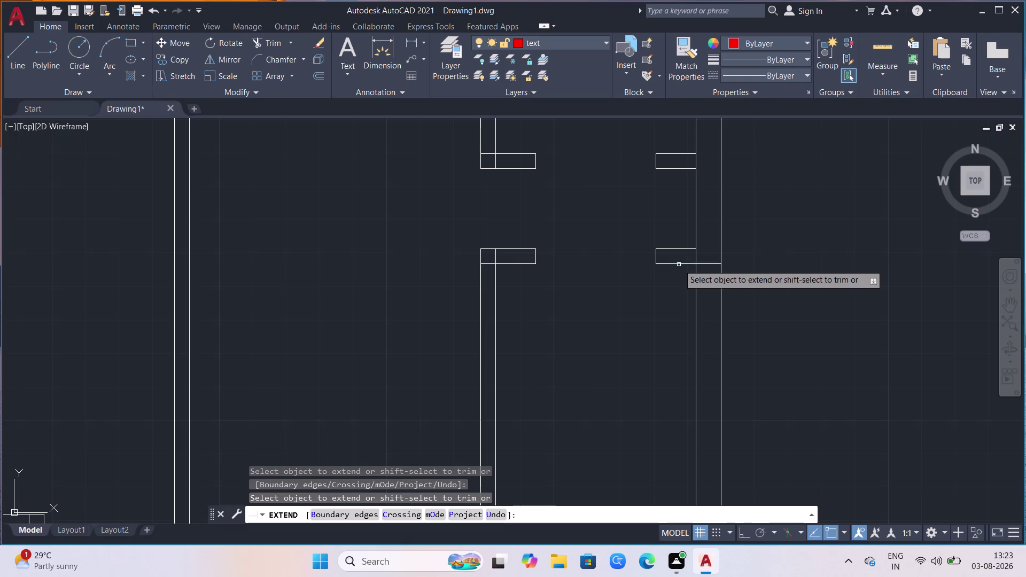
click(661, 265)
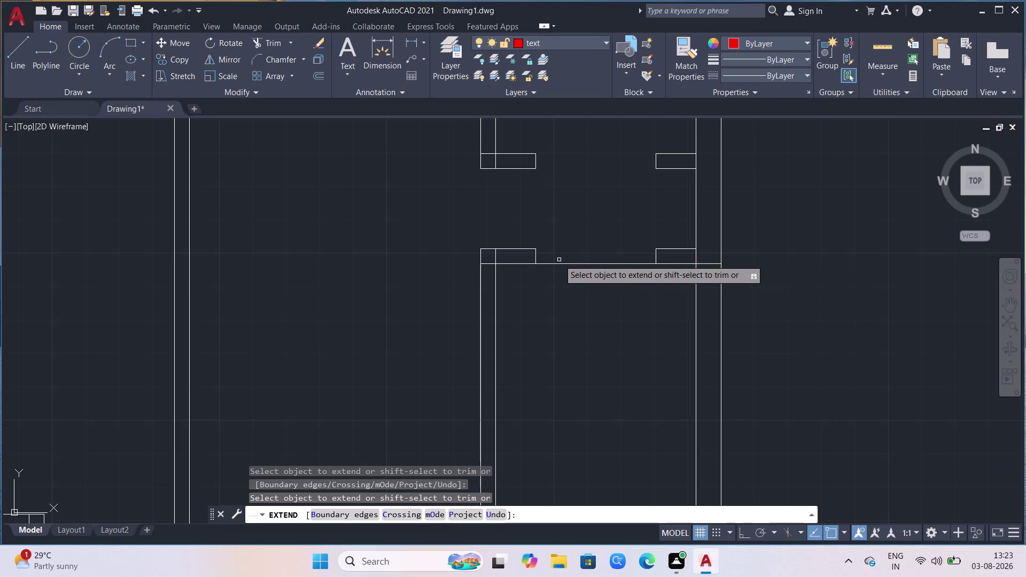
click(668, 250)
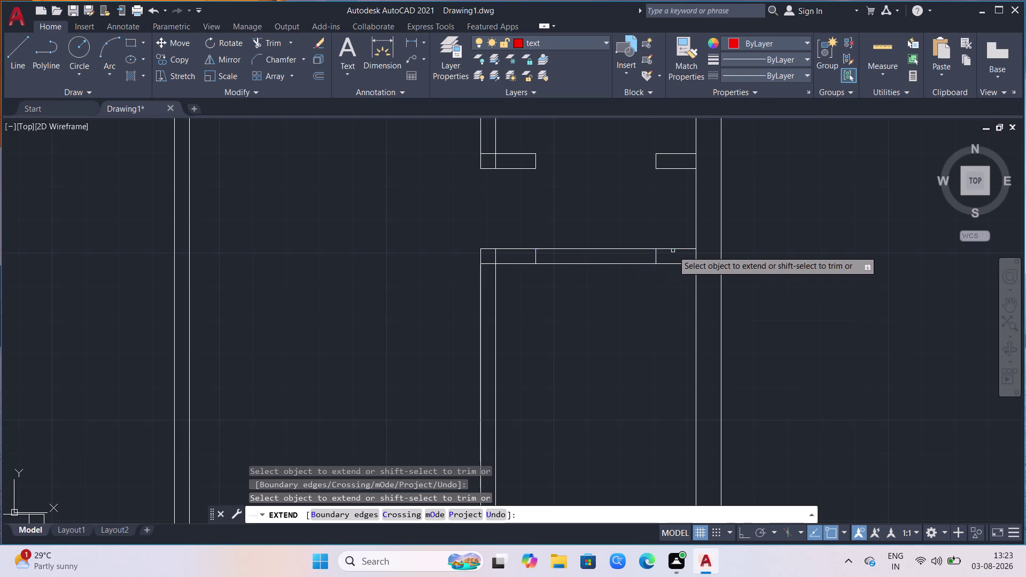
click(676, 250)
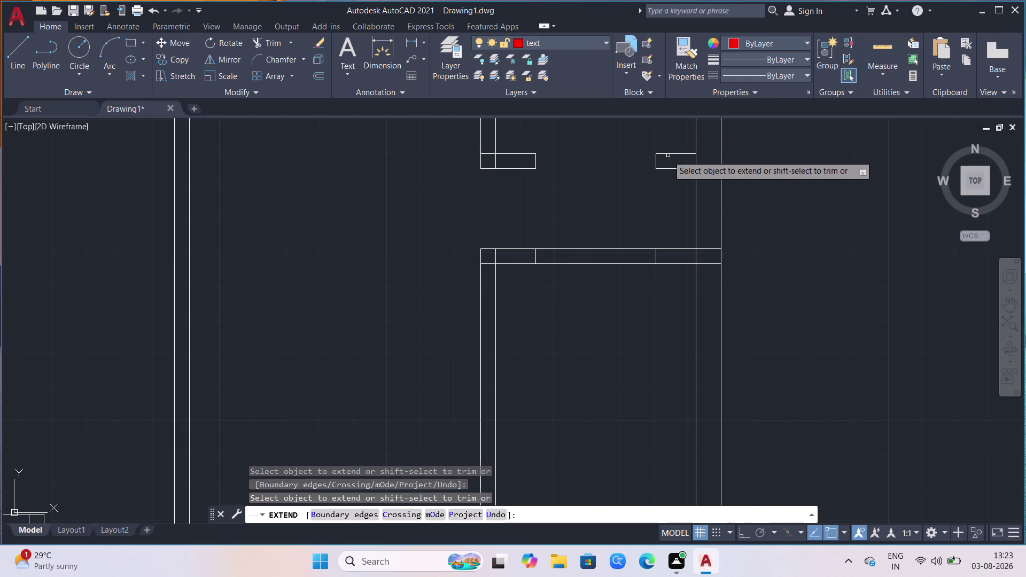
click(672, 155)
click(673, 169)
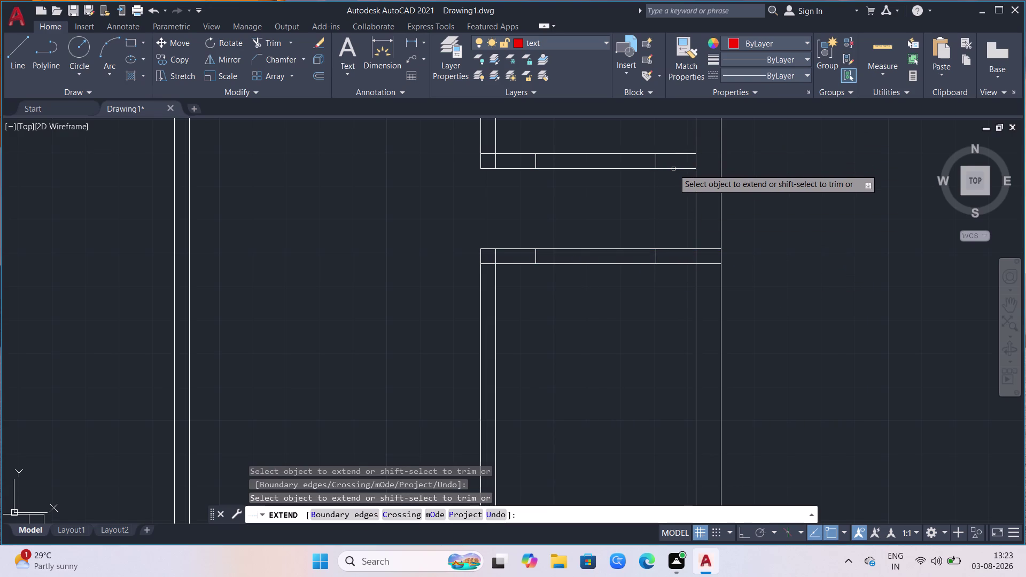
click(679, 169)
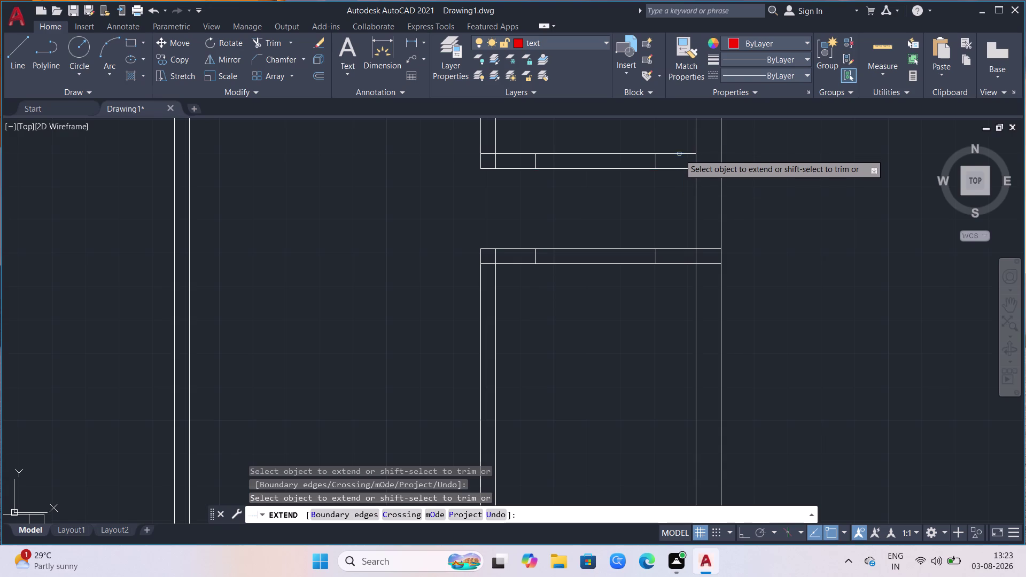
click(679, 154)
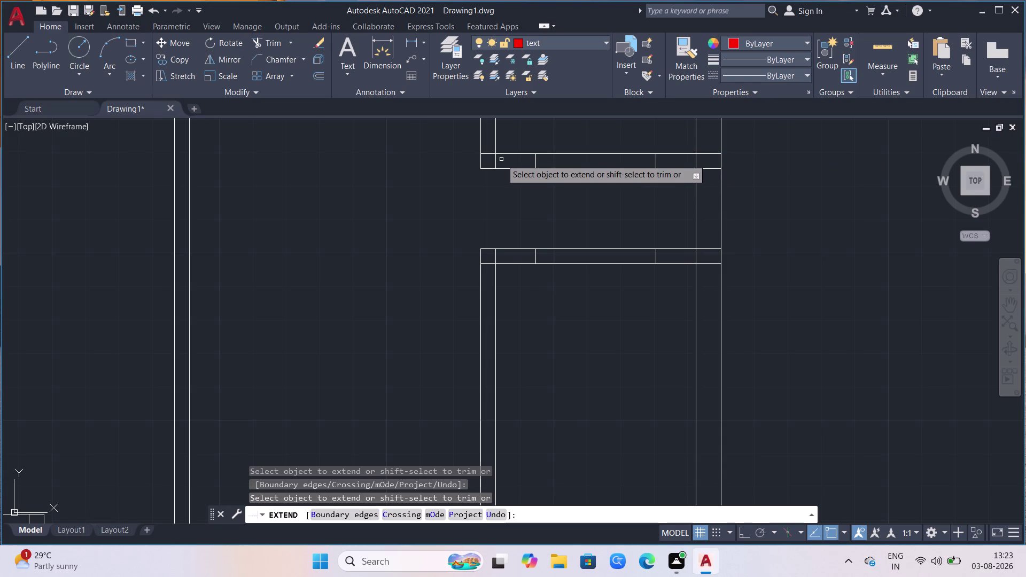
Extend the next room's wall lines, fencing across the remaining wall ends.
scroll(down, 3)
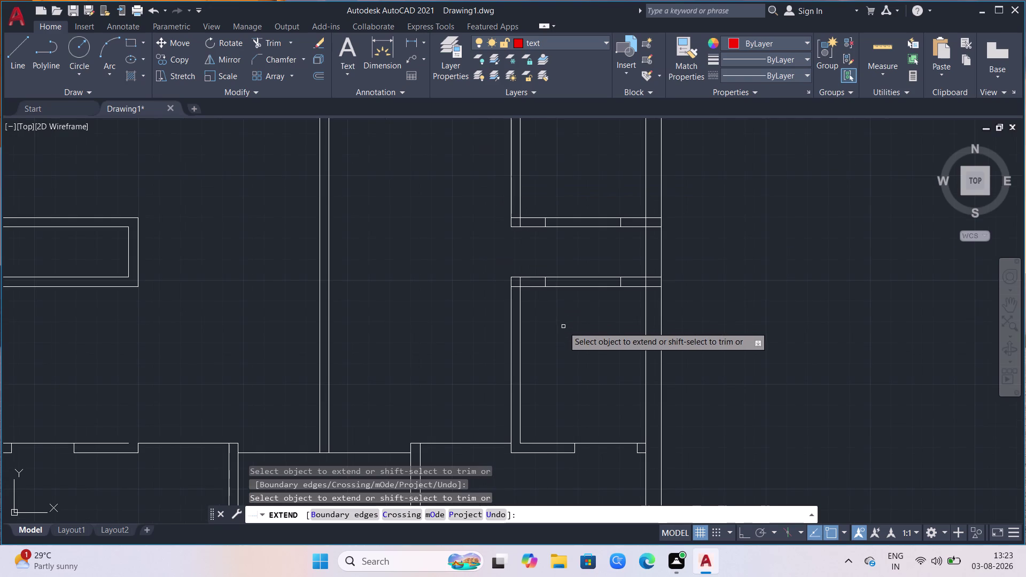
click(520, 311)
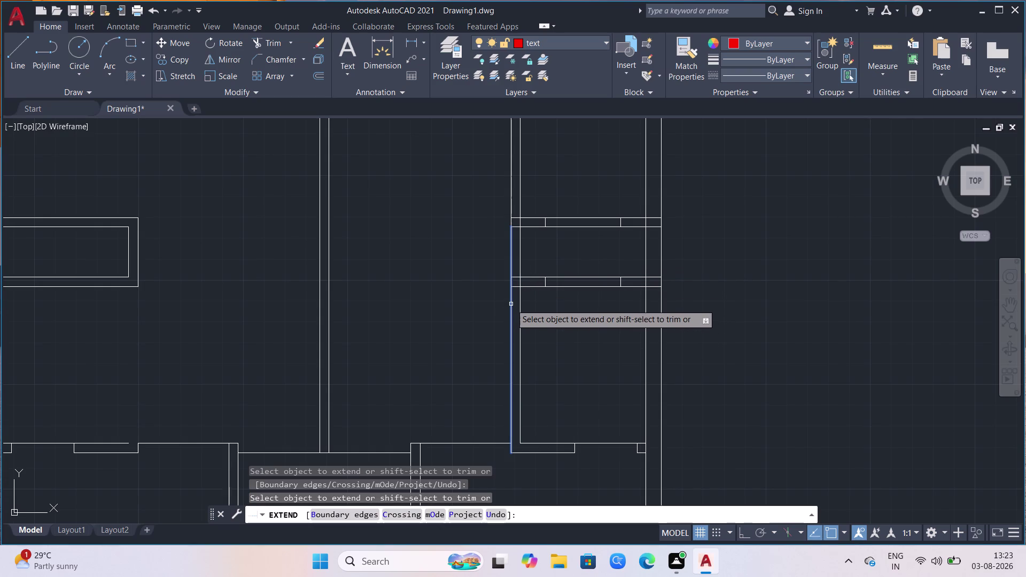
click(511, 304)
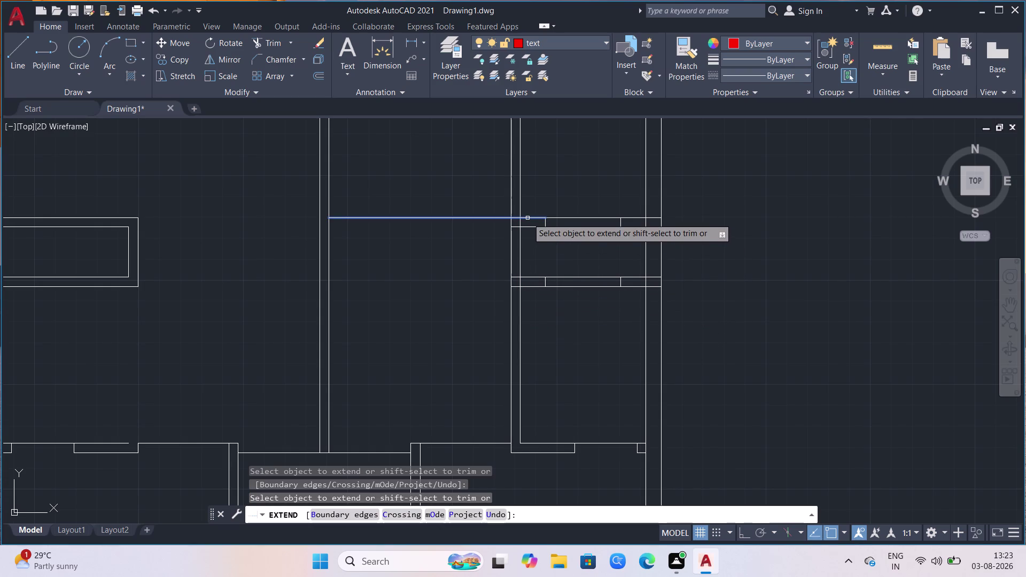
scroll(up, 3)
scroll(up, 3)
drag(517, 192, 505, 195)
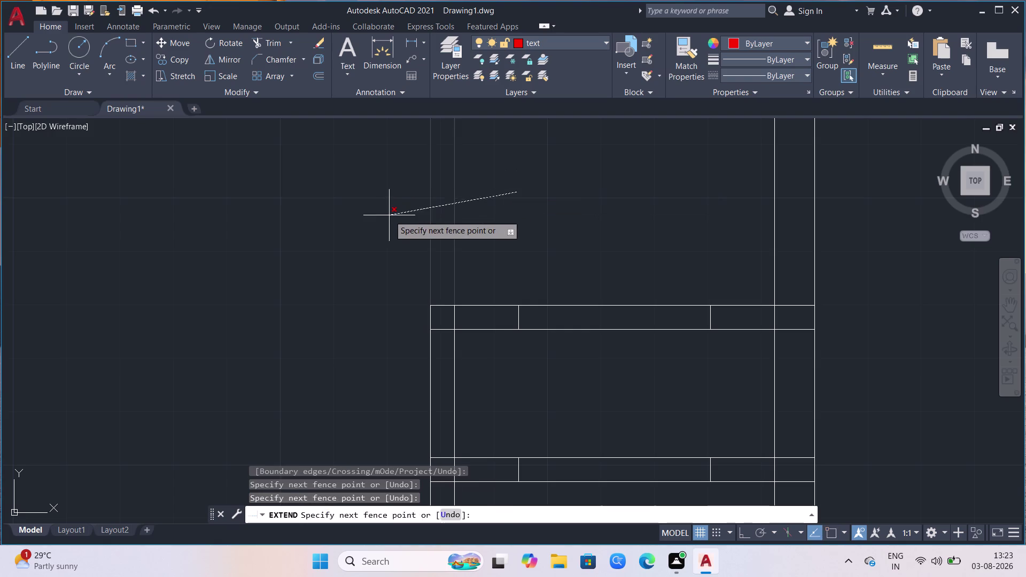
click(389, 215)
scroll(down, 3)
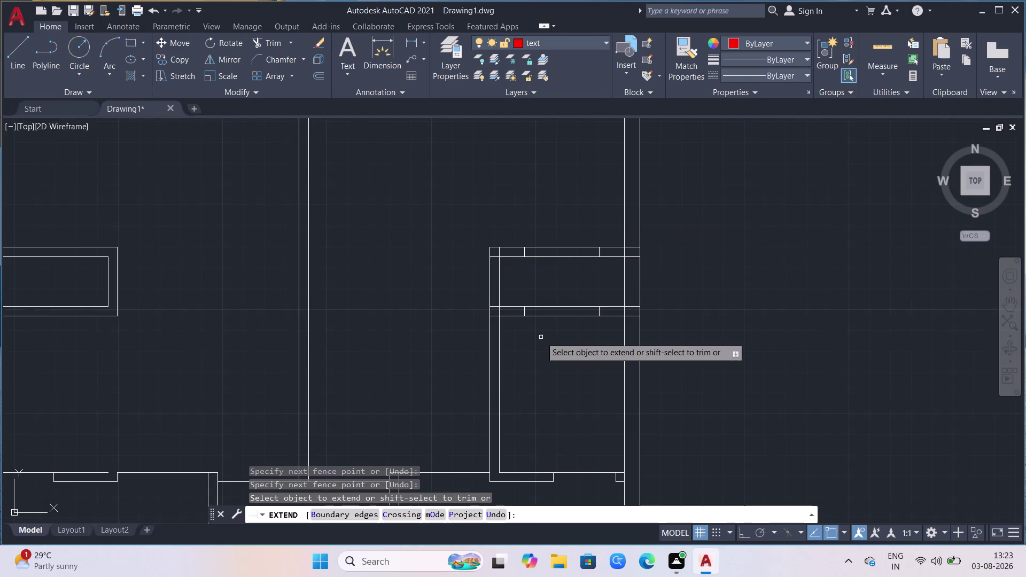
Trim away the left and top window frame divider lines in the opening.
click(541, 337)
click(457, 368)
scroll(up, 3)
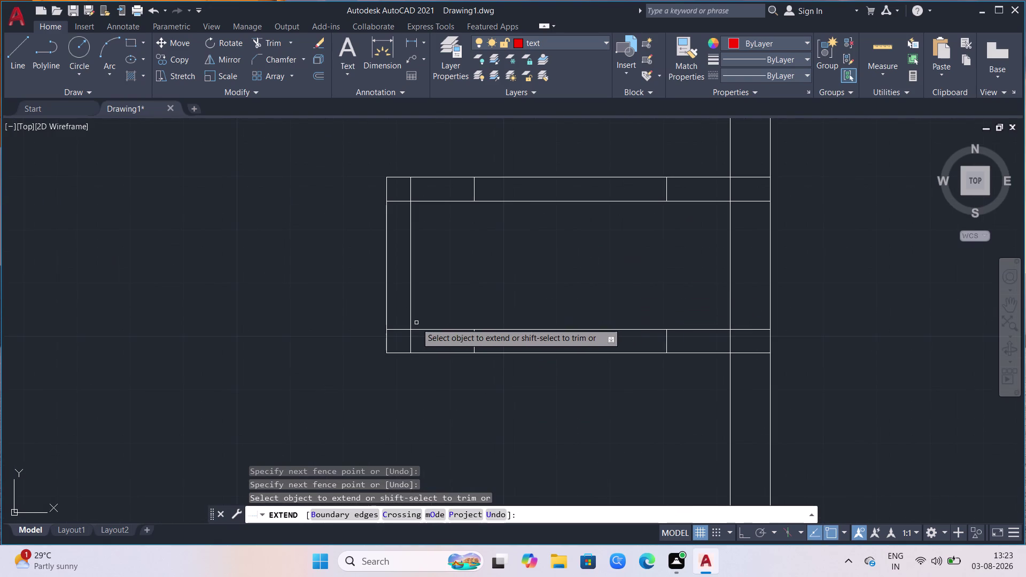
click(402, 330)
click(411, 337)
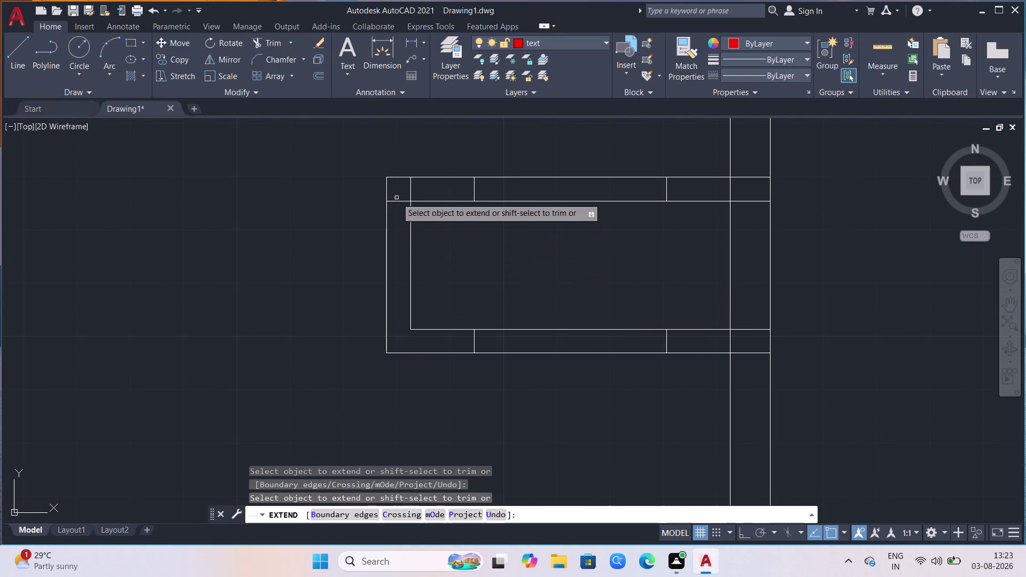
drag(396, 205, 403, 193)
click(403, 193)
drag(417, 191, 428, 192)
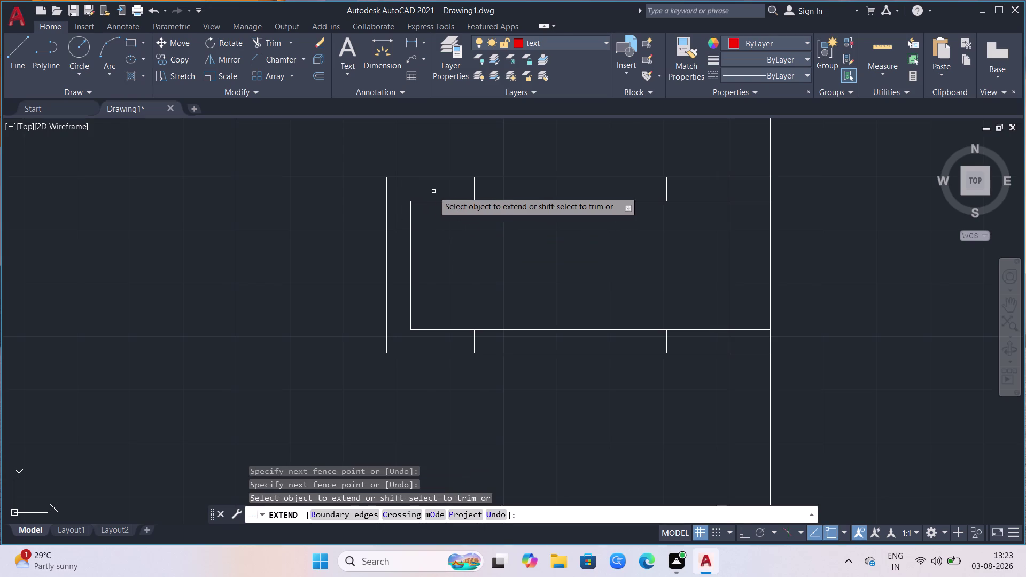
Trim the remaining upper-left, upper-right and bottom window divider segments.
click(482, 197)
click(468, 195)
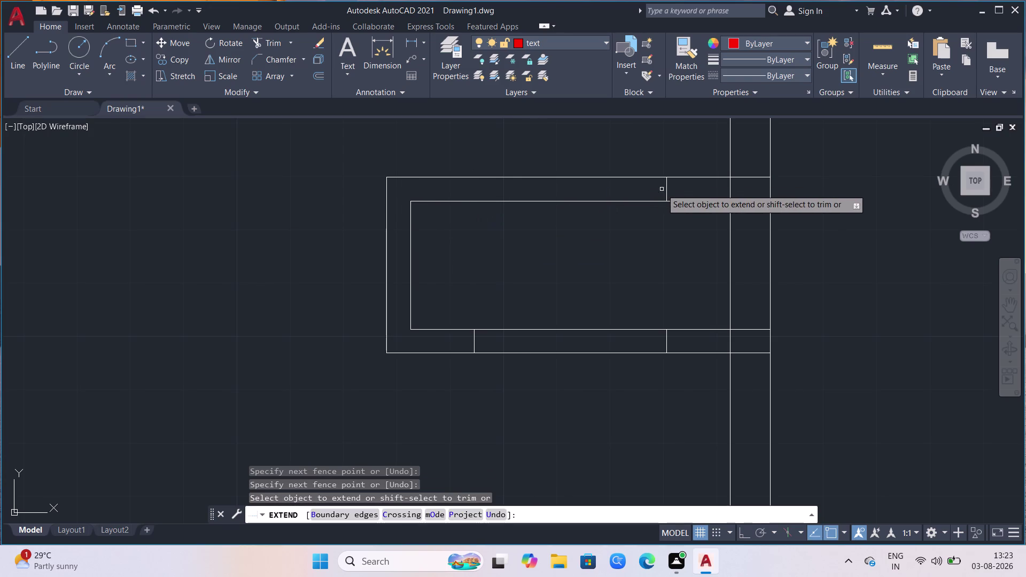
click(669, 190)
click(643, 196)
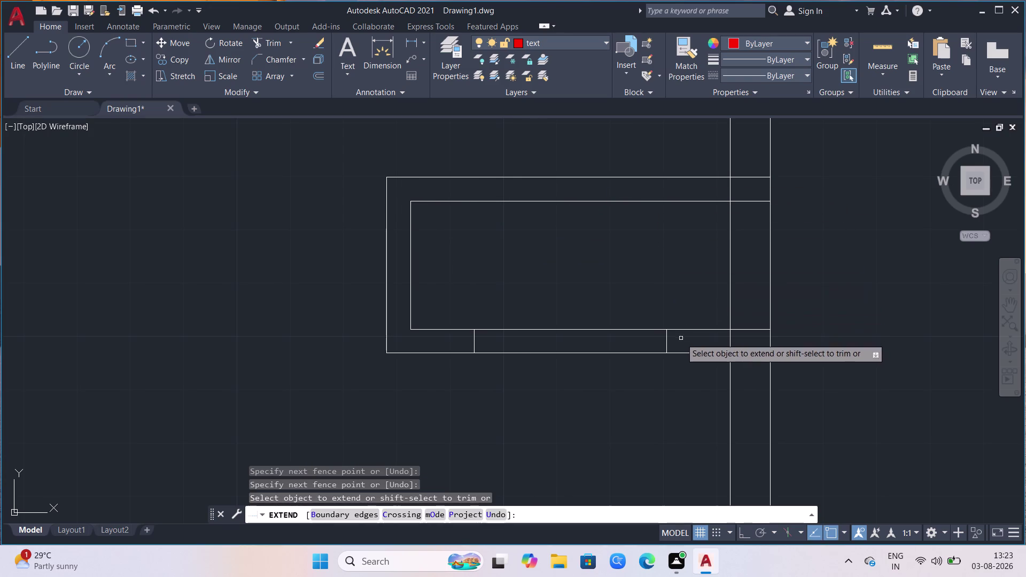
click(680, 340)
click(458, 342)
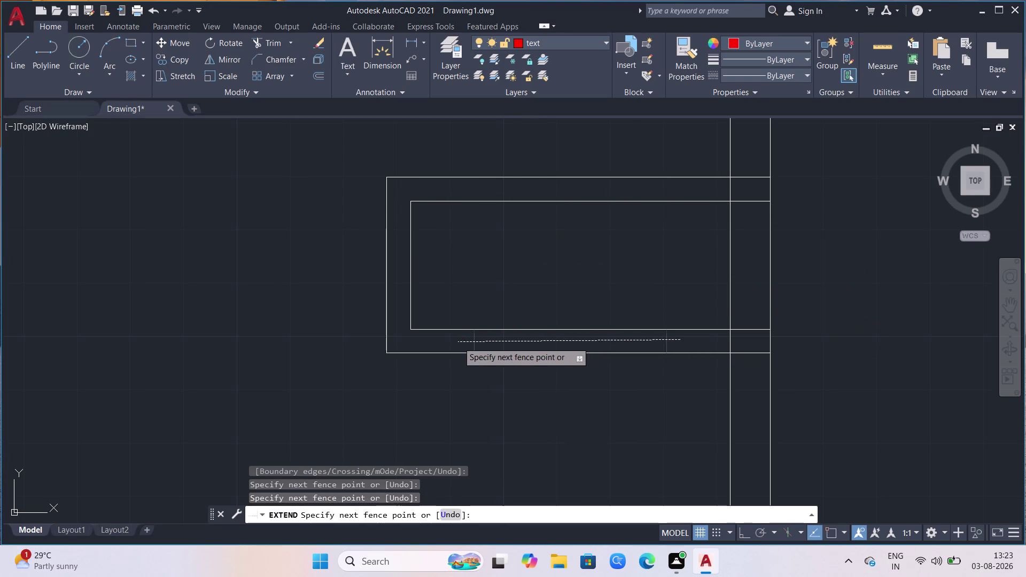
scroll(down, 3)
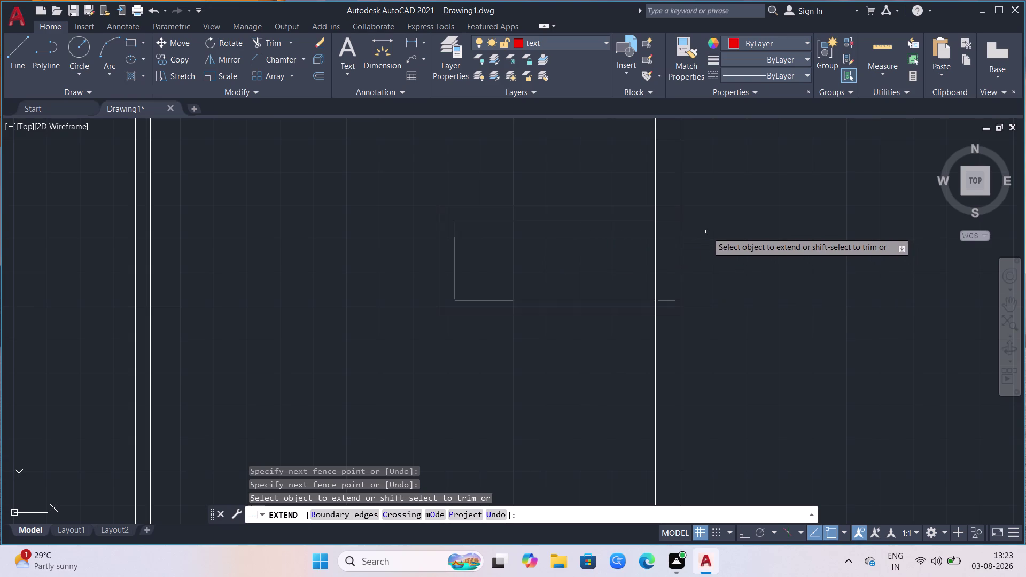
Trim the two short wall lines near the entrance of the plan copy.
scroll(down, 3)
scroll(down, 3)
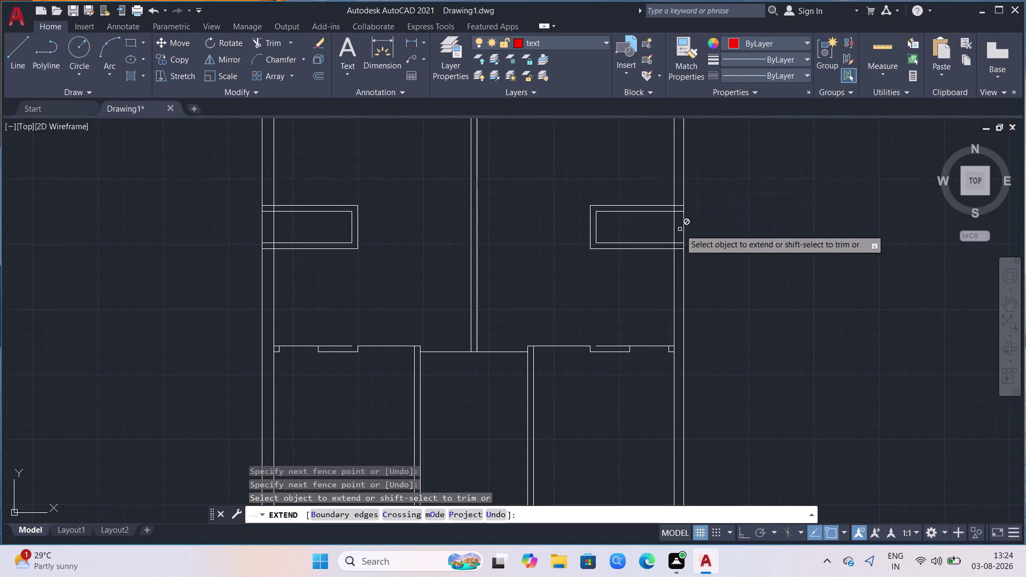
scroll(down, 3)
scroll(down, 3)
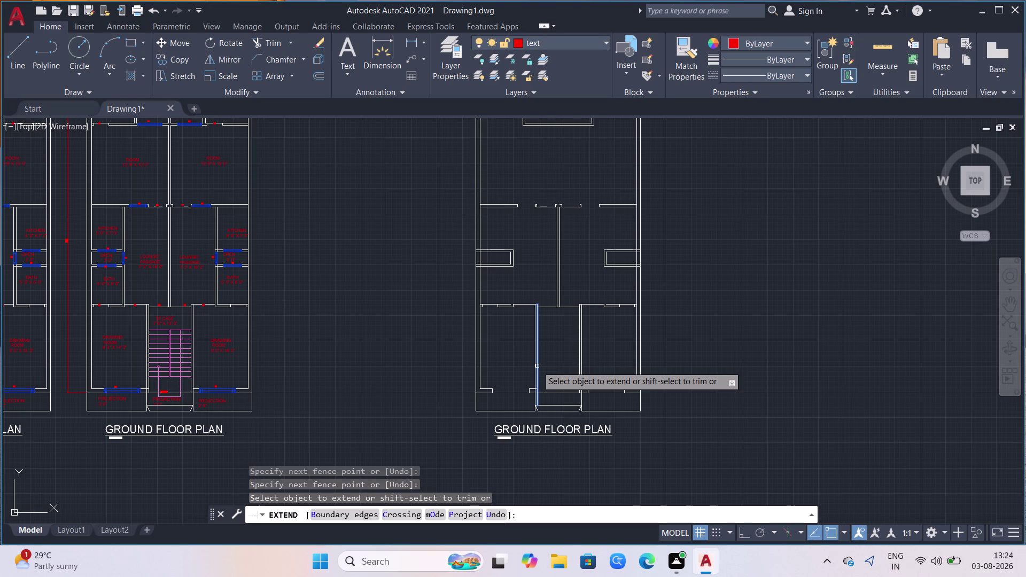
scroll(up, 3)
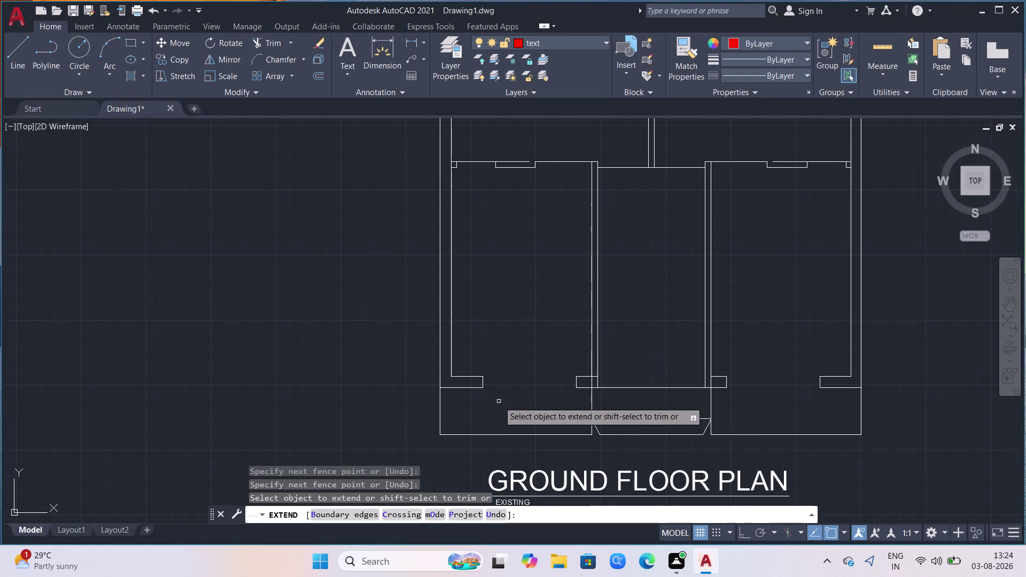
click(467, 390)
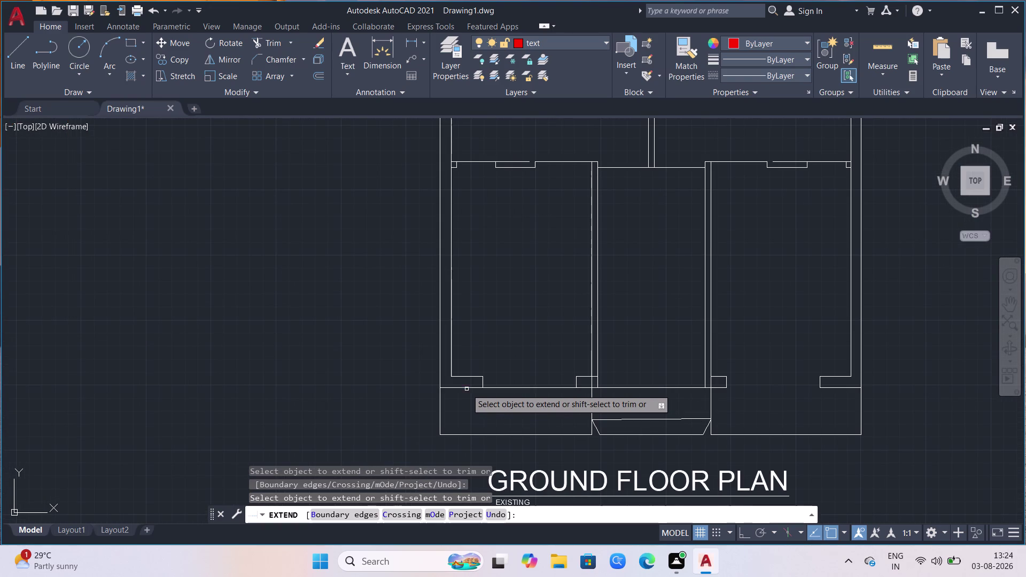
click(473, 375)
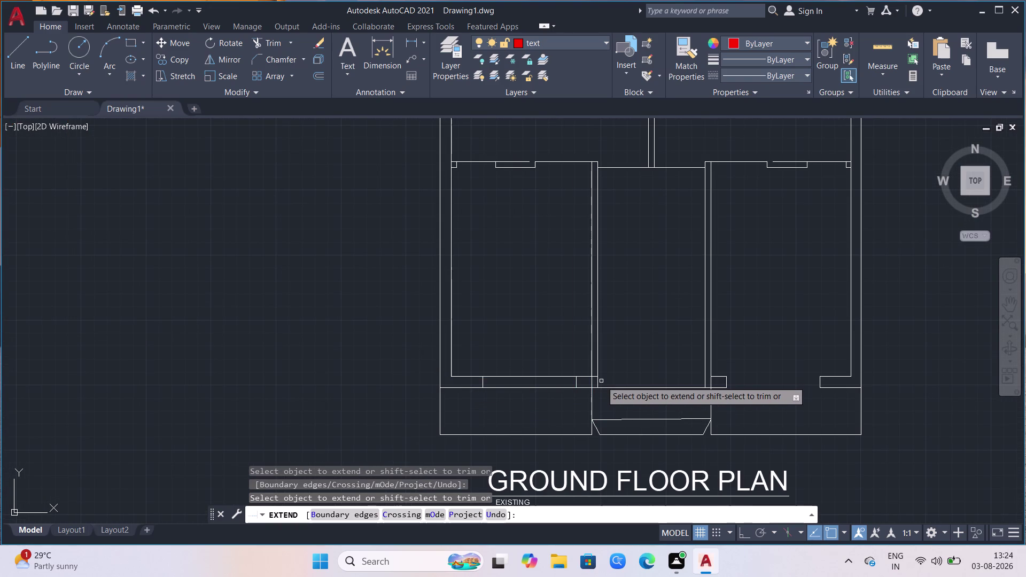
Extend the lower inner wall line and right wall piece, then trim the entrance stubs.
scroll(up, 3)
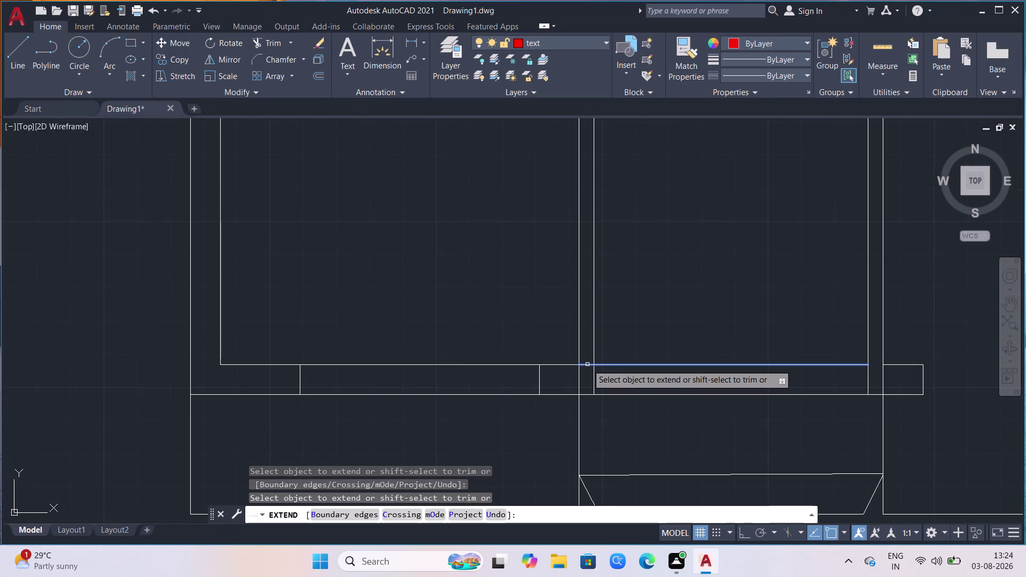
click(588, 364)
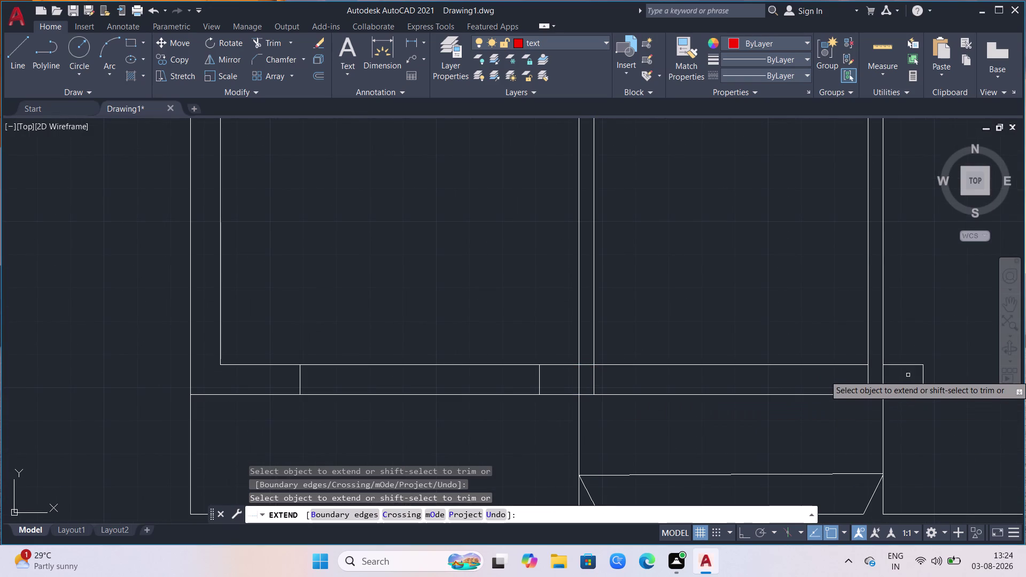
click(858, 367)
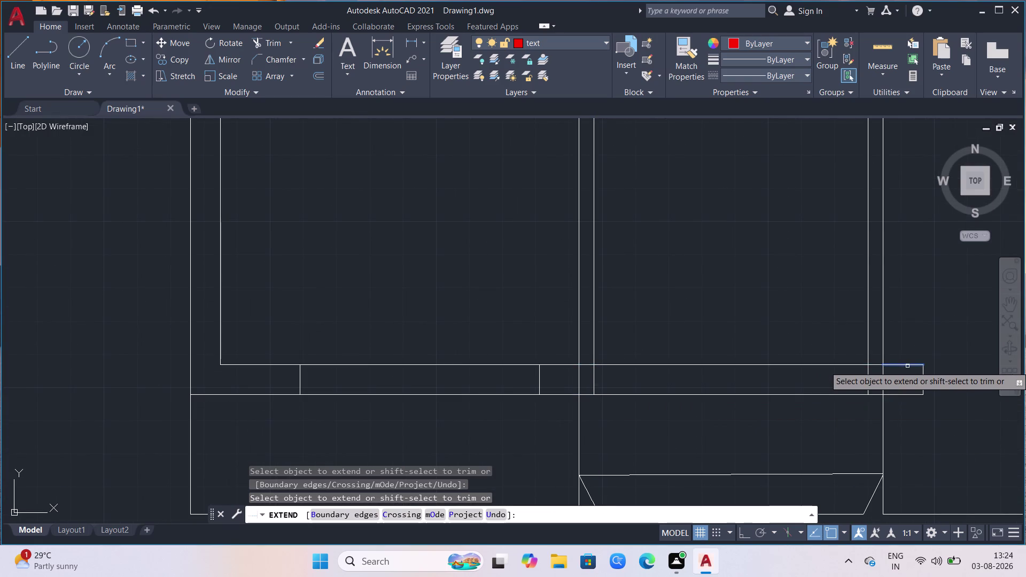
scroll(down, 3)
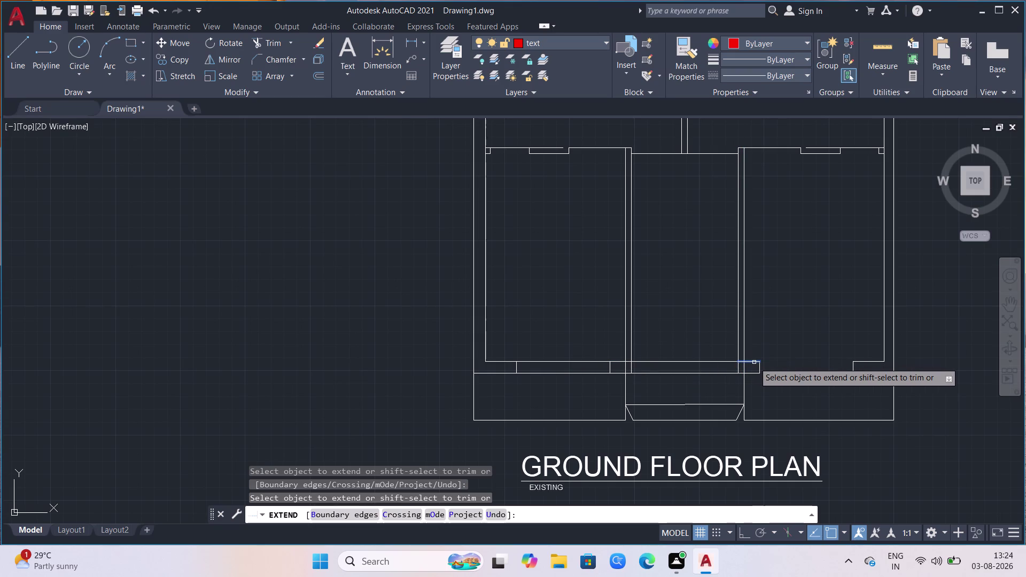
click(755, 362)
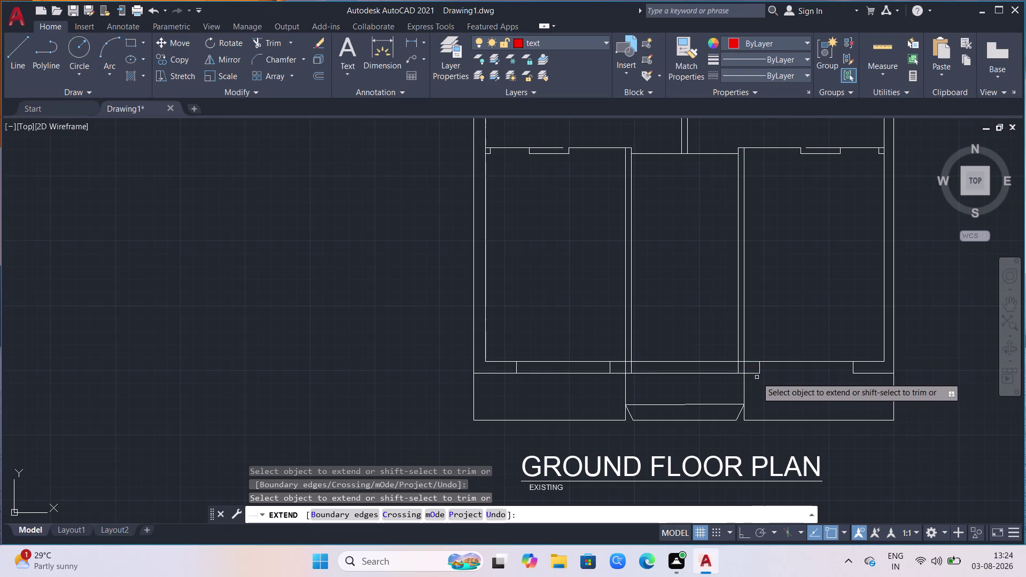
click(748, 375)
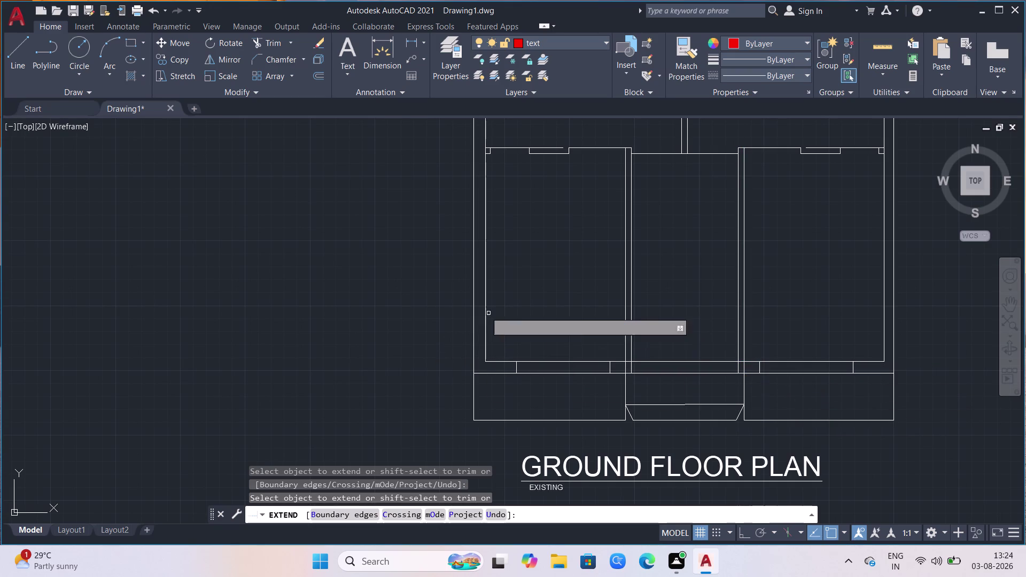
scroll(down, 3)
scroll(up, 3)
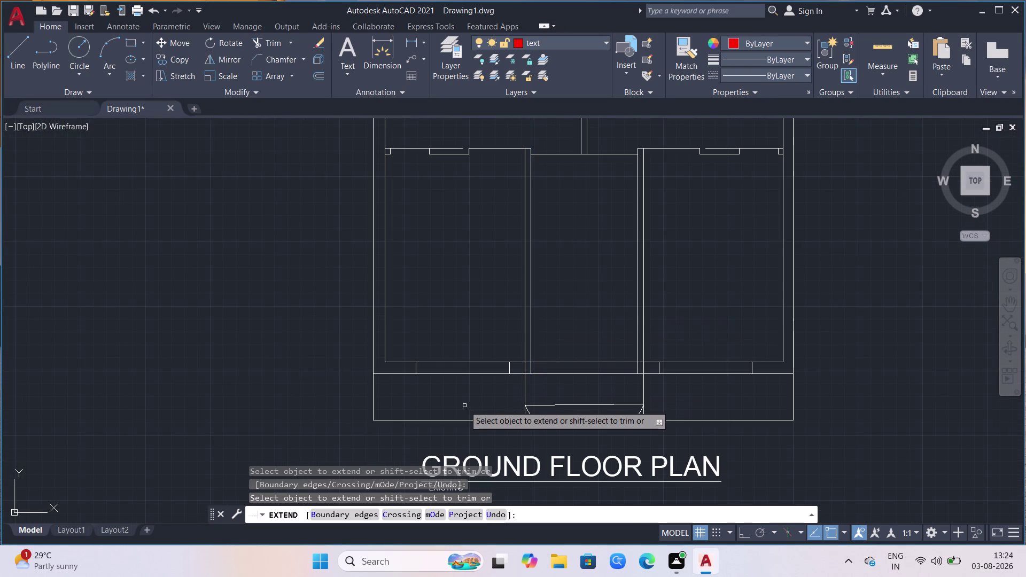
End EXTEND and erase the first group of interior partition walls.
key(Escape)
click(684, 289)
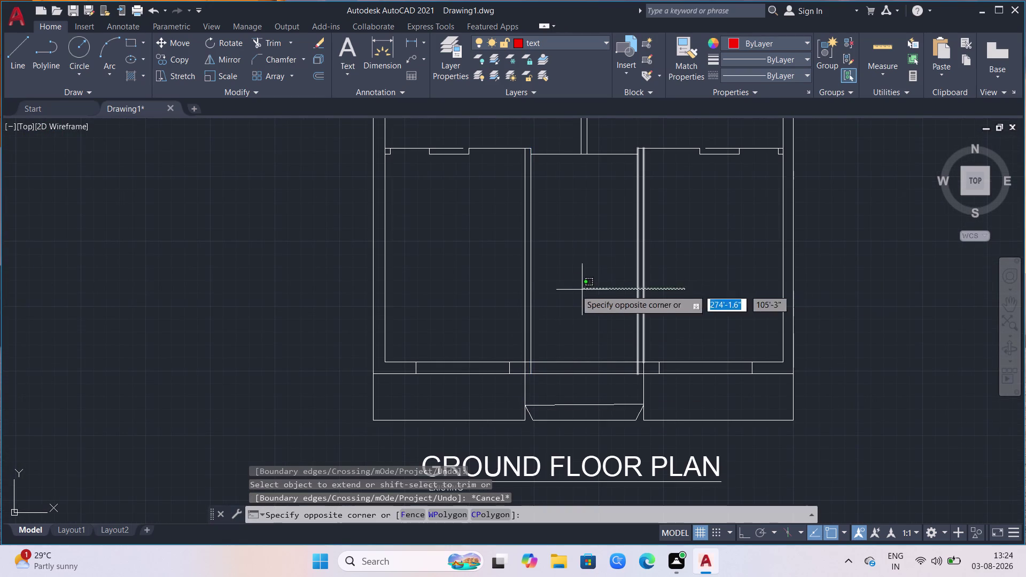
click(484, 288)
key(Delete)
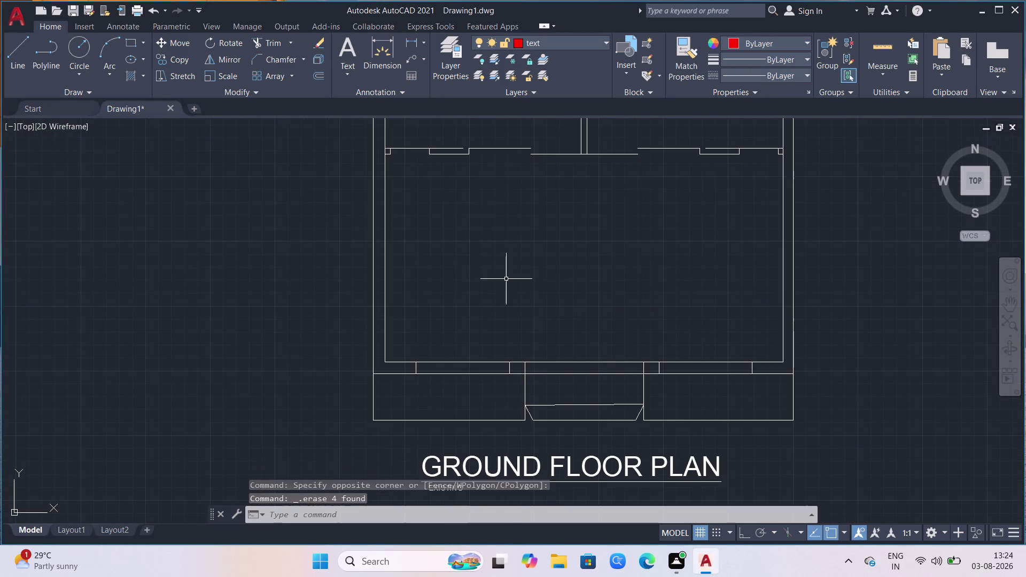
scroll(up, 3)
scroll(down, 3)
scroll(down, 3)
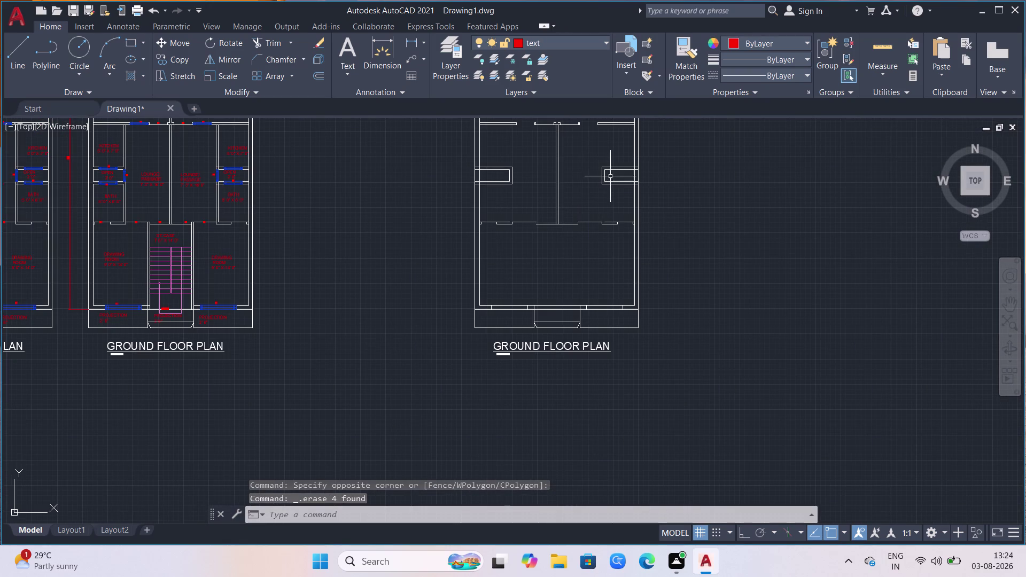
Erase the middle cross walls with a window selection.
click(611, 203)
click(494, 228)
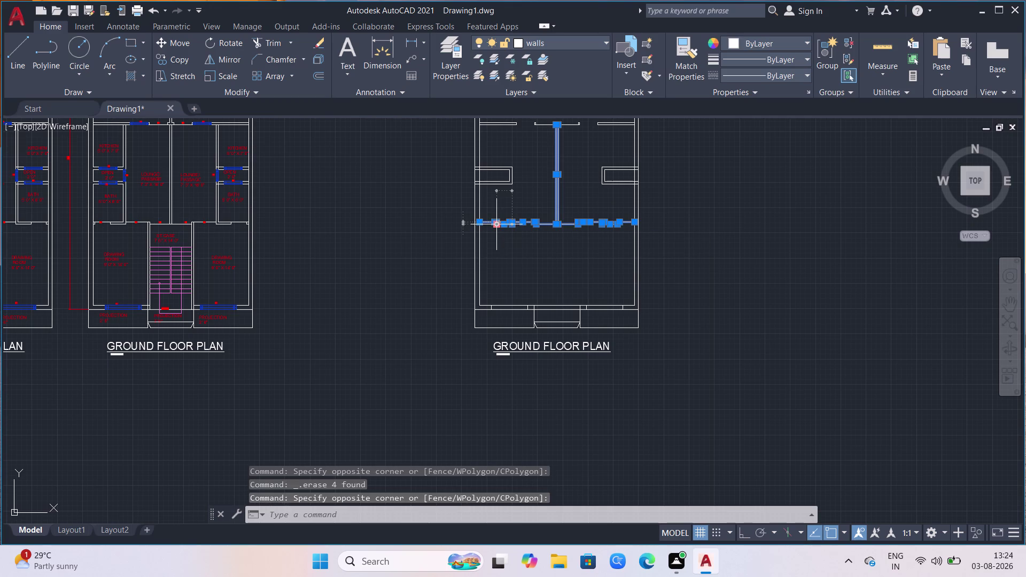
key(Delete)
scroll(down, 3)
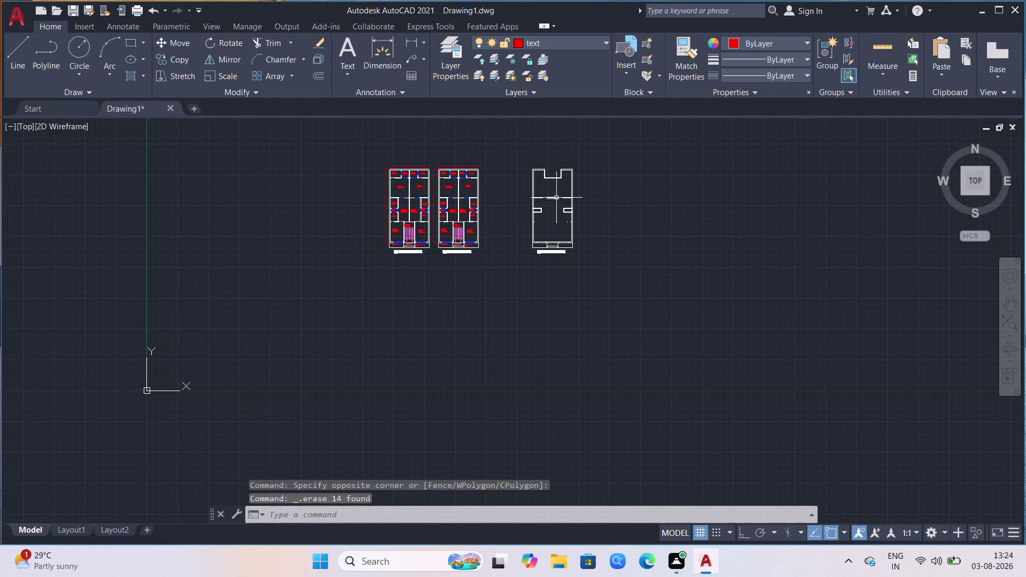
Erase the remaining interior partition piece.
click(557, 187)
click(551, 216)
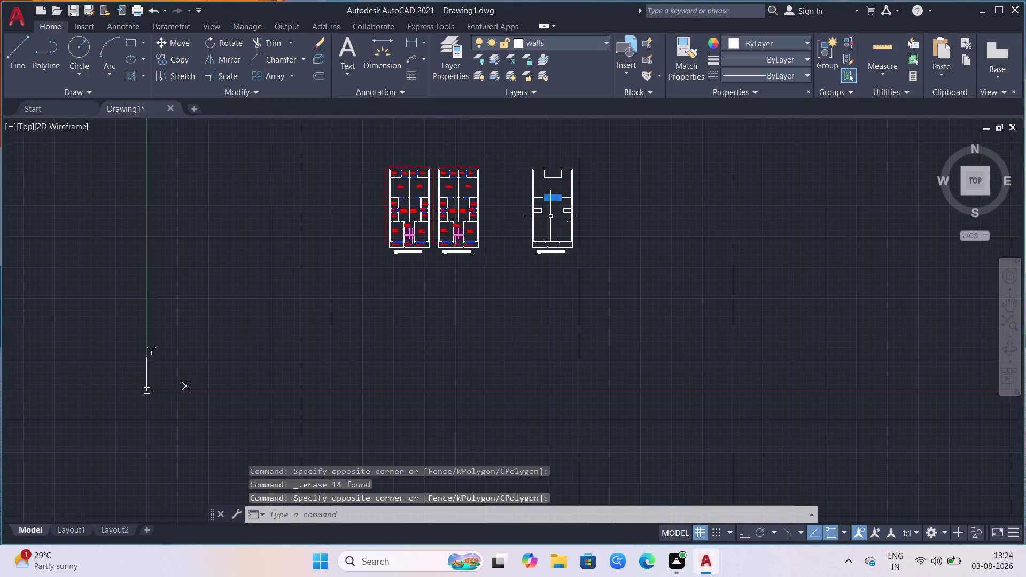
key(Delete)
scroll(up, 3)
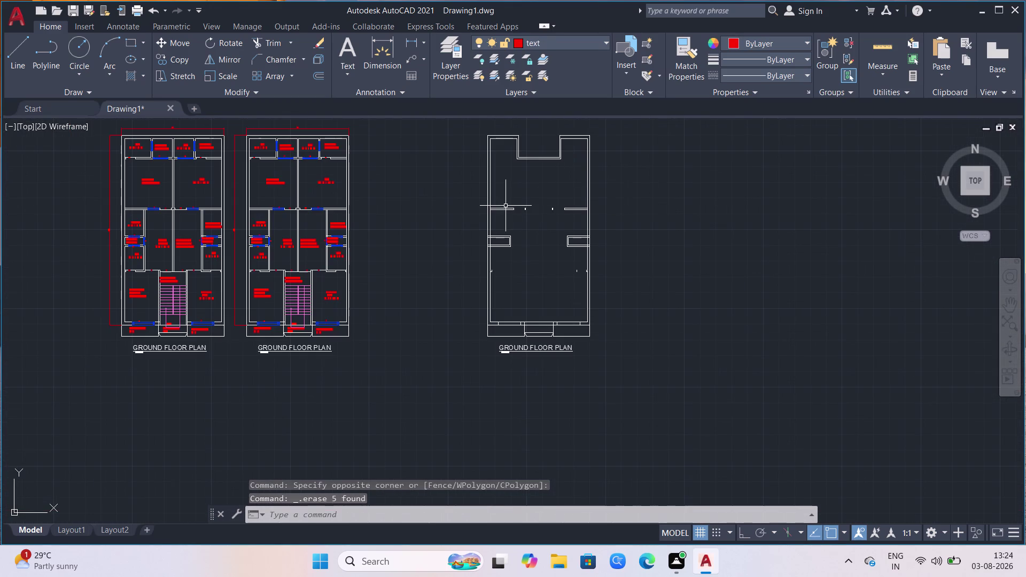
Erase a leftover interior wall line and the central wall fragments.
click(505, 206)
key(Delete)
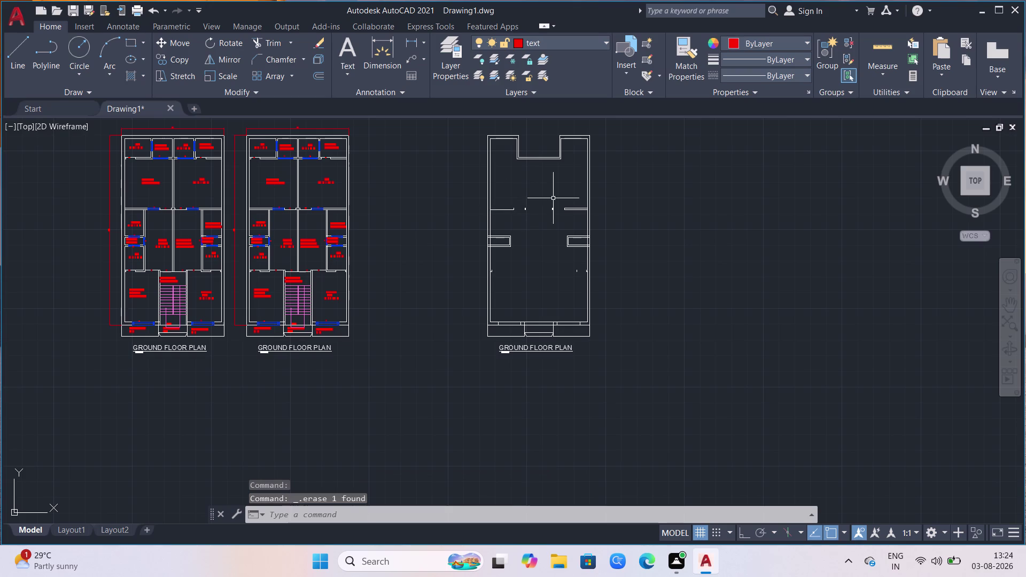
click(554, 198)
click(494, 221)
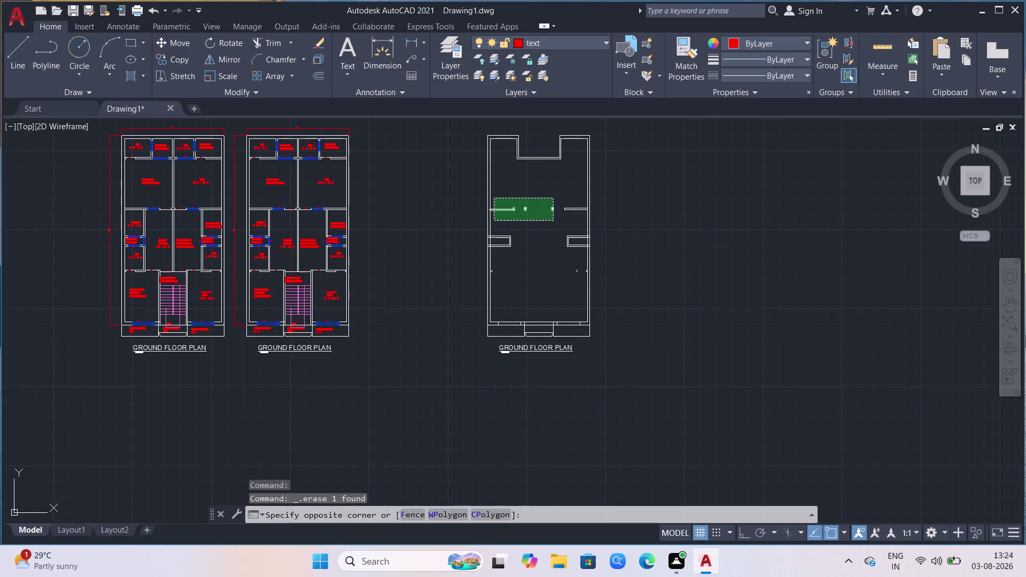
key(Delete)
Erase two more short wall stubs in the middle of the plan.
click(560, 203)
click(582, 214)
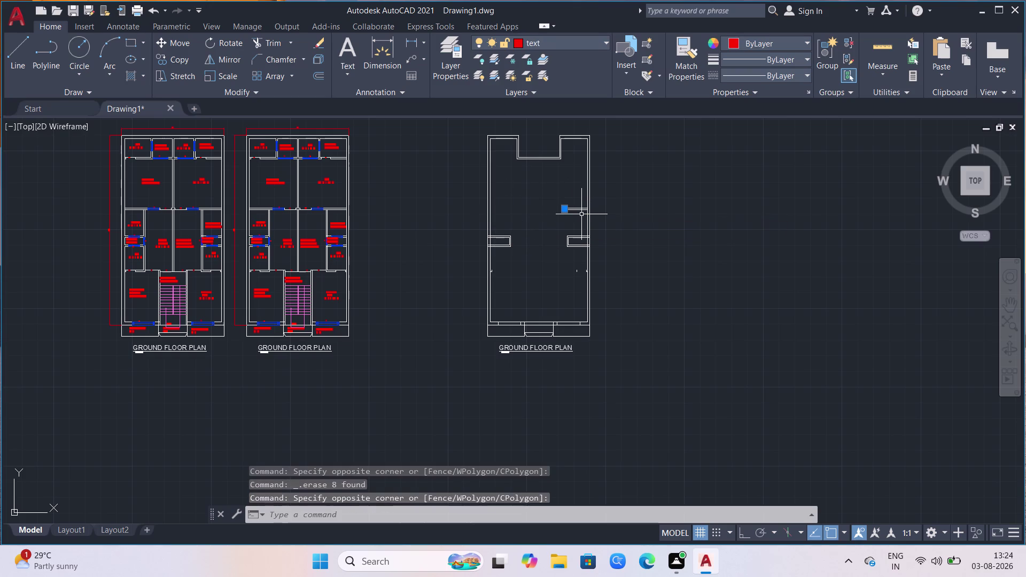
key(Delete)
click(574, 201)
click(568, 218)
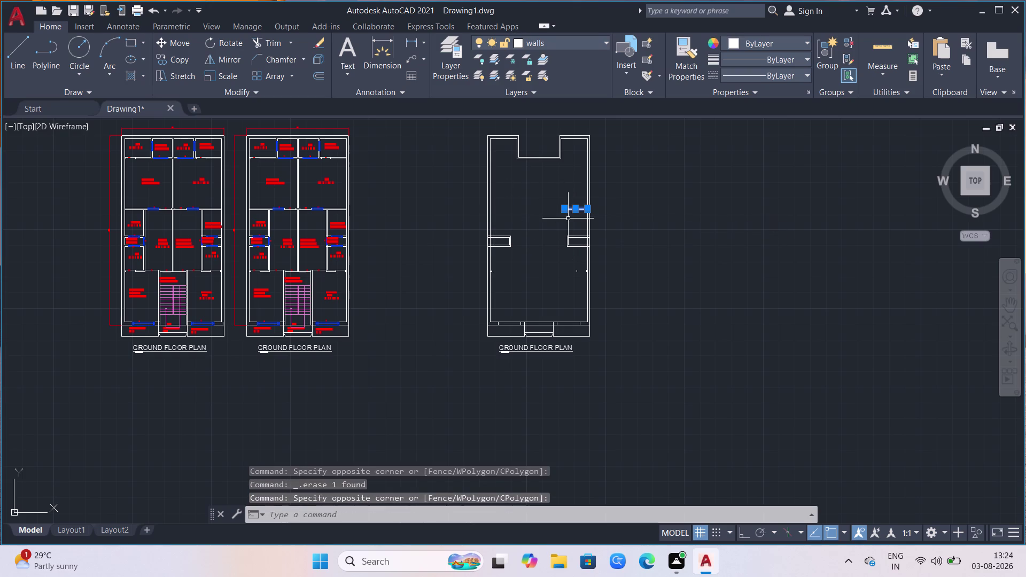
key(Delete)
Erase the leftover line stubs at the upper-right opening.
scroll(down, 3)
scroll(up, 3)
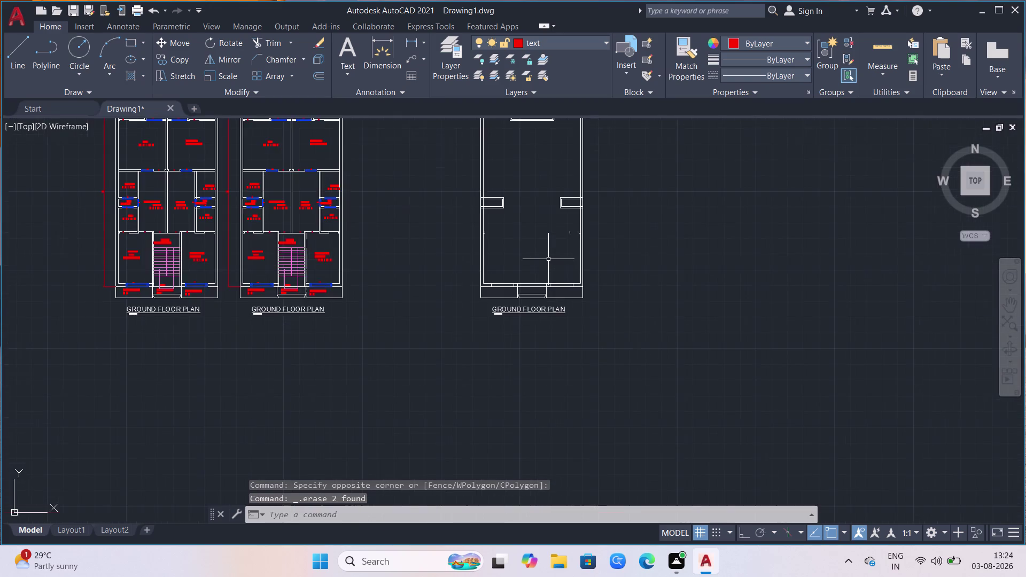
scroll(up, 3)
scroll(up, 3)
drag(589, 194, 596, 194)
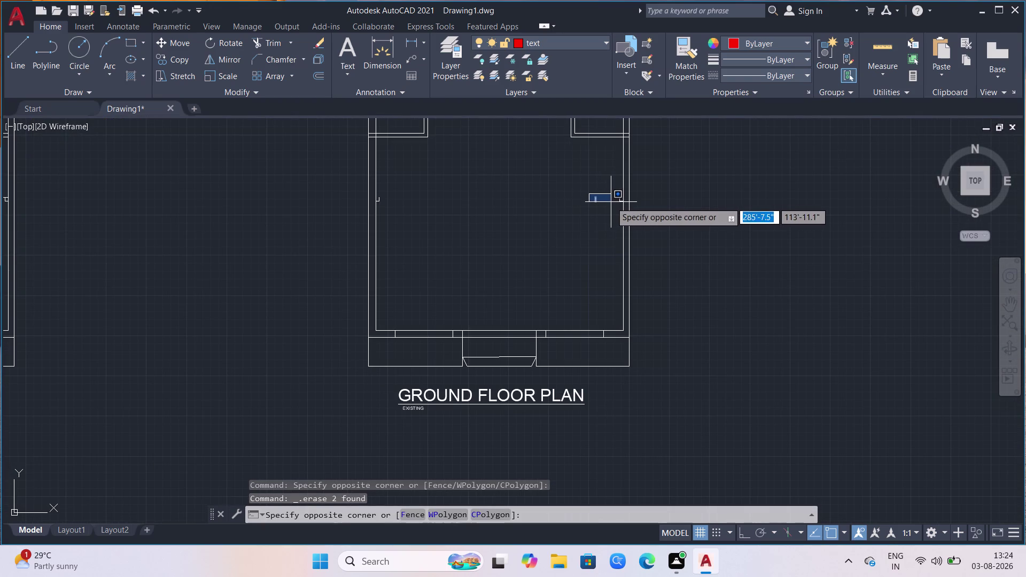
click(622, 211)
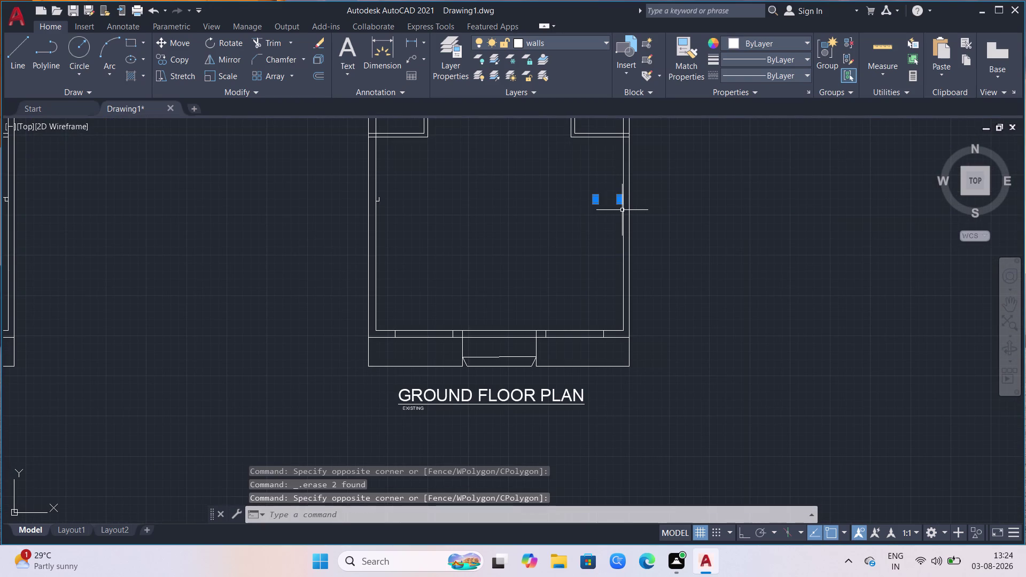
key(Delete)
scroll(up, 3)
click(674, 205)
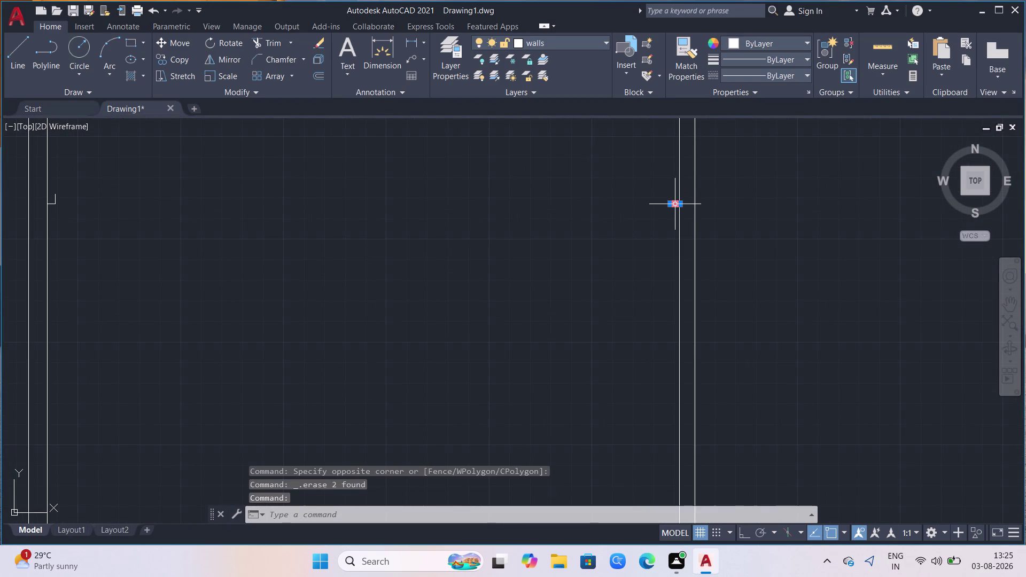
key(Delete)
Window-select and erase the short stubs beside the left wall.
scroll(down, 3)
scroll(up, 3)
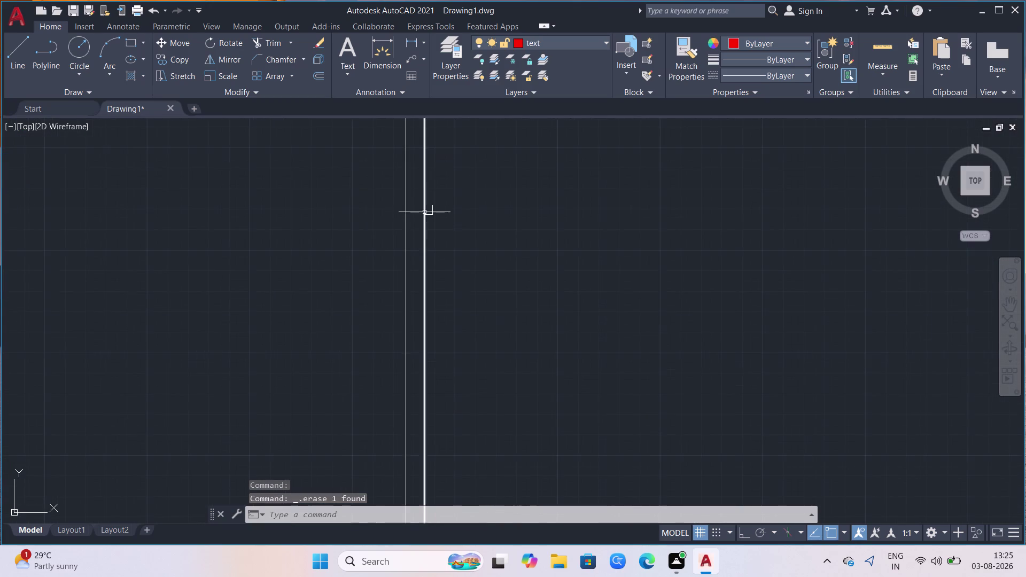
scroll(up, 3)
click(440, 207)
click(437, 224)
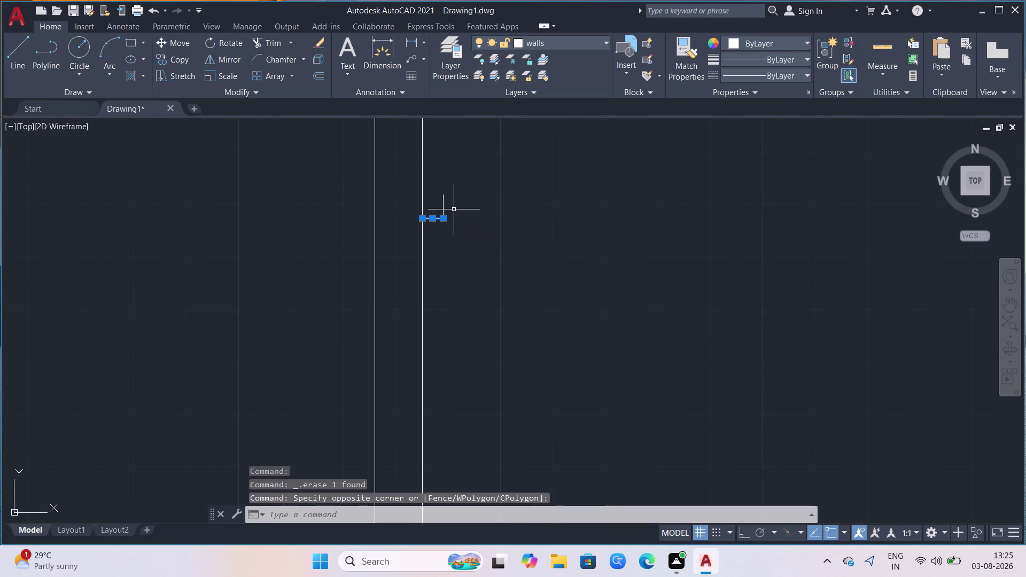
click(454, 209)
click(438, 212)
key(Delete)
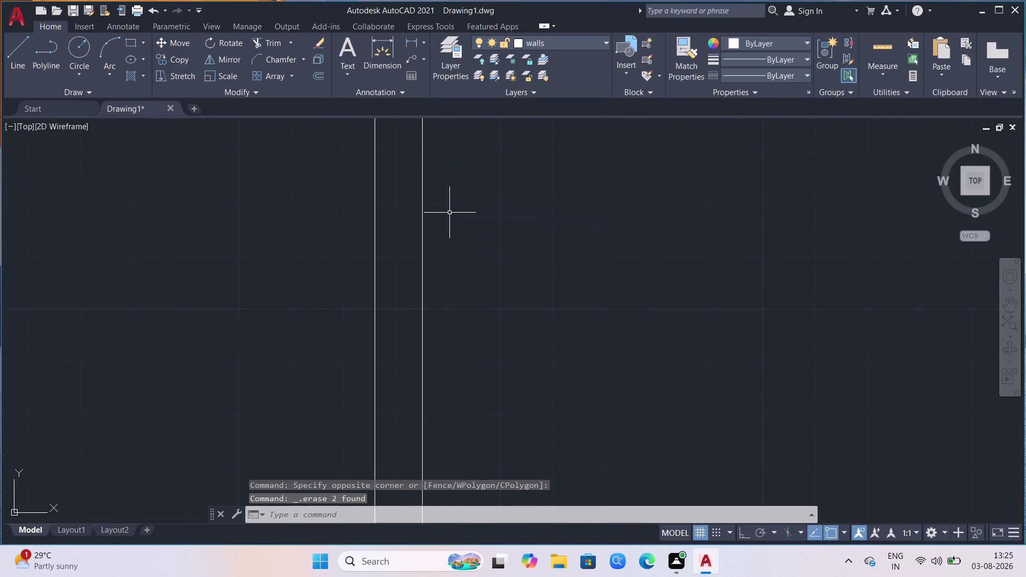
scroll(down, 3)
scroll(down, 3)
With TRIM, cut away the seven tick marks below the front wall.
scroll(down, 3)
scroll(up, 3)
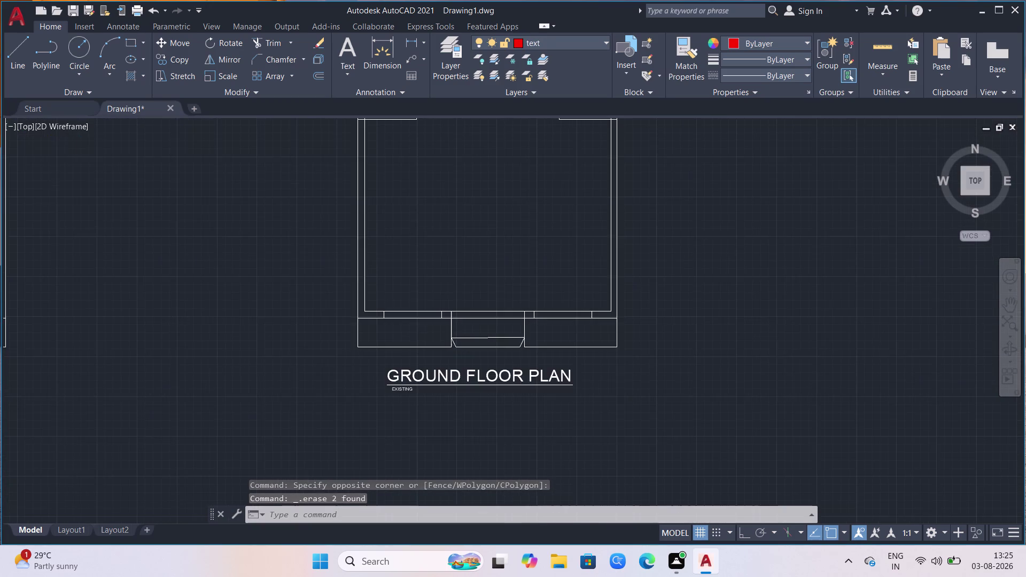
text(TR)
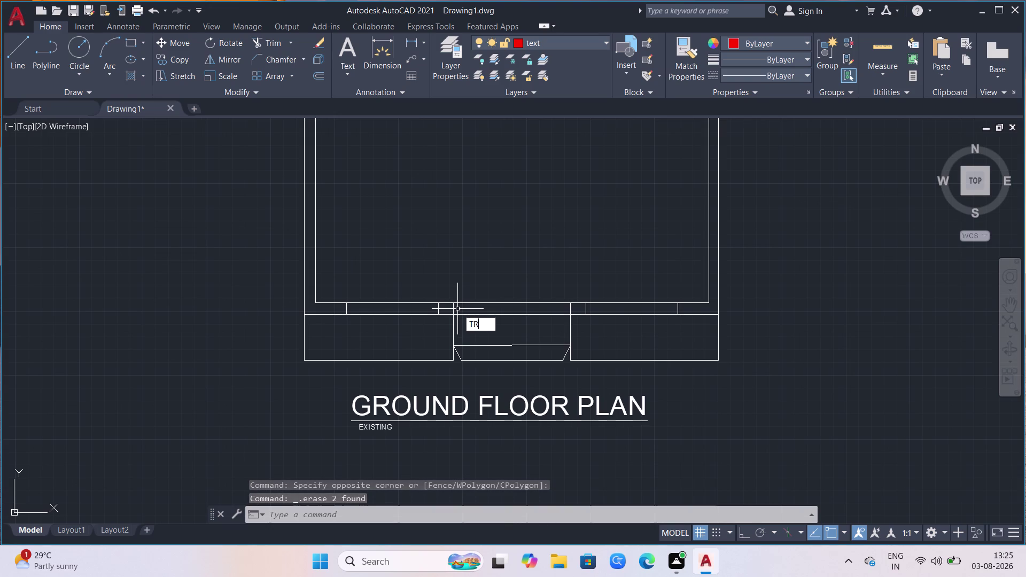
key(Return)
click(454, 304)
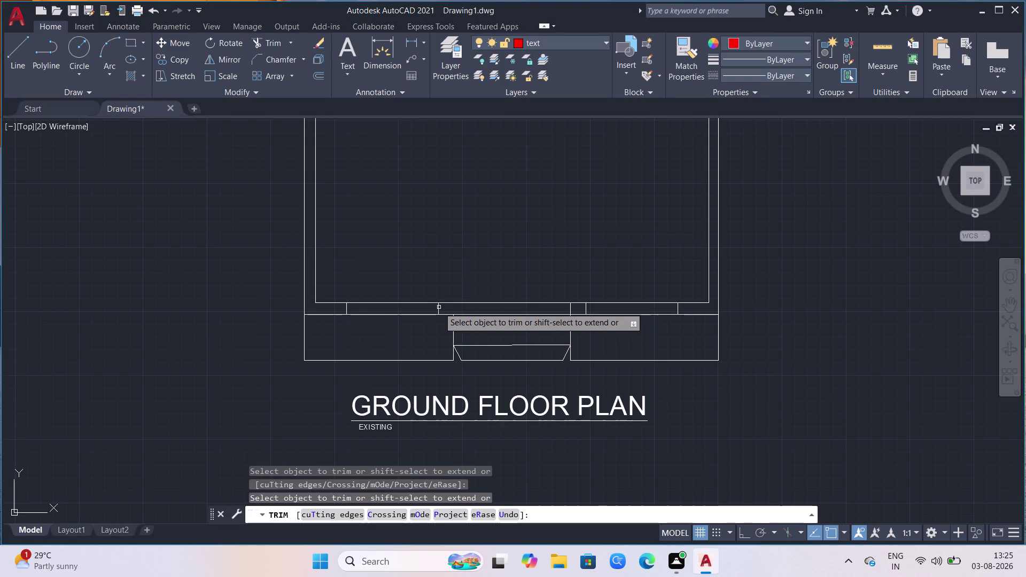
click(437, 307)
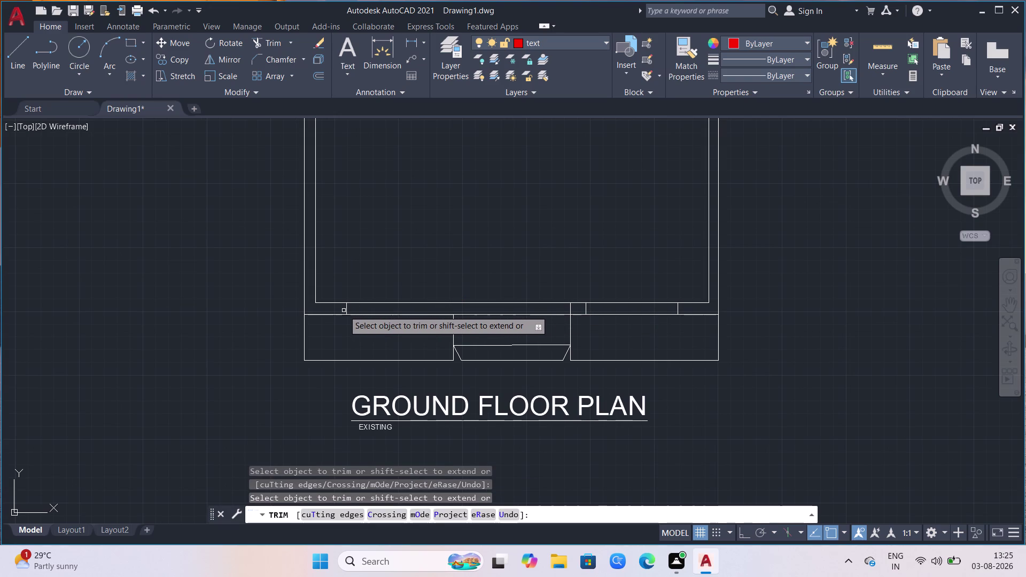
click(344, 310)
click(570, 312)
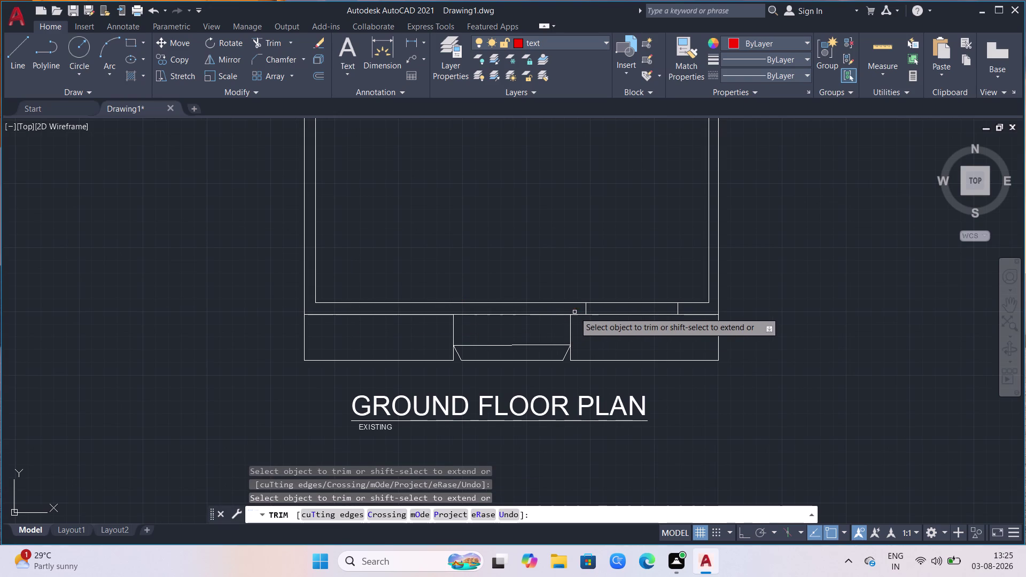
click(585, 310)
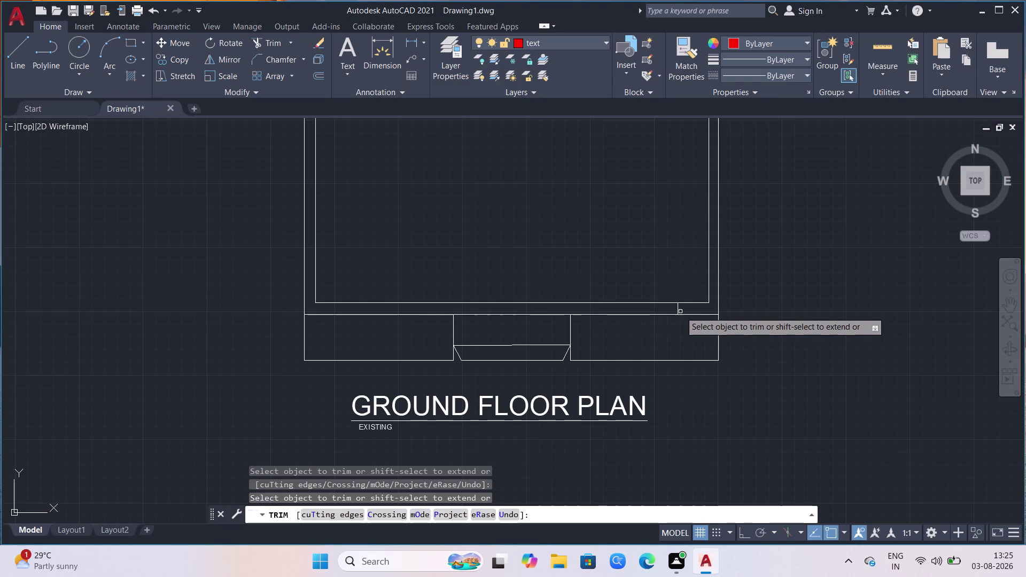
click(680, 311)
click(664, 311)
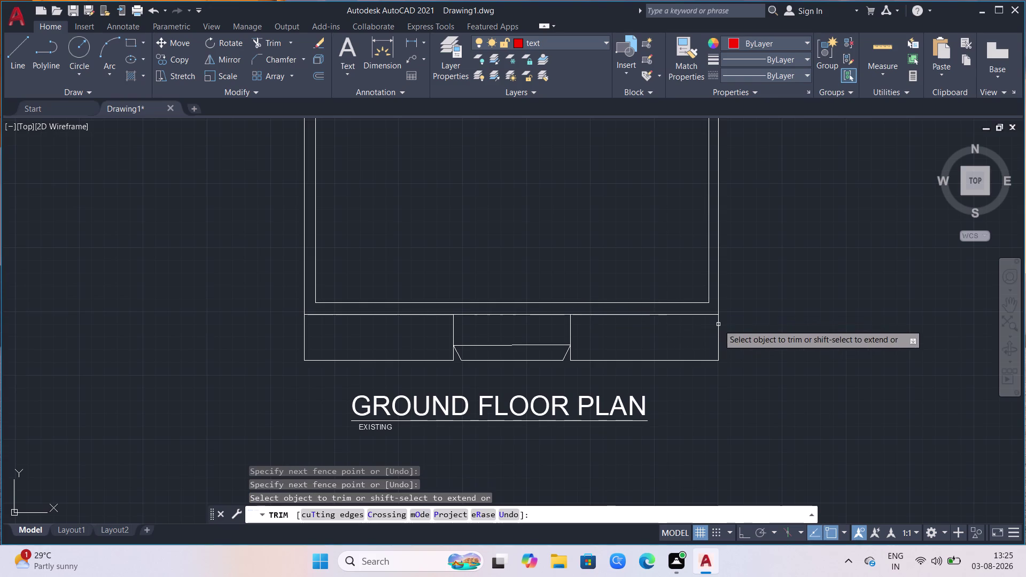
Fence-trim the front projection boxes and their remaining vertical lines.
click(745, 319)
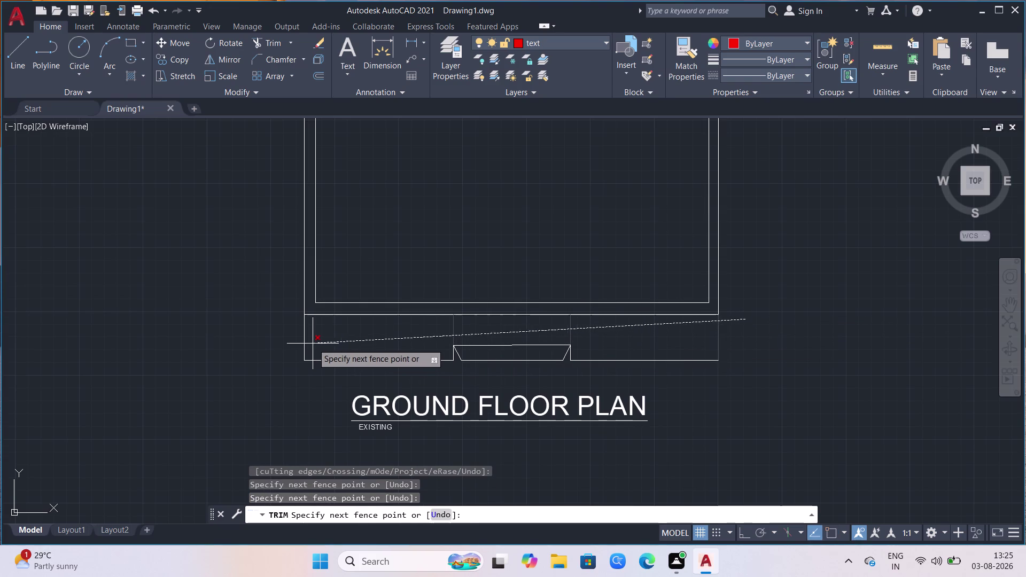
click(275, 342)
click(670, 346)
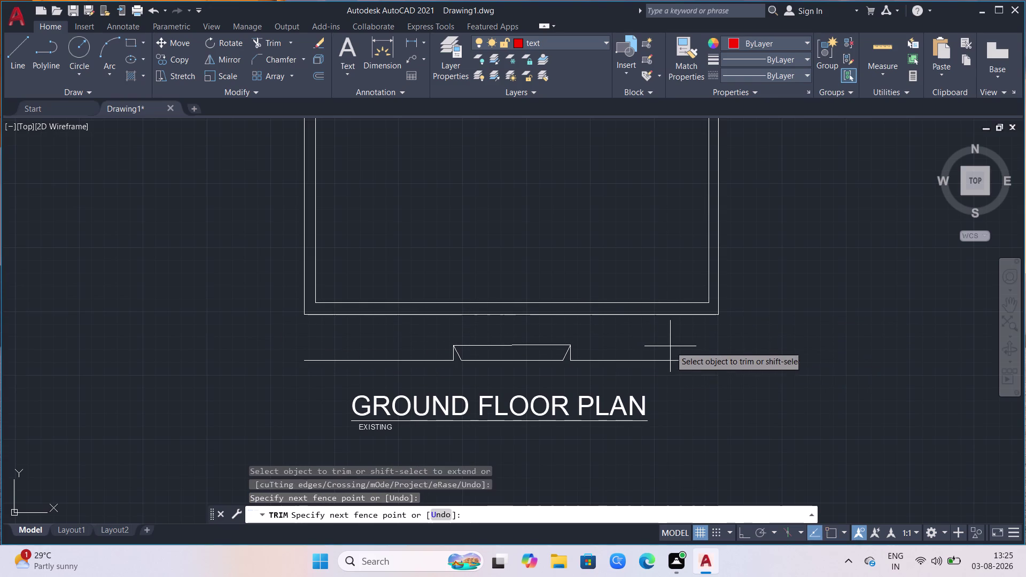
click(643, 381)
drag(601, 346, 581, 347)
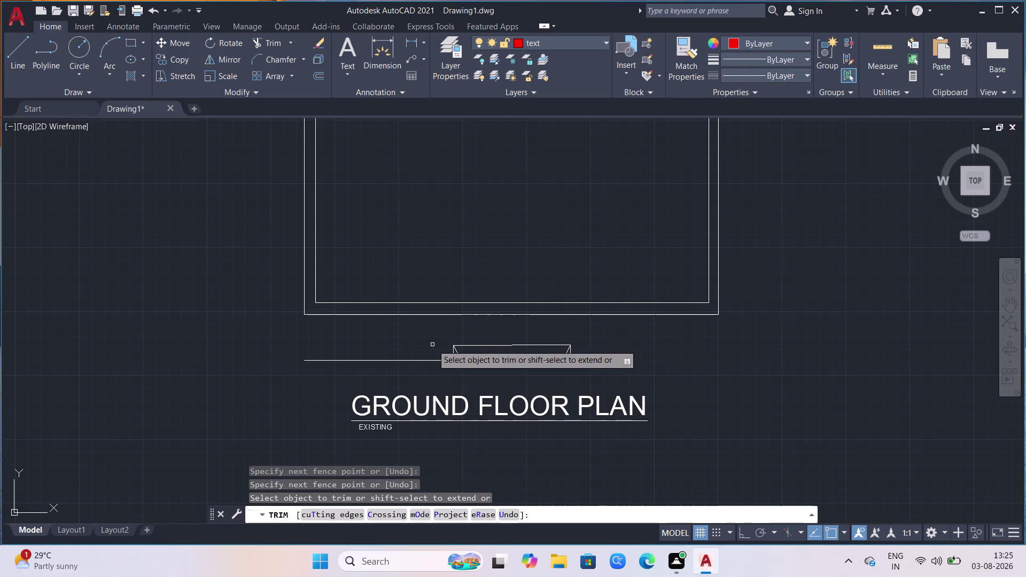
Trim away the step outline lines below the entrance.
drag(433, 345, 614, 355)
click(567, 342)
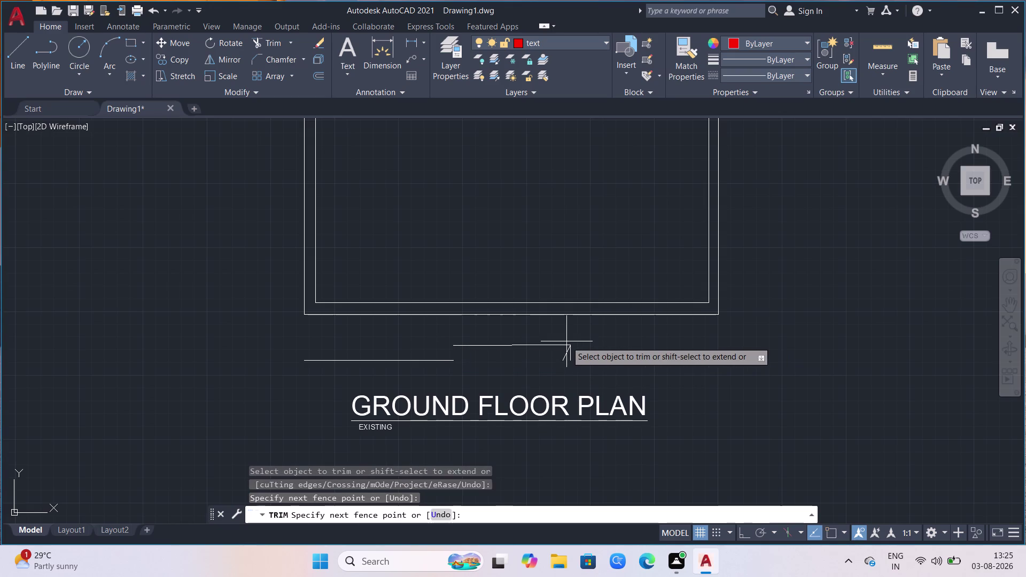
click(555, 351)
drag(581, 346, 571, 351)
click(552, 355)
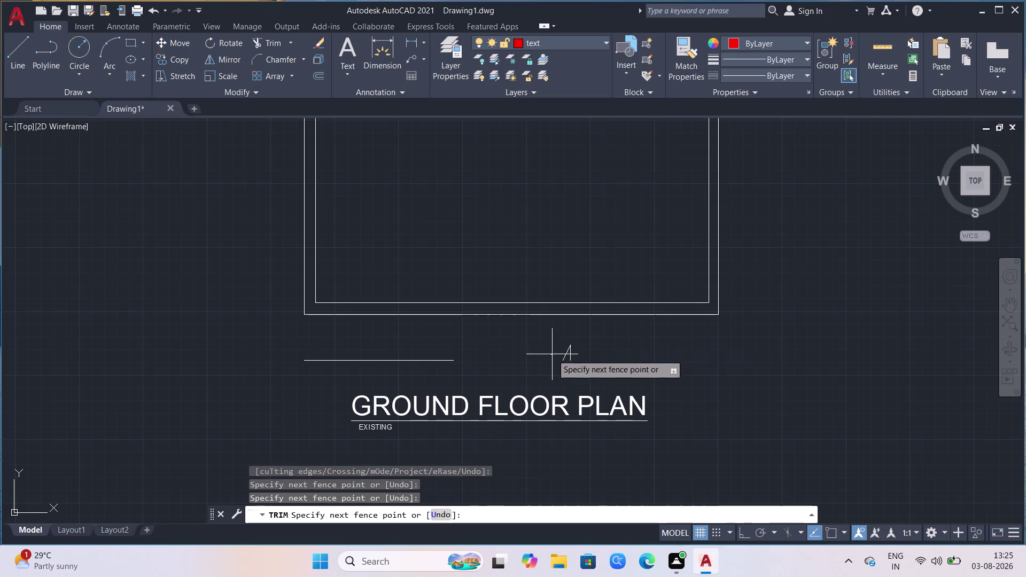
drag(555, 353, 594, 360)
drag(593, 360, 557, 358)
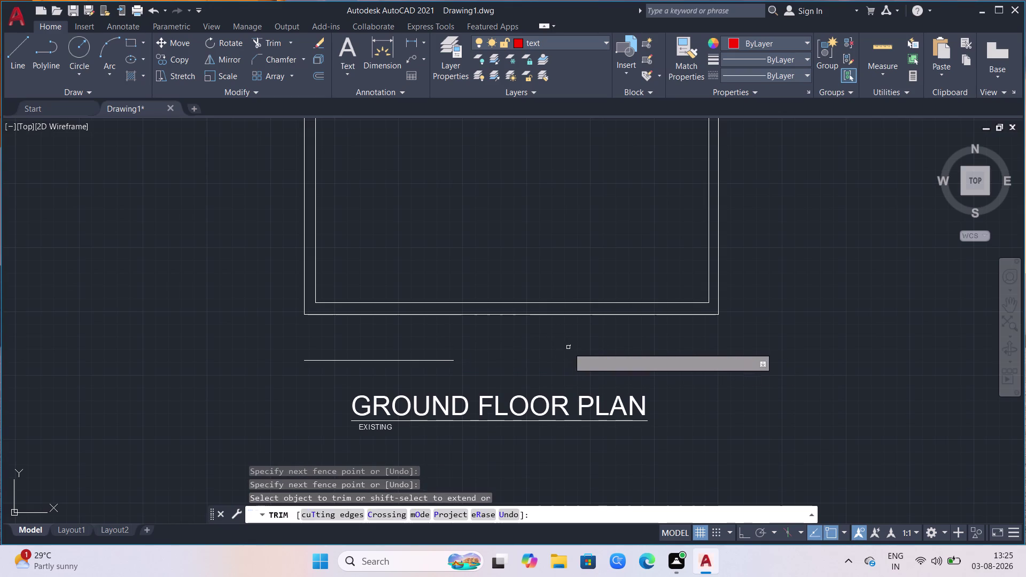
drag(573, 345, 558, 353)
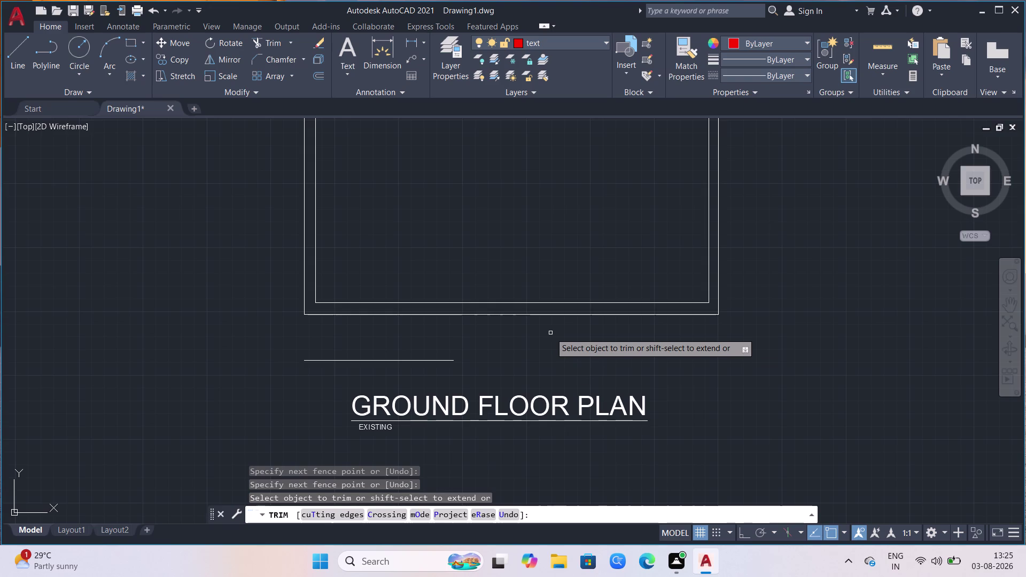
Trim the leftover bottom front line pieces.
scroll(up, 3)
click(598, 352)
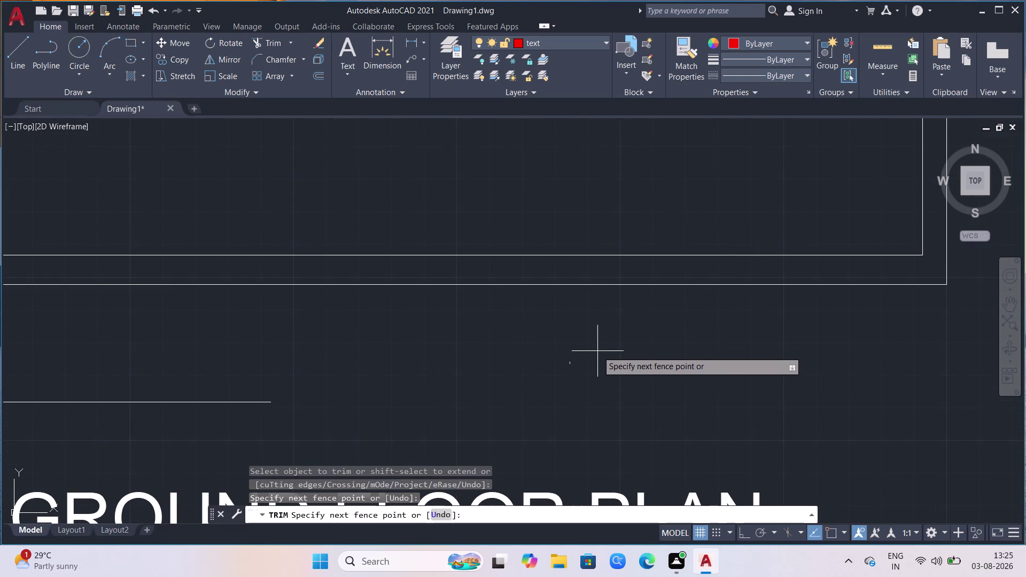
click(561, 366)
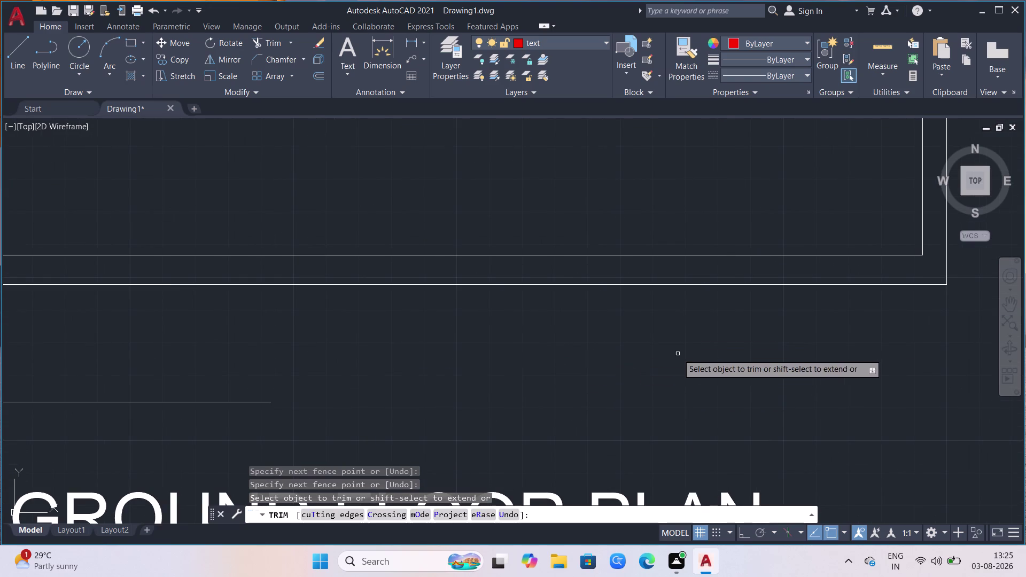
scroll(down, 3)
click(546, 362)
click(510, 372)
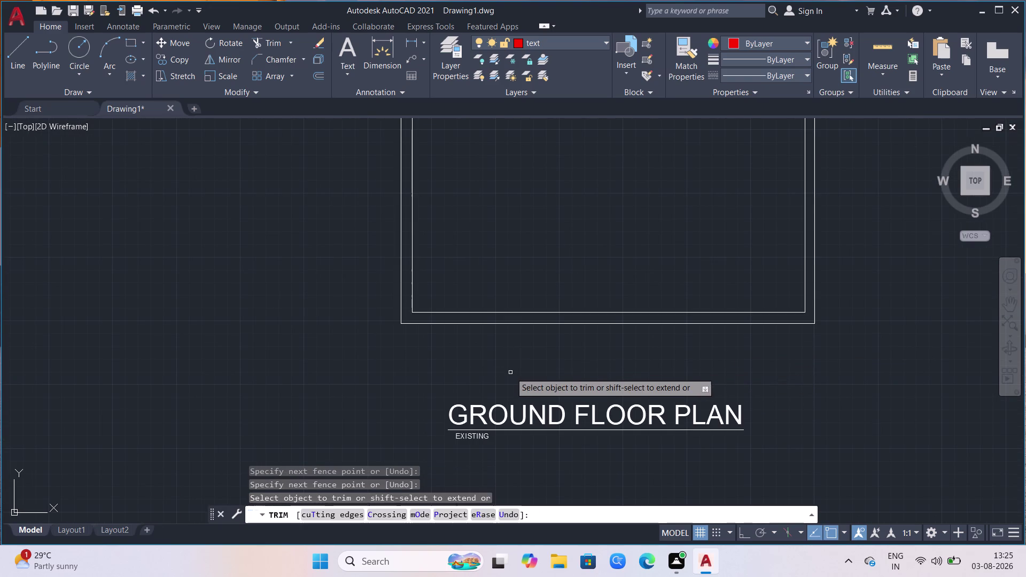
scroll(down, 3)
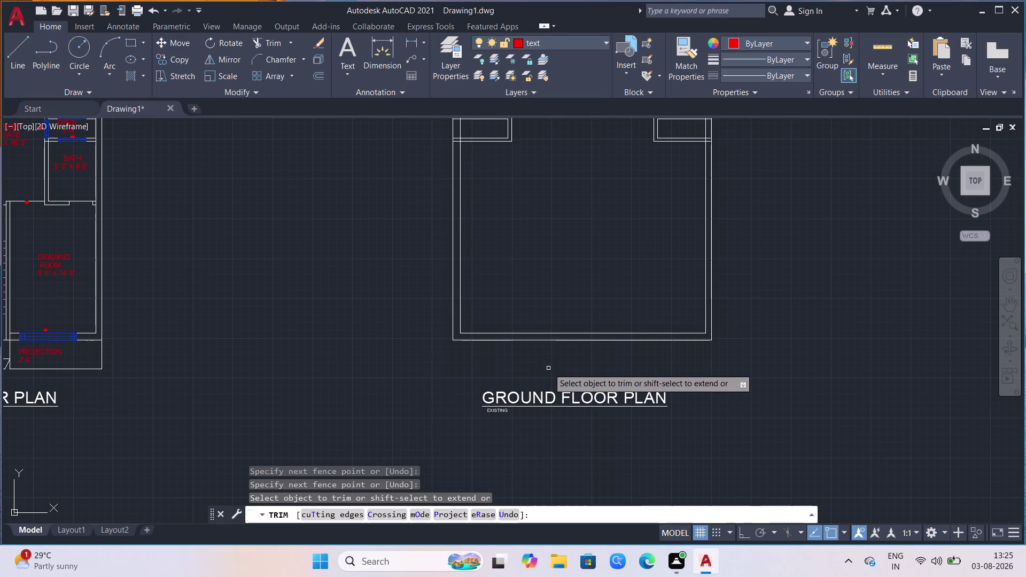
scroll(down, 3)
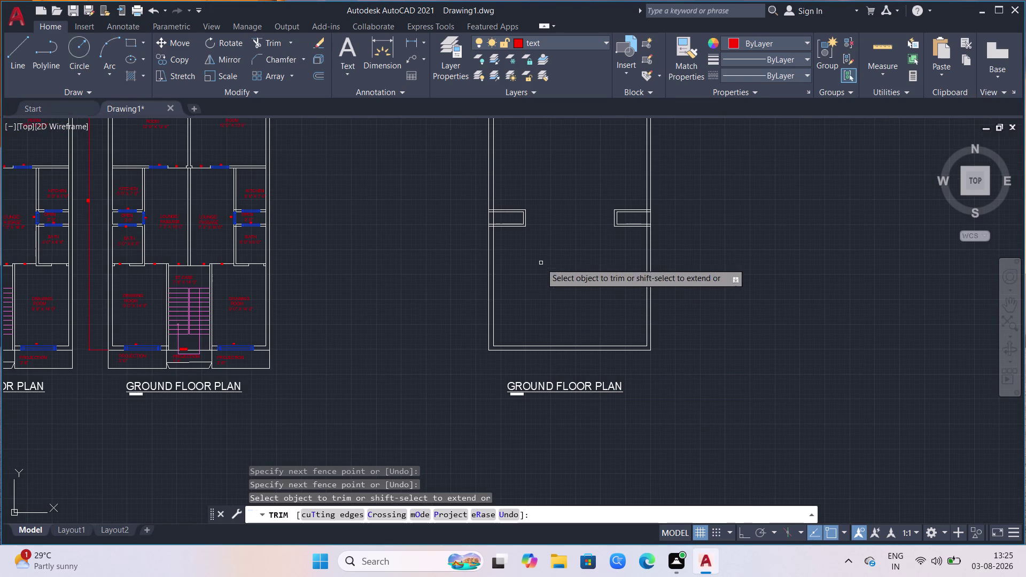
scroll(up, 3)
scroll(down, 3)
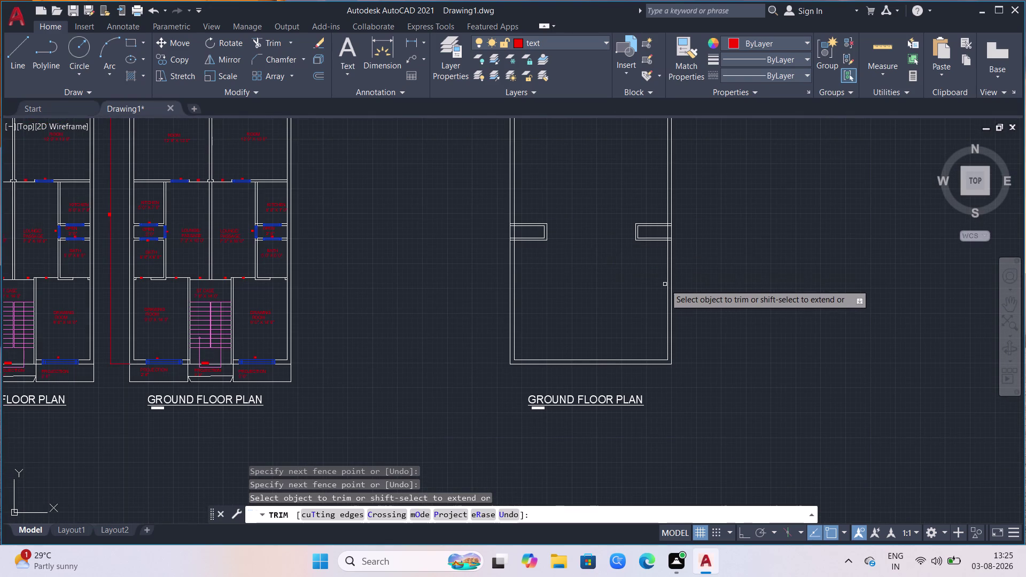
scroll(down, 3)
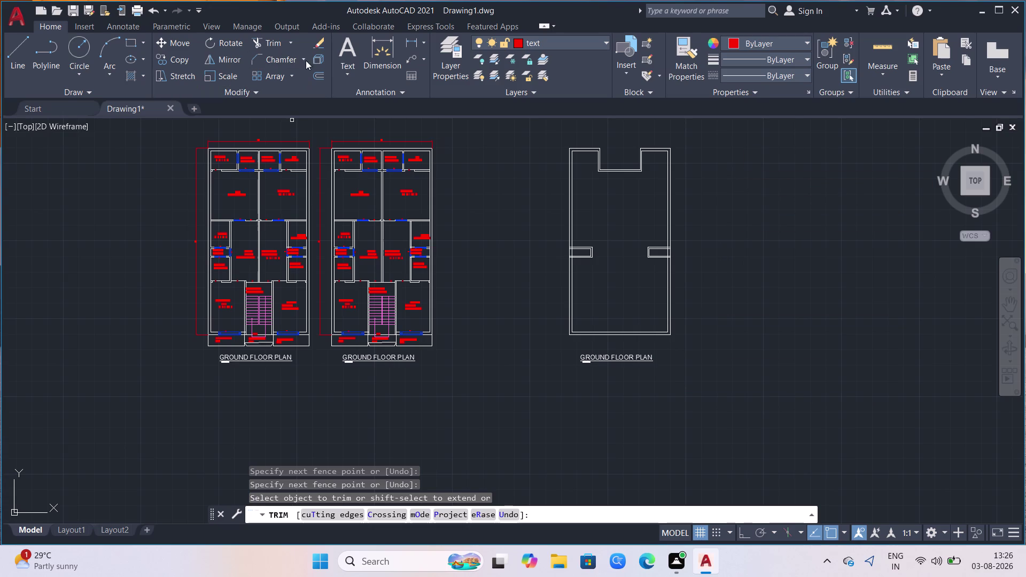
click(133, 76)
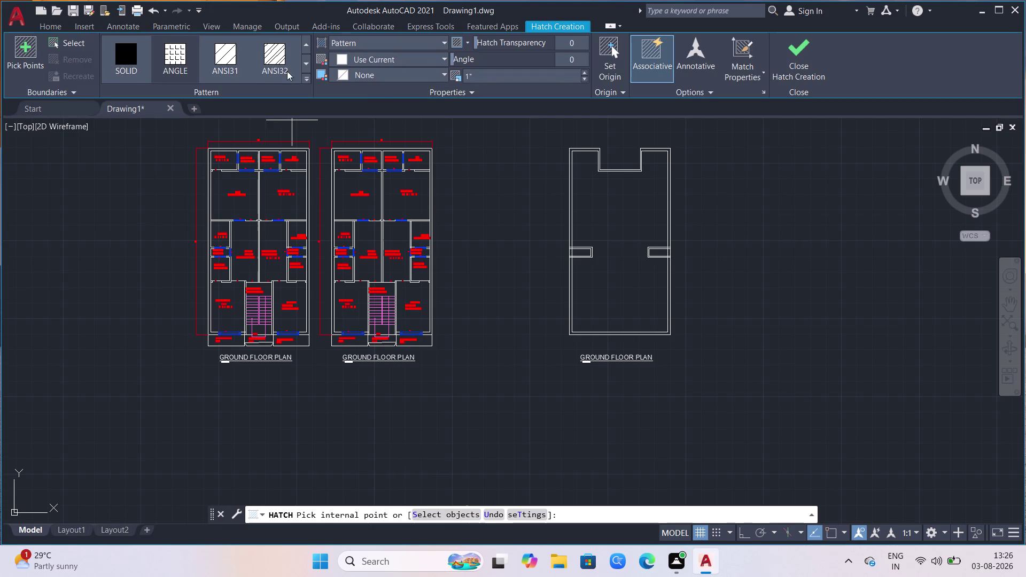
Set the hatch colour to black and the pattern to SOLID.
click(446, 58)
click(342, 131)
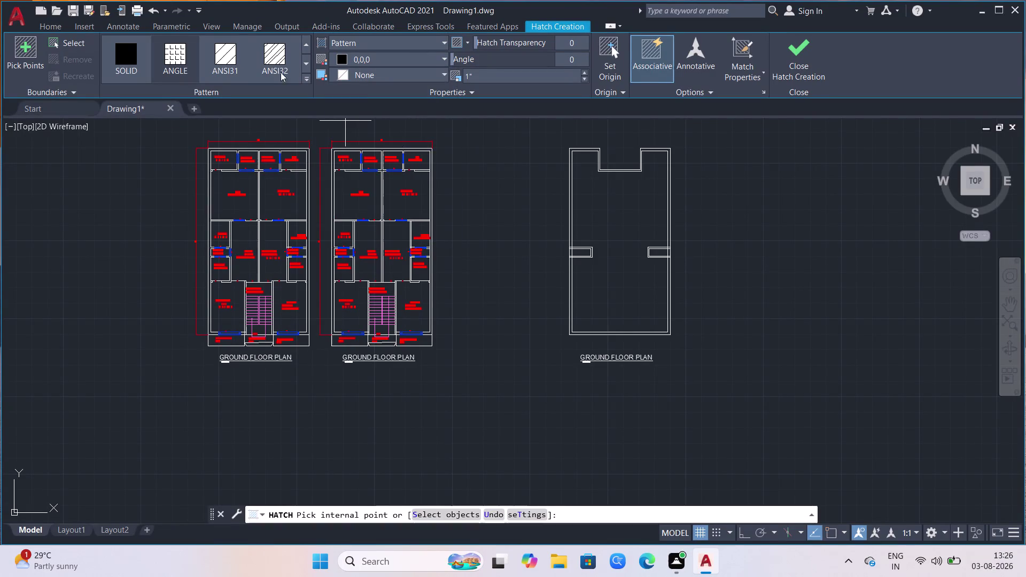
click(124, 51)
scroll(up, 3)
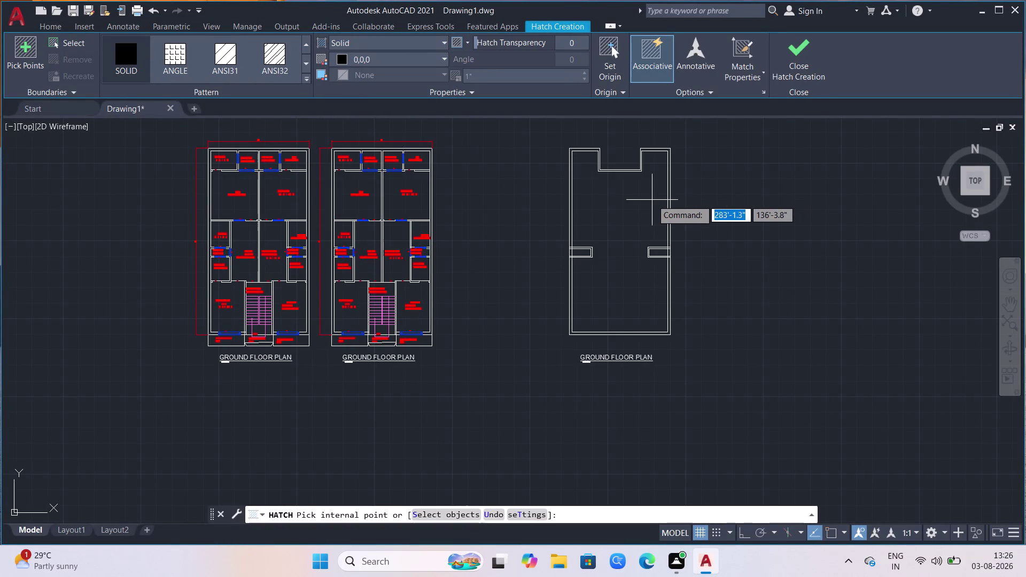
scroll(up, 3)
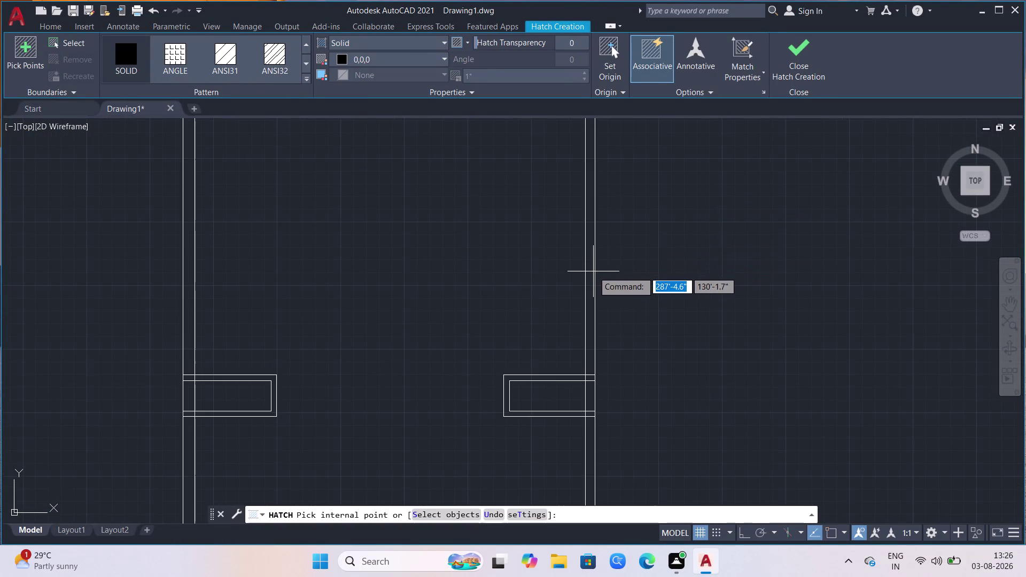
Fill the first wall strips, including the one beside the right projection, with solid black.
click(591, 302)
scroll(down, 3)
scroll(up, 3)
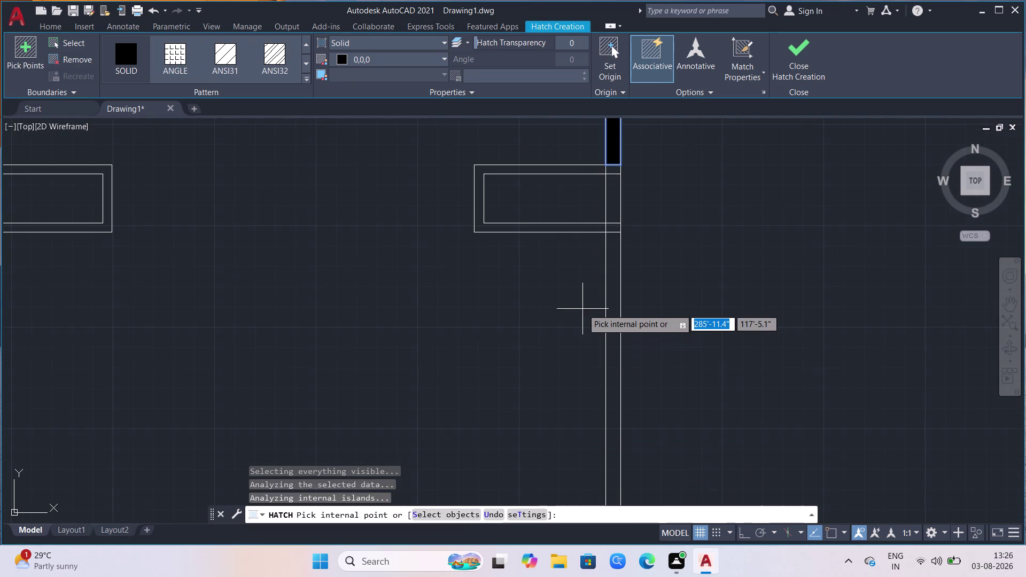
scroll(down, 3)
click(604, 369)
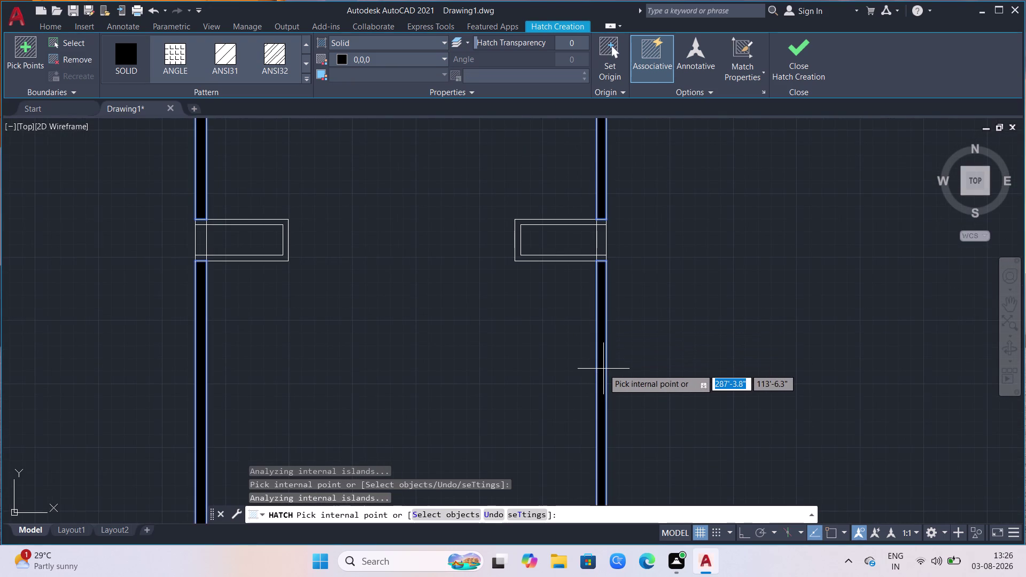
click(536, 259)
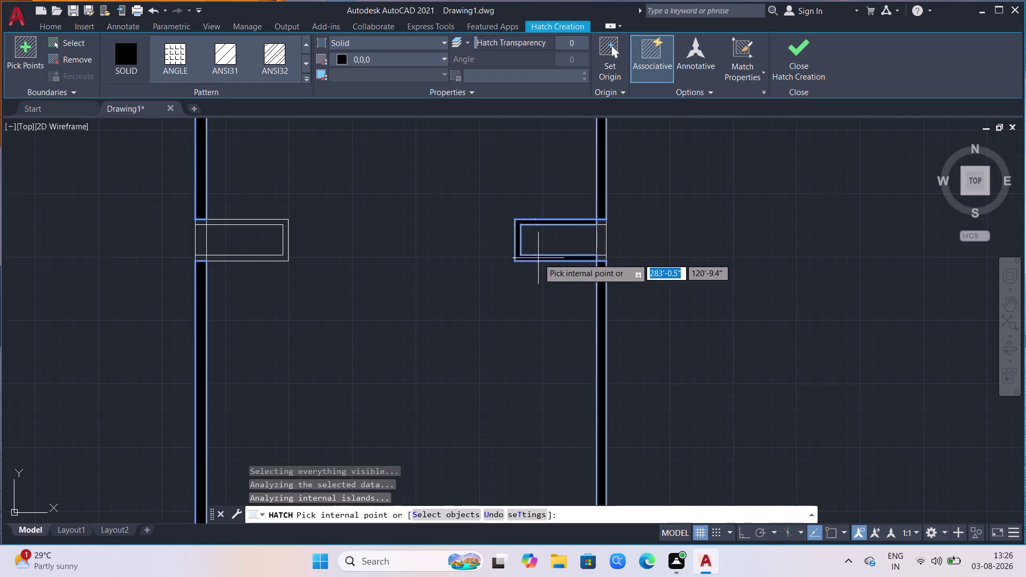
click(255, 224)
Fill the wall sections near the upper, left and lower projections, then finish the hatch.
scroll(up, 3)
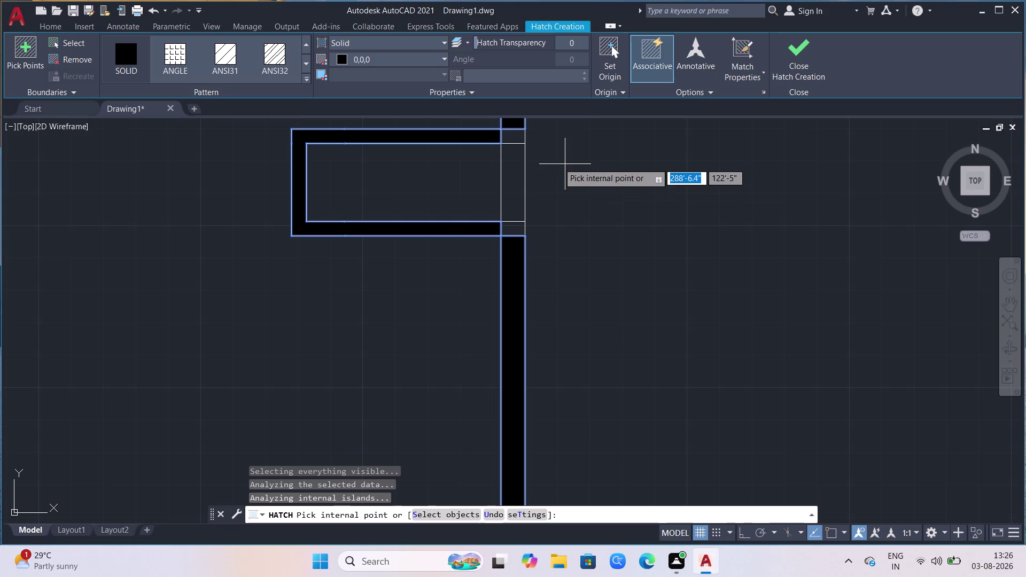
click(516, 138)
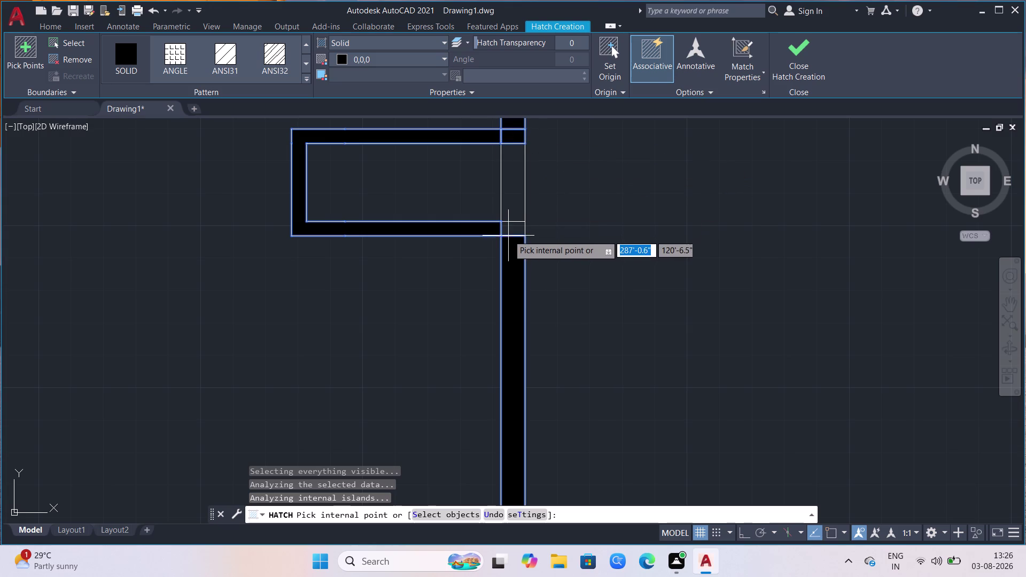
click(510, 232)
scroll(down, 3)
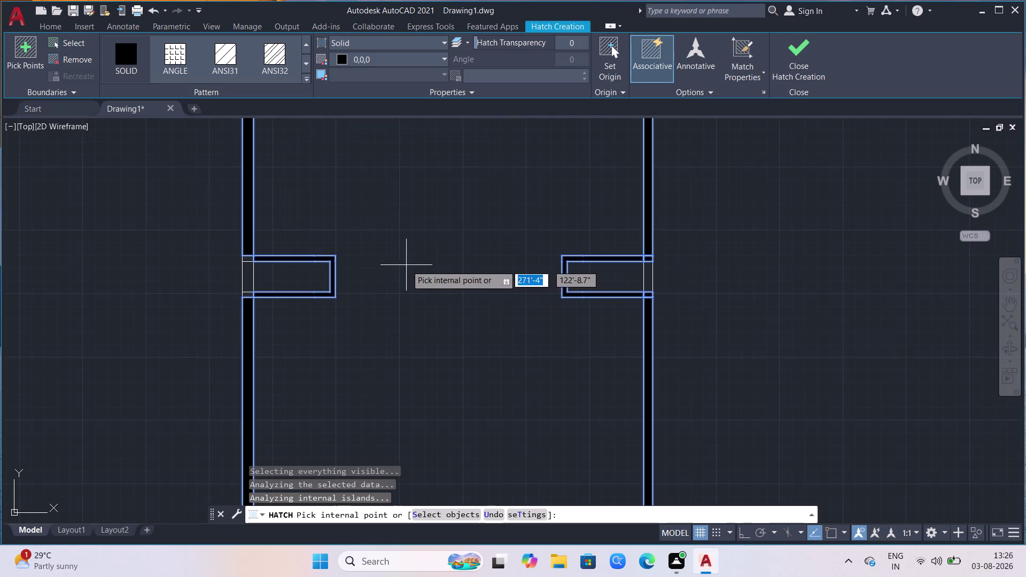
scroll(up, 3)
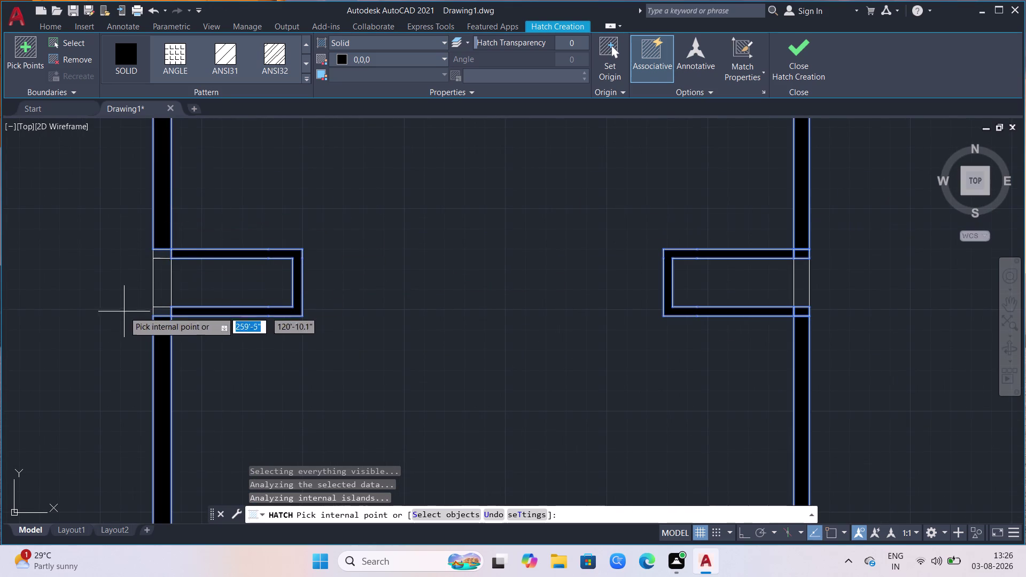
scroll(up, 3)
scroll(up, 3)
click(327, 263)
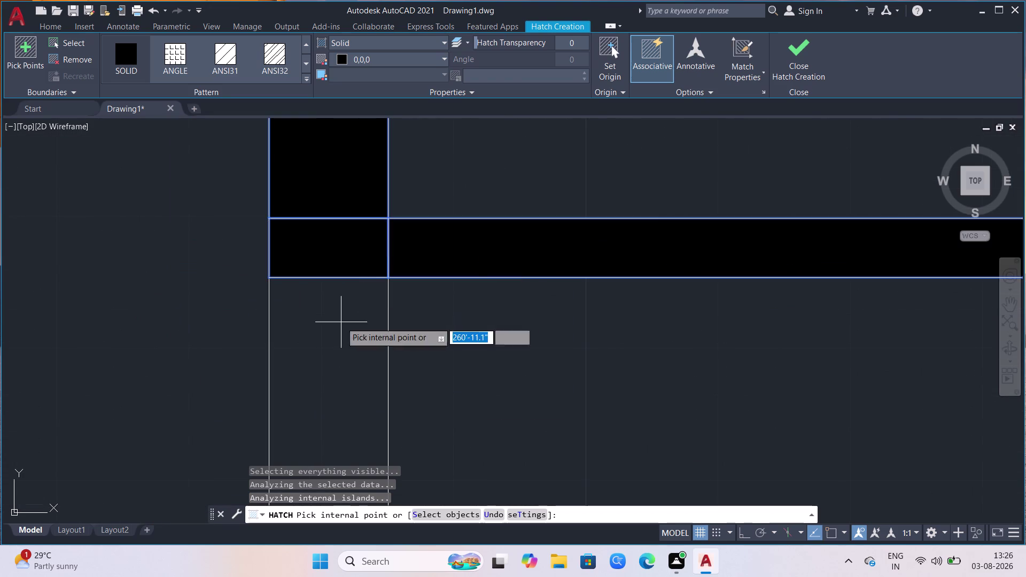
scroll(down, 3)
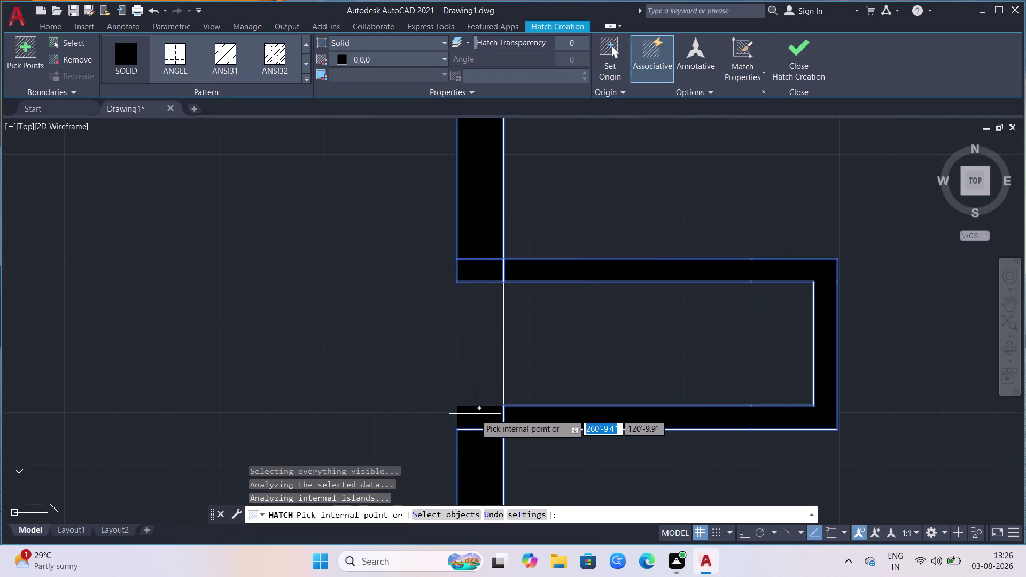
click(475, 413)
key(space)
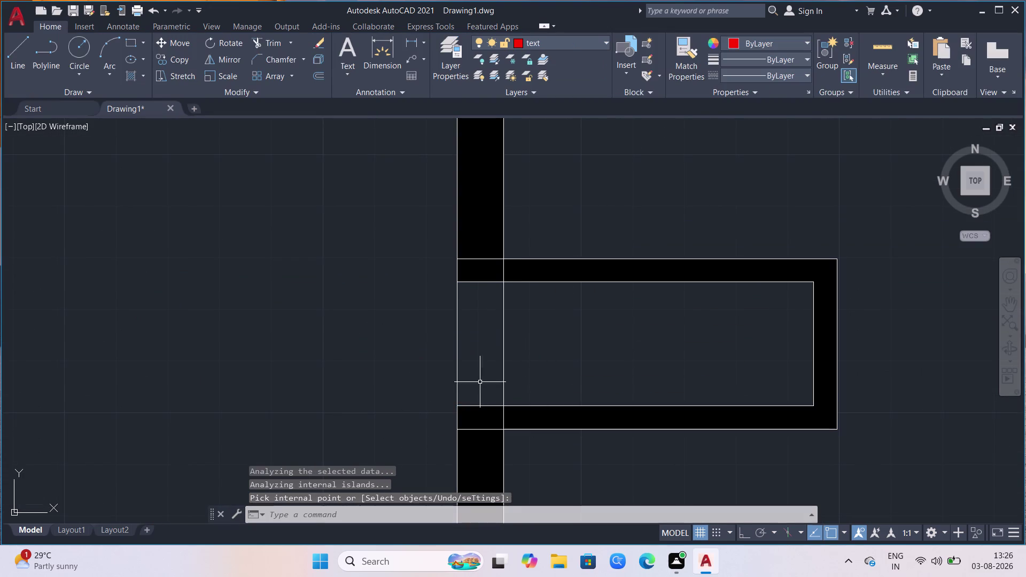
Start Trim (TR) and cut leftover pieces at the first junctions, undoing one wrong trim.
scroll(up, 3)
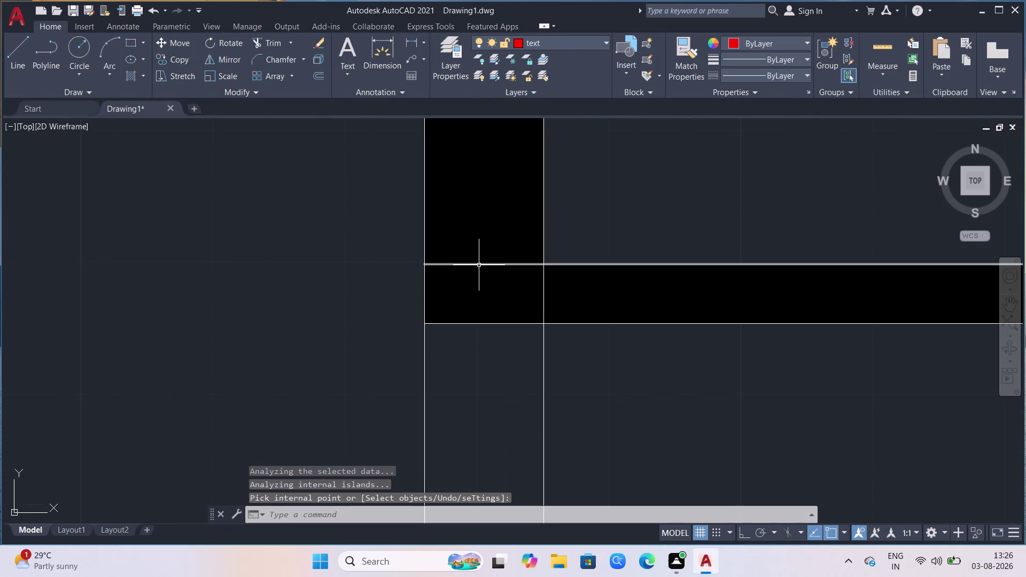
text(TR)
key(Return)
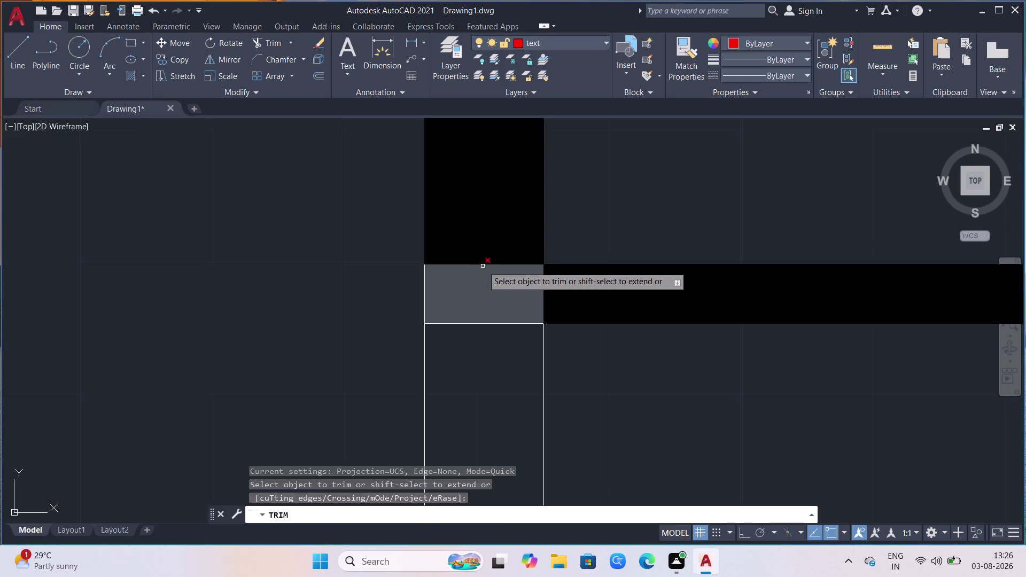
click(483, 265)
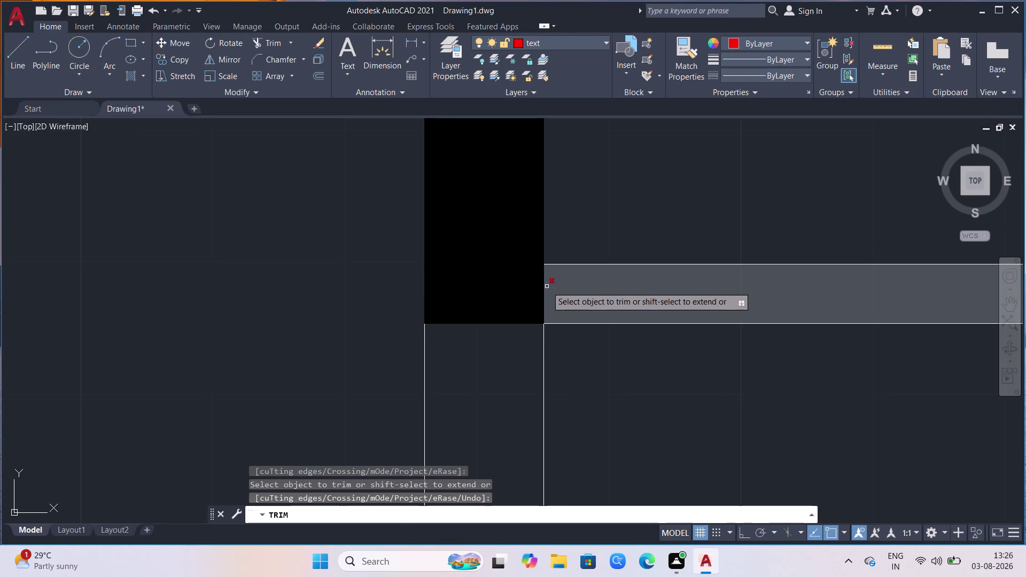
click(543, 291)
scroll(down, 3)
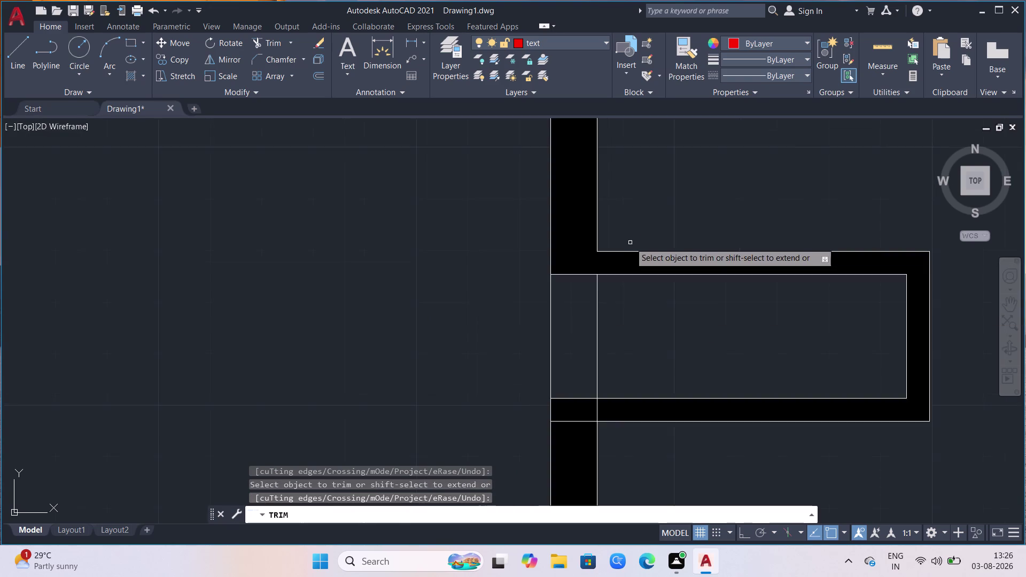
scroll(down, 3)
scroll(up, 3)
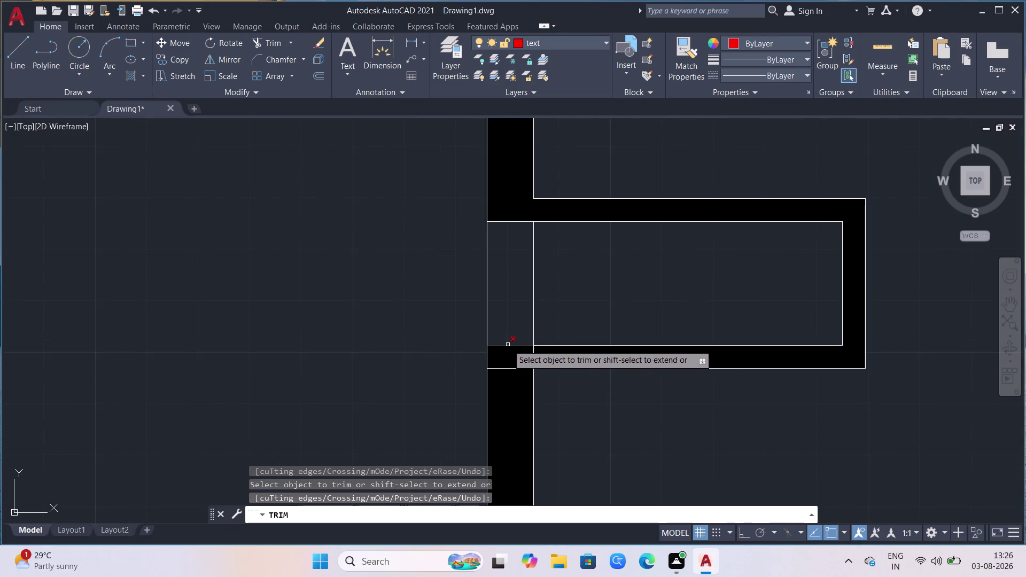
click(508, 346)
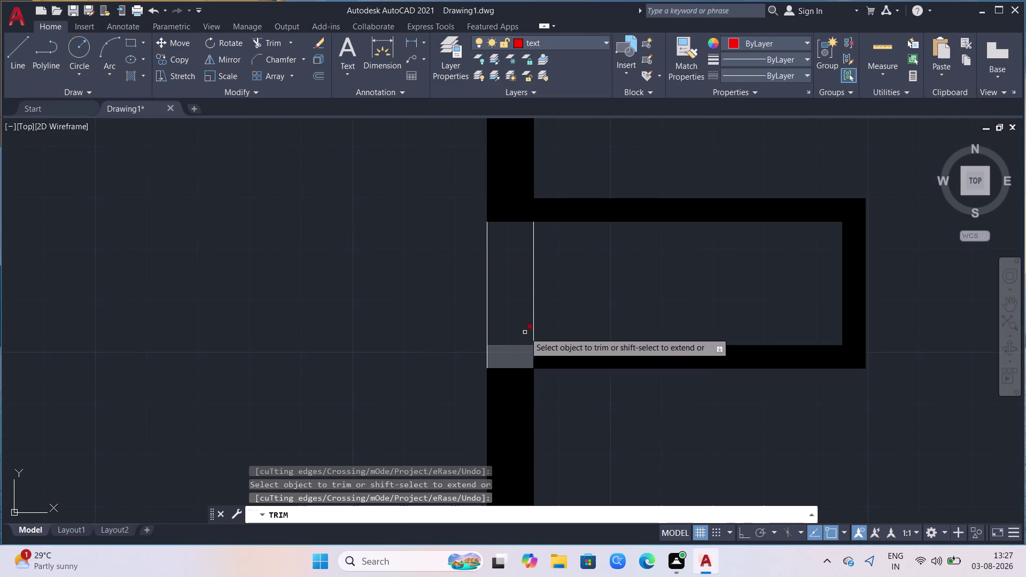
key(ctrl+z)
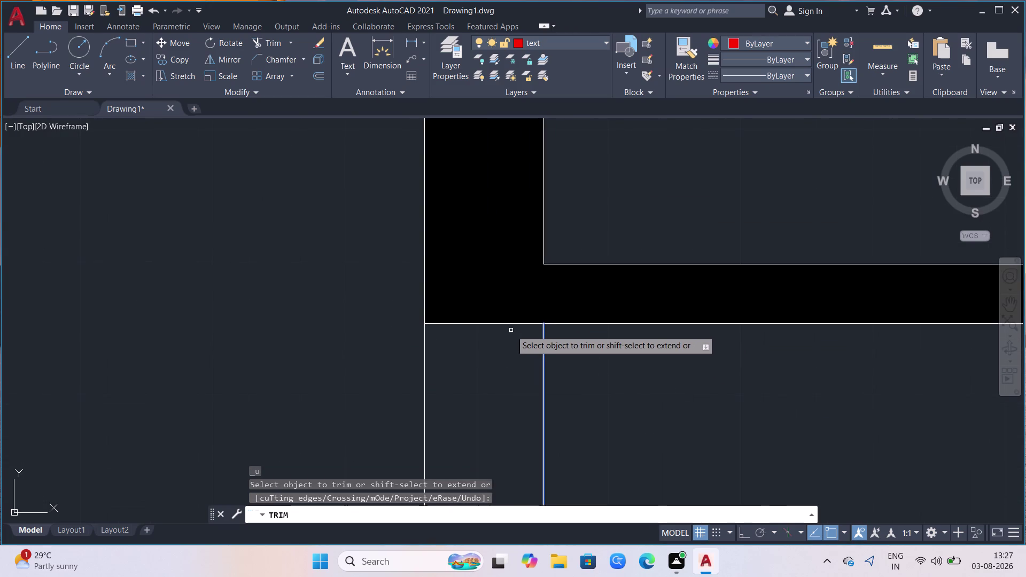
Trim the leftover pieces crossing the lower wall junctions.
scroll(down, 3)
scroll(up, 3)
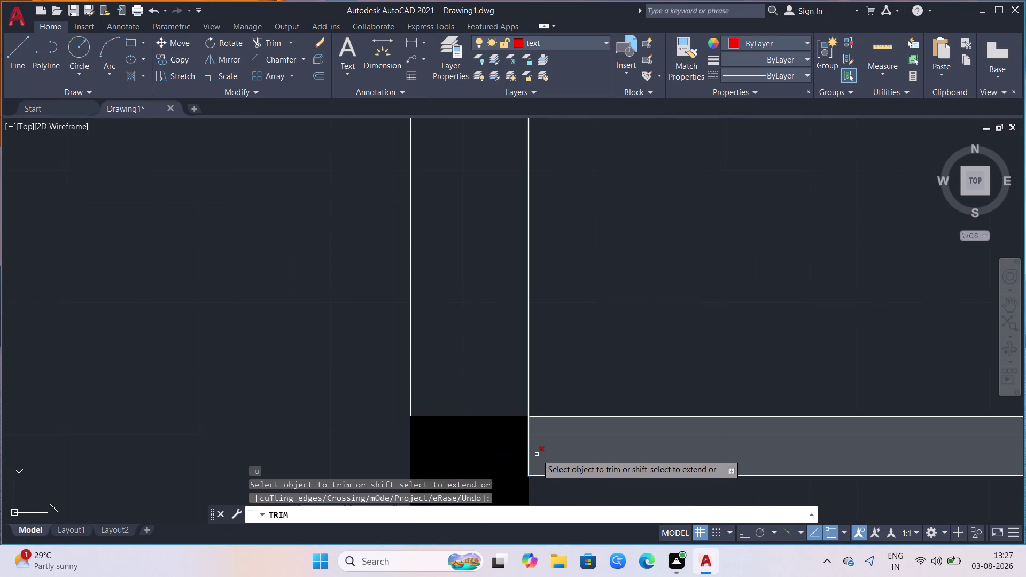
click(528, 447)
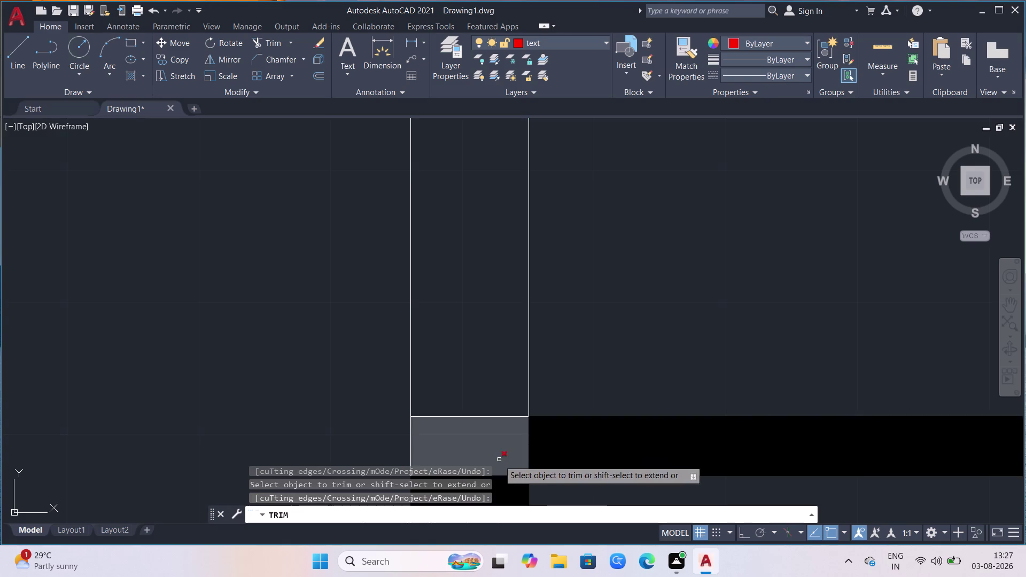
scroll(down, 3)
scroll(up, 3)
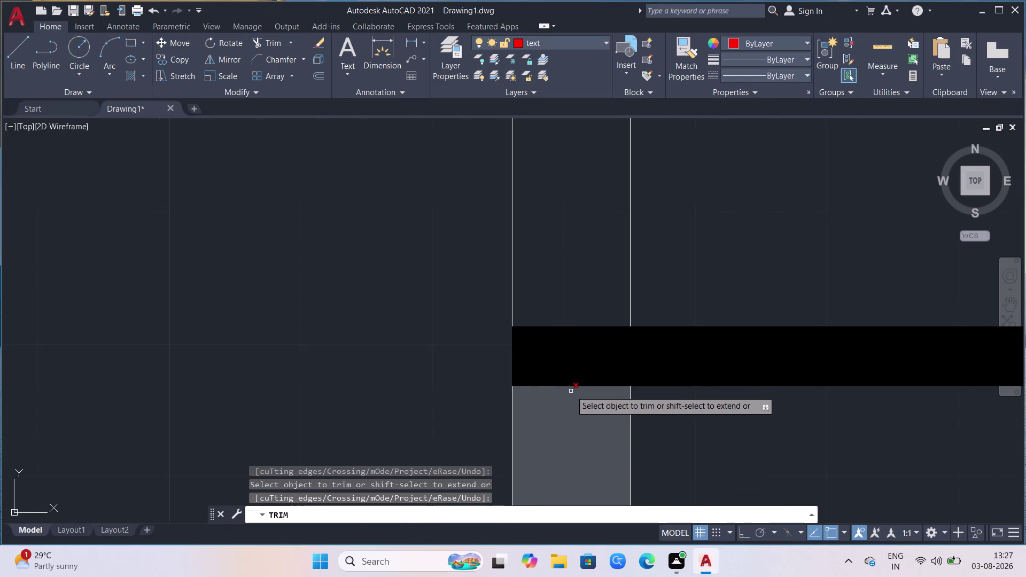
click(580, 386)
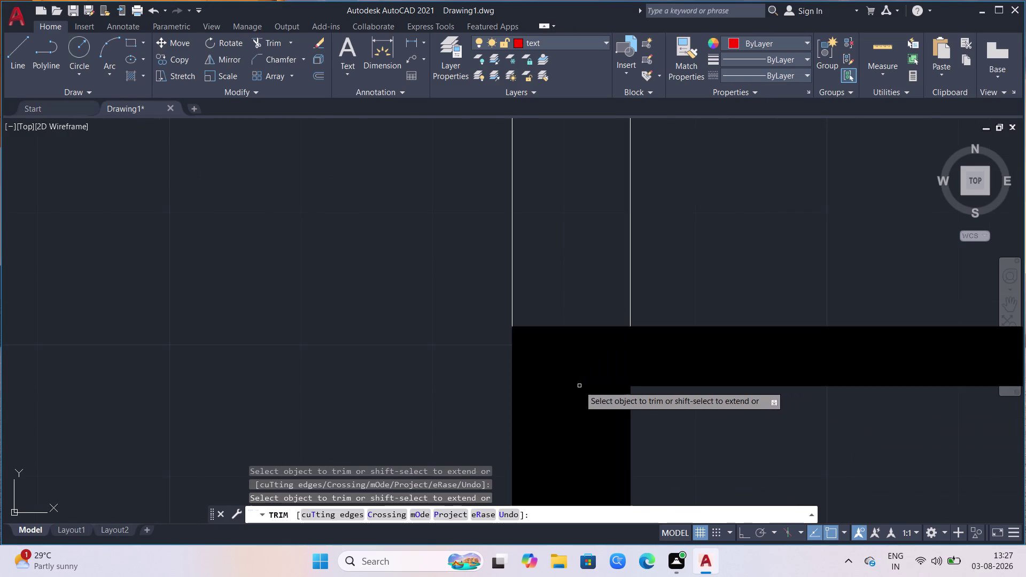
scroll(down, 3)
scroll(down, 3)
scroll(down, 3)
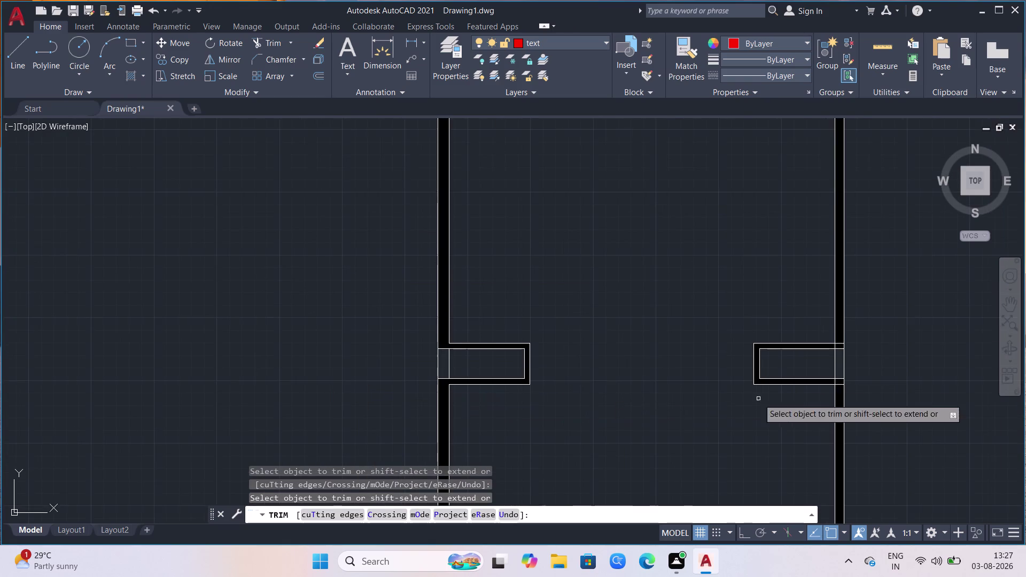
scroll(down, 3)
scroll(up, 3)
scroll(up, 3)
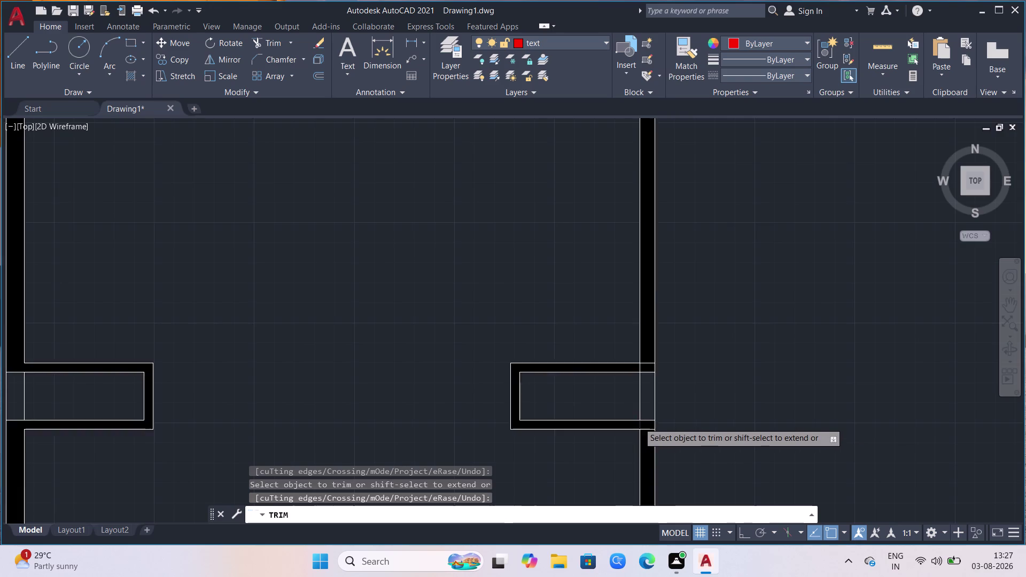
scroll(up, 3)
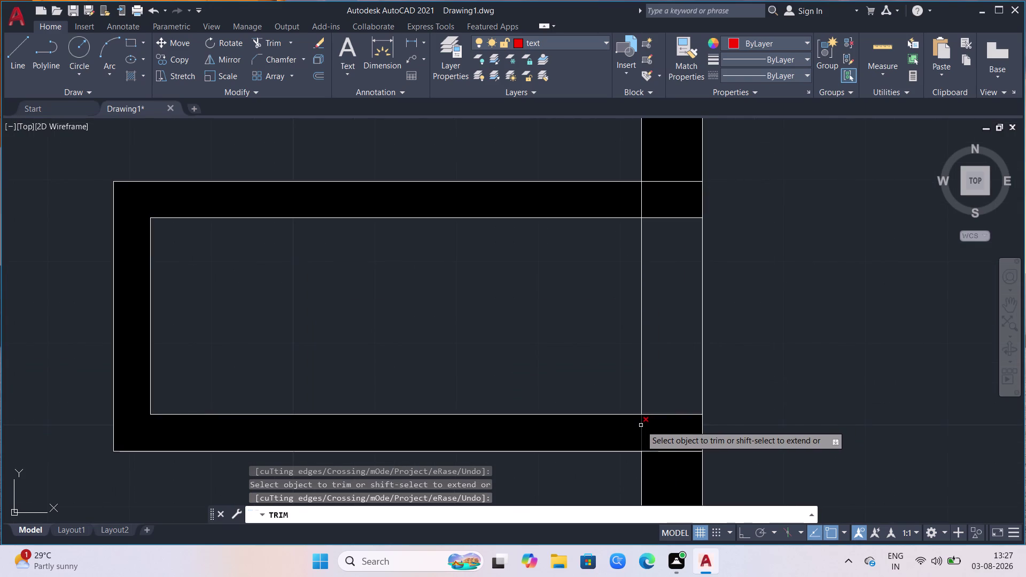
Trim the lines crossing the projection wall and the pieces at the upper junction.
click(641, 426)
click(658, 452)
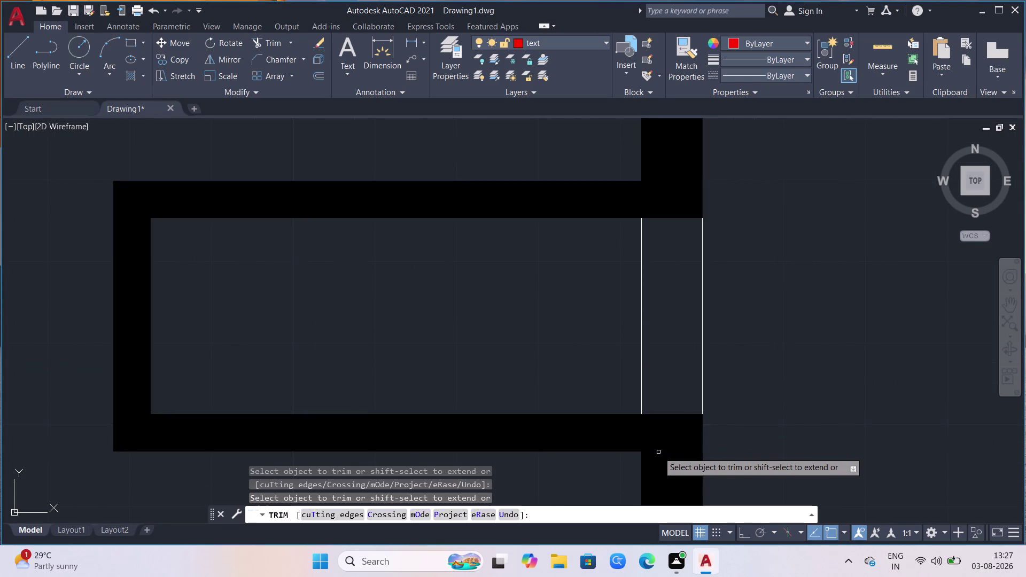
click(644, 201)
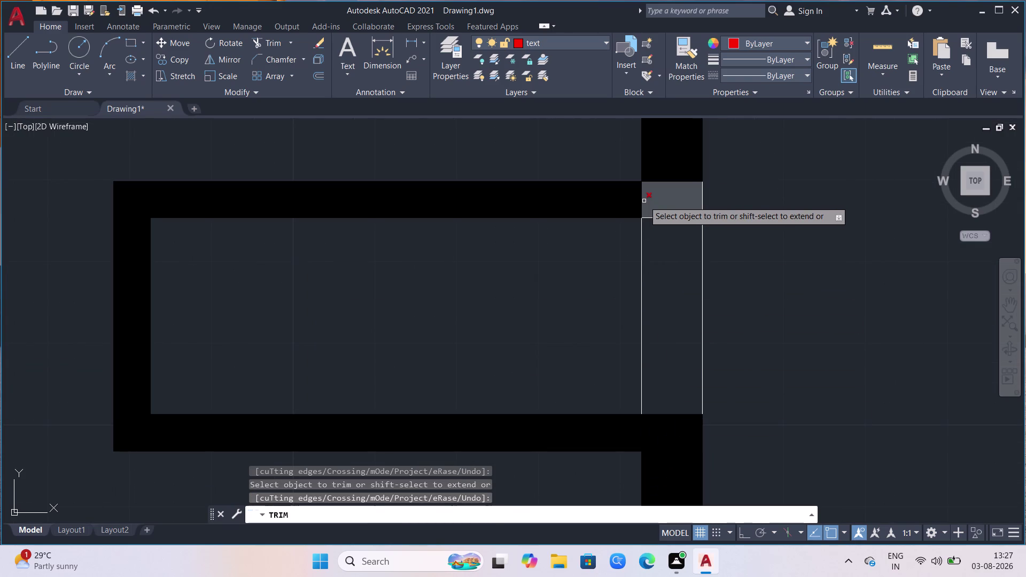
key(ctrl+z)
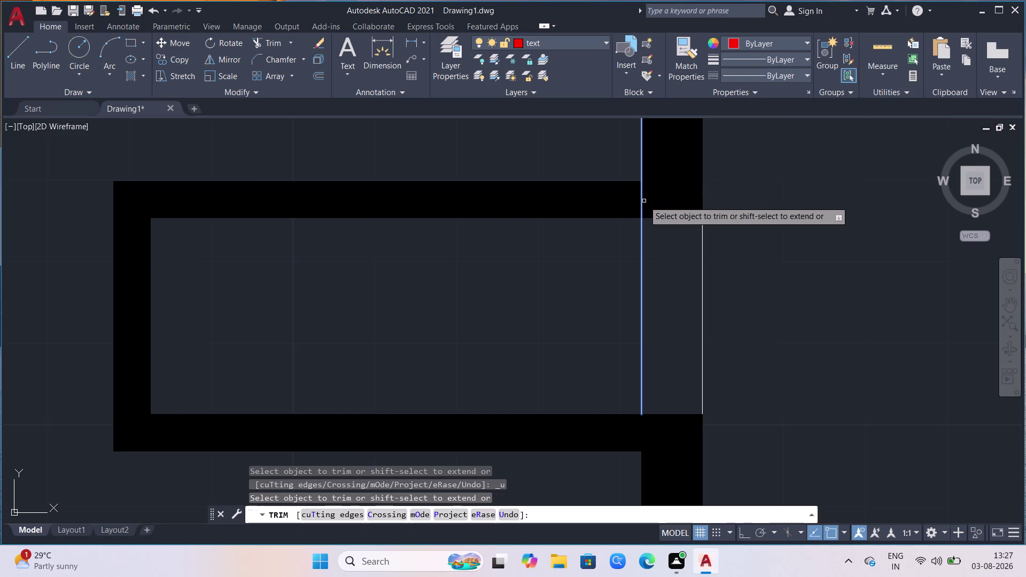
click(641, 199)
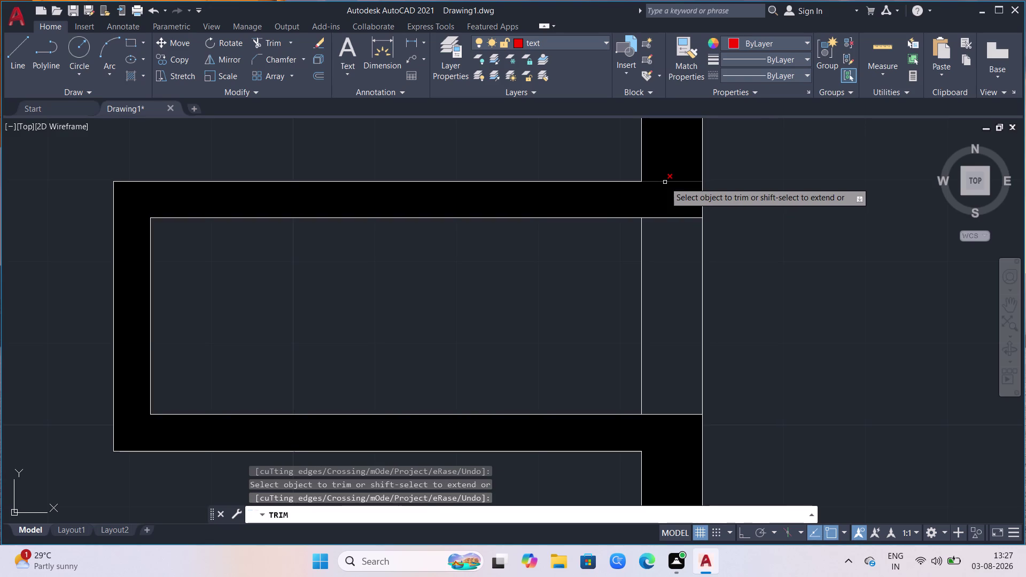
scroll(up, 3)
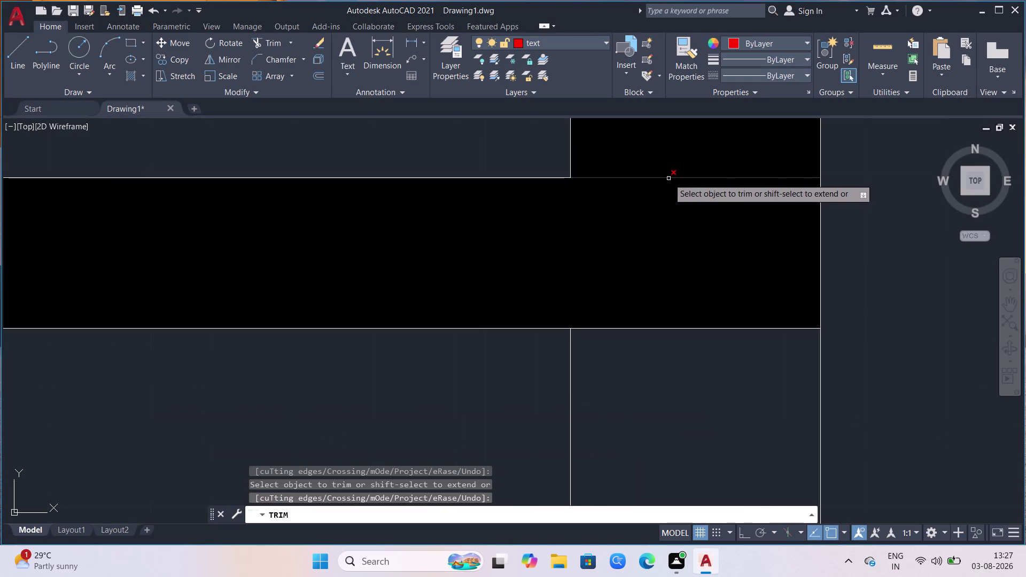
click(670, 178)
scroll(down, 3)
scroll(down, 3)
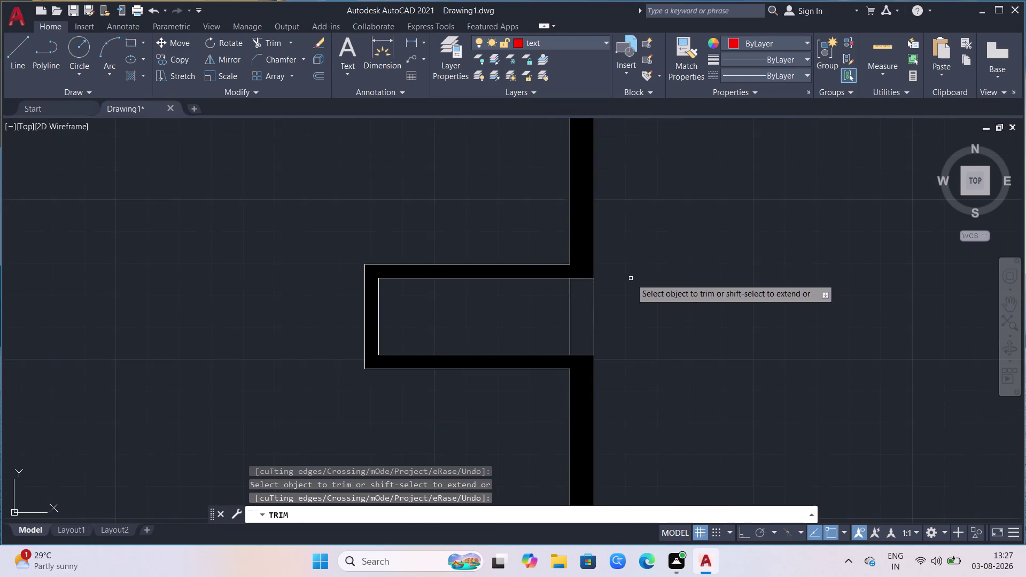
scroll(down, 3)
scroll(down, 3)
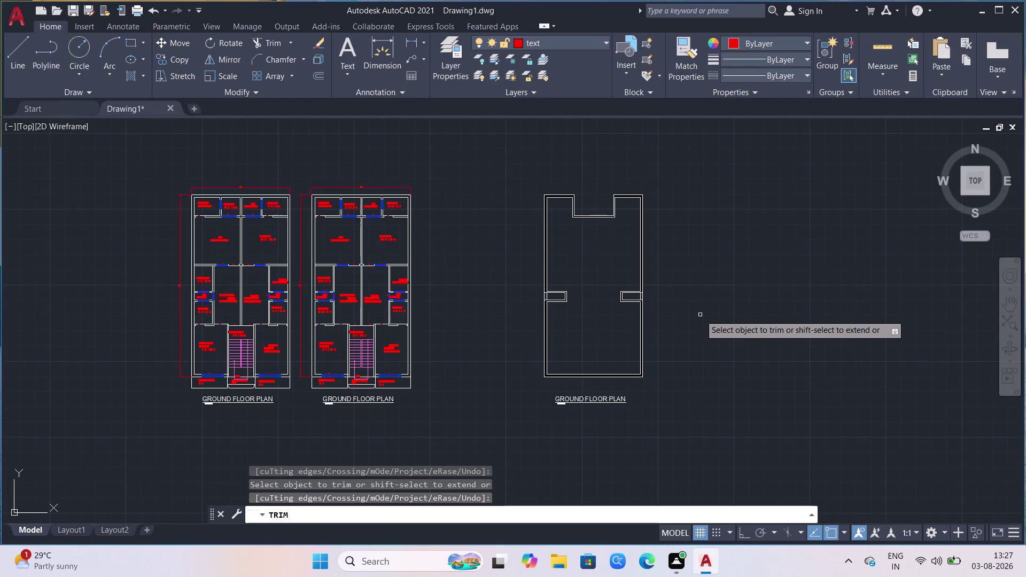
Begin a fence line across the walls, then cancel the trim.
text(V)
key(space)
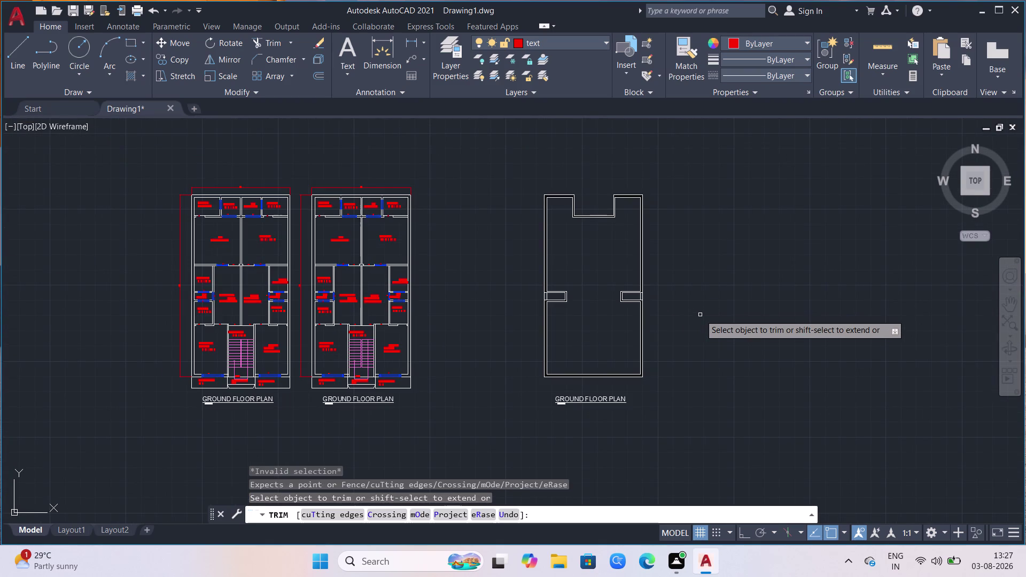
click(852, 389)
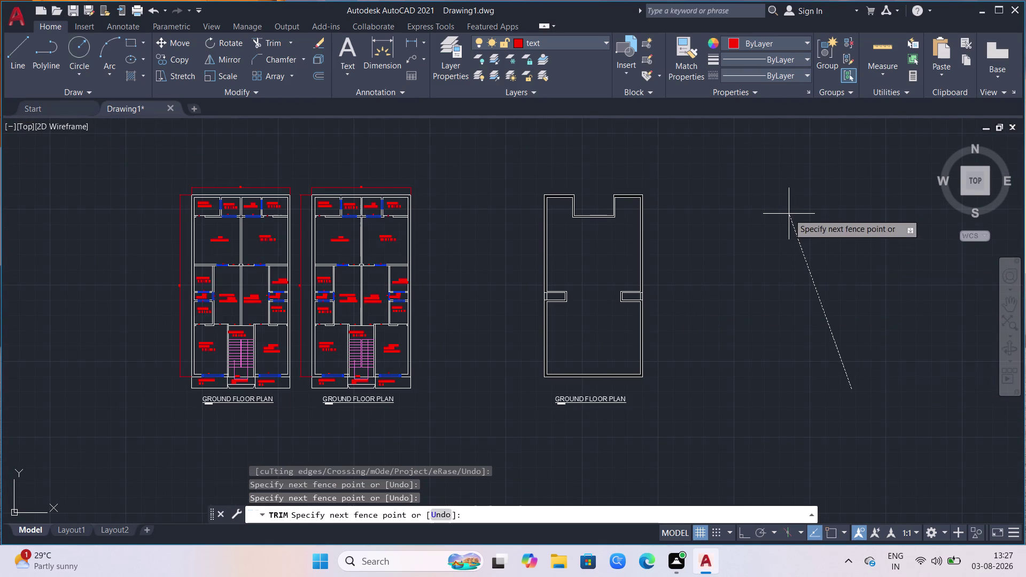
scroll(down, 3)
key(Escape)
scroll(up, 3)
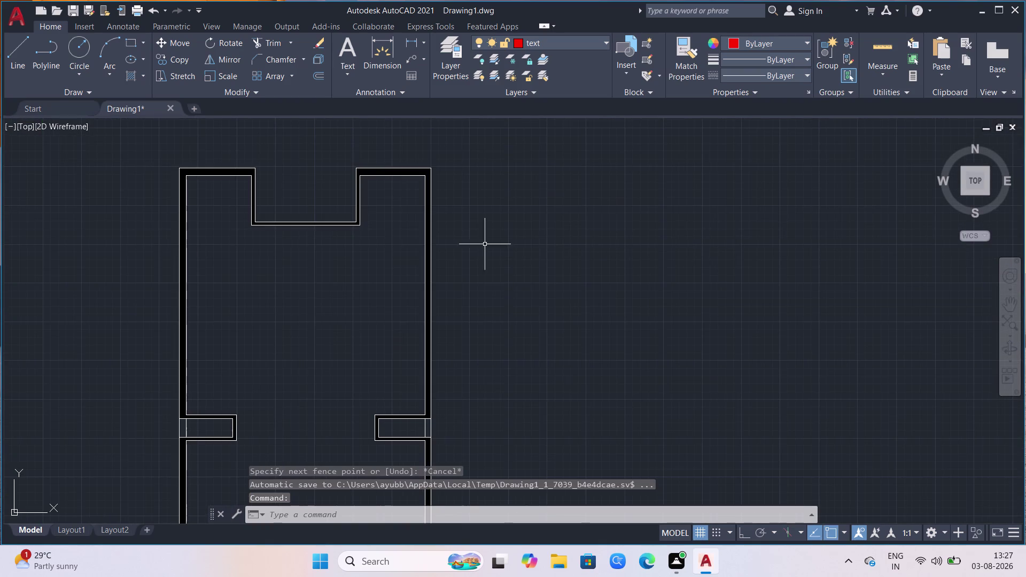
Zoom around the three plans and bring up the application menu from the red A button.
scroll(down, 3)
scroll(down, 3)
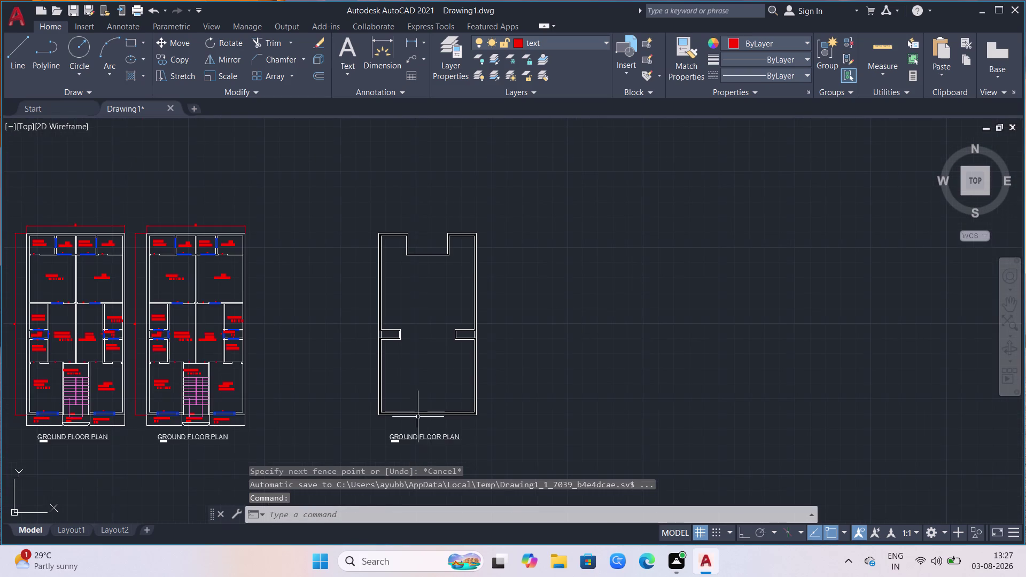
scroll(up, 3)
scroll(up, 3)
scroll(down, 3)
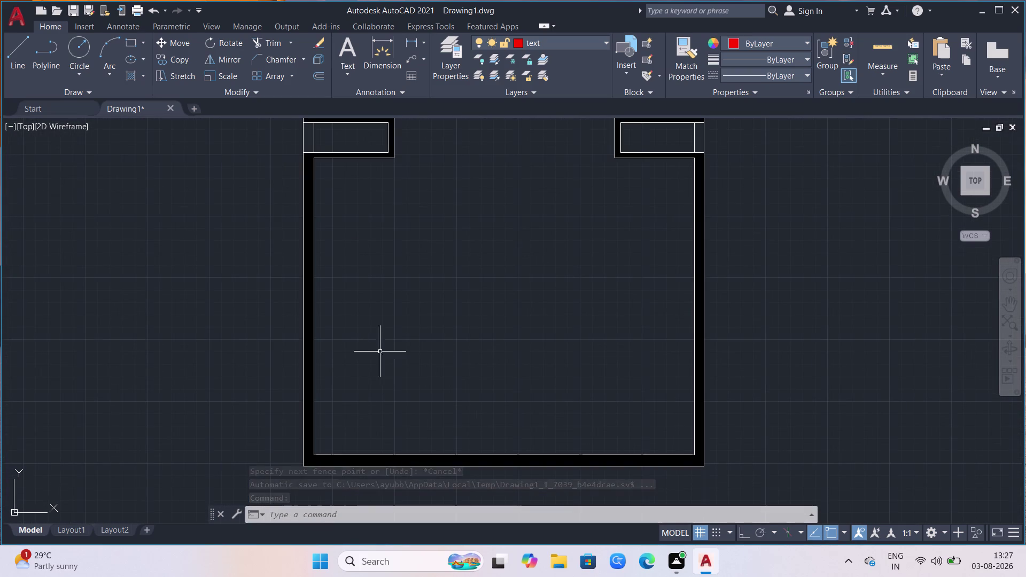
scroll(up, 3)
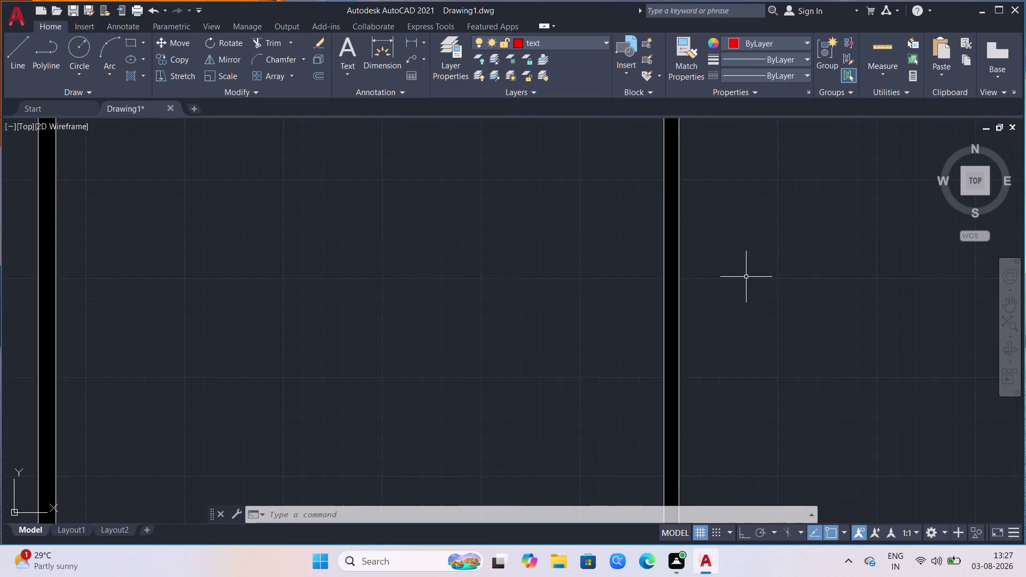
scroll(down, 3)
scroll(down, 3)
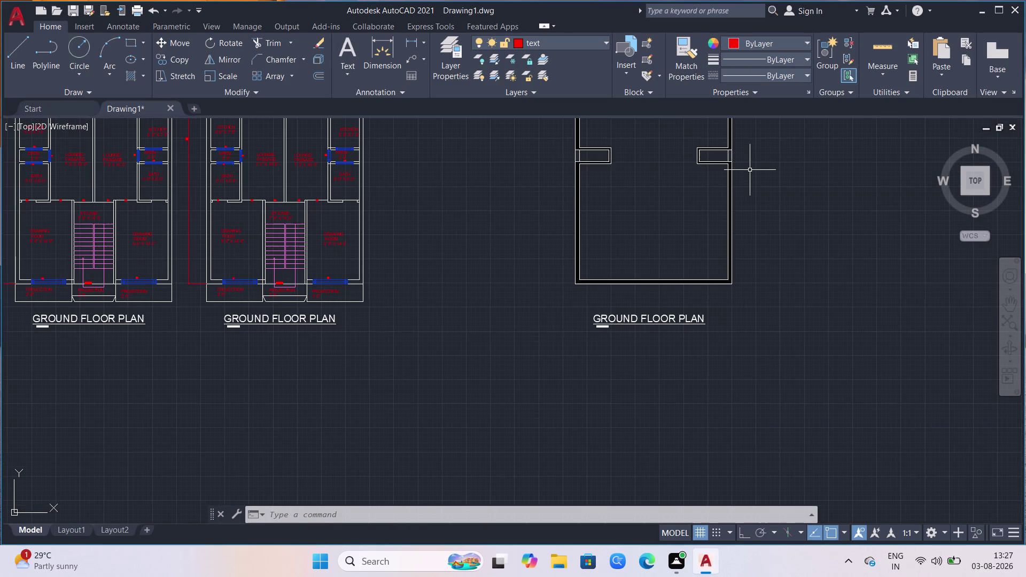
scroll(down, 3)
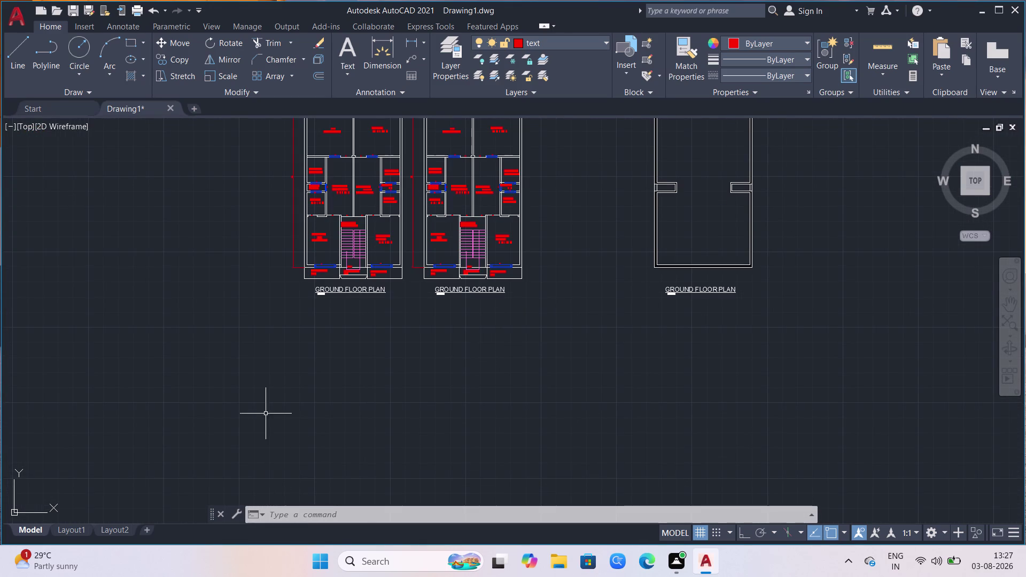
click(20, 11)
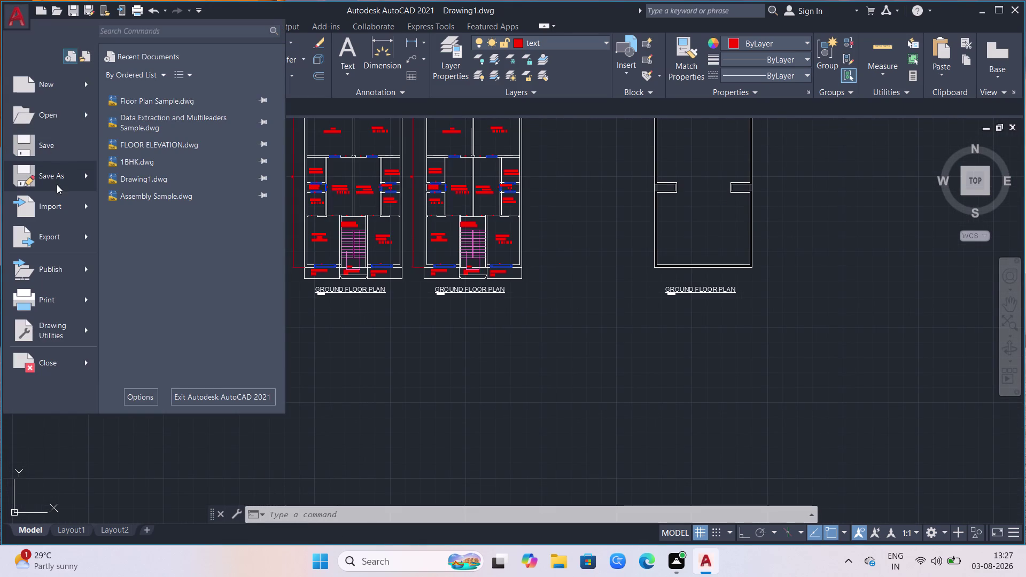
Choose Save As and browse to Local Disk (C:), entering the TIMS Drawings folder by mistake.
click(57, 177)
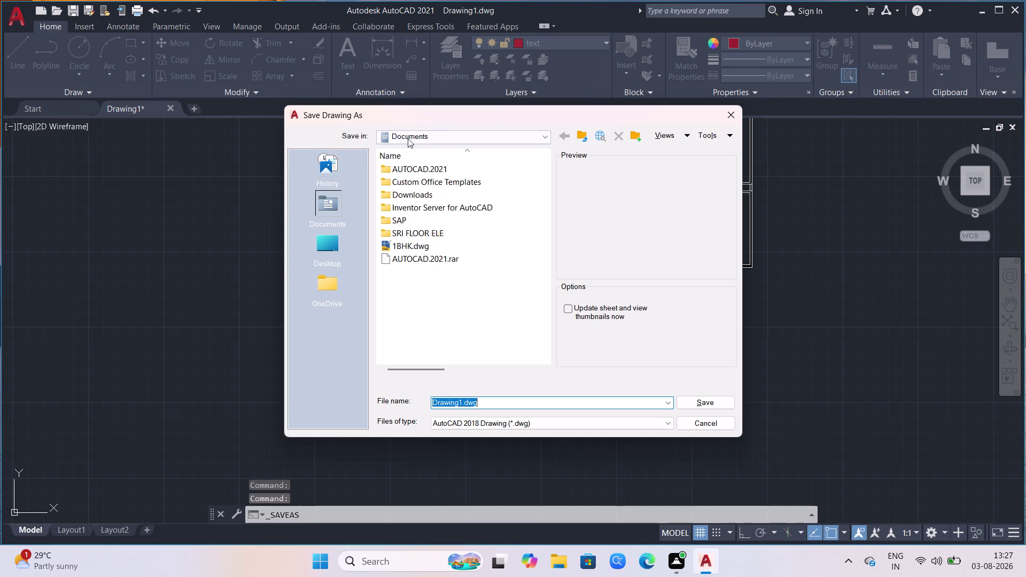
click(540, 139)
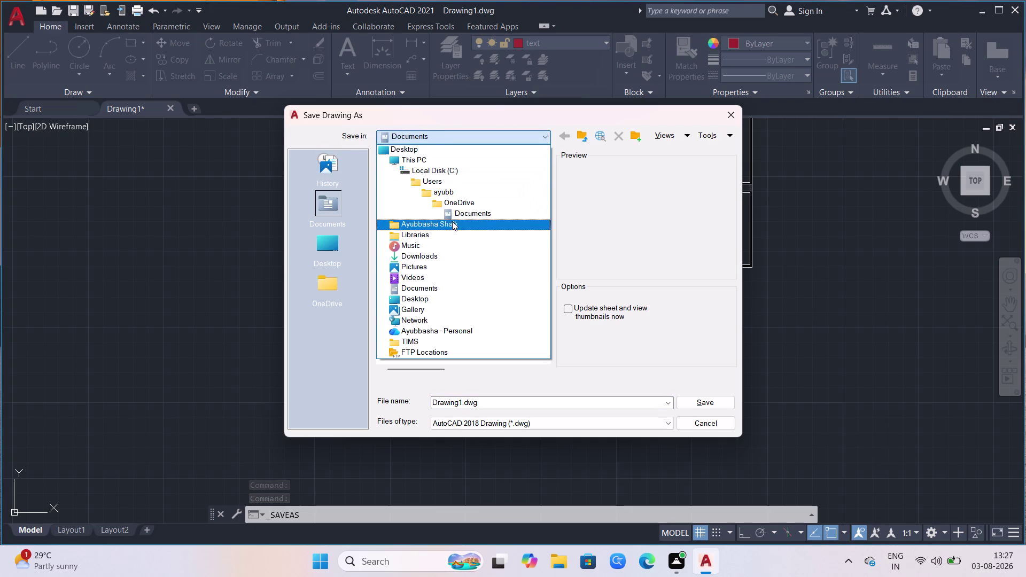
scroll(down, 3)
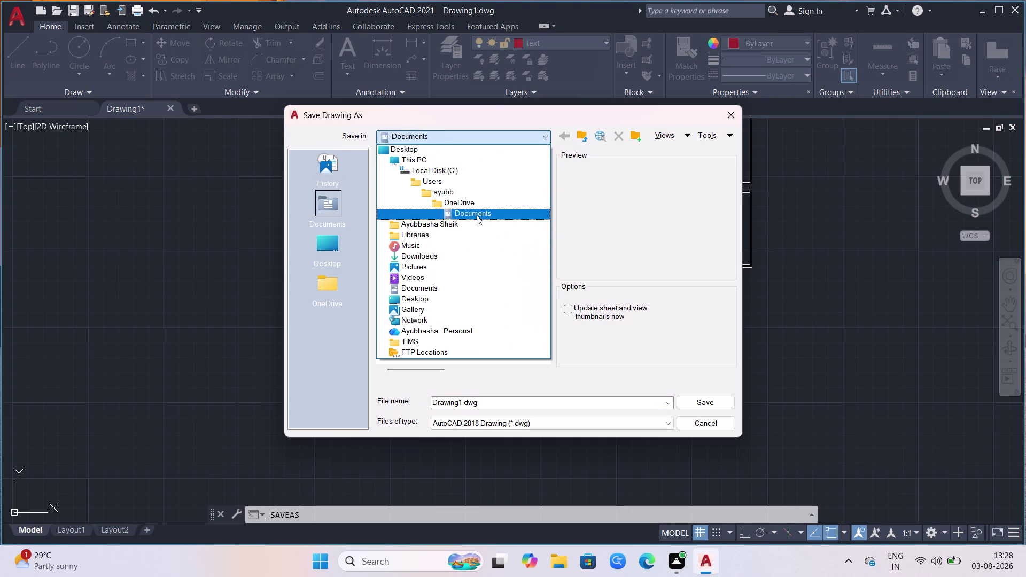
click(463, 166)
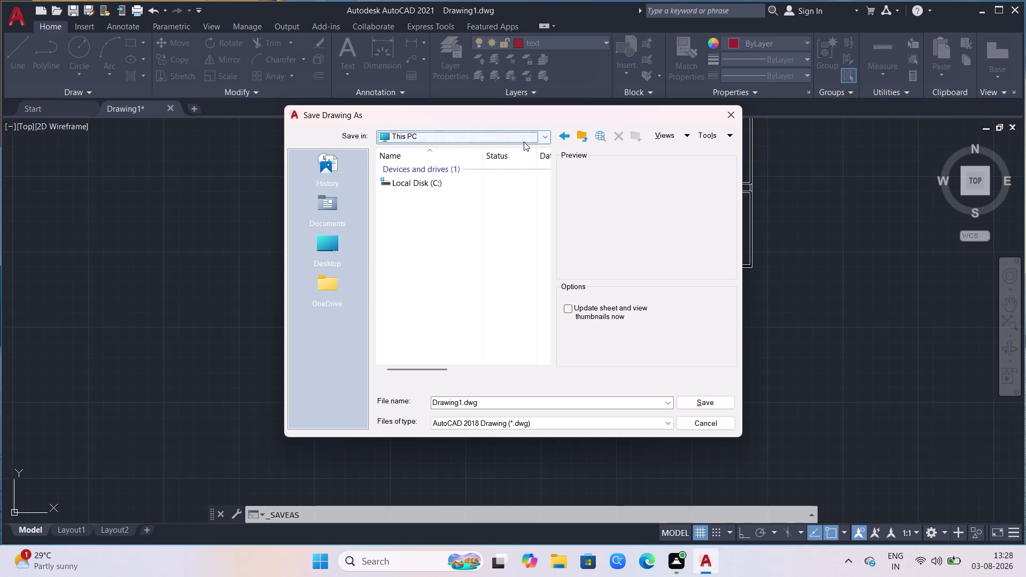
click(431, 182)
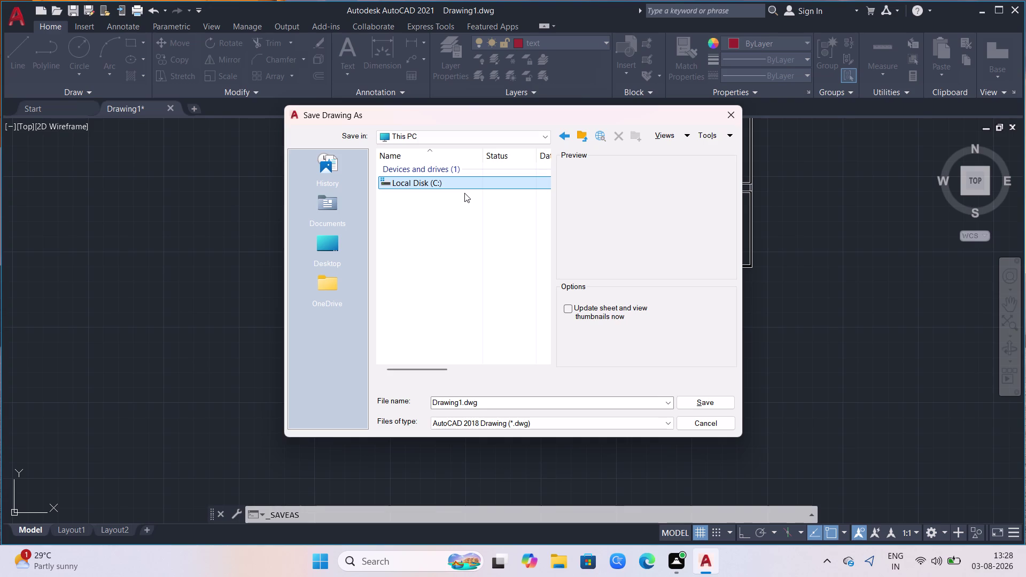
click(464, 184)
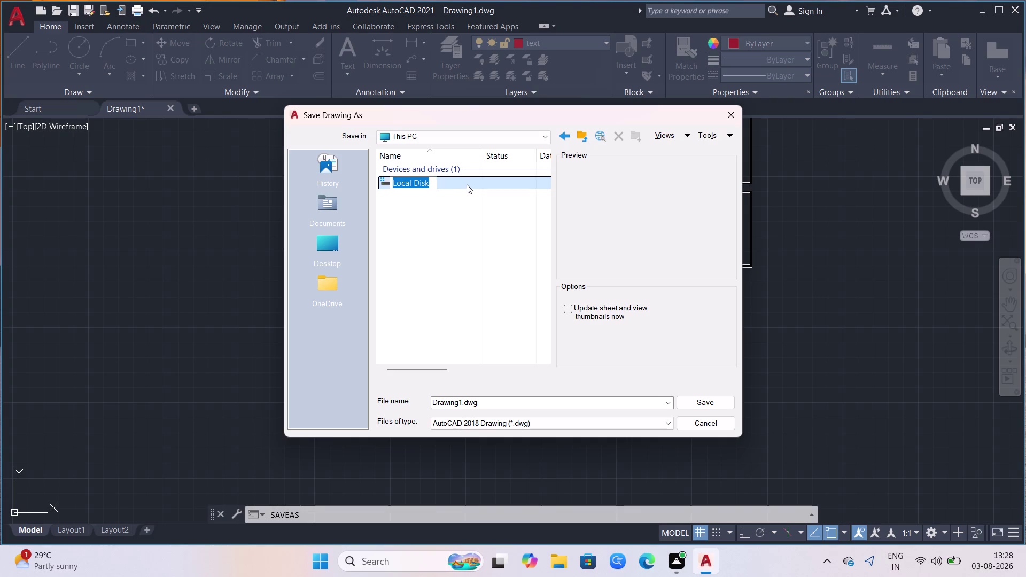
click(442, 234)
double_click(453, 184)
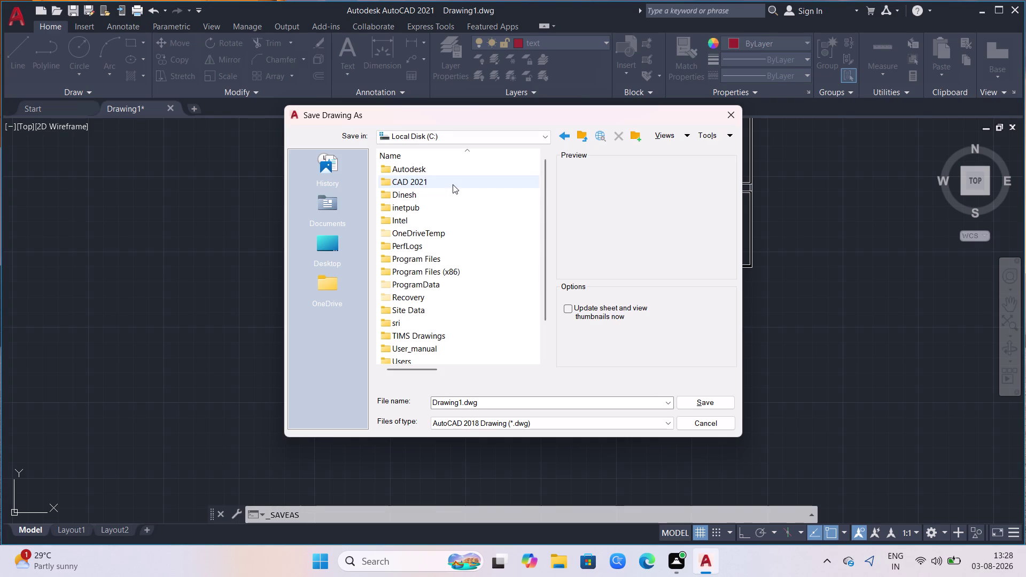
scroll(down, 3)
scroll(down, 3)
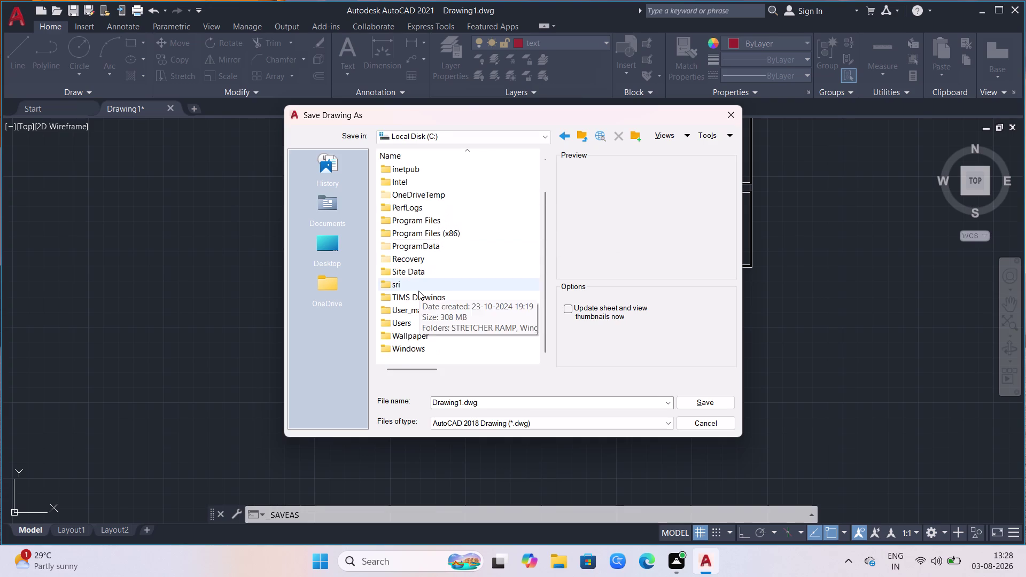
double_click(418, 291)
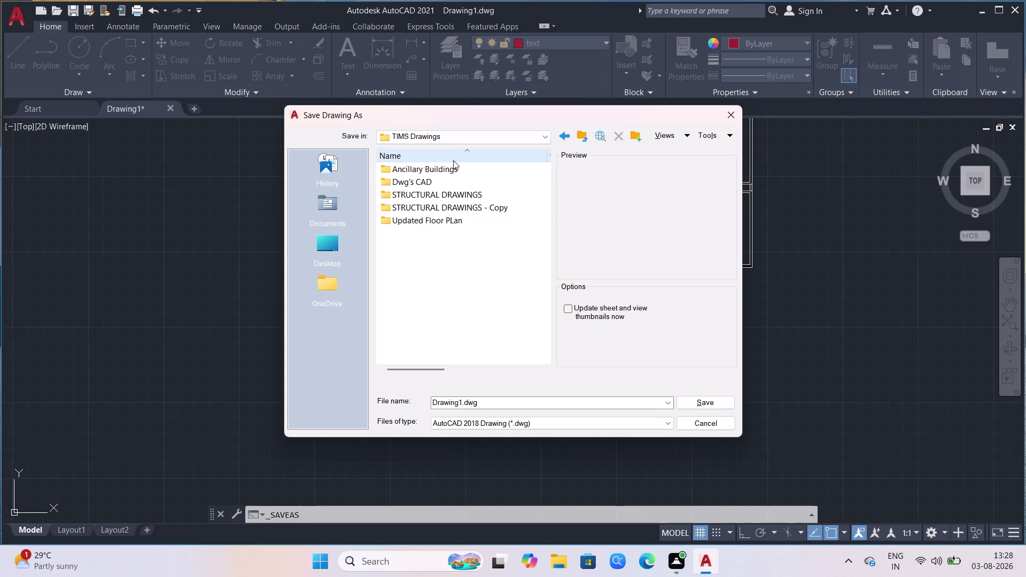
Return to Local Disk (C:) and go into the sri folder.
click(533, 133)
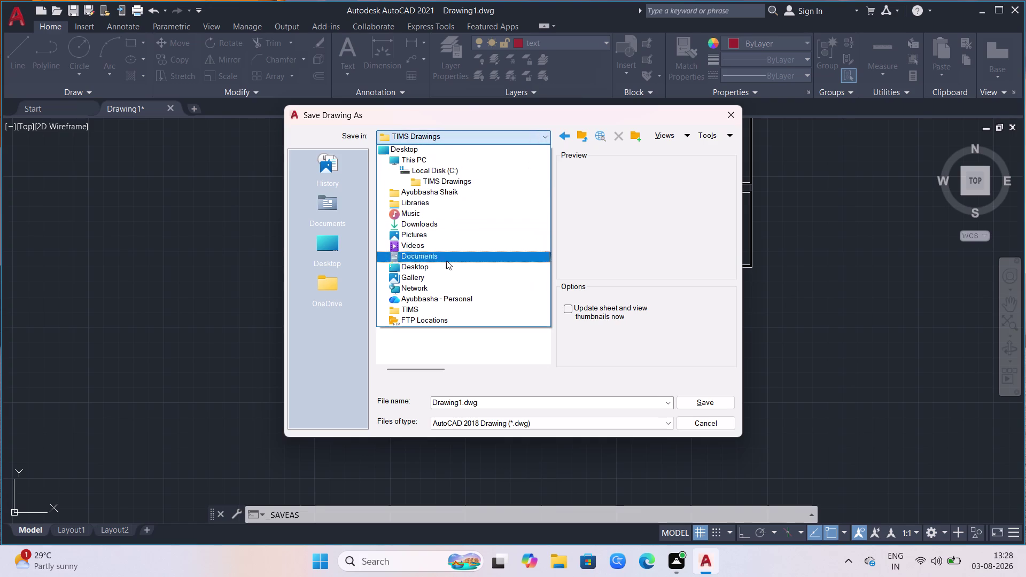
double_click(437, 179)
click(528, 136)
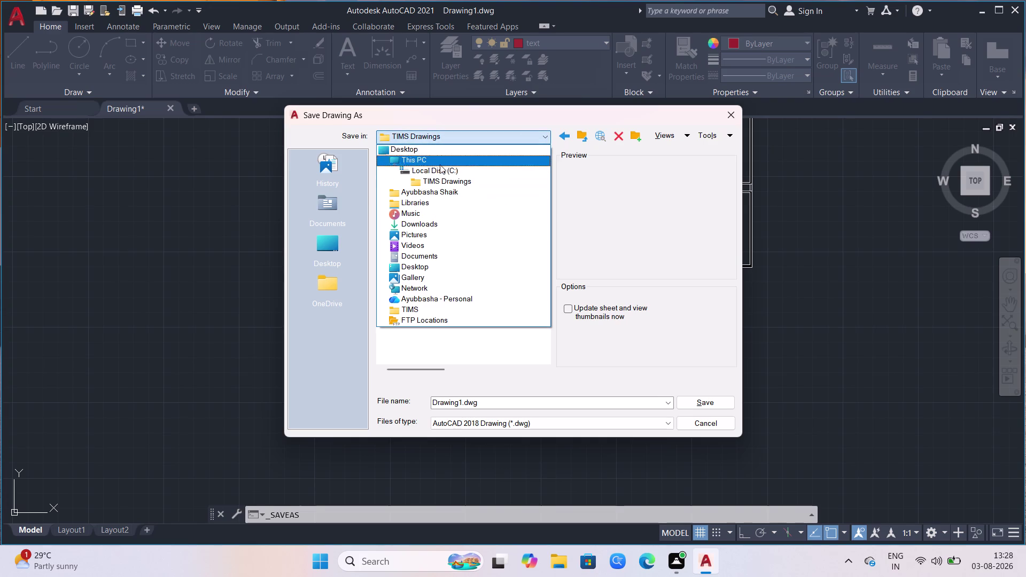
click(432, 168)
scroll(down, 3)
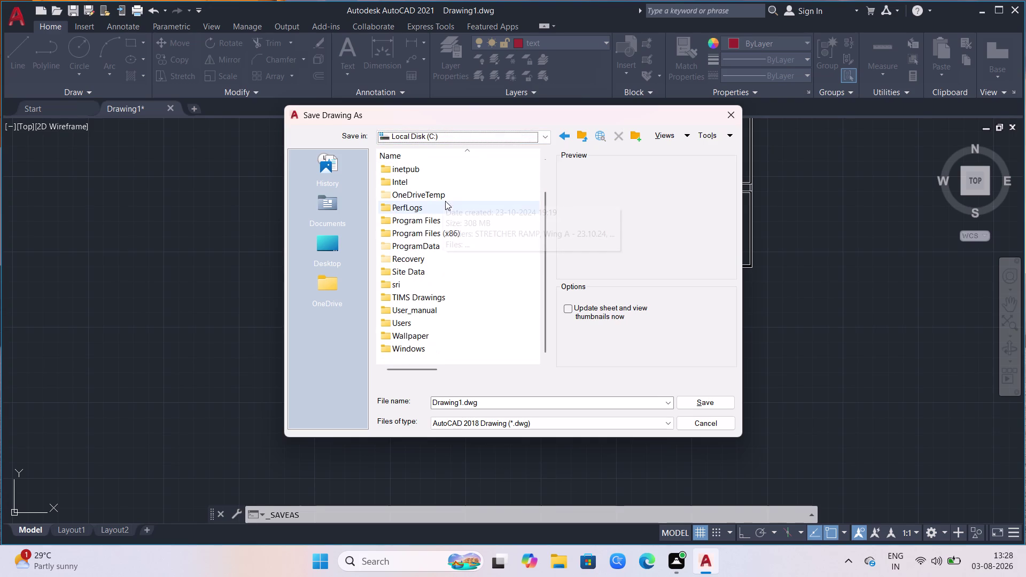
double_click(413, 283)
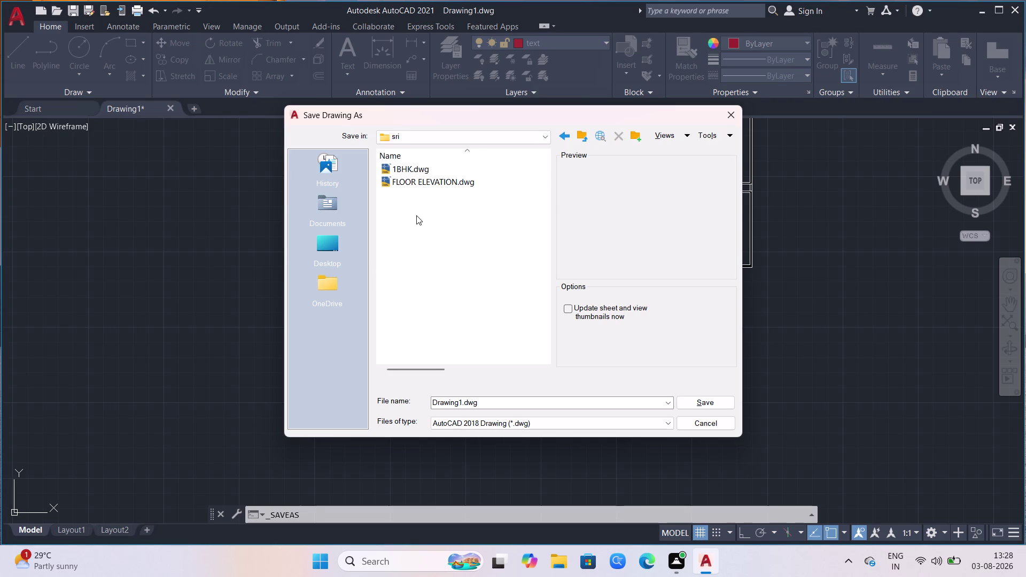
scroll(down, 3)
scroll(down, 3)
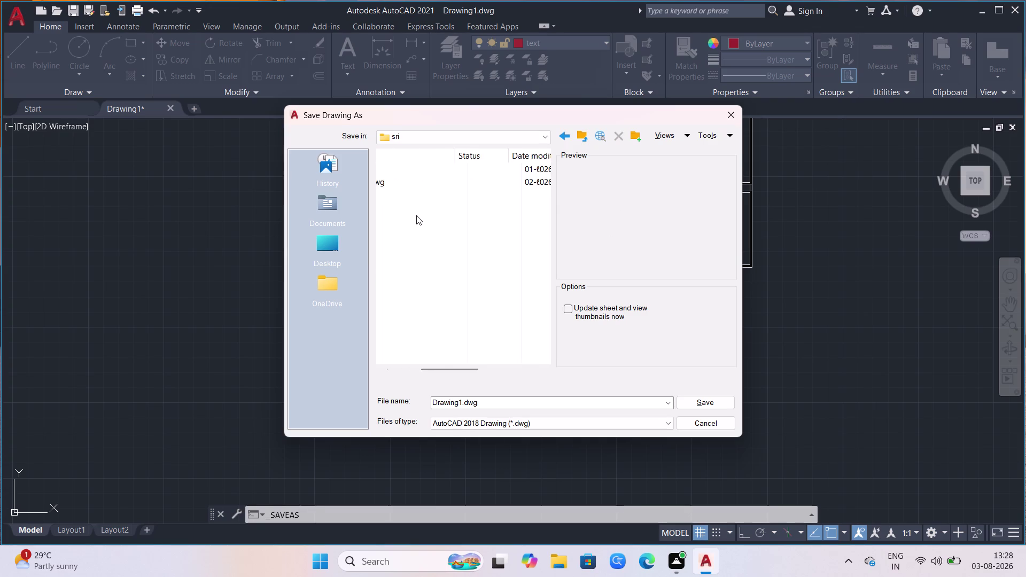
scroll(down, 3)
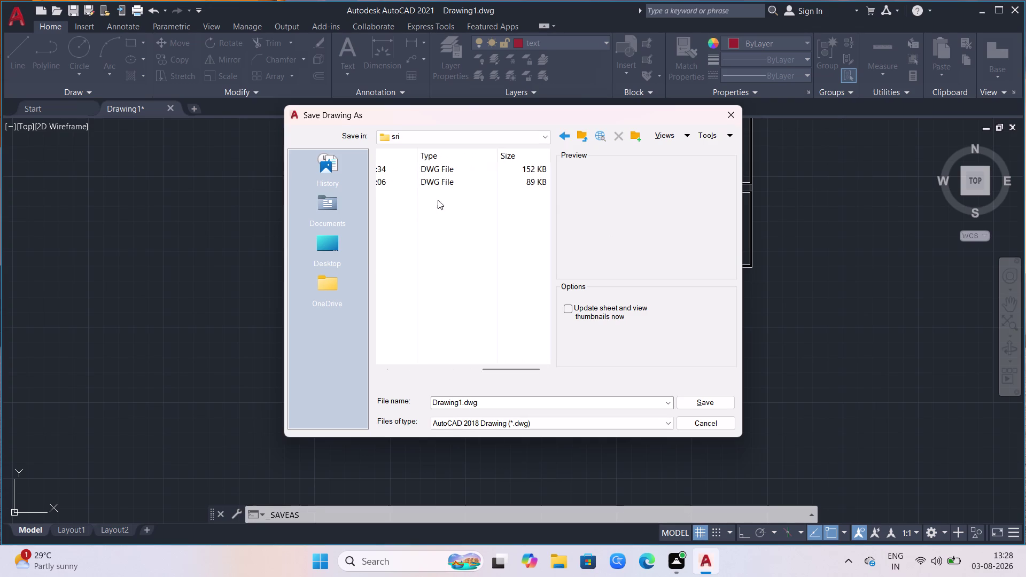
scroll(down, 3)
scroll(down, 3)
scroll(down, 3)
Replace the file name with '5G PLAN' and save the drawing.
click(523, 406)
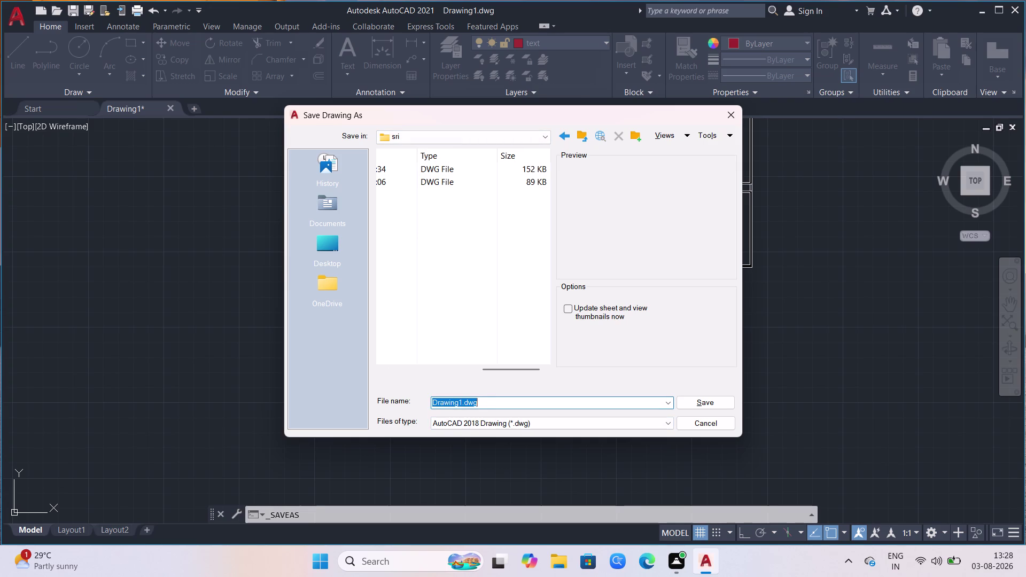
key(BackSpace)
key(BackSpace)
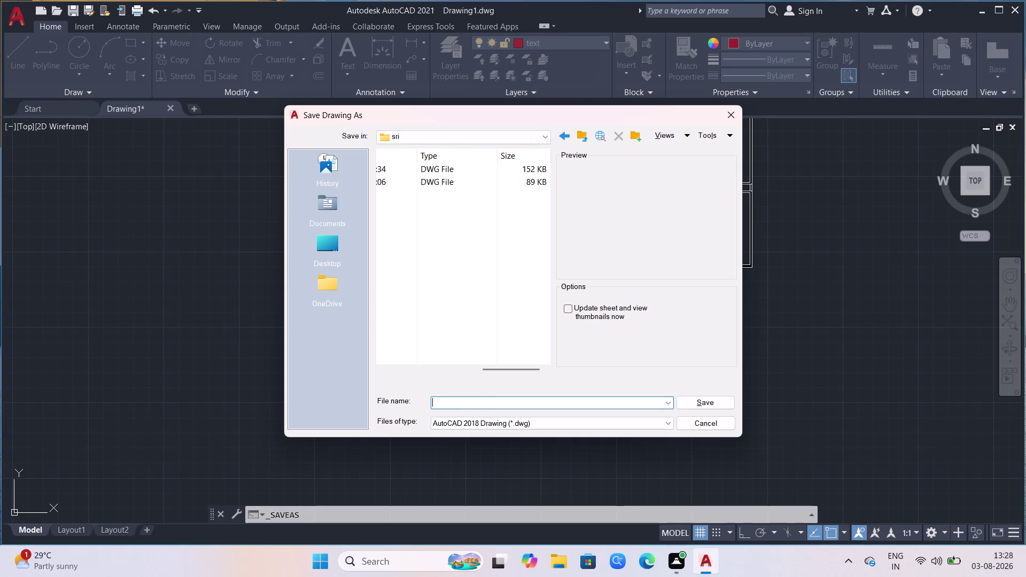
text(5G)
key(space)
text(PLAN)
click(705, 404)
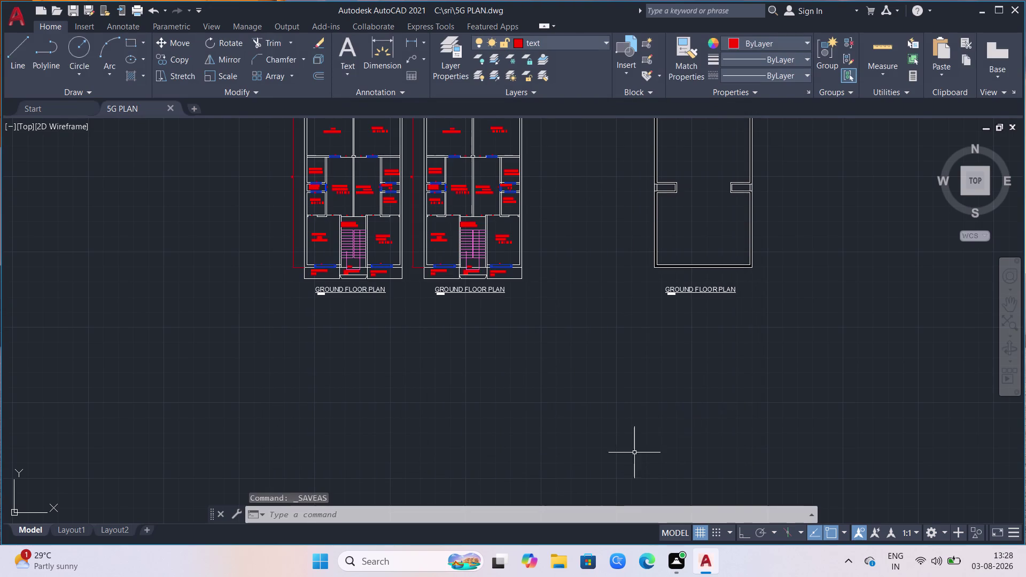
Quick-save 5G PLAN.dwg, then quit AutoCAD without saving further changes.
key(ctrl+s)
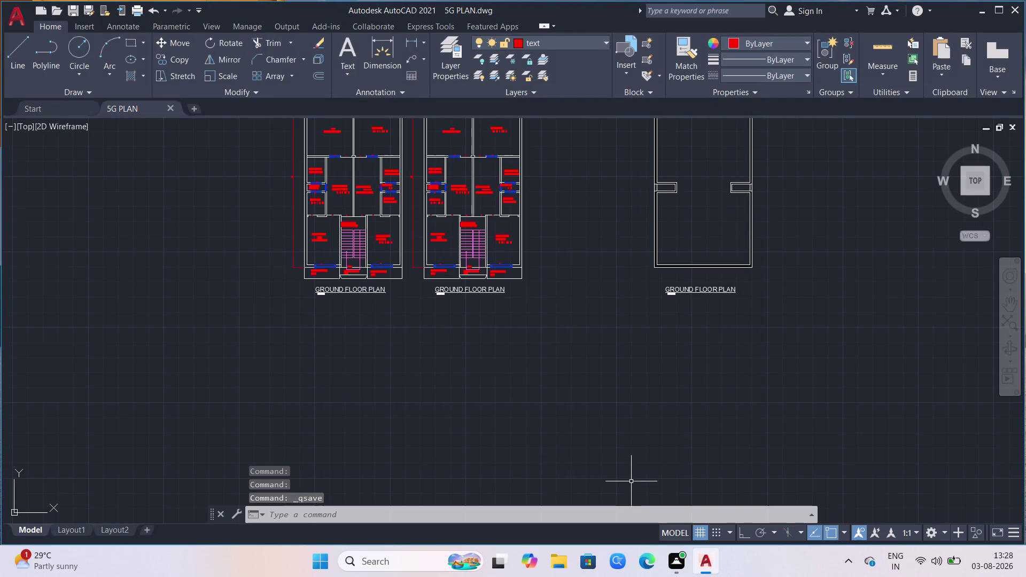
scroll(down, 3)
scroll(up, 3)
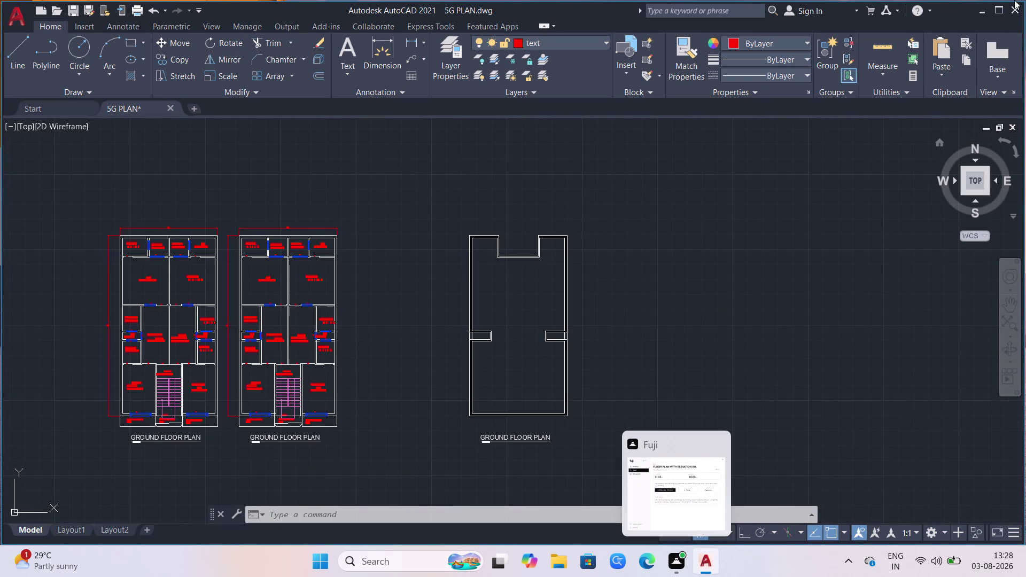
click(1012, 3)
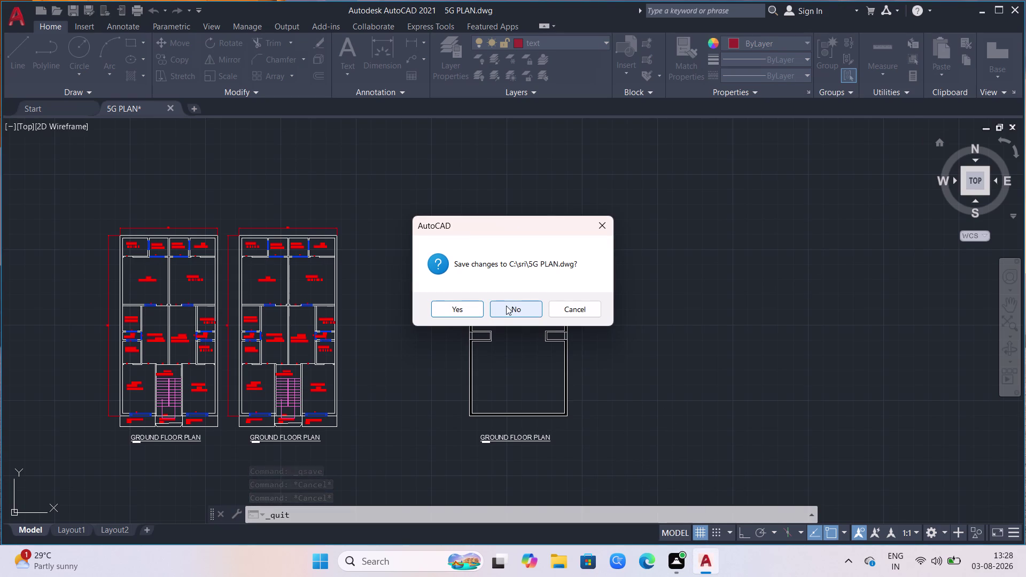
click(477, 308)
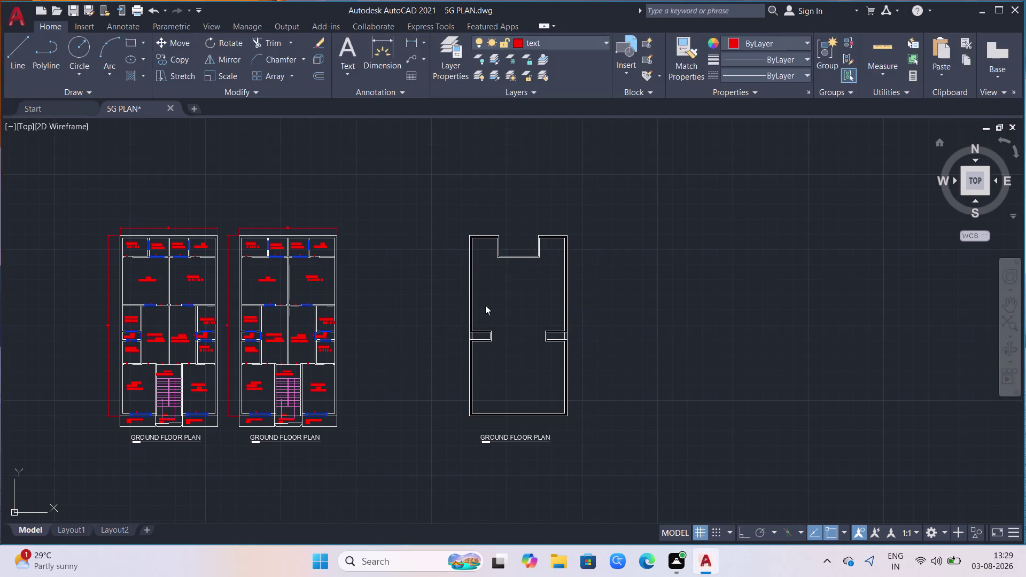